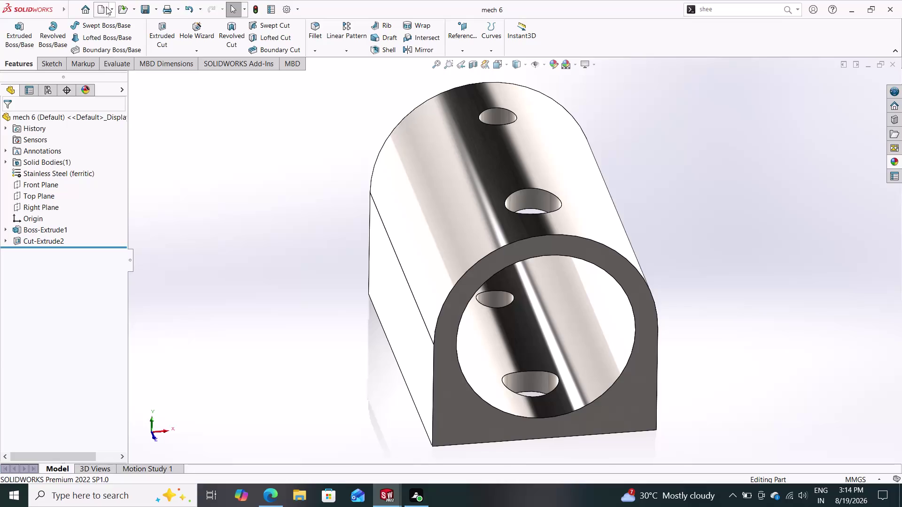
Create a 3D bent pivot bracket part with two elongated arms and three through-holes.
Dismiss the Print dialog and create a new blank part document, Part3.
key(ctrl+p)
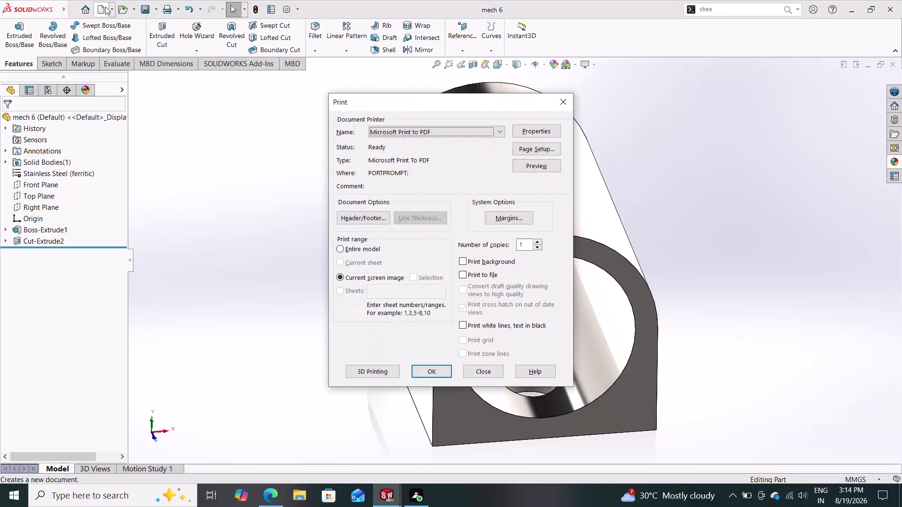
click(558, 106)
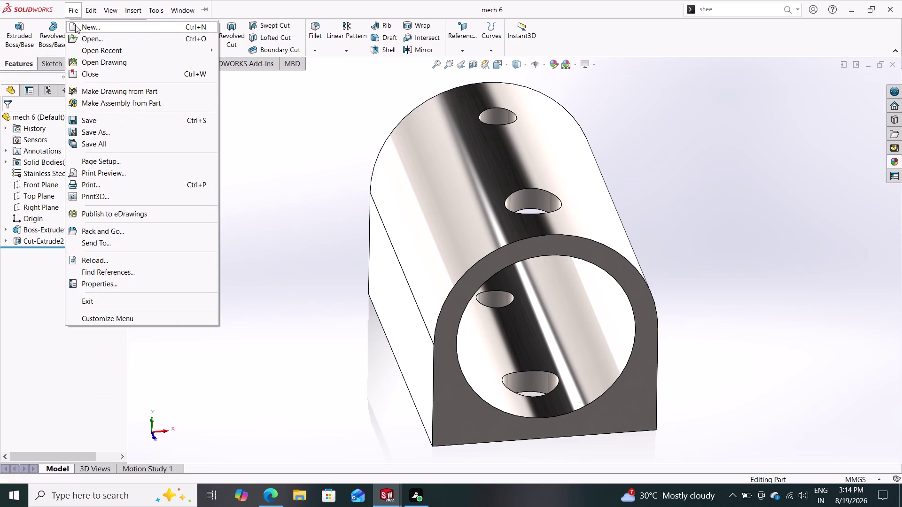
key(ctrl+n)
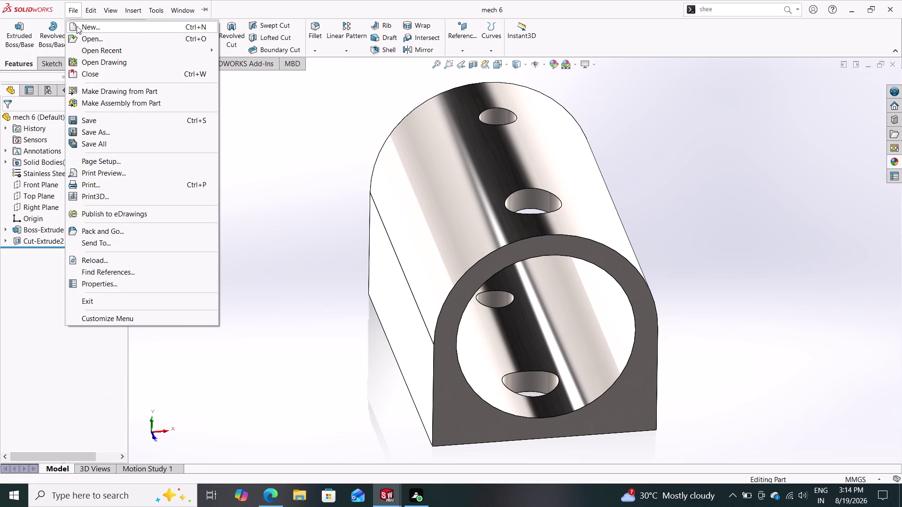
click(77, 26)
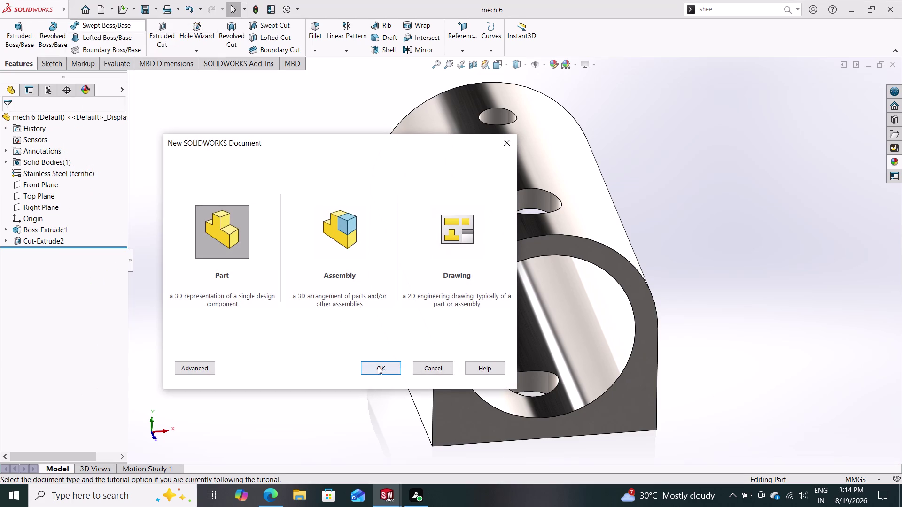
click(377, 368)
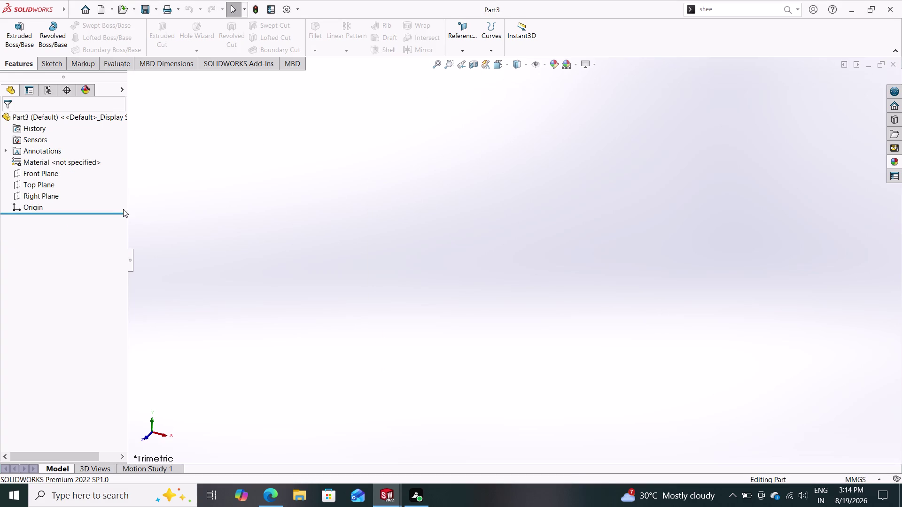
Start Sketch1 on the Front Plane of Part3 with the Circle tool ready.
click(45, 172)
click(51, 159)
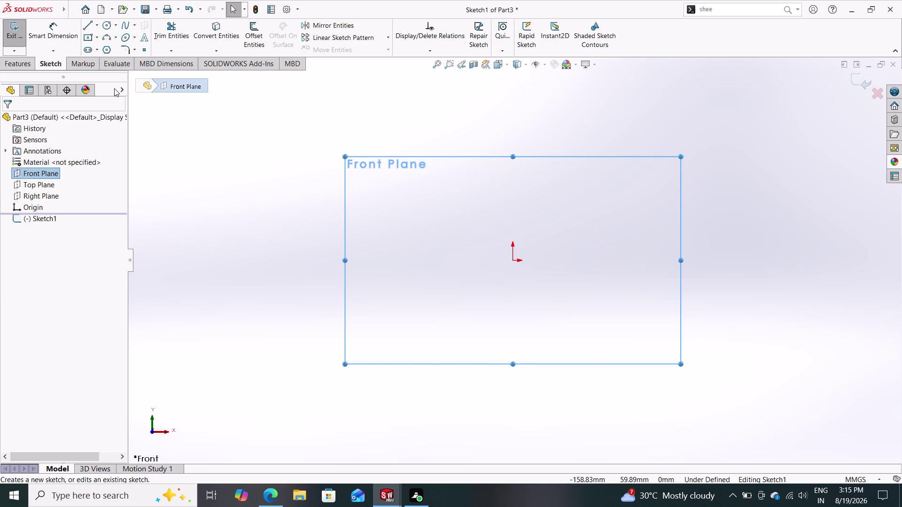
click(106, 22)
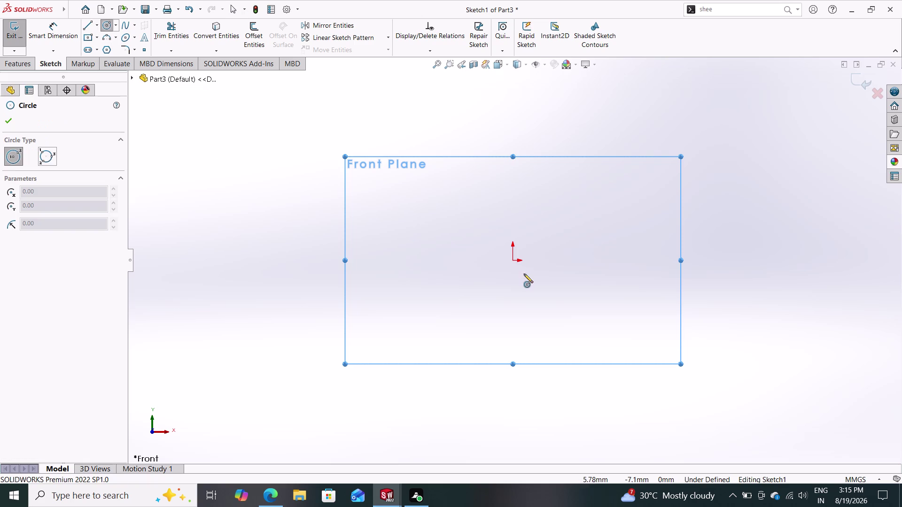
Draw an inner and an outer circle, both centred on the origin.
click(513, 260)
click(540, 294)
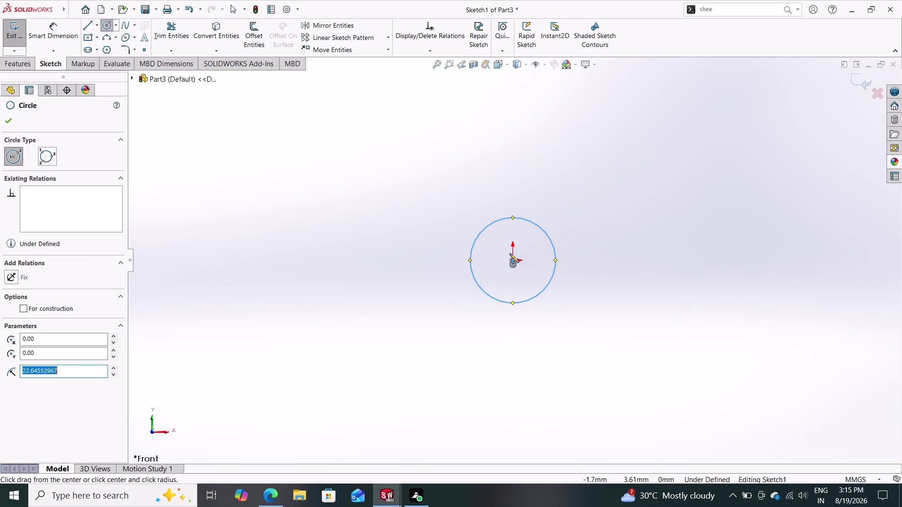
drag(511, 259, 515, 263)
click(559, 321)
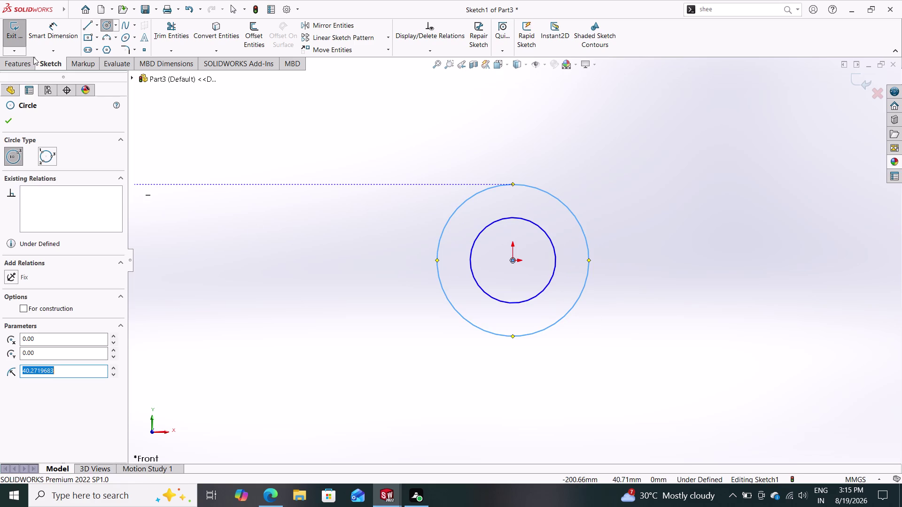
Dimension the inner circle at 10 mm and the outer circle at 30 mm diameter.
click(58, 31)
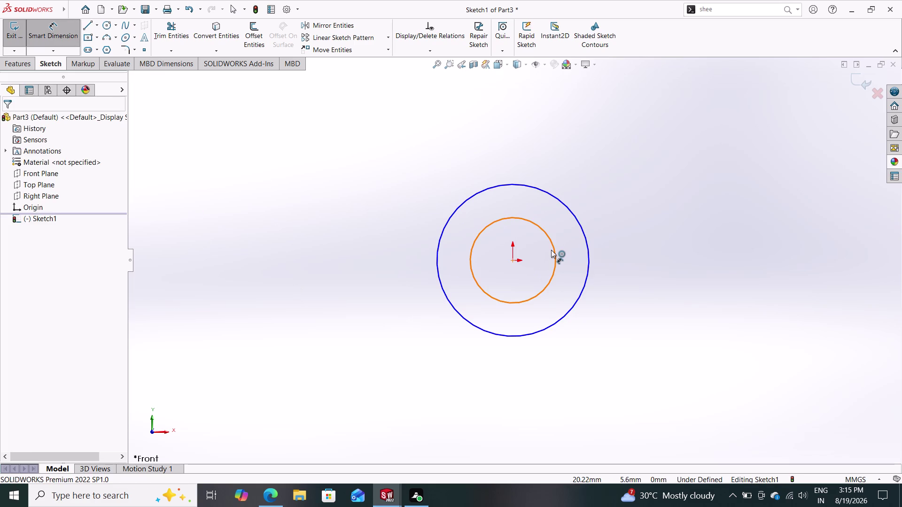
click(551, 250)
click(625, 254)
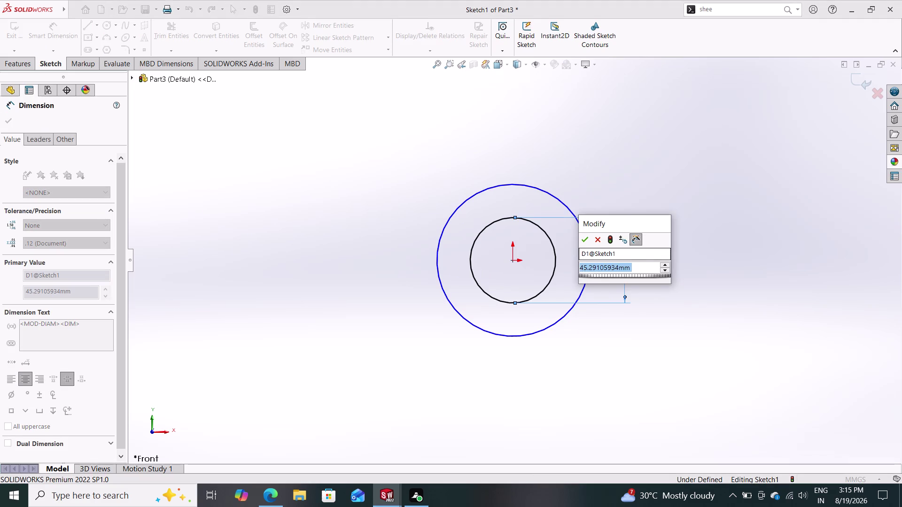
text(10)
key(Return)
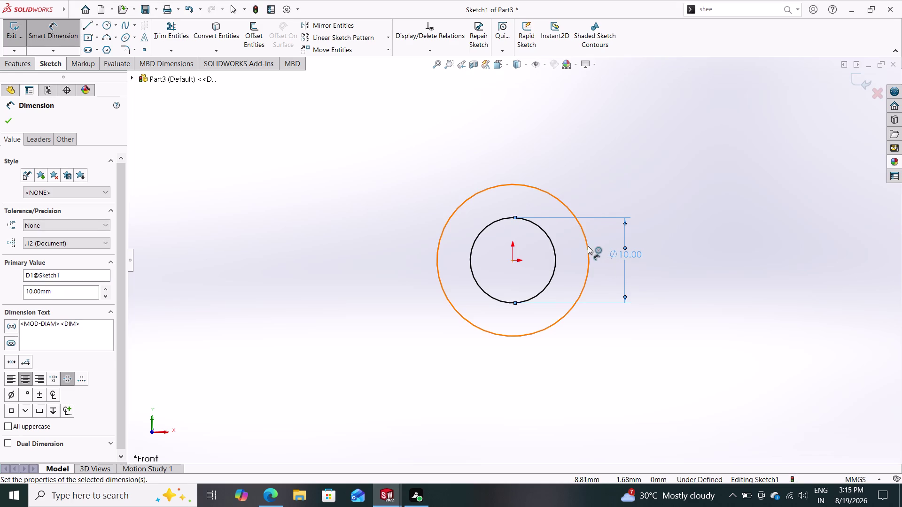
click(585, 246)
click(682, 254)
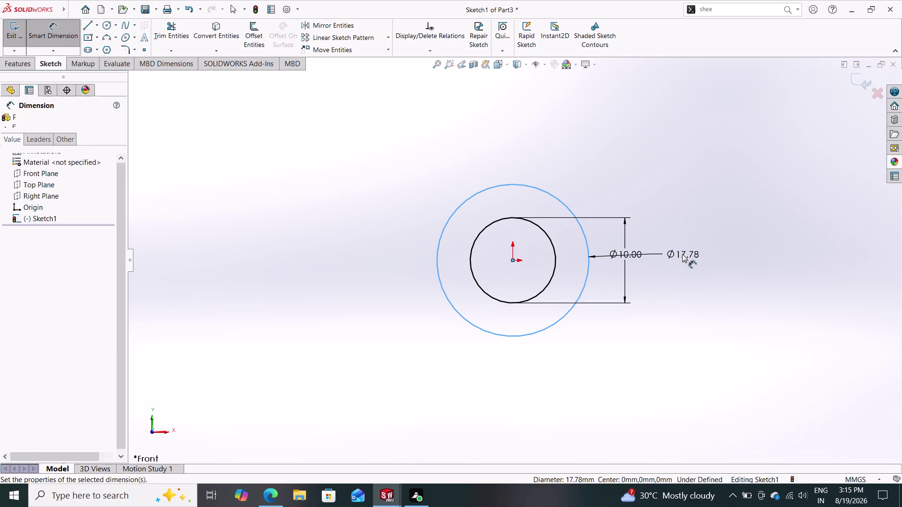
text(30)
key(Return)
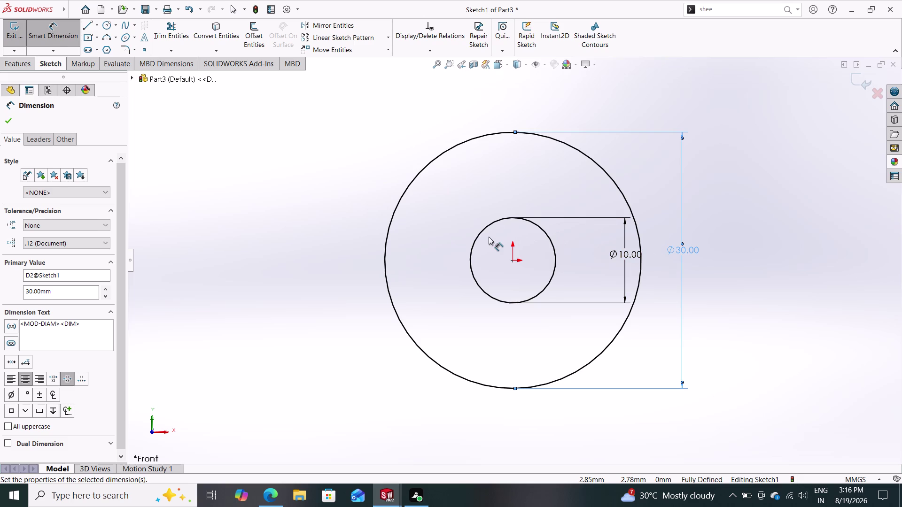
key(Escape)
scroll(down, 3)
scroll(up, 3)
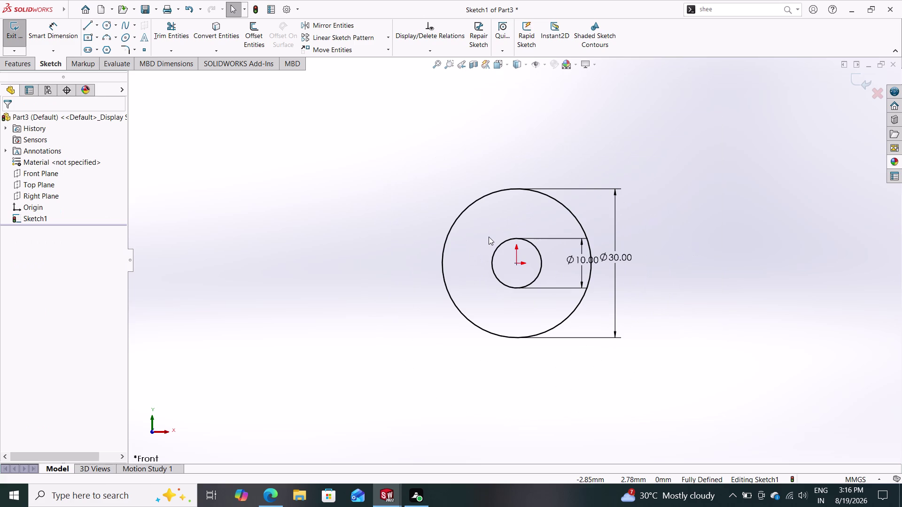
Draw lines tangent to the top and bottom of the 30 mm circle, spreading right.
click(88, 23)
click(473, 202)
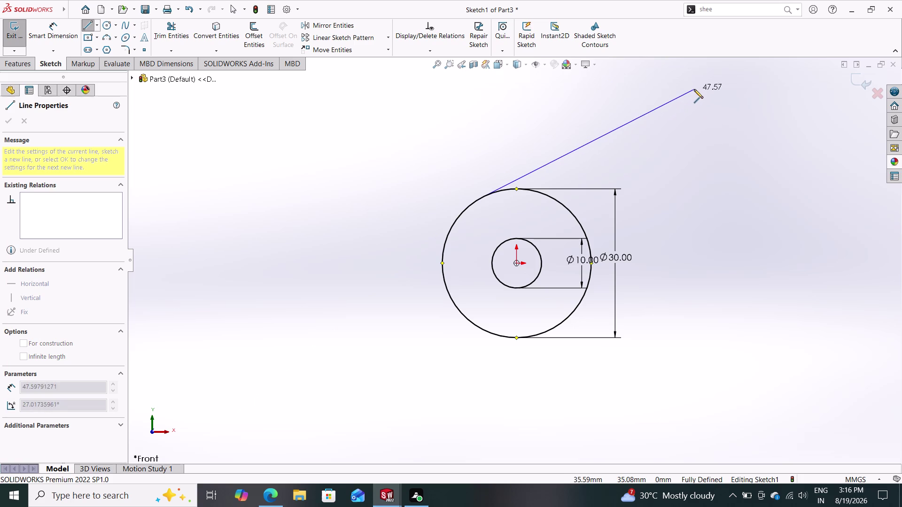
click(713, 76)
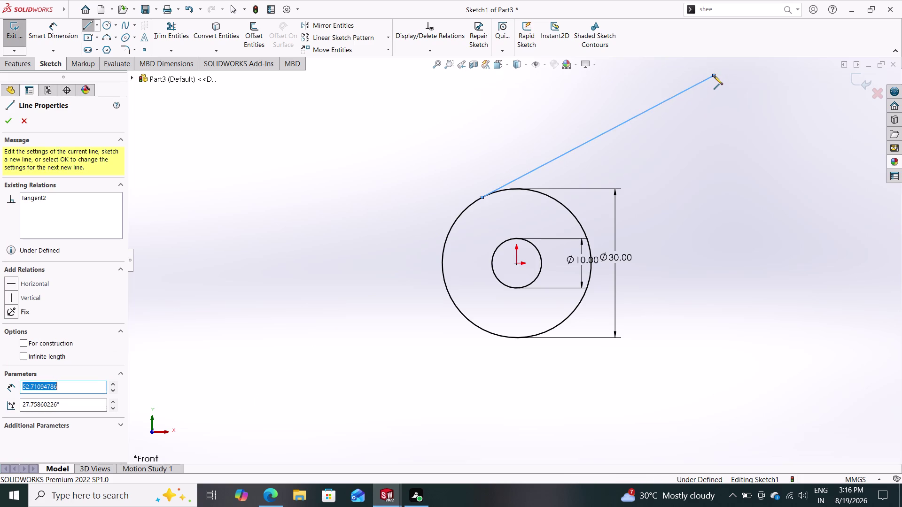
double_click(704, 152)
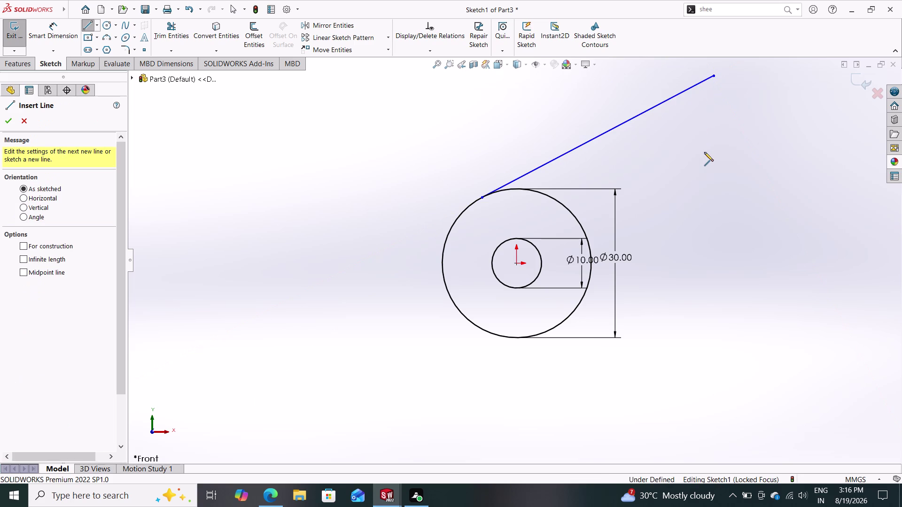
click(489, 333)
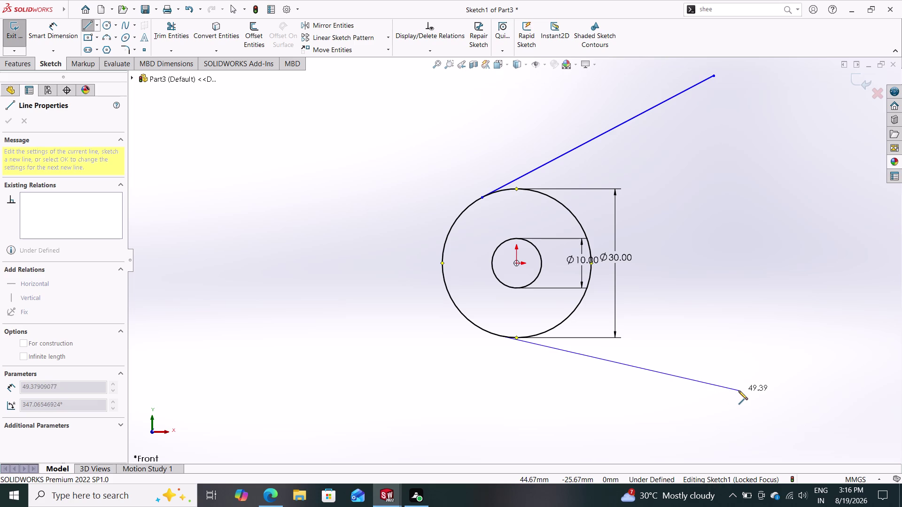
click(733, 400)
key(Escape)
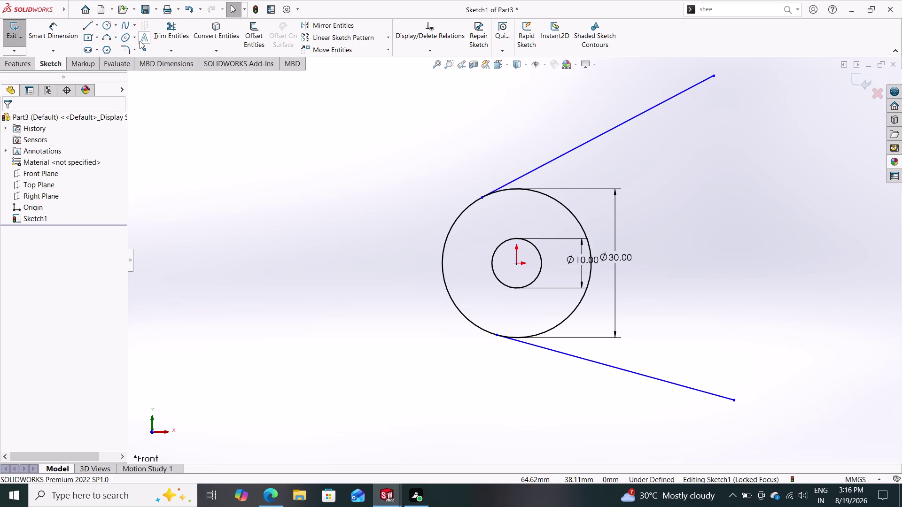
Power-trim away the right-hand arc of the 30 mm circle.
click(173, 27)
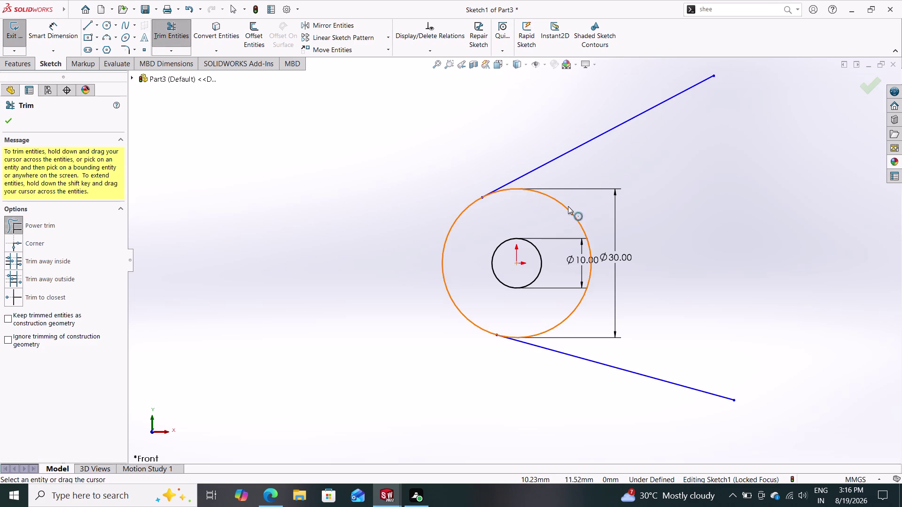
drag(578, 202, 557, 209)
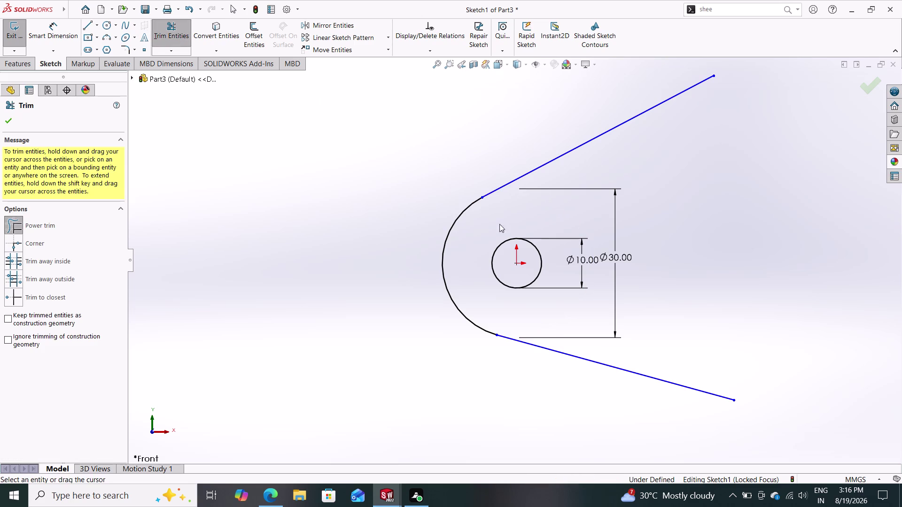
click(6, 117)
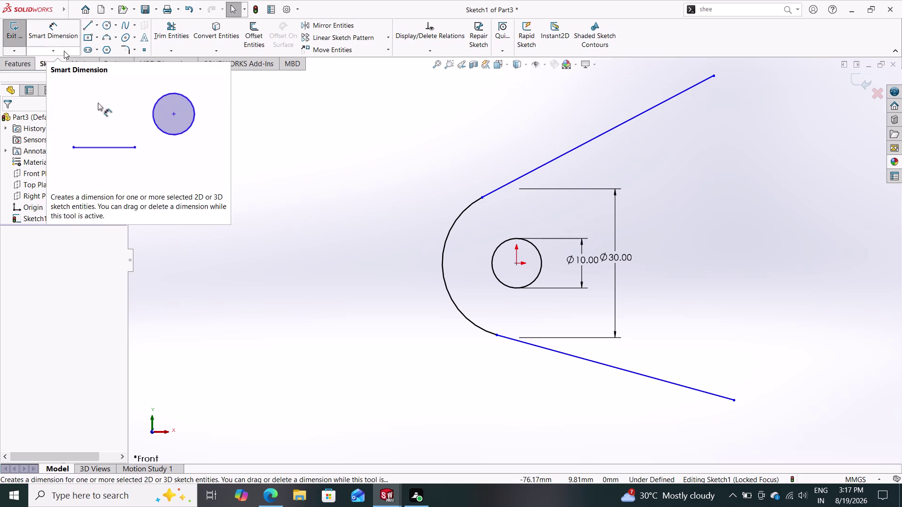
Dimension the upper line's far end from the arc at 180 mm.
click(49, 30)
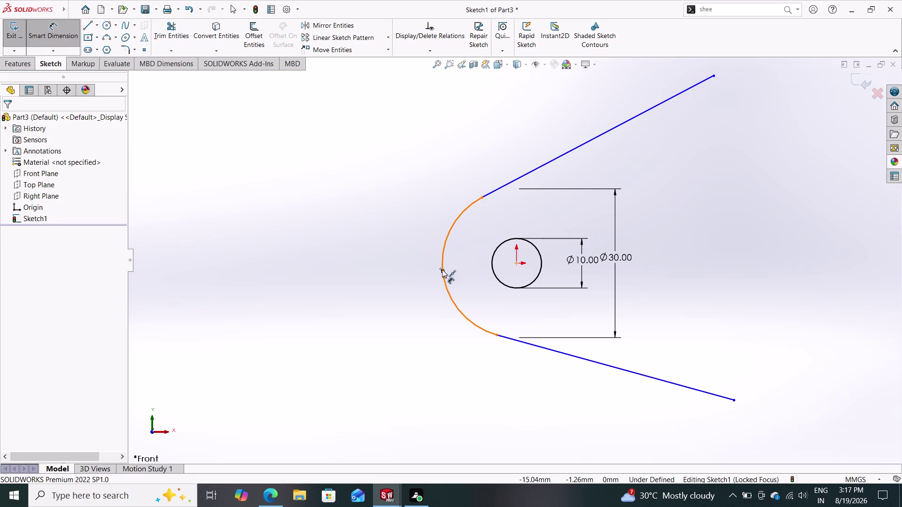
click(442, 269)
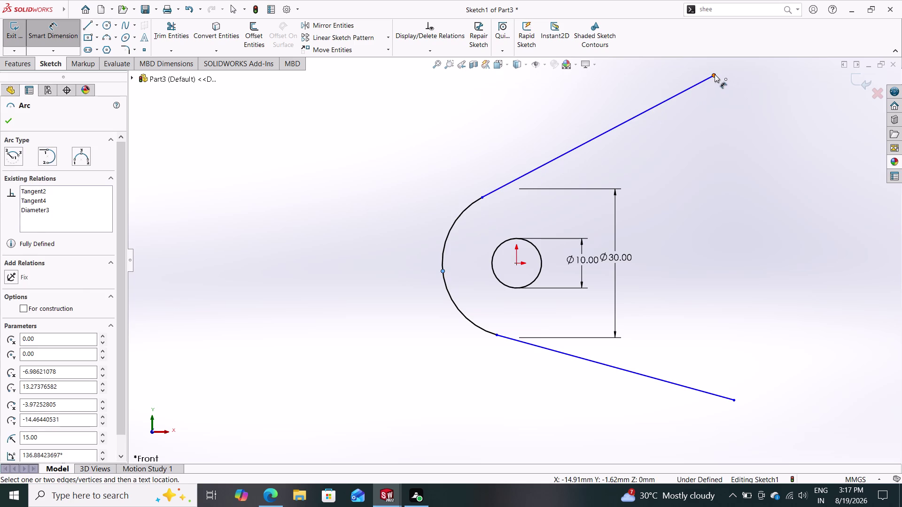
click(714, 74)
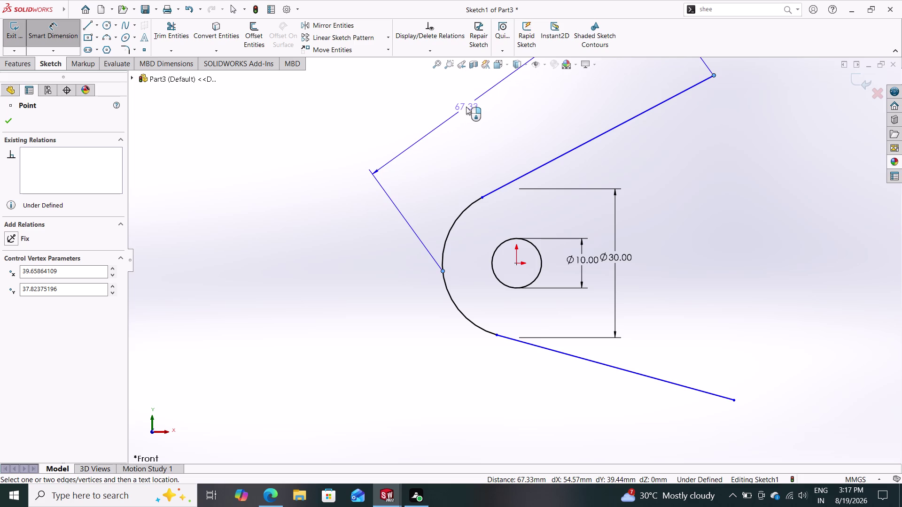
click(466, 106)
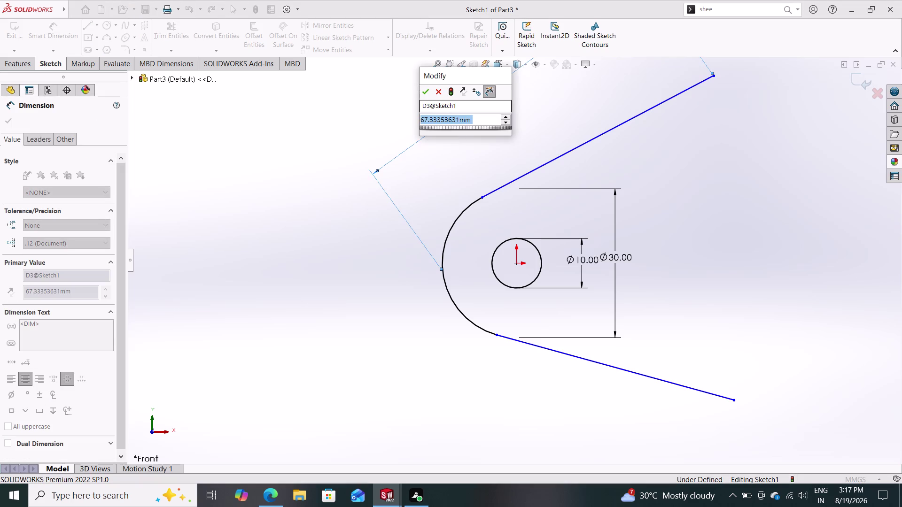
text(180)
key(Return)
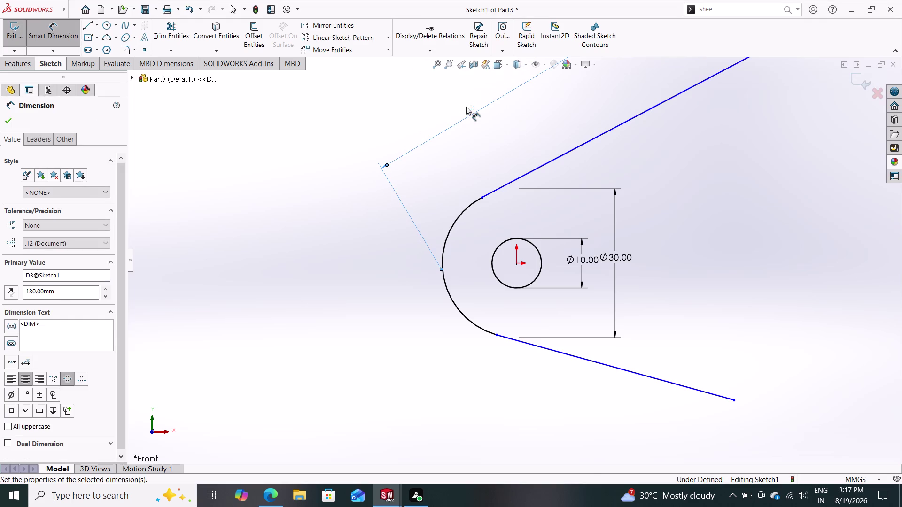
Zoom in on the V's rounded point and select its arc for the next dimension.
scroll(down, 3)
scroll(up, 3)
scroll(up, 3)
scroll(up, 3)
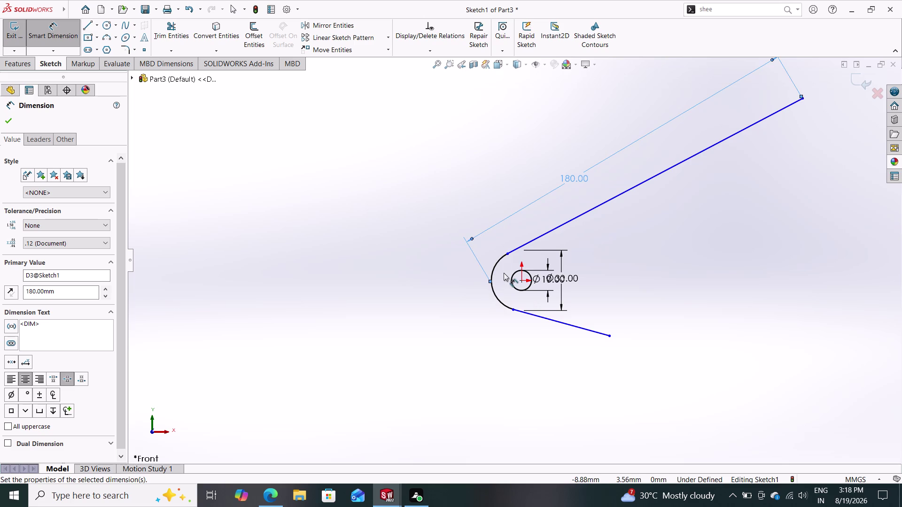
scroll(down, 3)
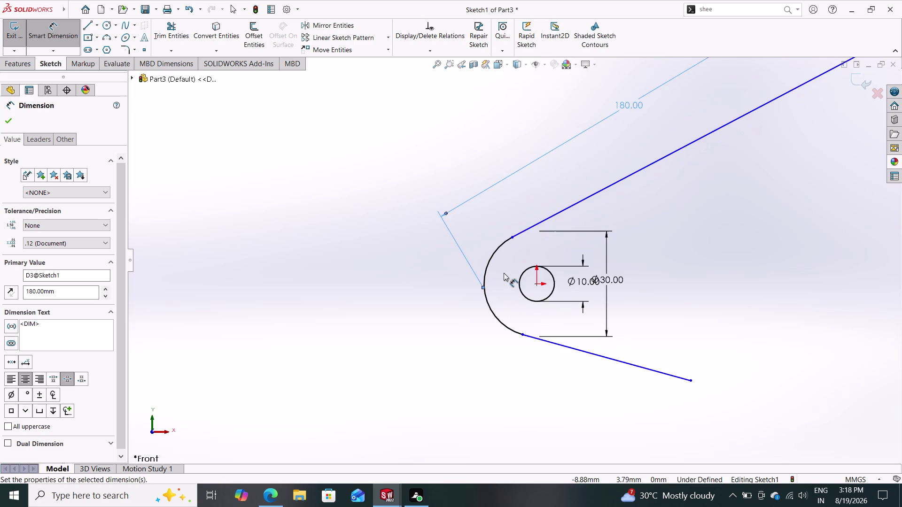
scroll(down, 3)
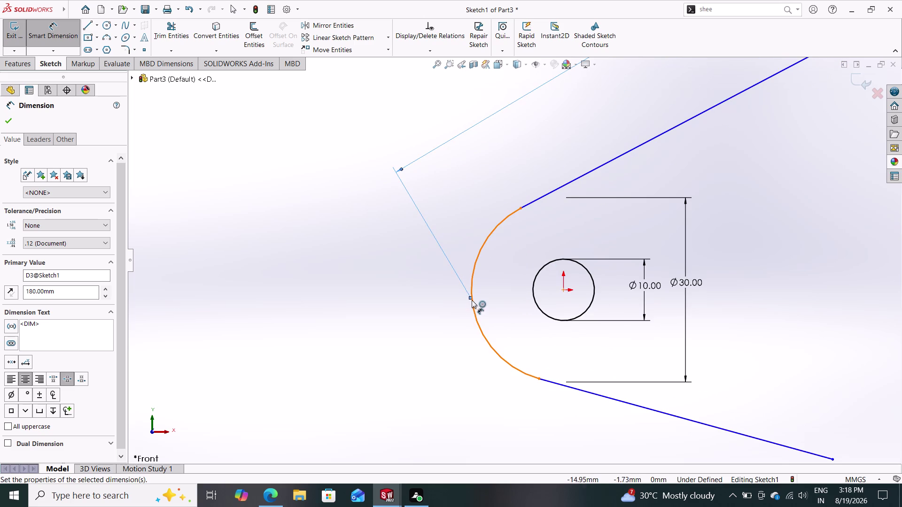
scroll(down, 3)
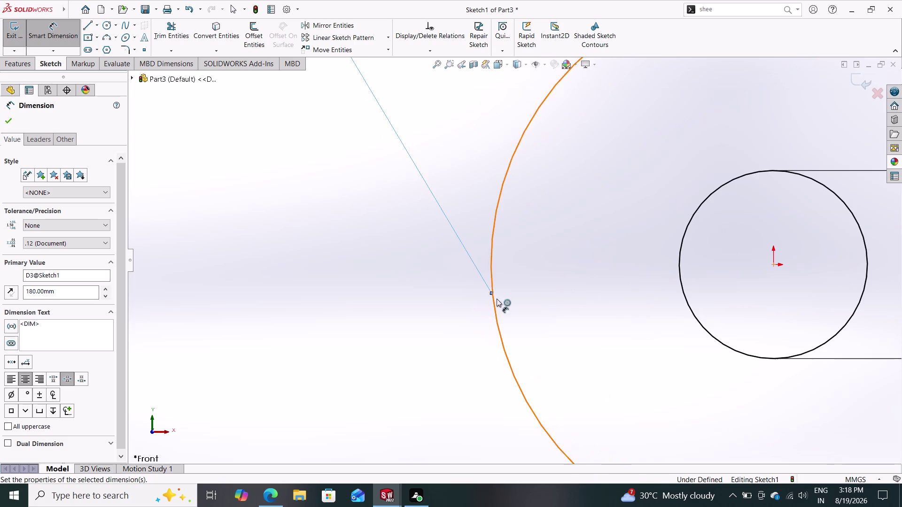
scroll(down, 3)
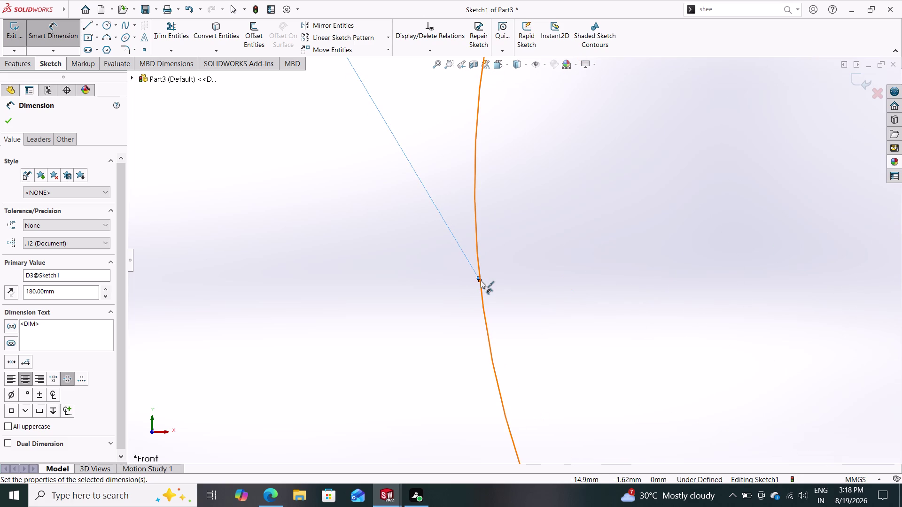
click(480, 281)
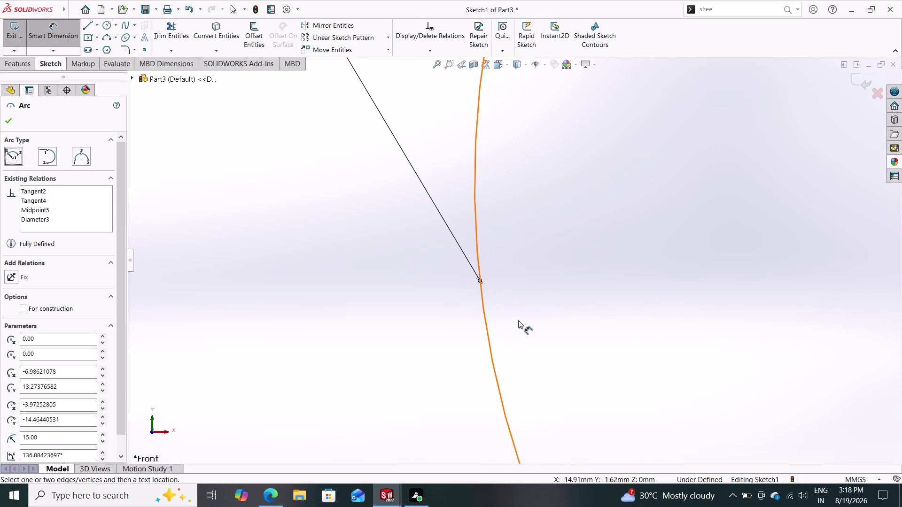
scroll(down, 3)
scroll(up, 3)
scroll(up, 3)
scroll(up, 3)
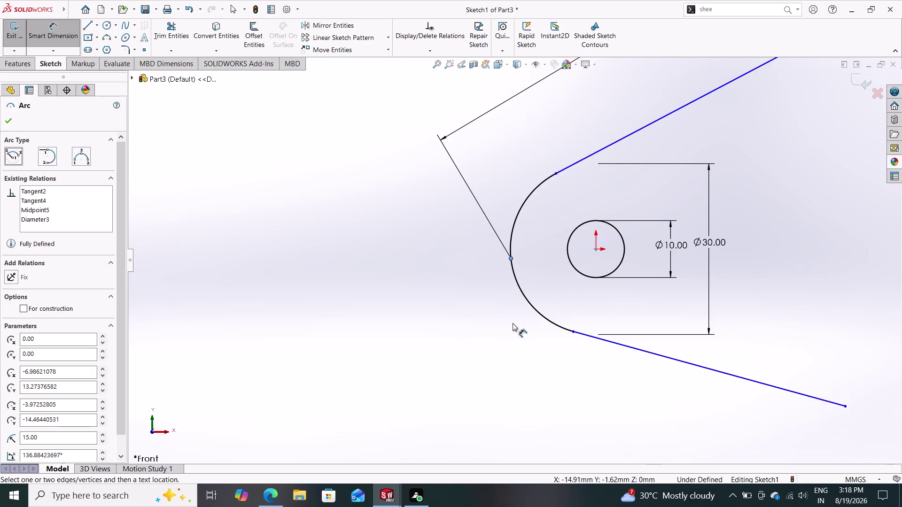
drag(790, 383, 784, 383)
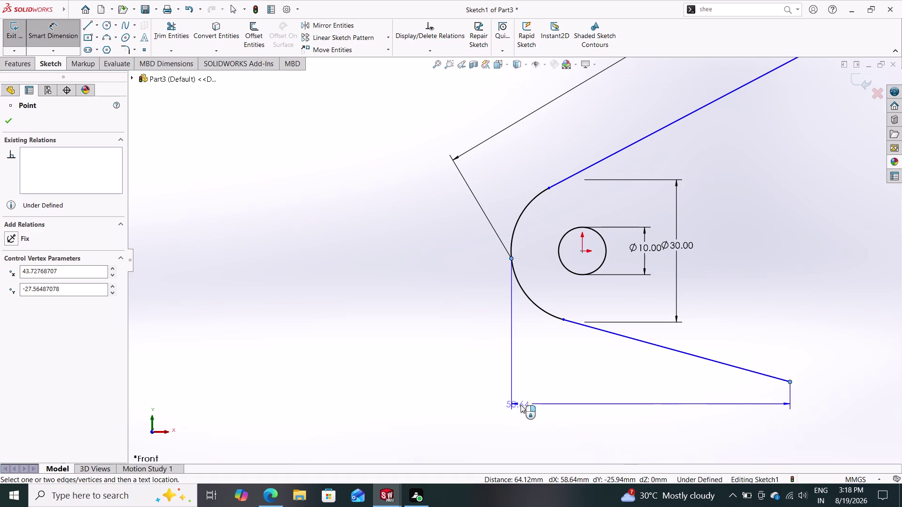
Set the lower arm length to 180 mm.
click(486, 407)
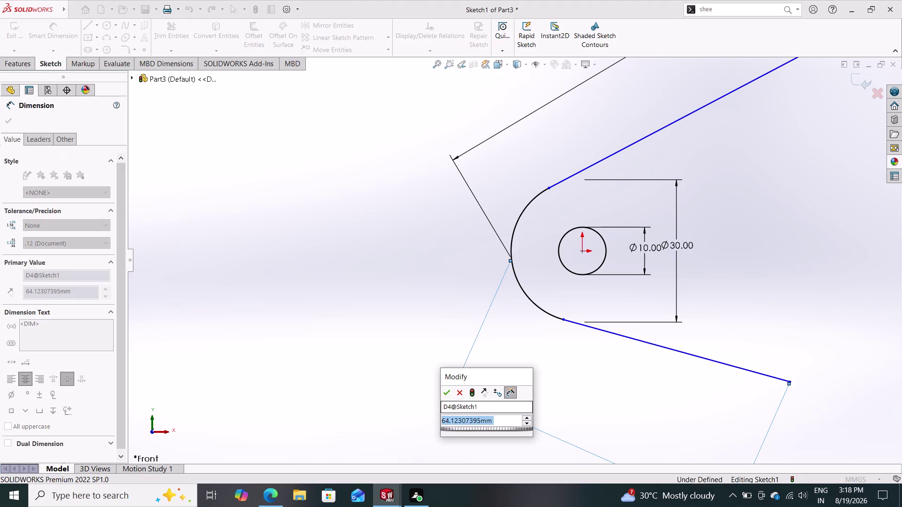
text(180)
key(Return)
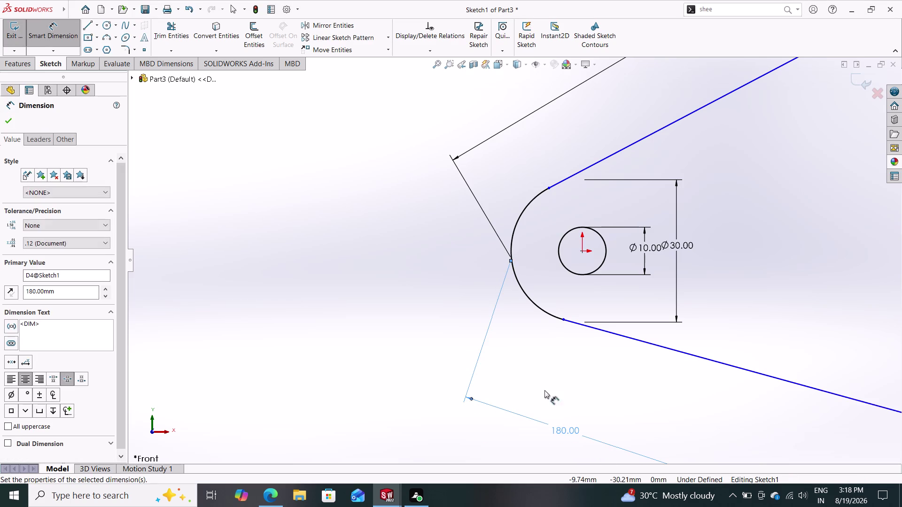
scroll(down, 3)
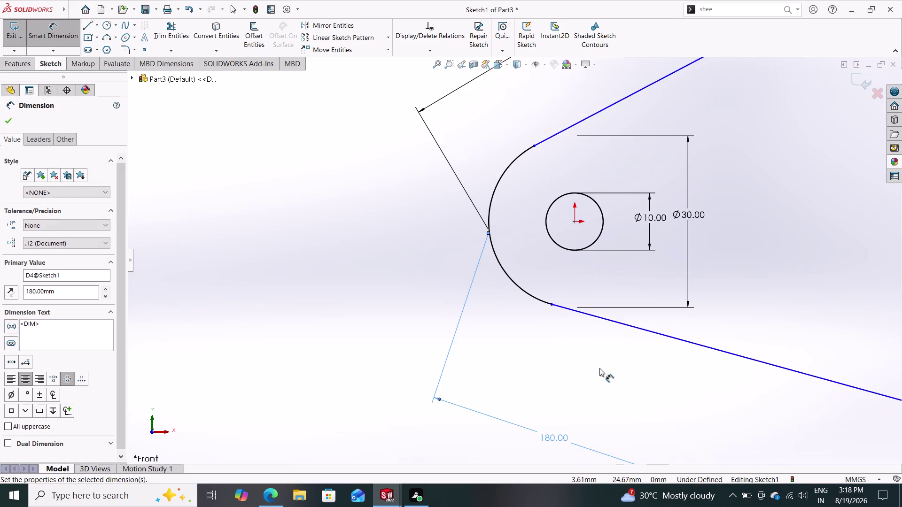
scroll(up, 3)
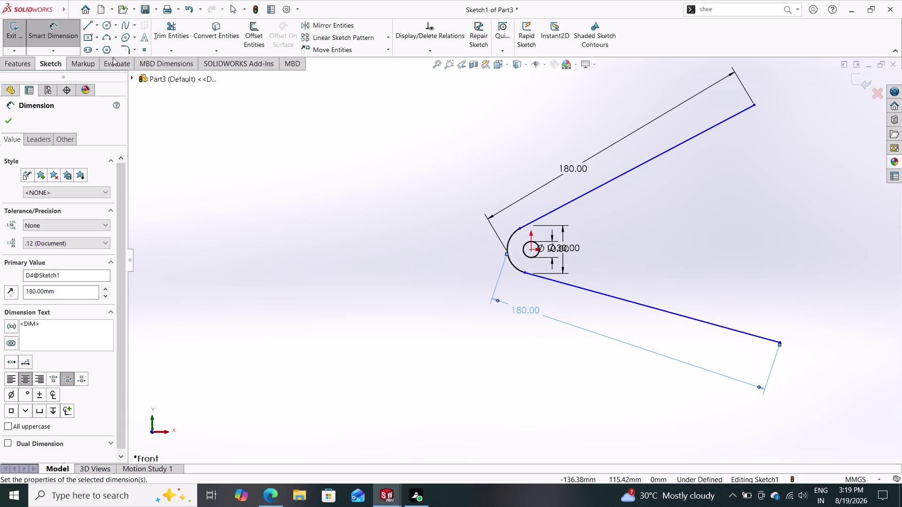
Switch to the Features commands, return to Sketch, and start Offset Entities.
click(27, 66)
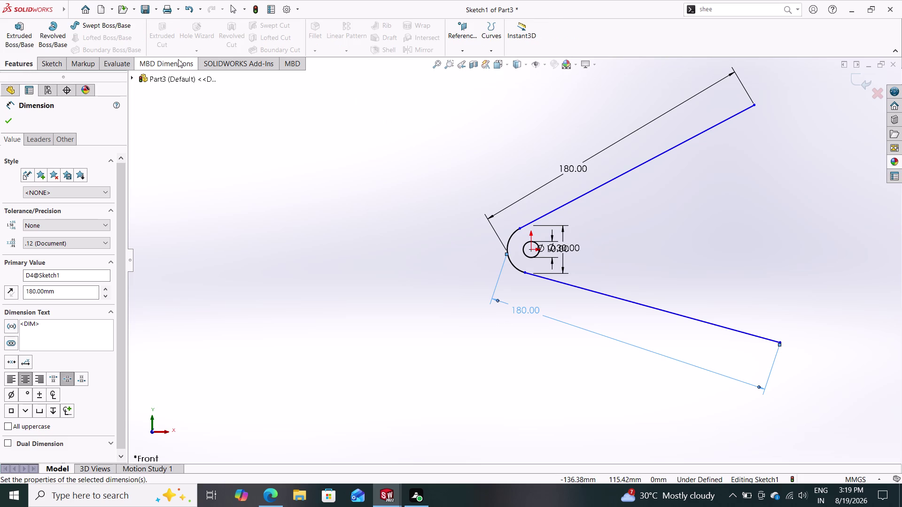
click(59, 66)
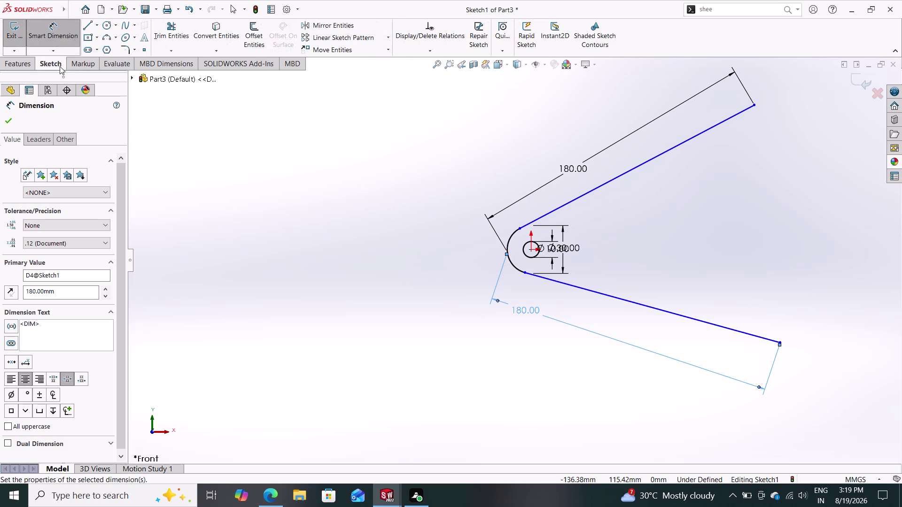
click(254, 32)
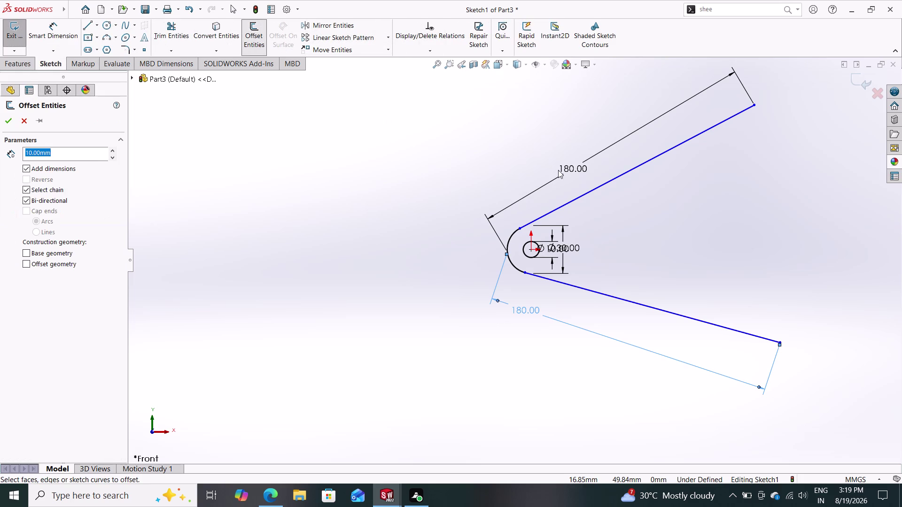
click(582, 195)
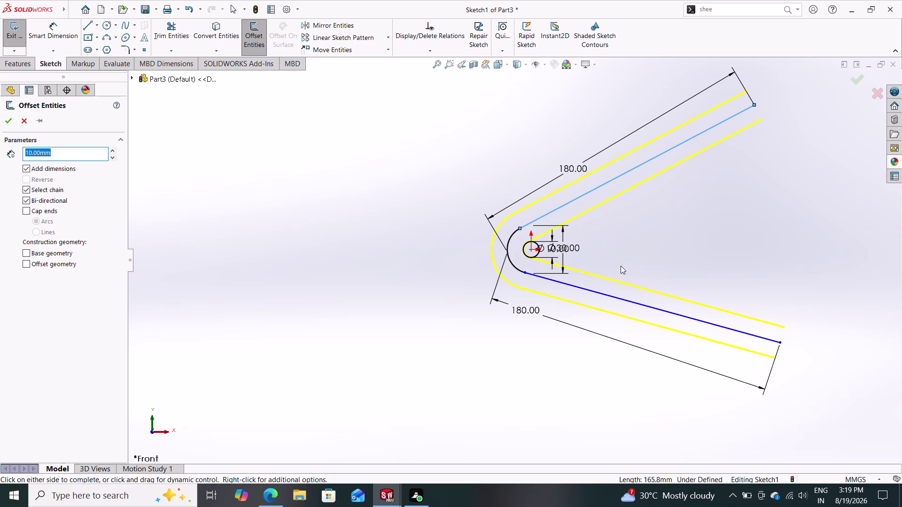
click(54, 198)
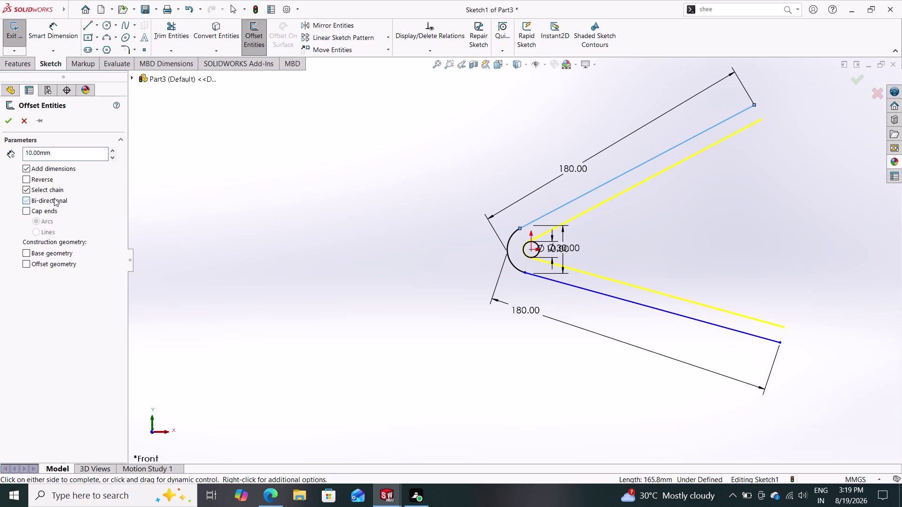
drag(69, 153, 0, 144)
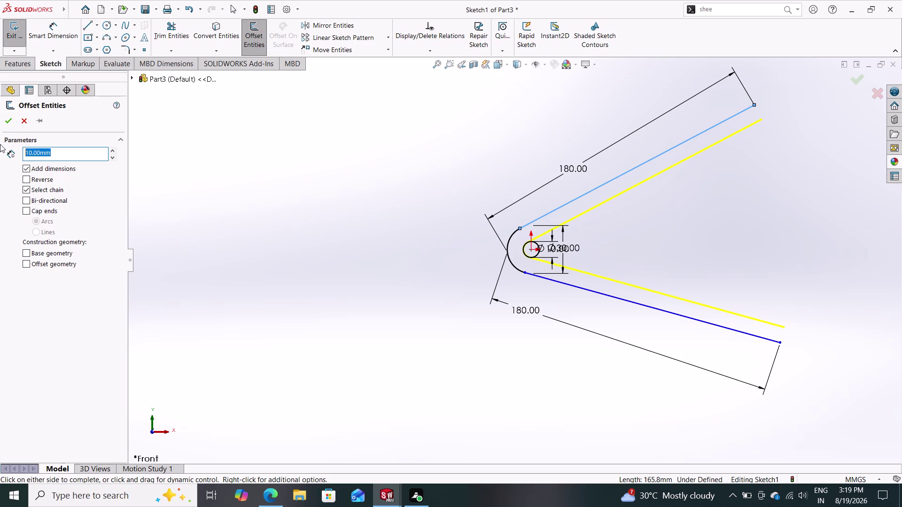
text(40)
key(Return)
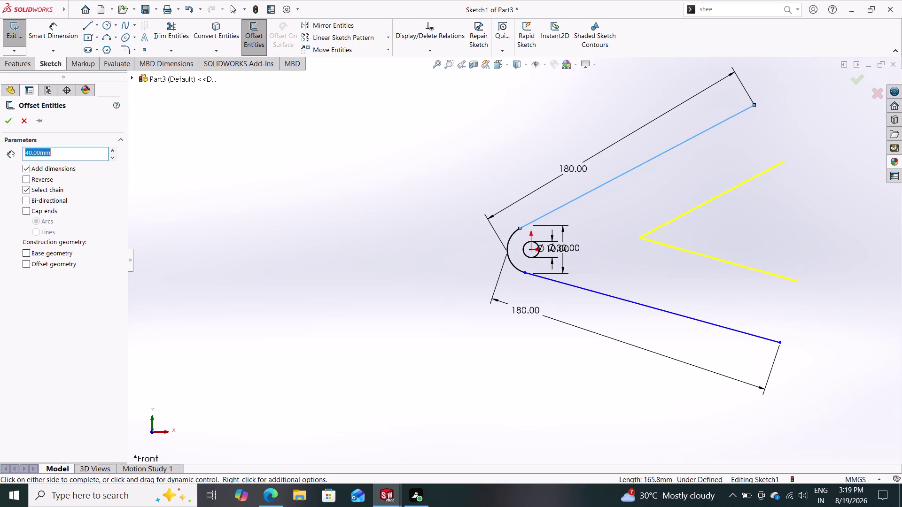
click(23, 123)
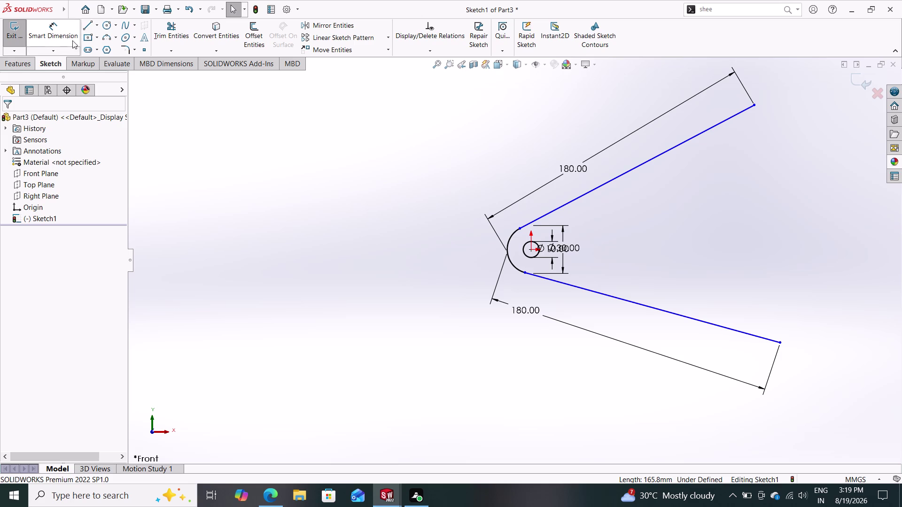
Draw short caps at both arm tips and inner edges meeting beside the small hole.
click(85, 26)
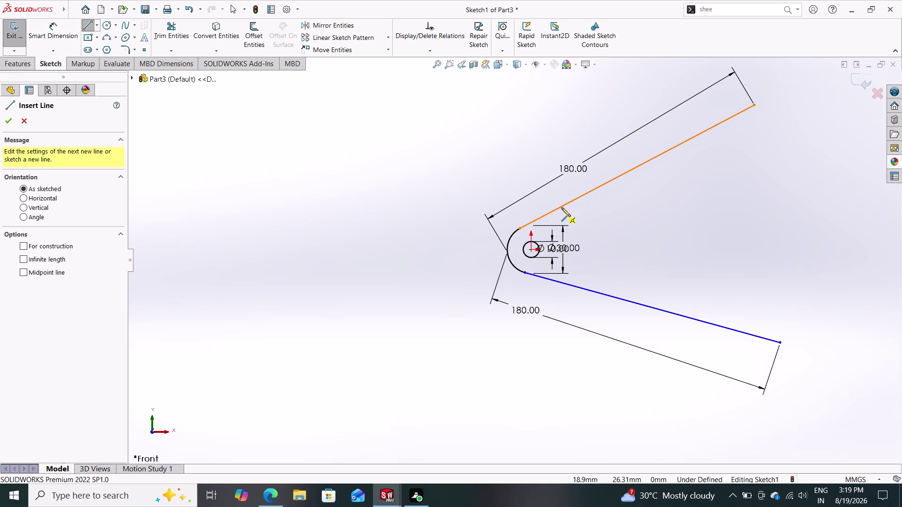
click(756, 106)
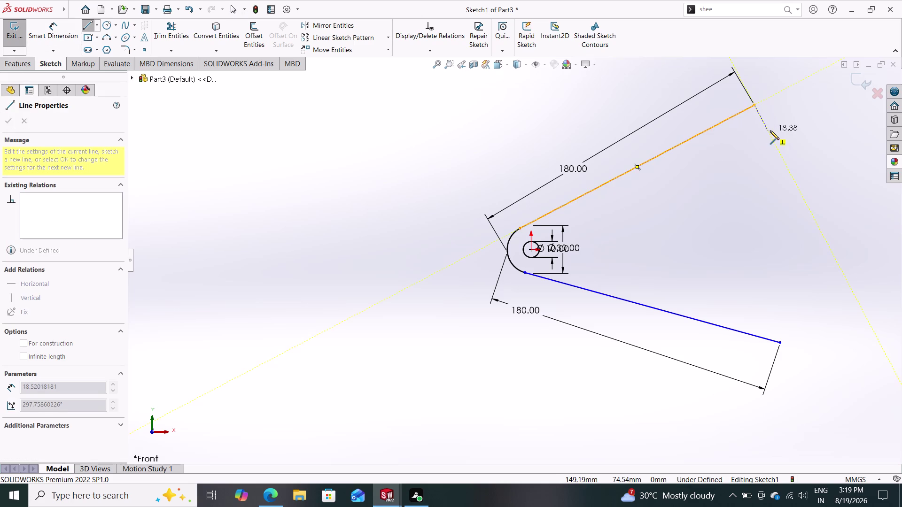
click(766, 130)
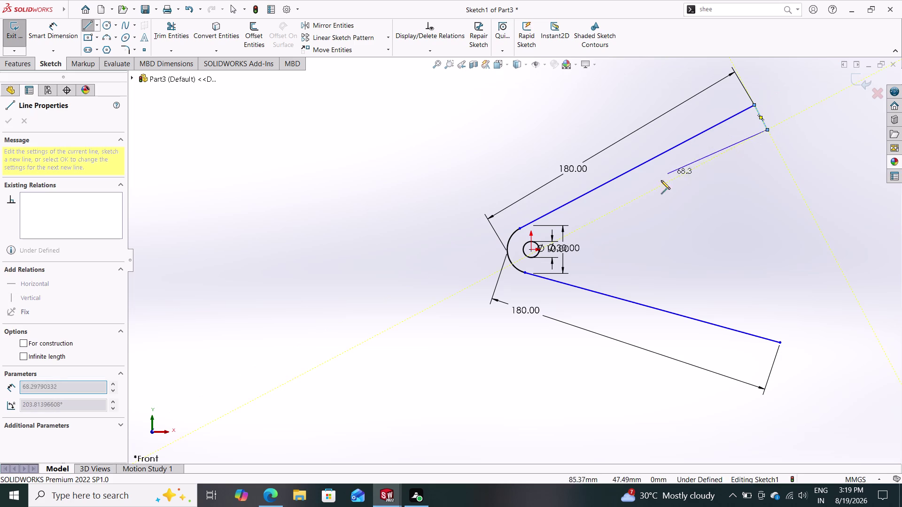
click(562, 239)
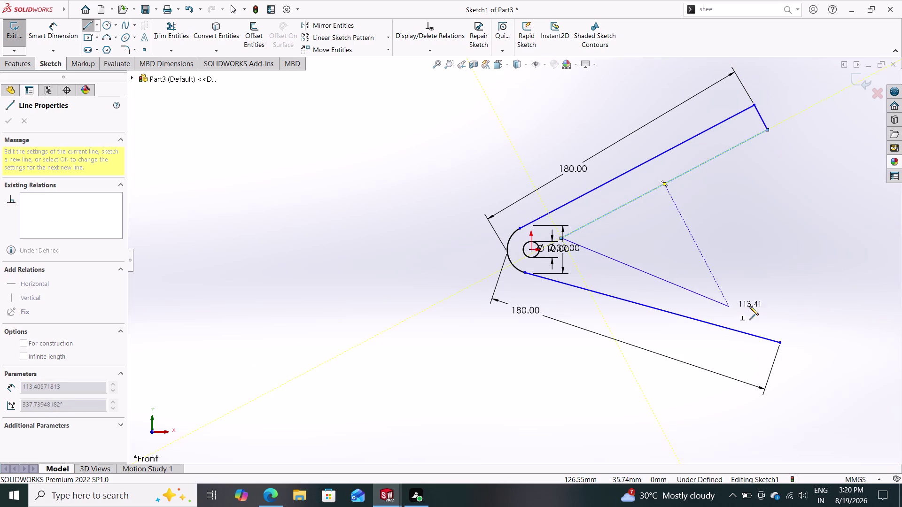
click(780, 314)
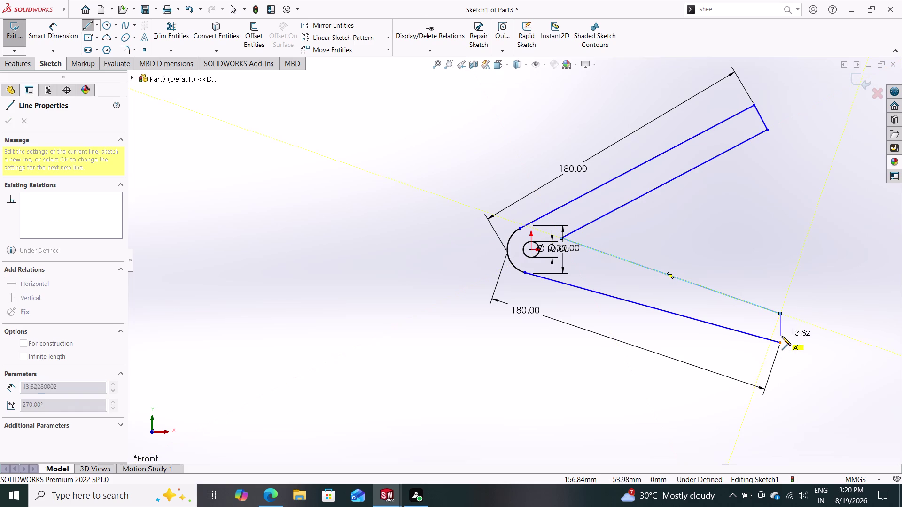
click(780, 341)
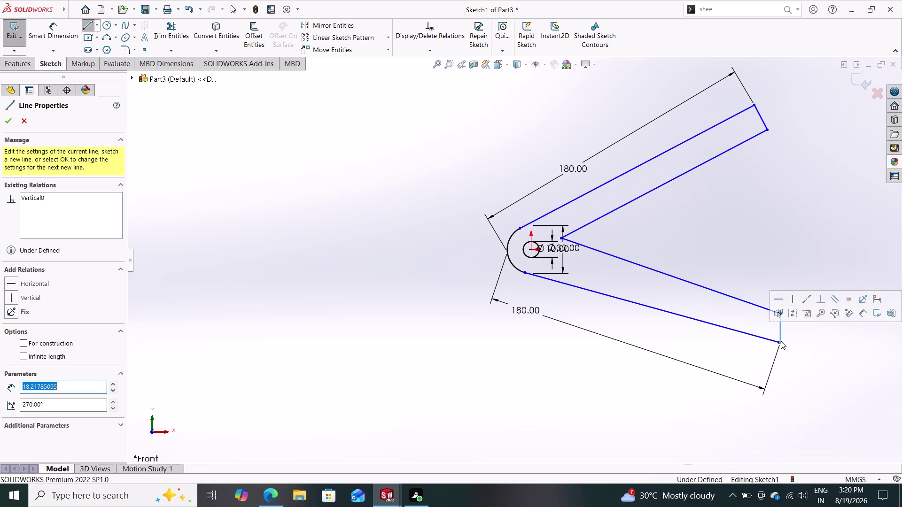
key(Escape)
key(Escape)
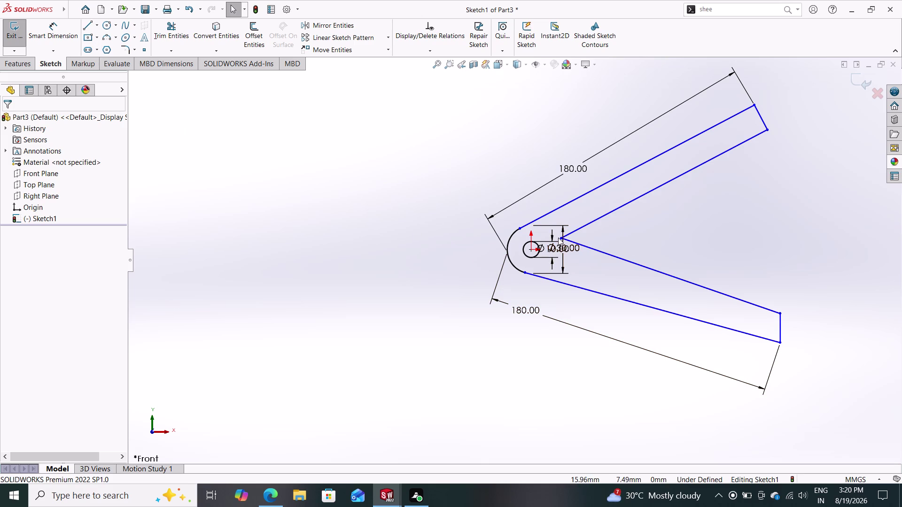
Move the V's inner vertex closer to the hole.
drag(560, 238, 550, 246)
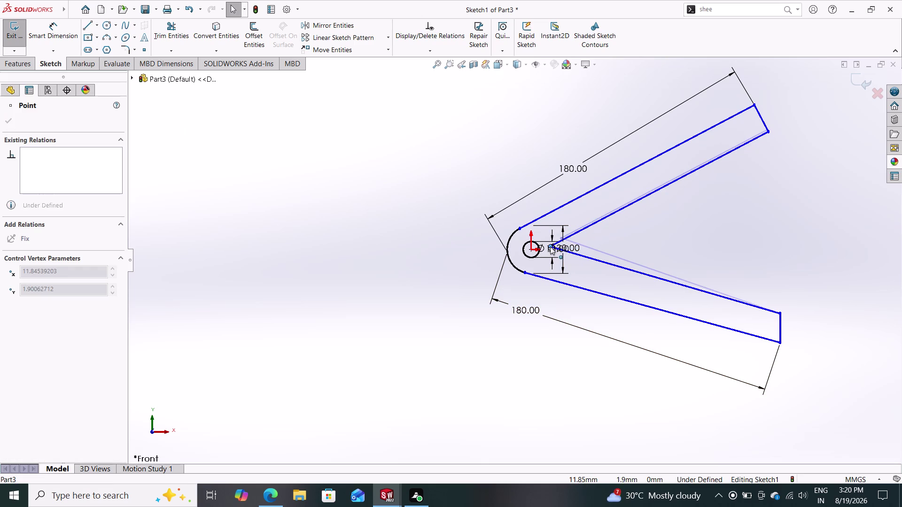
drag(550, 247, 550, 246)
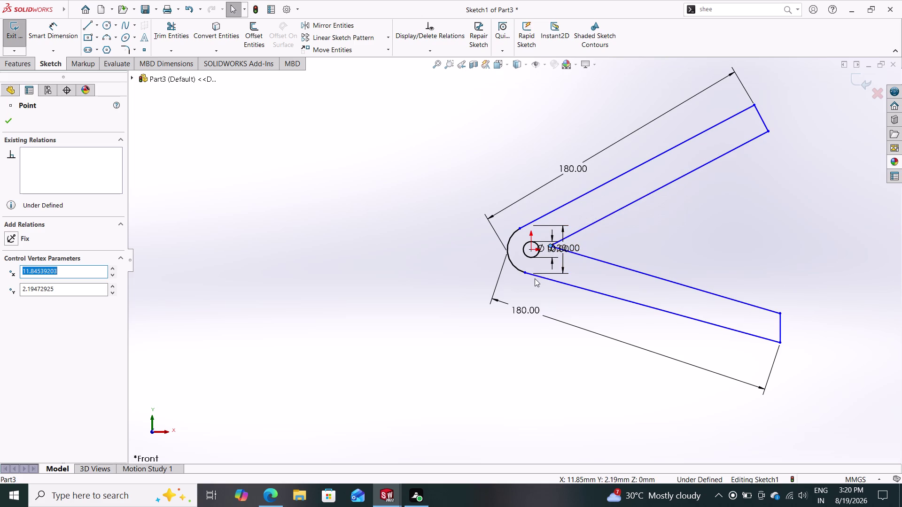
key(Escape)
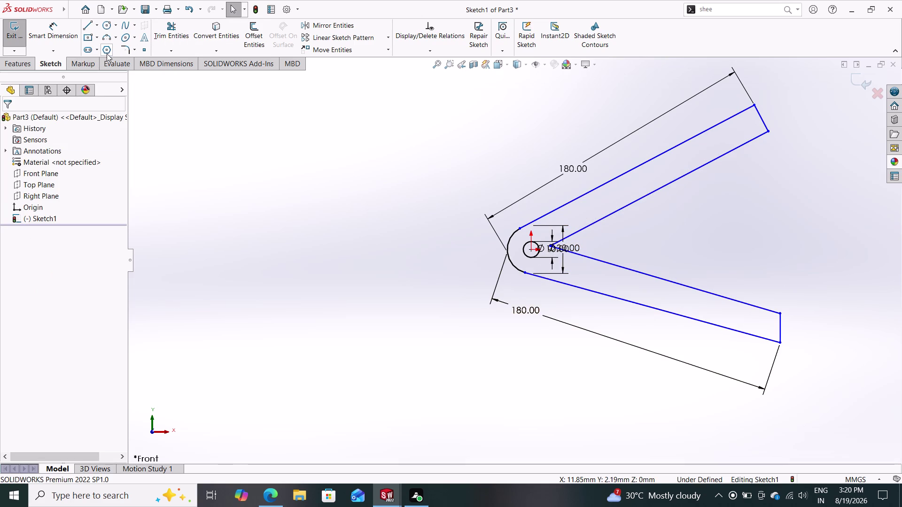
Round the V's inner corner with a 15 mm sketch fillet.
click(125, 47)
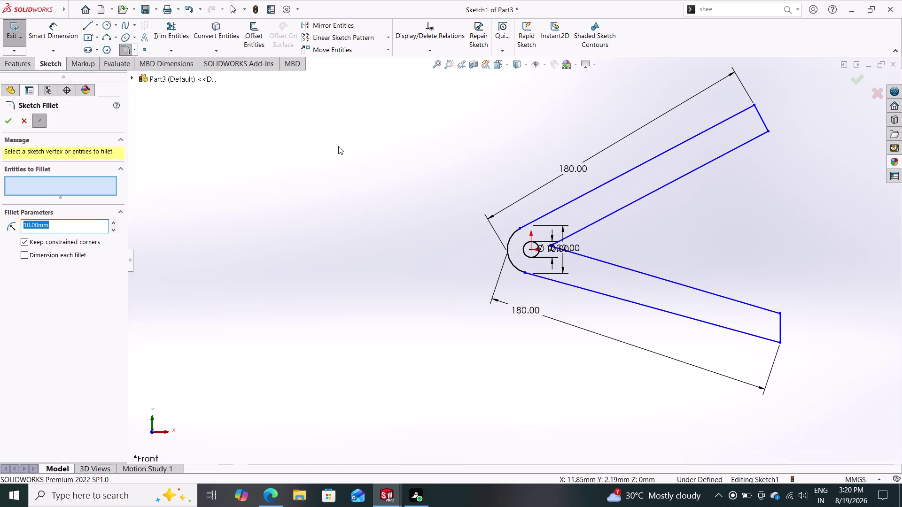
drag(572, 217, 554, 260)
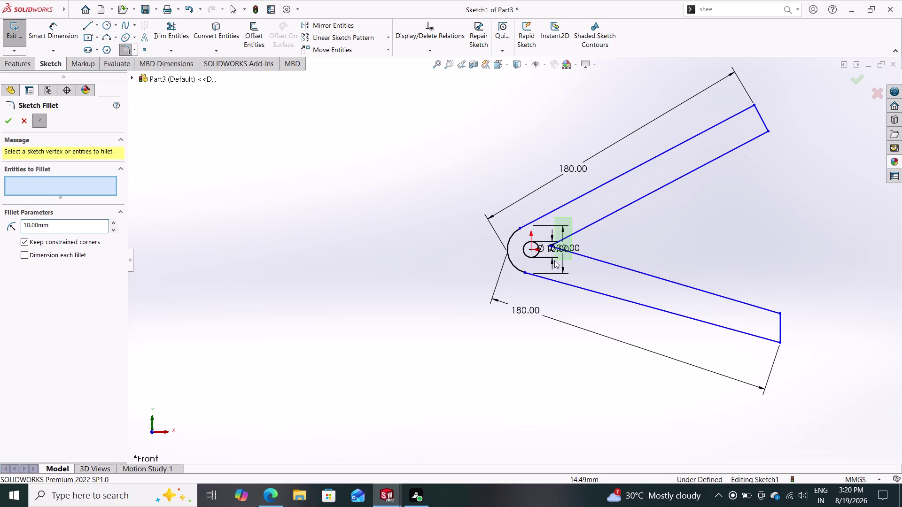
drag(554, 260, 550, 260)
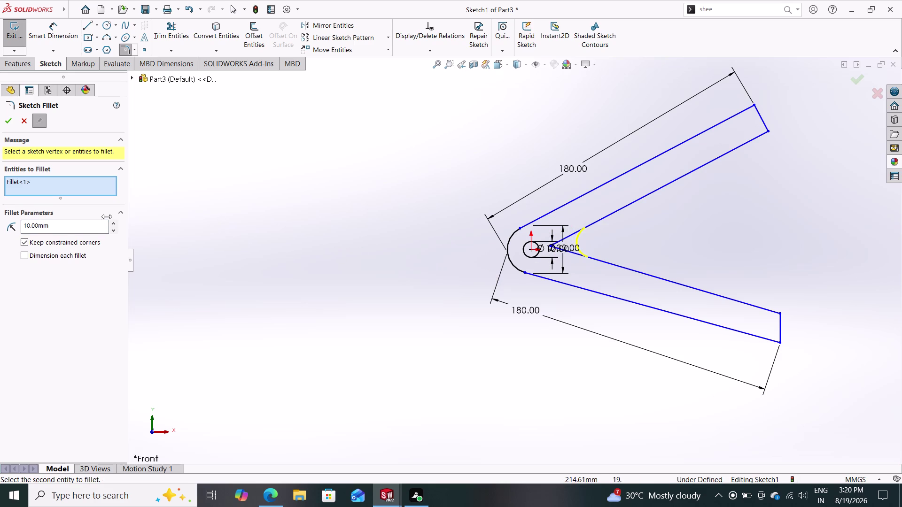
drag(51, 223, 0, 225)
text(15)
key(Return)
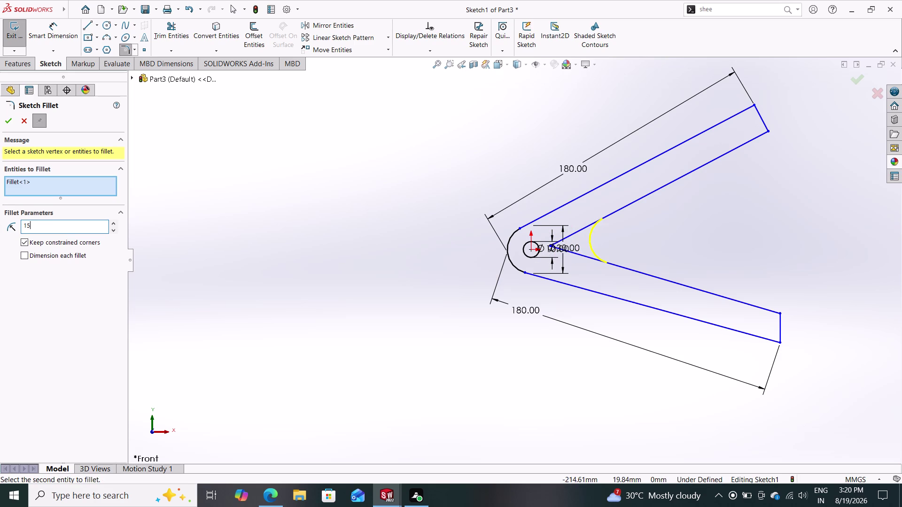
click(10, 117)
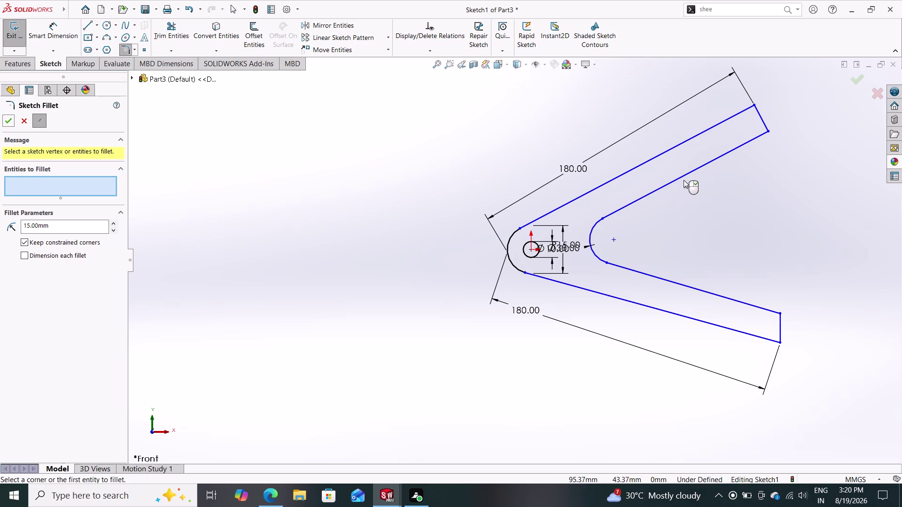
Add a 60° angle dimension between the two inner edges.
click(9, 118)
click(57, 31)
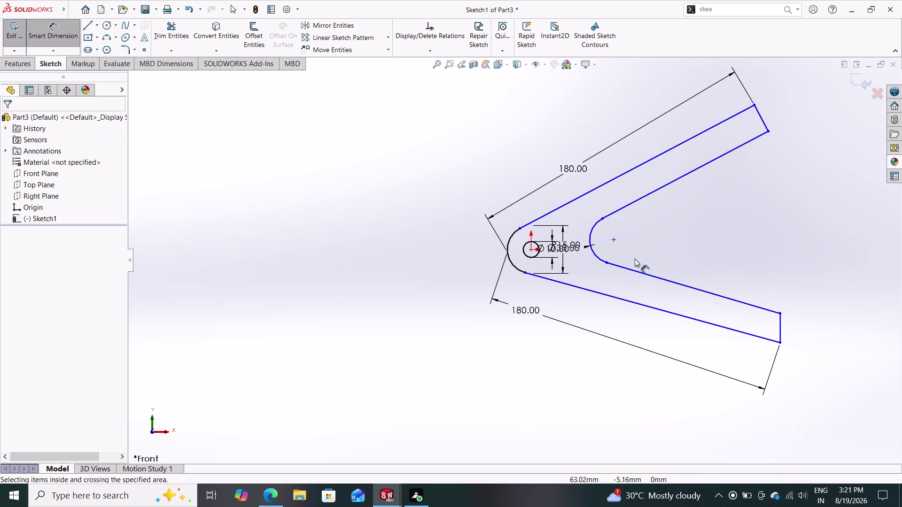
click(685, 176)
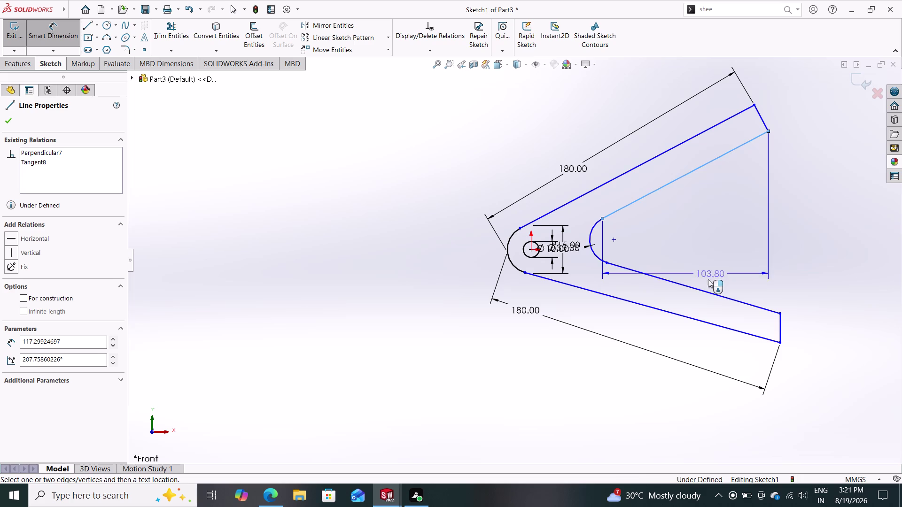
click(701, 290)
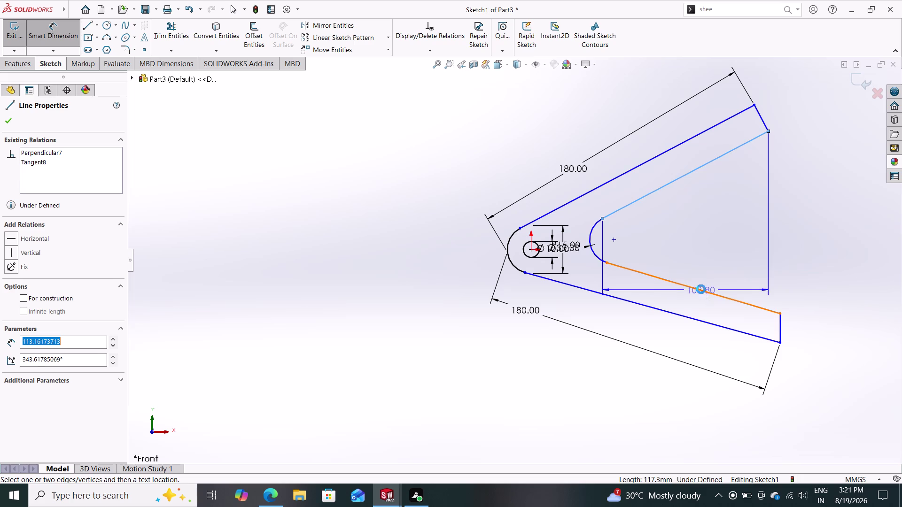
click(697, 224)
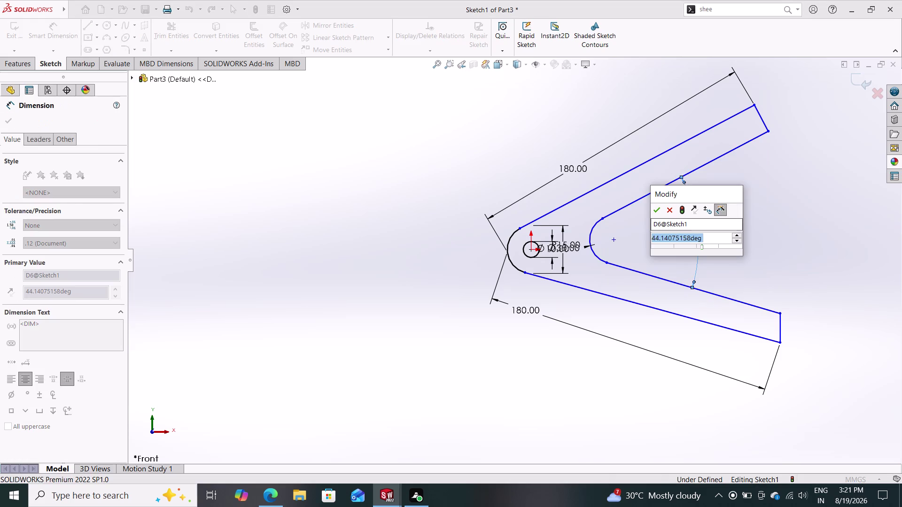
text(60)
key(Return)
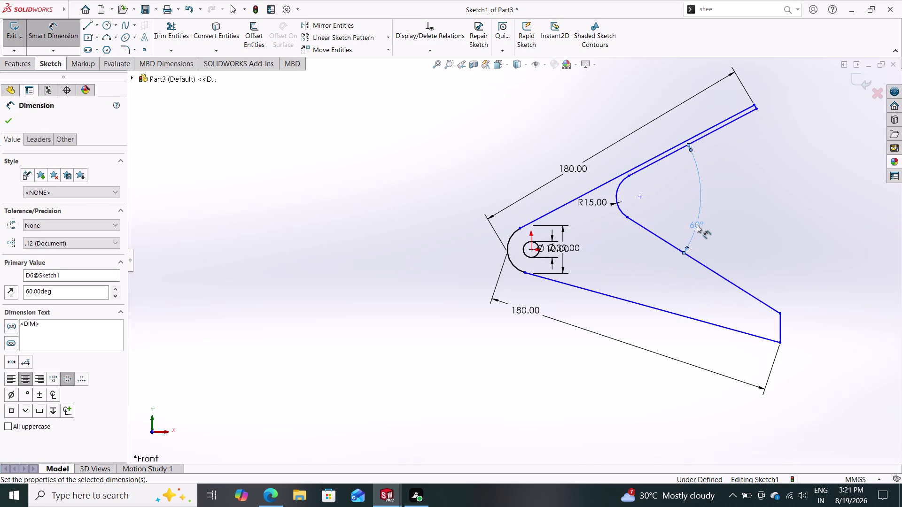
Undo the 60° change and delete the angle dimension.
key(ctrl+z)
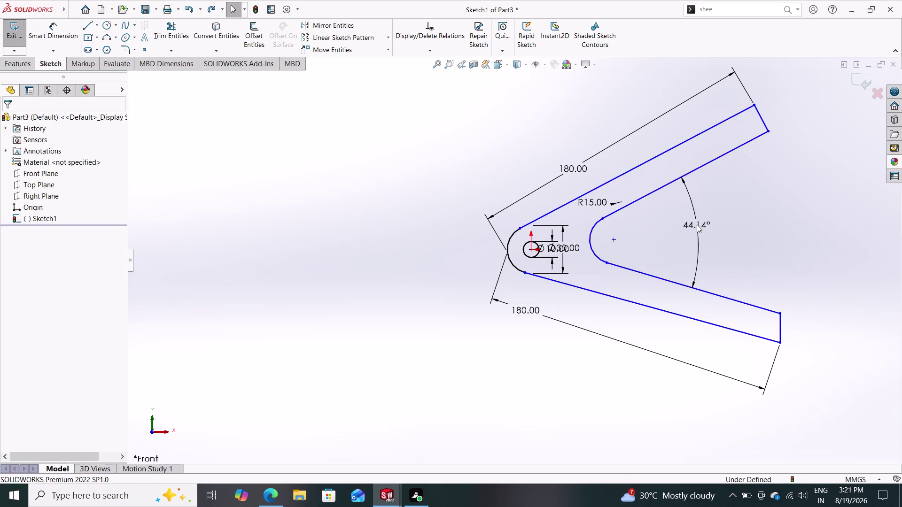
click(689, 221)
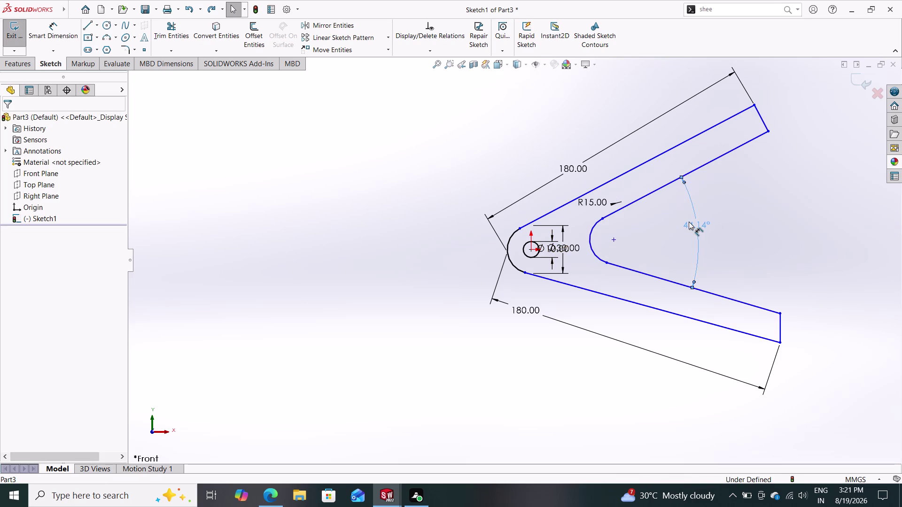
key(Delete)
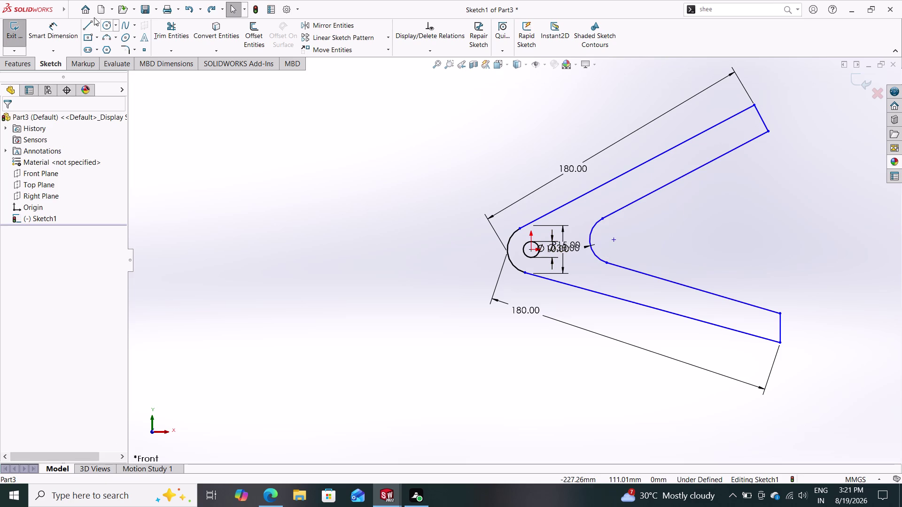
Draw a horizontal centerline from the pivot arc, then delete it.
click(98, 23)
click(105, 45)
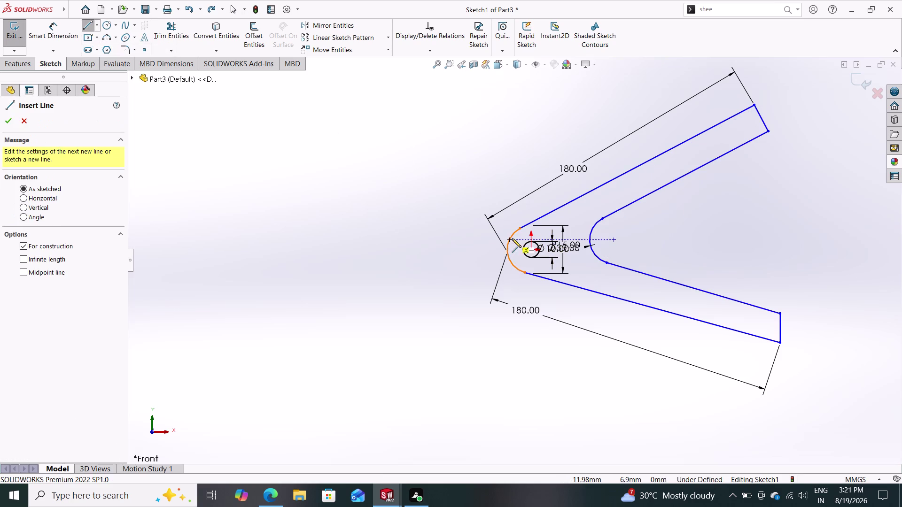
click(531, 251)
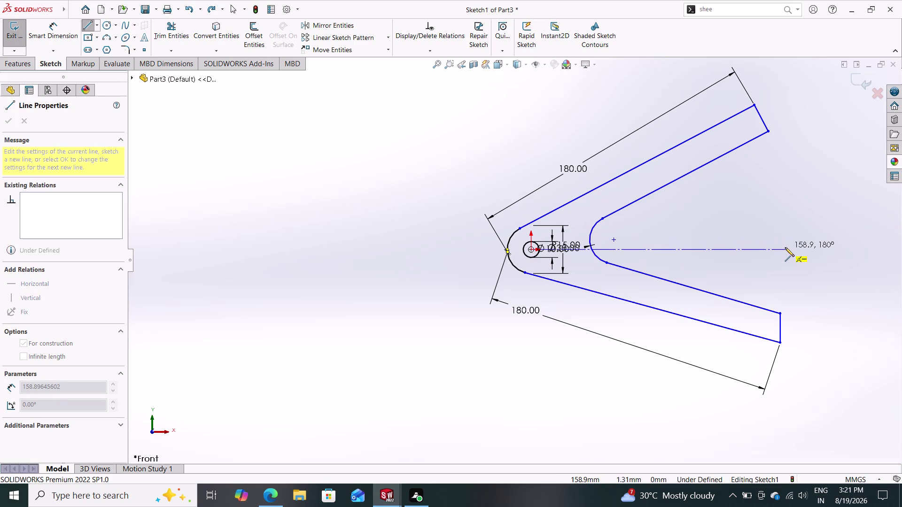
click(785, 247)
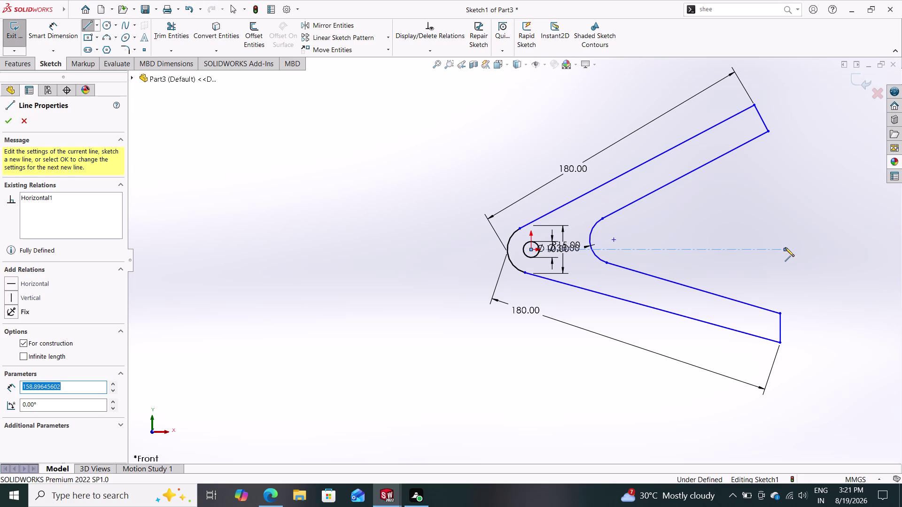
key(Escape)
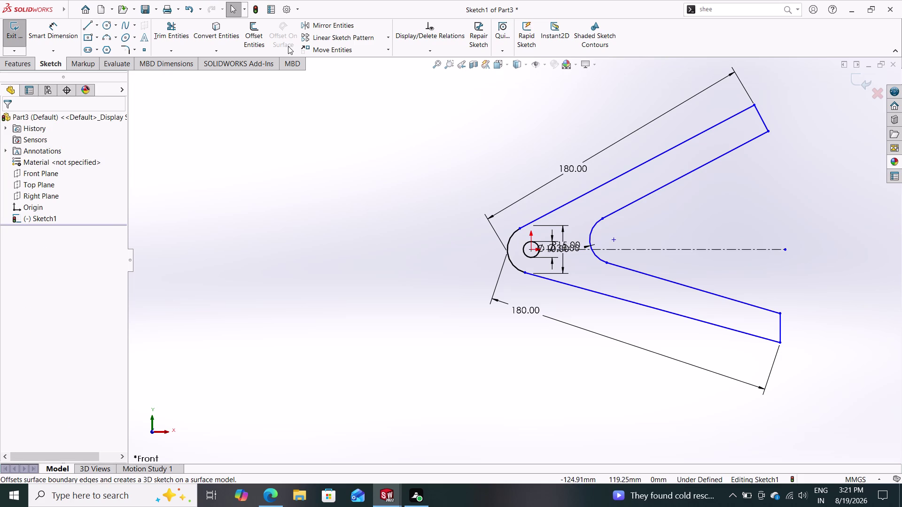
click(663, 247)
key(Delete)
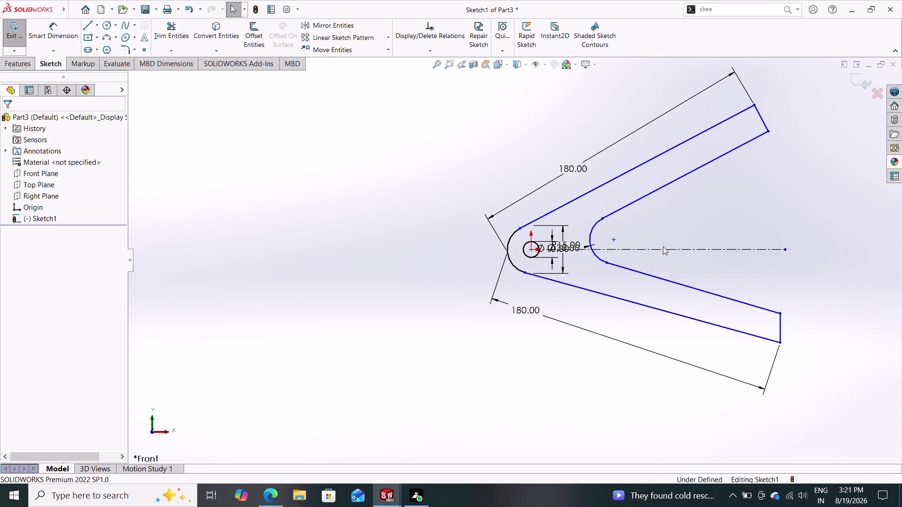
click(663, 249)
key(Delete)
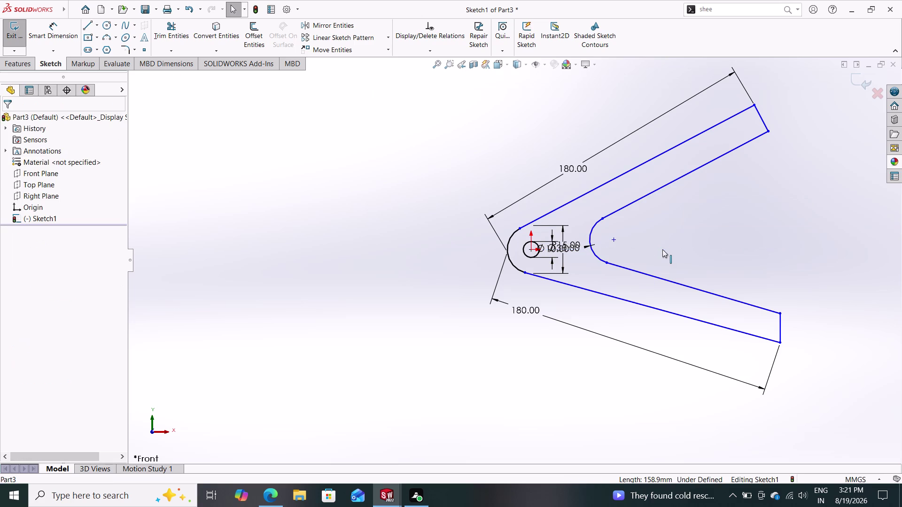
Draw a horizontal centerline from the inner fillet's centre rightward past the V opening.
click(98, 25)
click(104, 48)
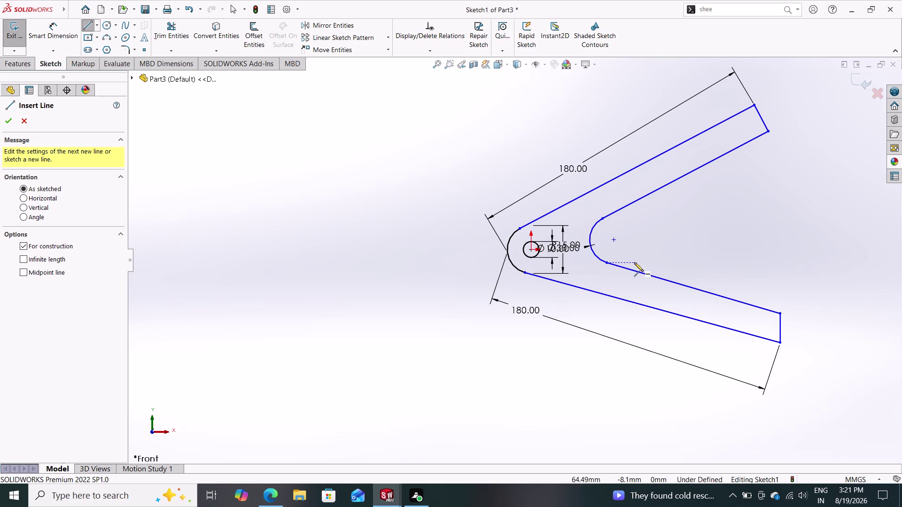
click(614, 241)
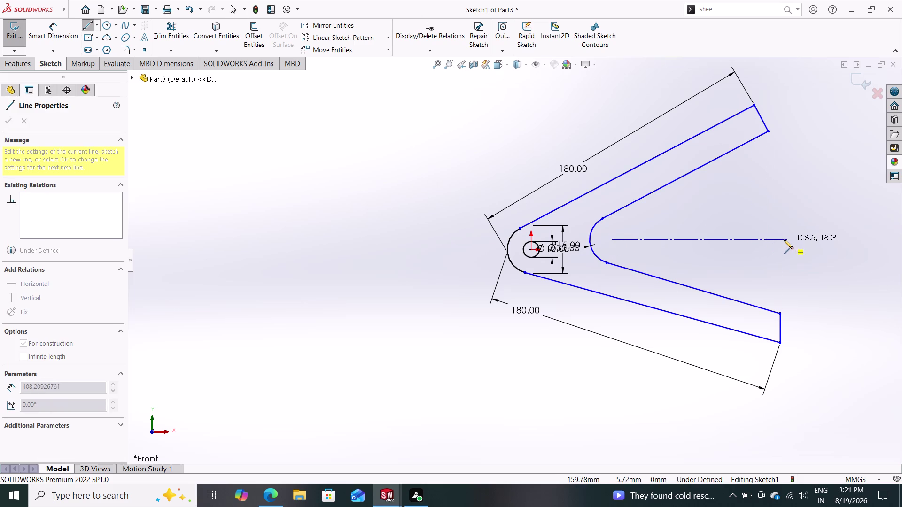
click(783, 240)
key(Escape)
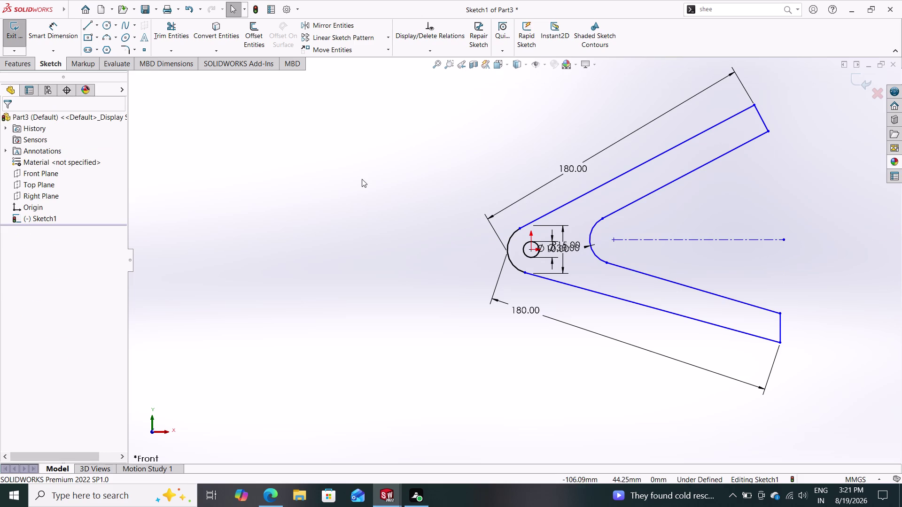
click(45, 25)
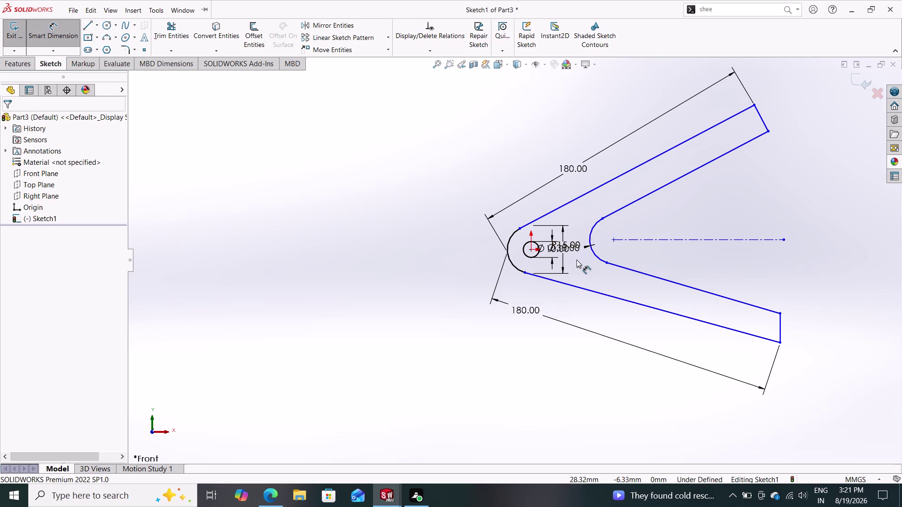
Angle the upper inner edge 30° to the centerline, then pick the lower edge for its angle.
click(660, 188)
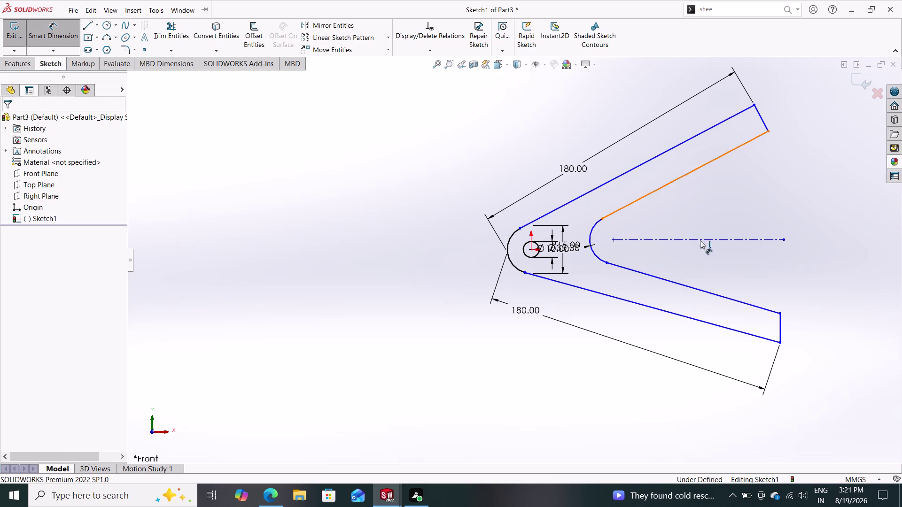
click(702, 238)
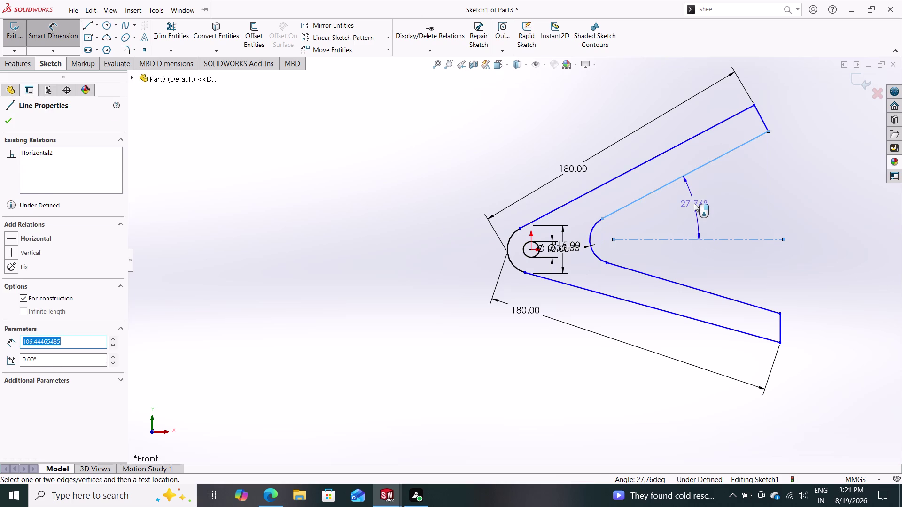
click(694, 204)
text(30)
key(Return)
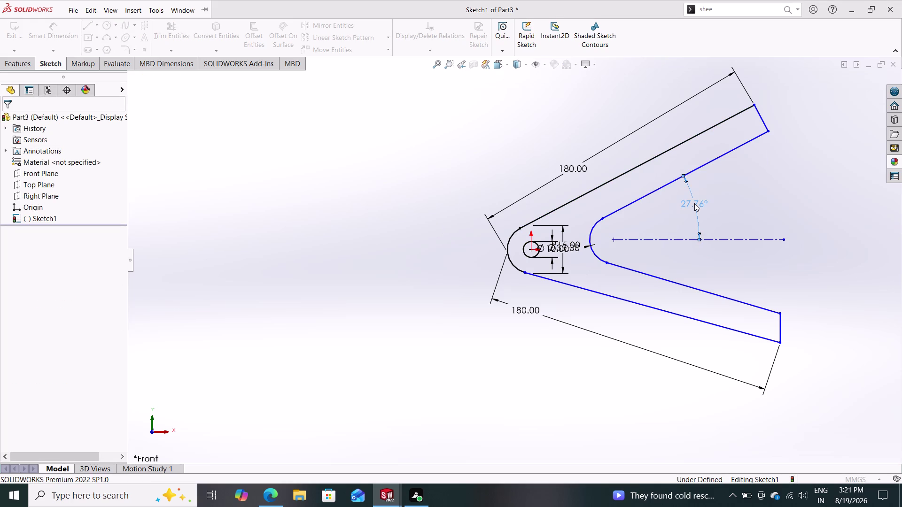
click(676, 250)
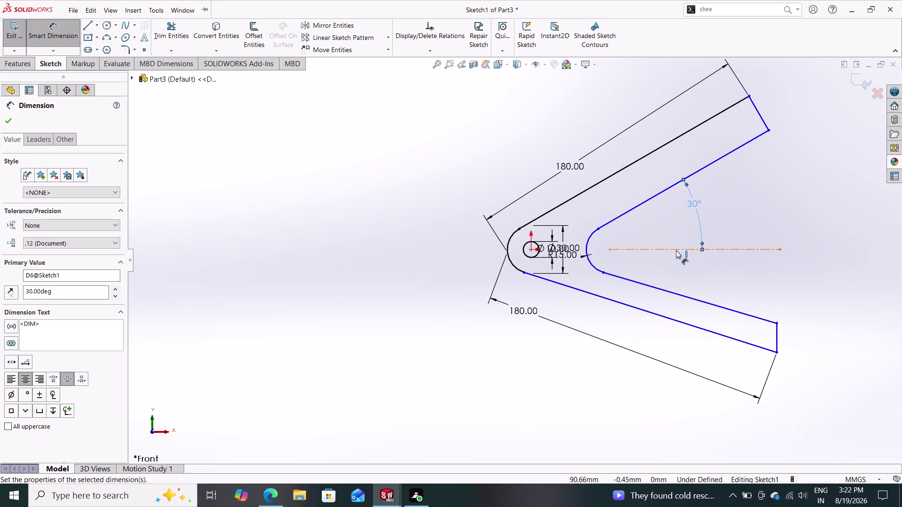
click(708, 302)
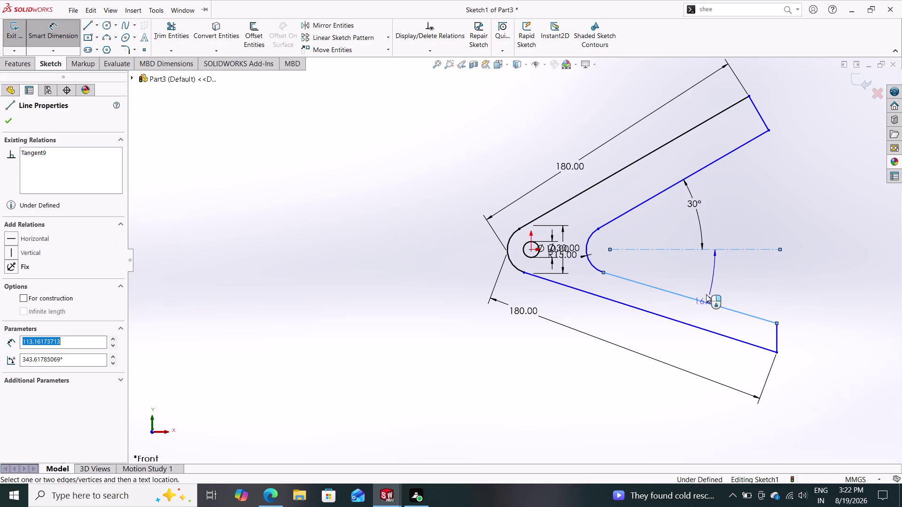
Set the lower inner edge at 30° to the centerline.
click(701, 277)
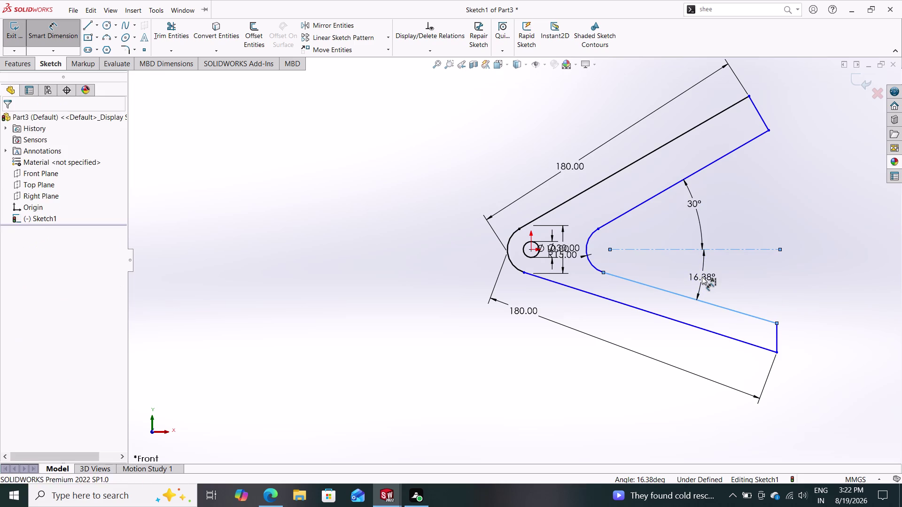
text(30)
key(Return)
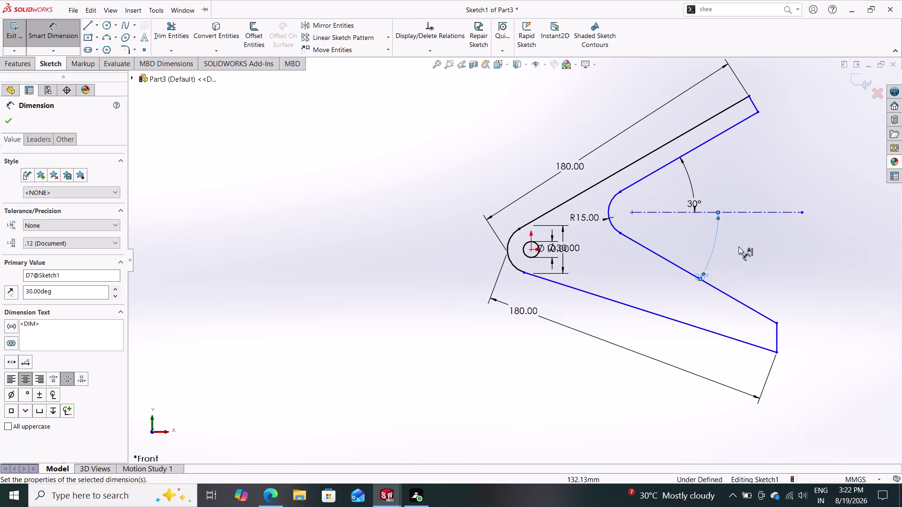
key(Escape)
key(Escape)
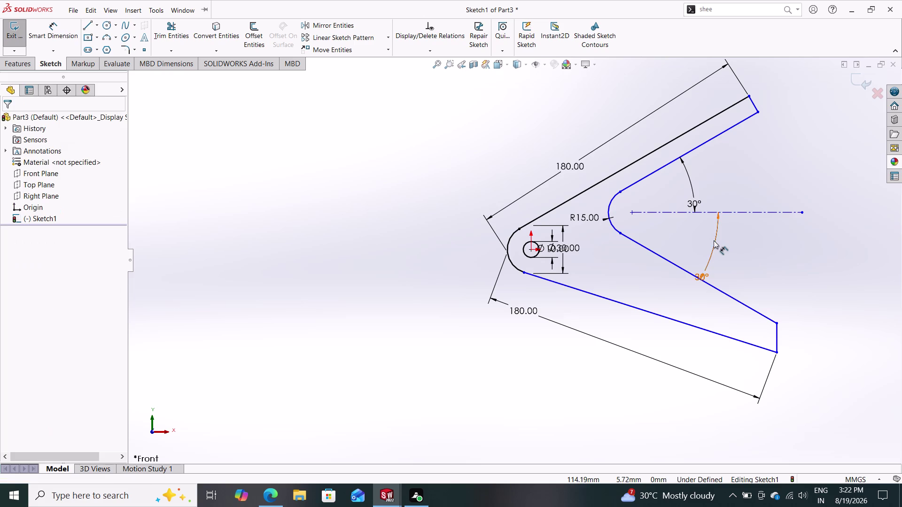
Delete the lower and upper angle dimensions.
click(714, 241)
key(Delete)
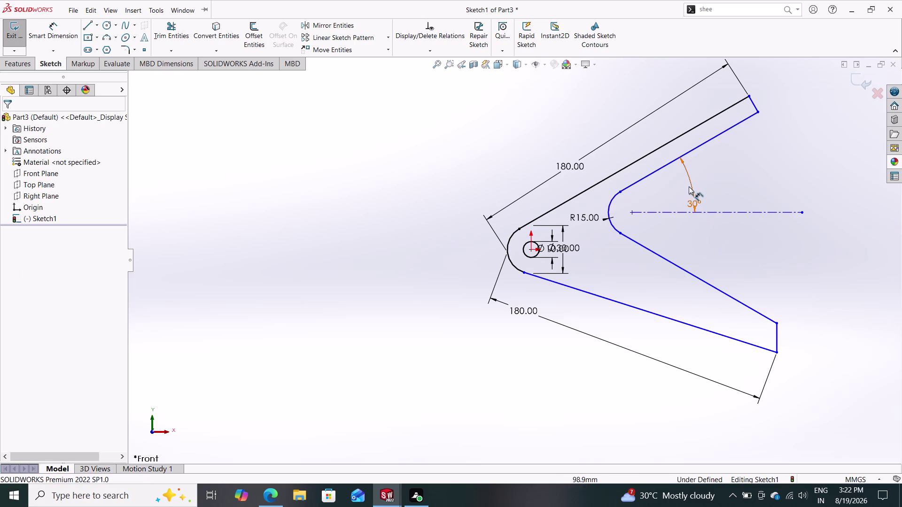
click(688, 184)
key(Delete)
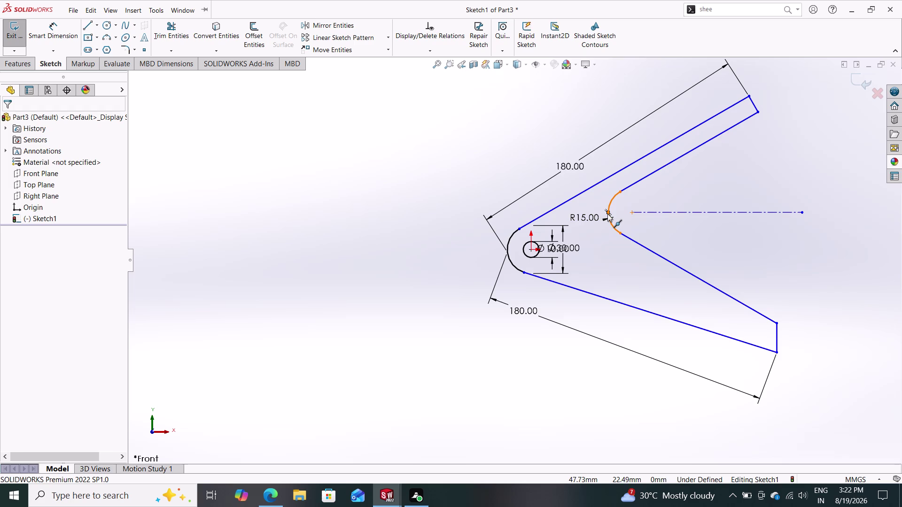
Drag the inner fillet arc along toward the centerline.
drag(608, 213, 665, 228)
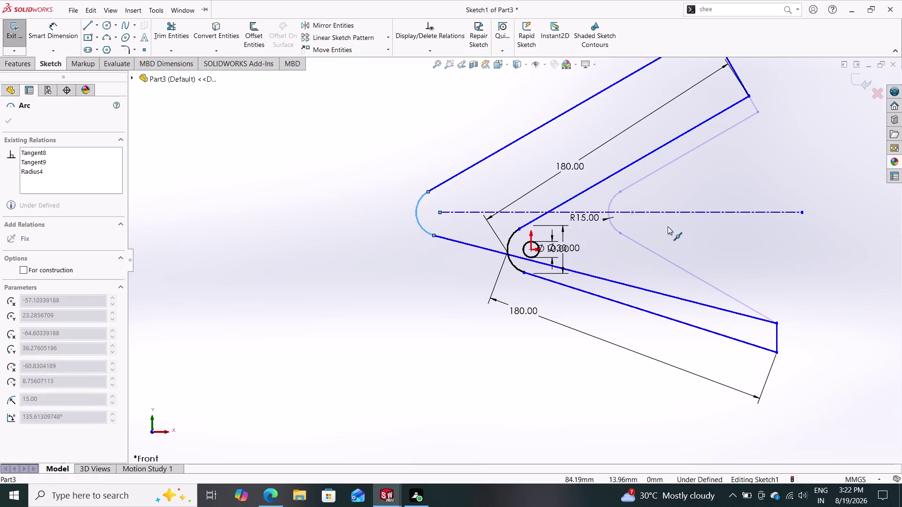
drag(665, 227, 639, 223)
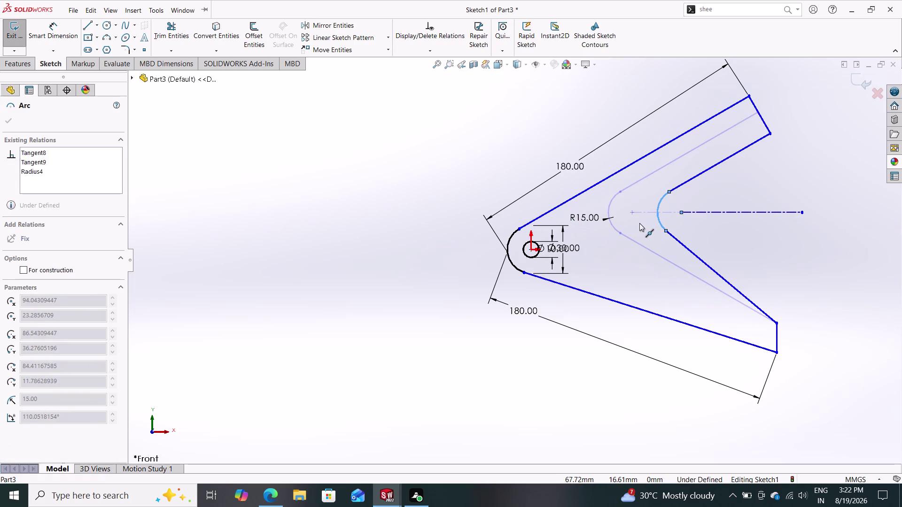
drag(639, 223, 631, 223)
key(Escape)
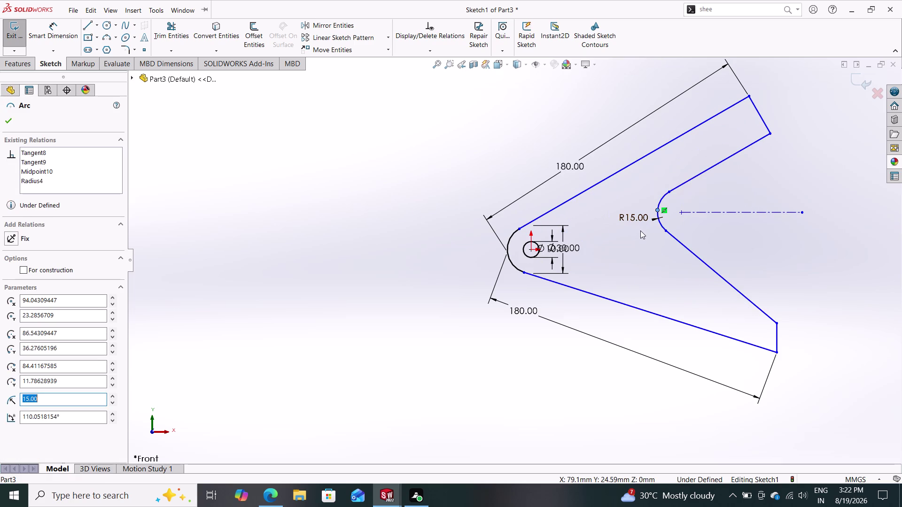
key(Escape)
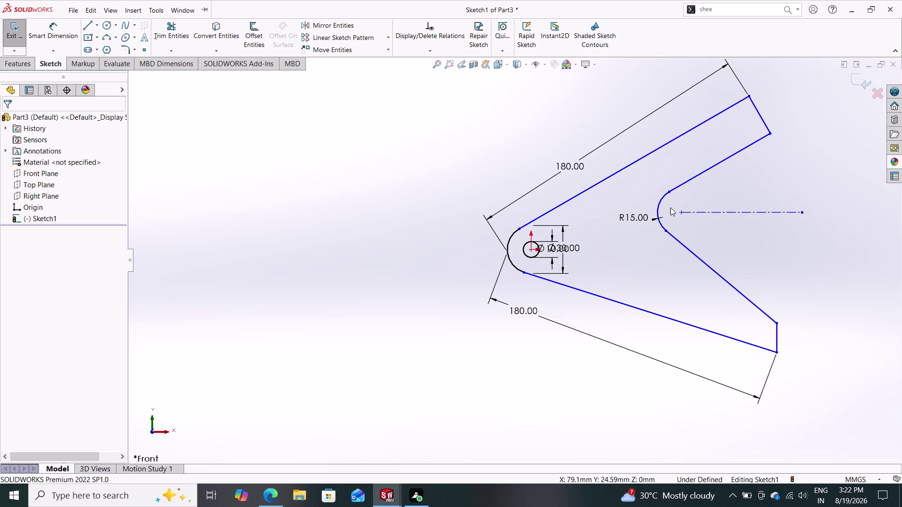
Delete the dashed centerline and the dimensioned inner fillet arc, confirming the deletion.
click(697, 211)
key(Delete)
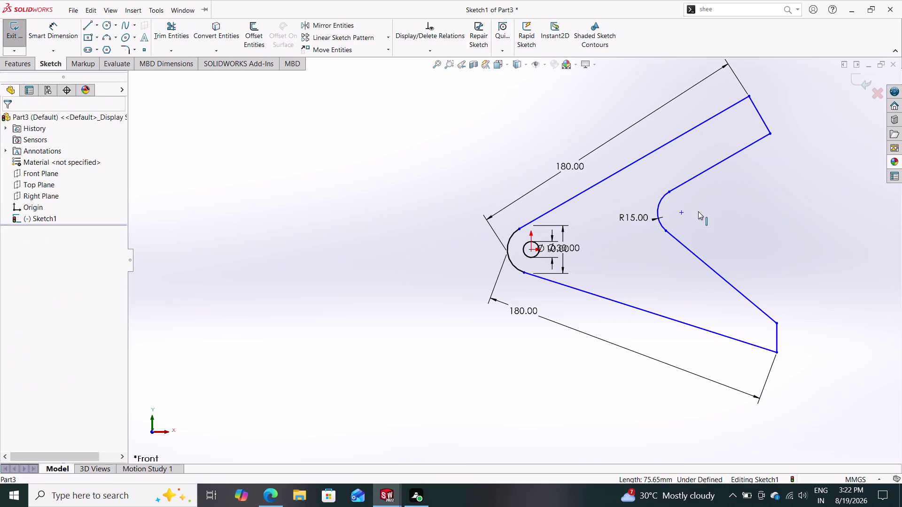
click(662, 207)
click(656, 204)
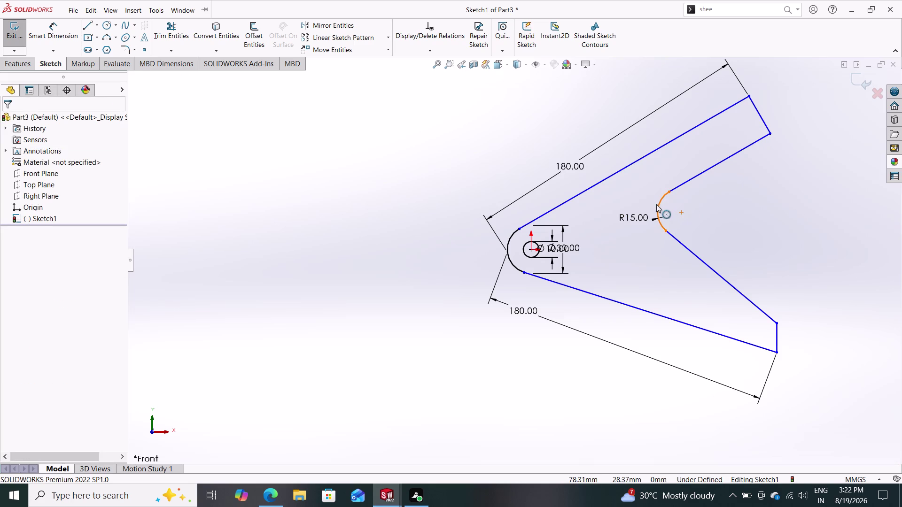
key(Delete)
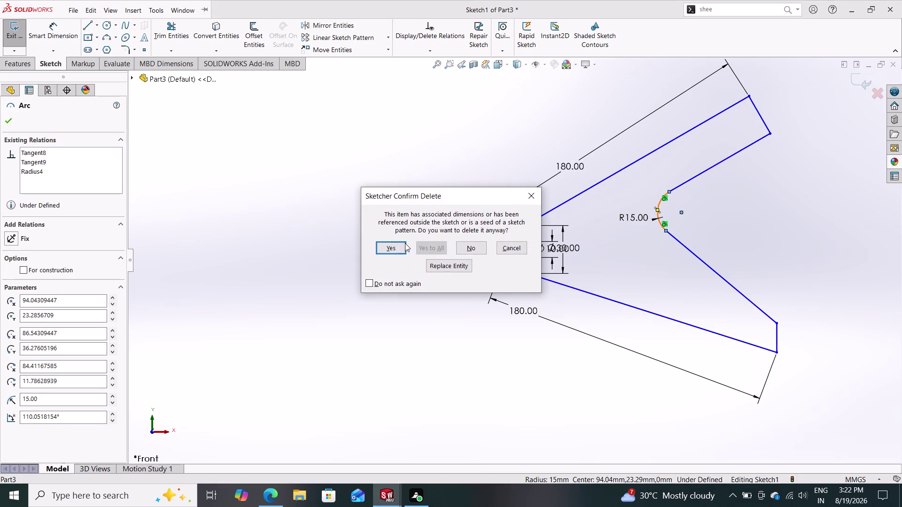
click(394, 247)
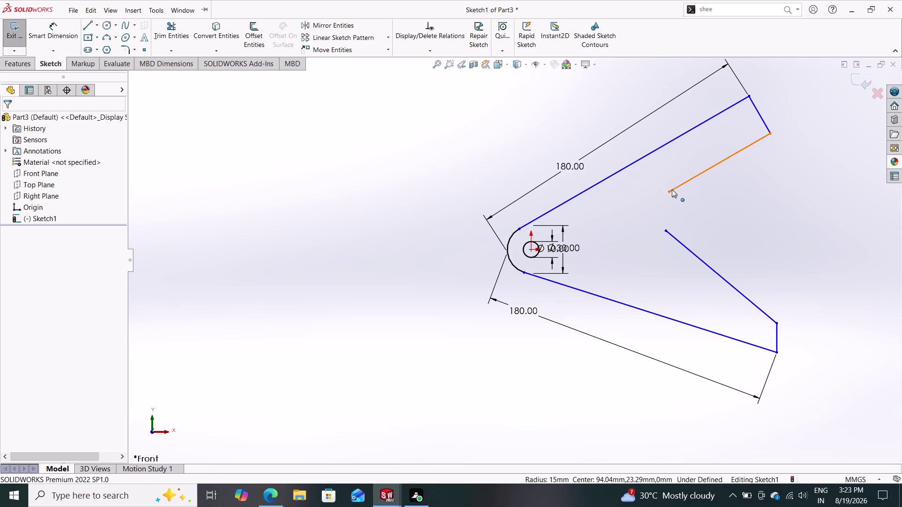
drag(667, 192, 598, 218)
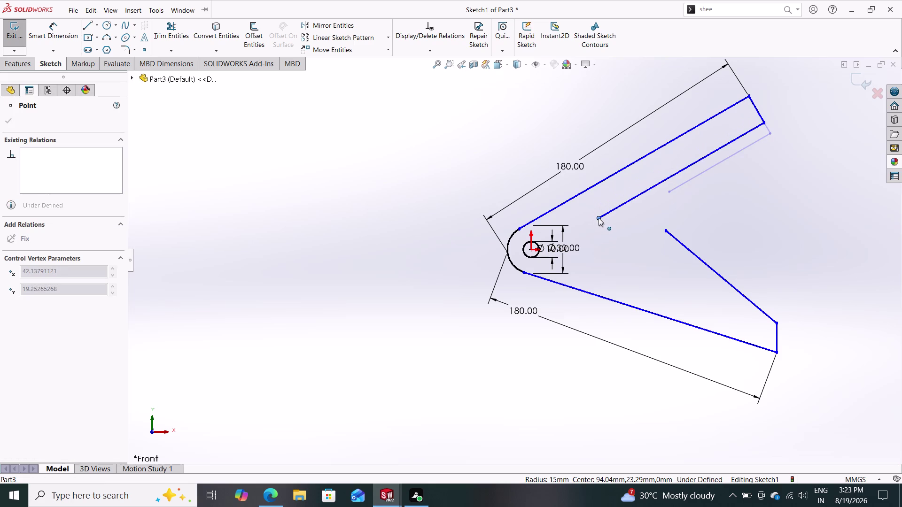
Stretch the upper and lower inner edges toward the pivot point.
drag(599, 218, 547, 242)
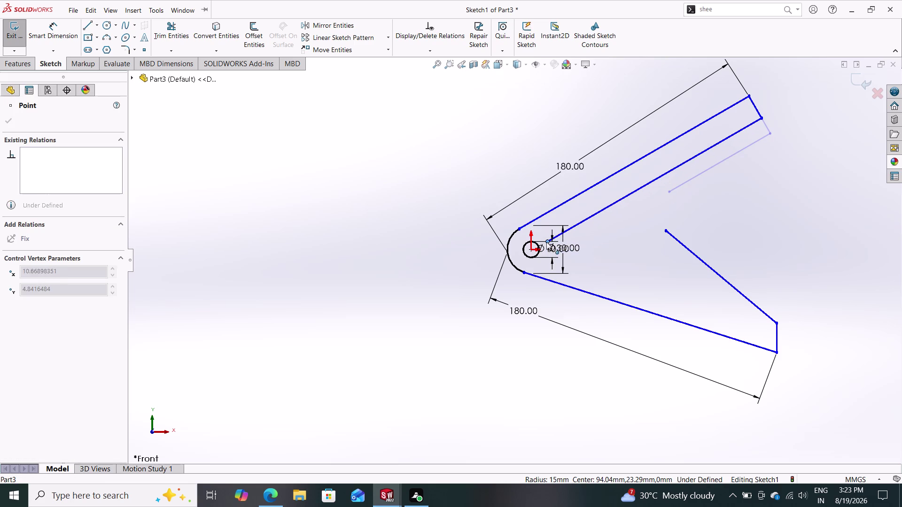
drag(547, 241, 547, 240)
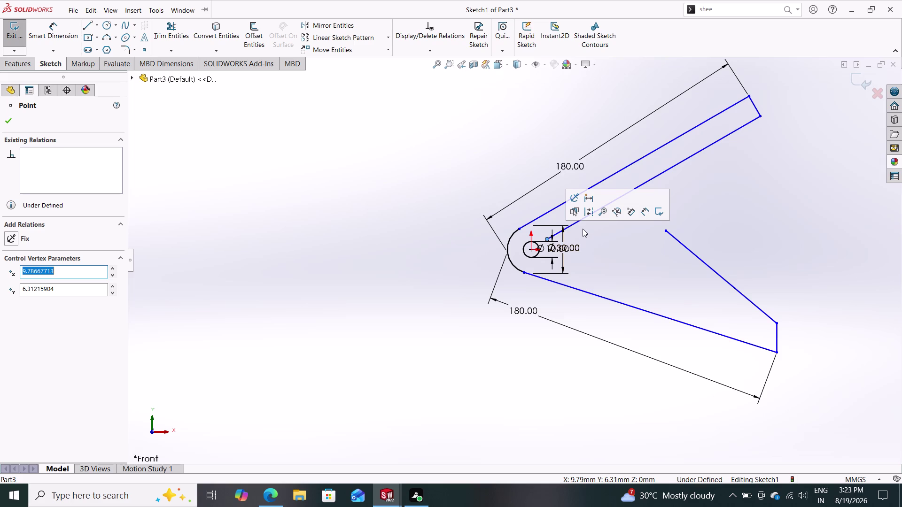
click(655, 229)
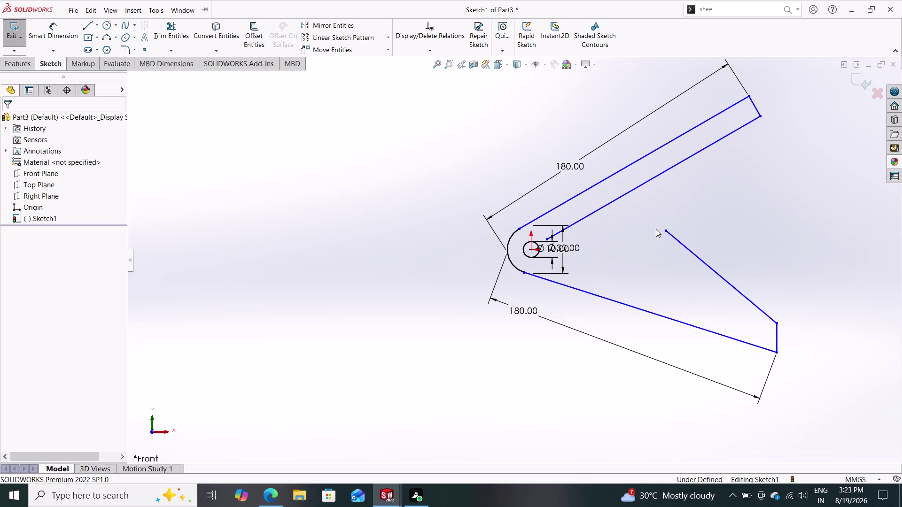
drag(667, 229, 653, 253)
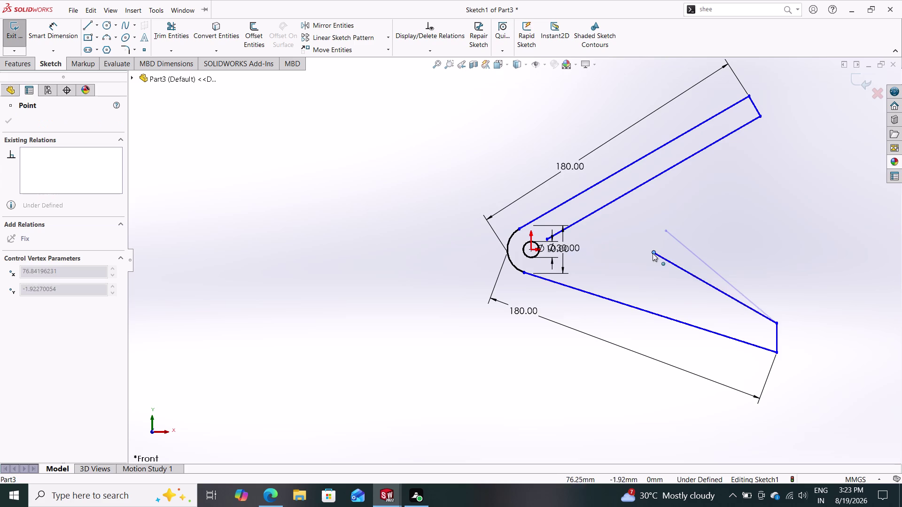
drag(653, 253, 564, 262)
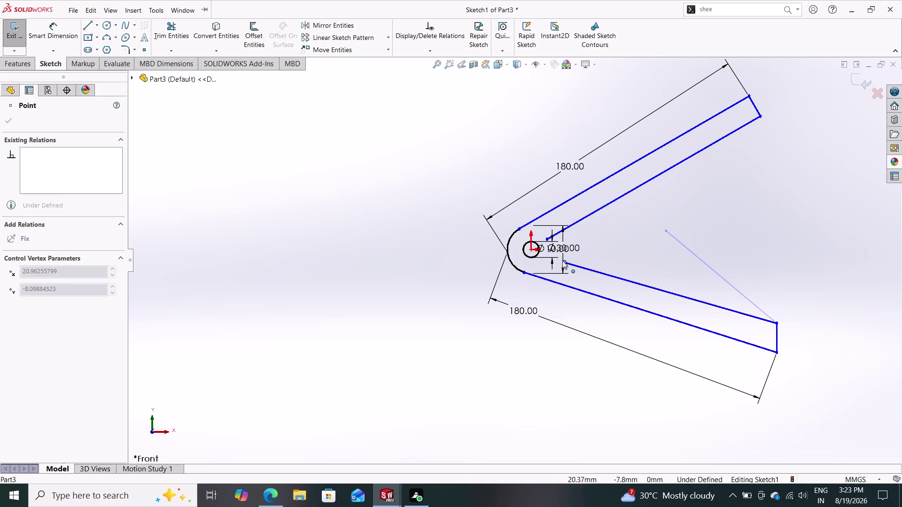
drag(564, 263, 546, 252)
key(Escape)
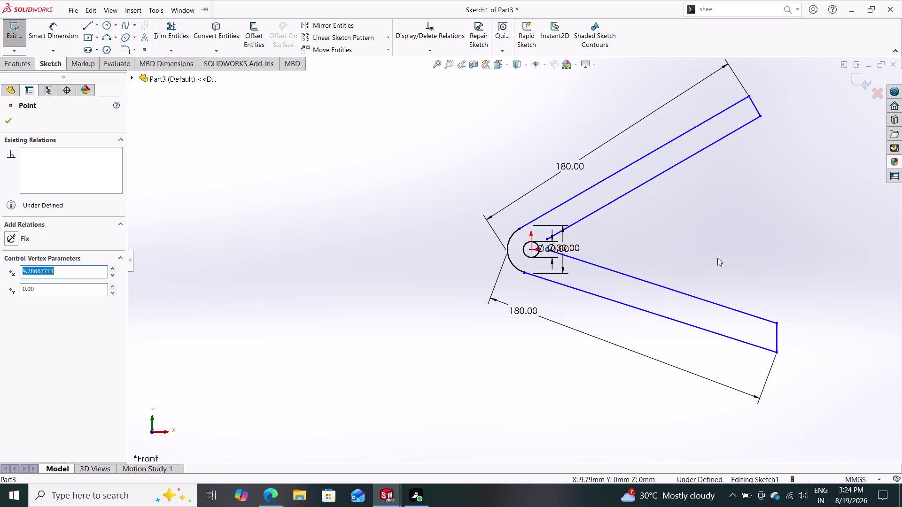
Delete the lower arm's inner edge and its short end line.
click(774, 332)
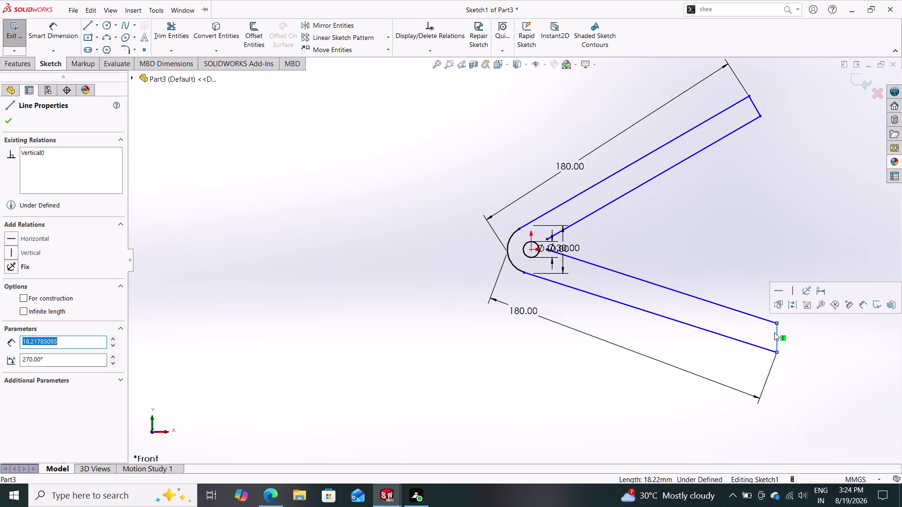
key(Delete)
click(760, 320)
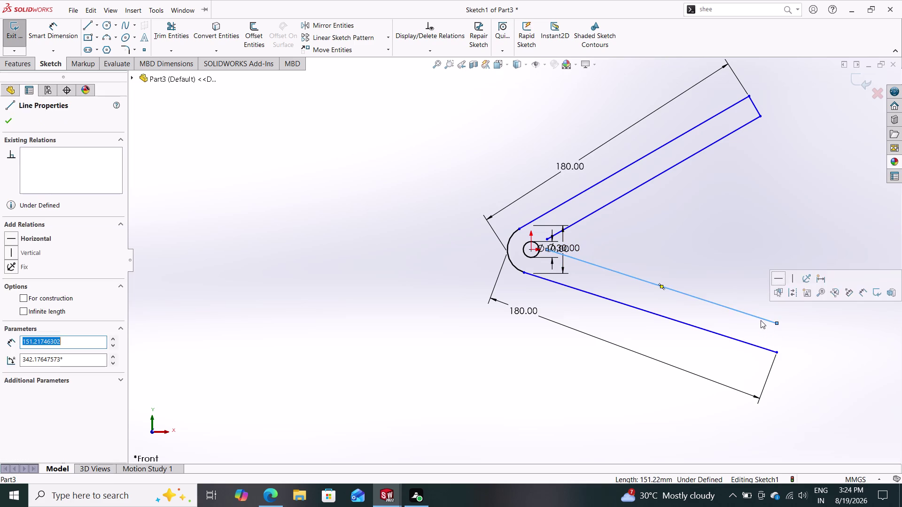
key(Delete)
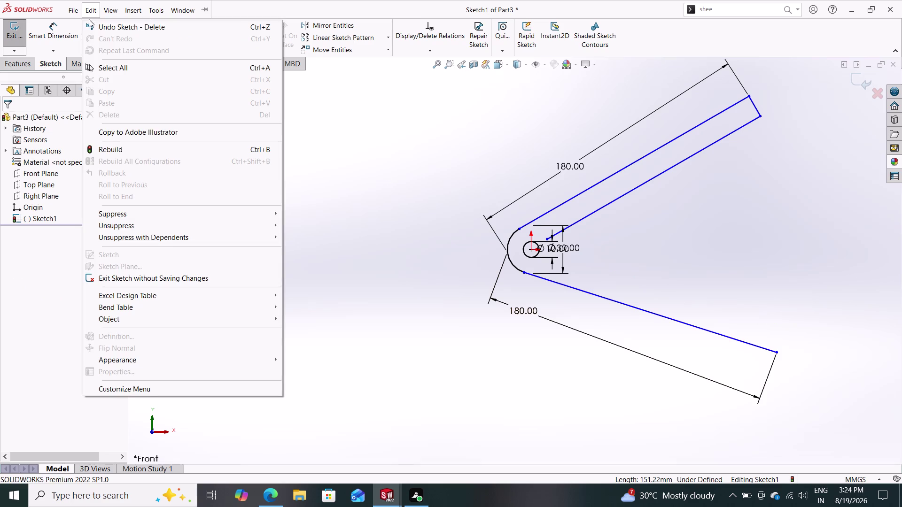
Redraw the lower arm's end and inner edge back to the pivot point.
click(360, 134)
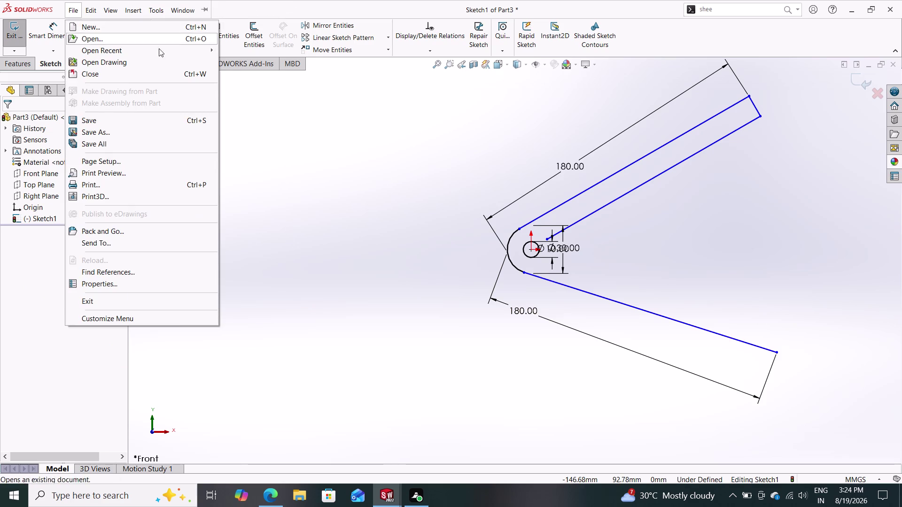
drag(336, 124, 333, 128)
click(89, 26)
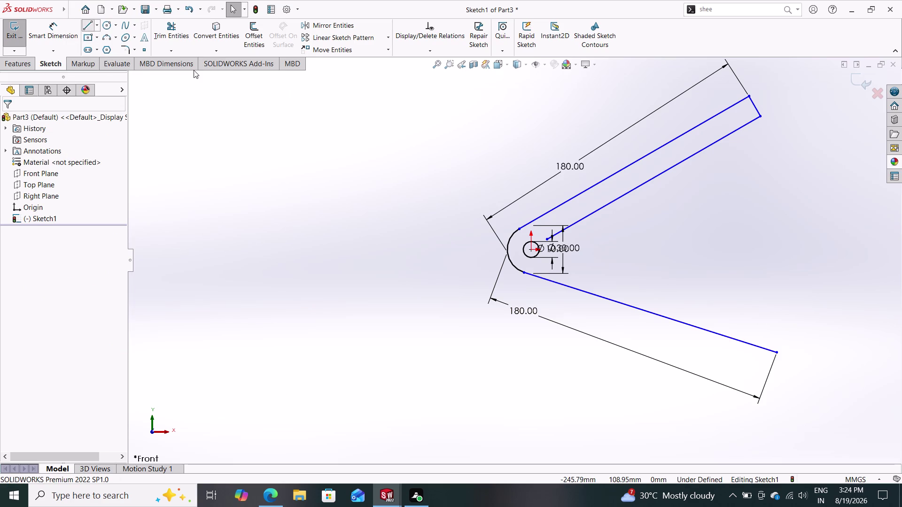
click(777, 352)
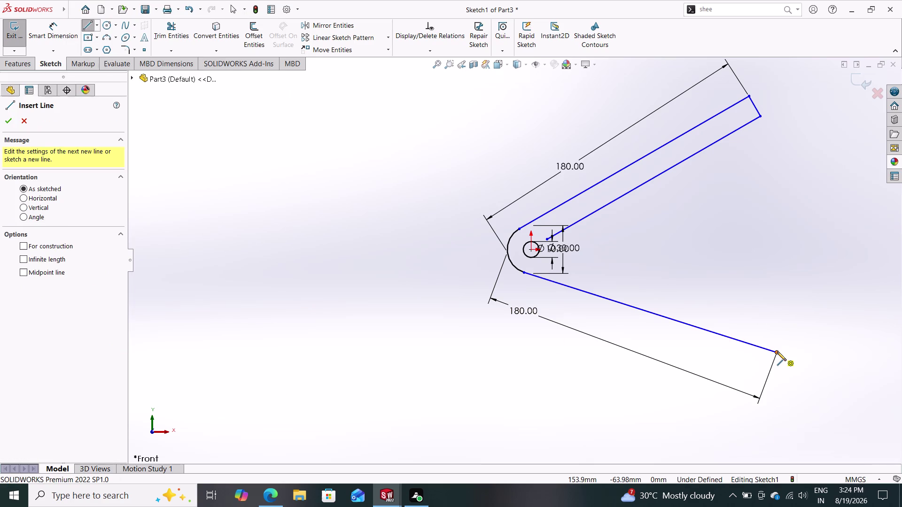
click(791, 315)
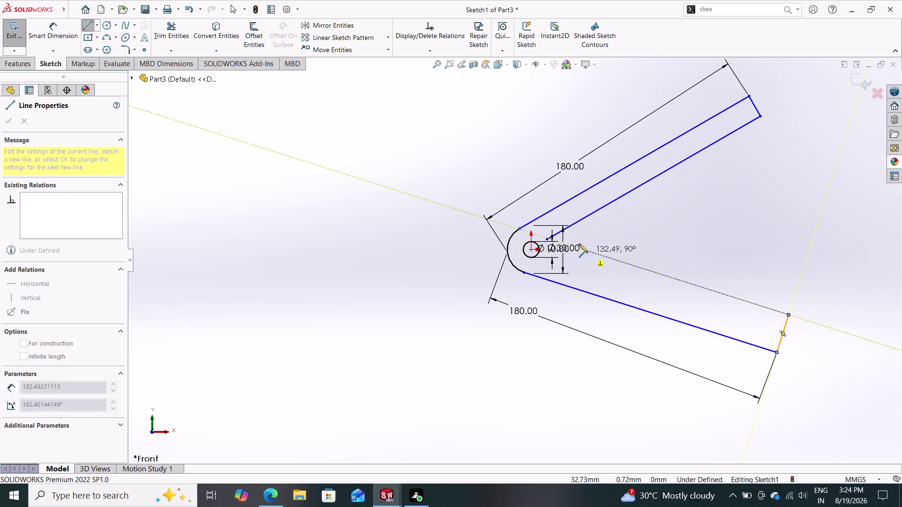
click(547, 240)
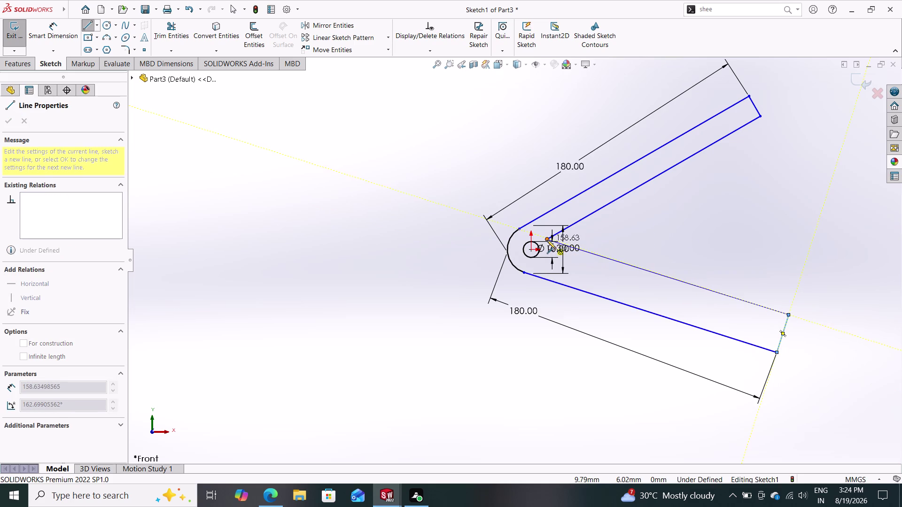
key(Escape)
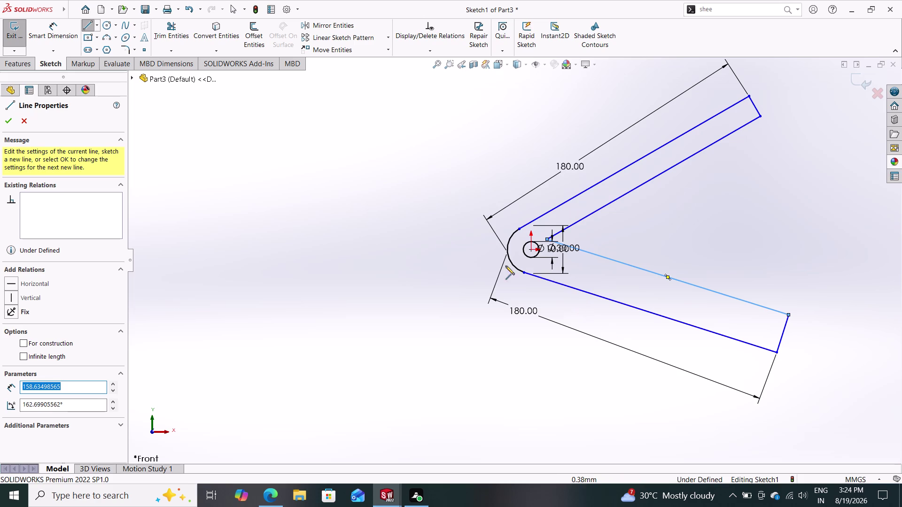
click(129, 51)
click(125, 50)
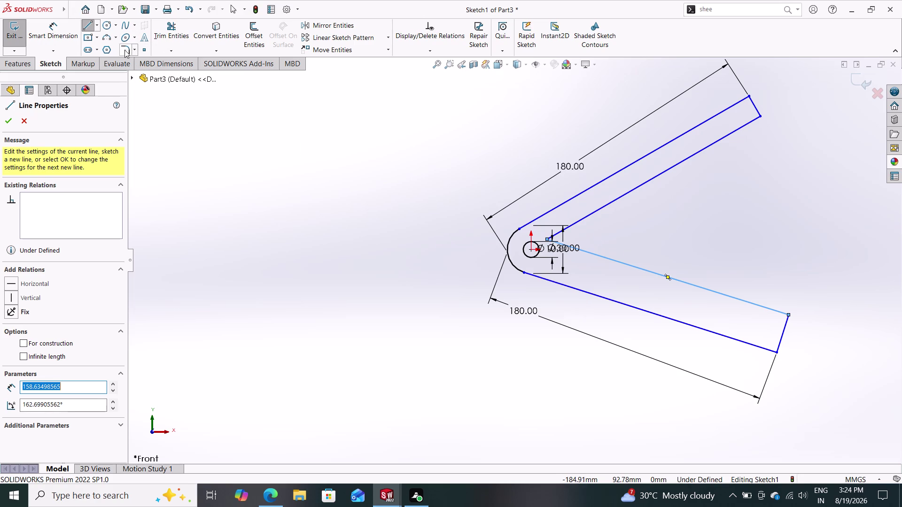
Round the two inner edges with a 15 mm sketch fillet.
drag(540, 226, 566, 249)
drag(574, 205, 583, 217)
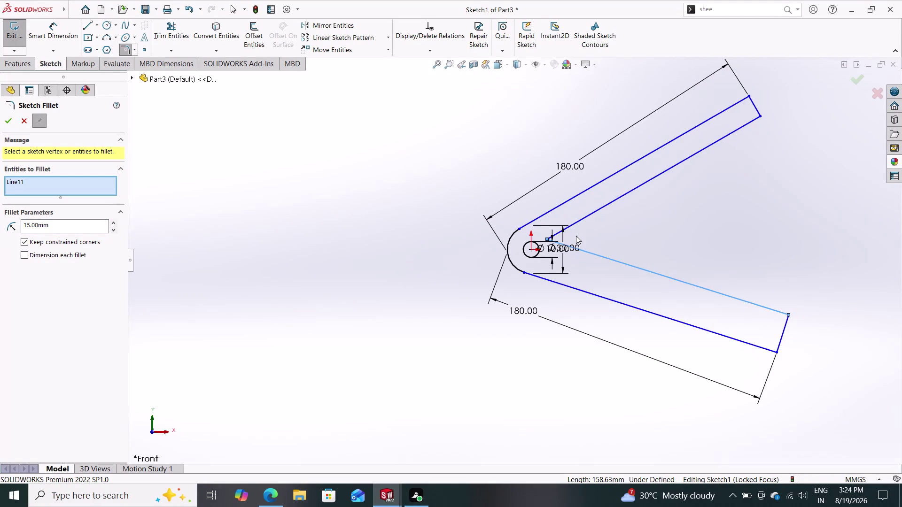
click(571, 224)
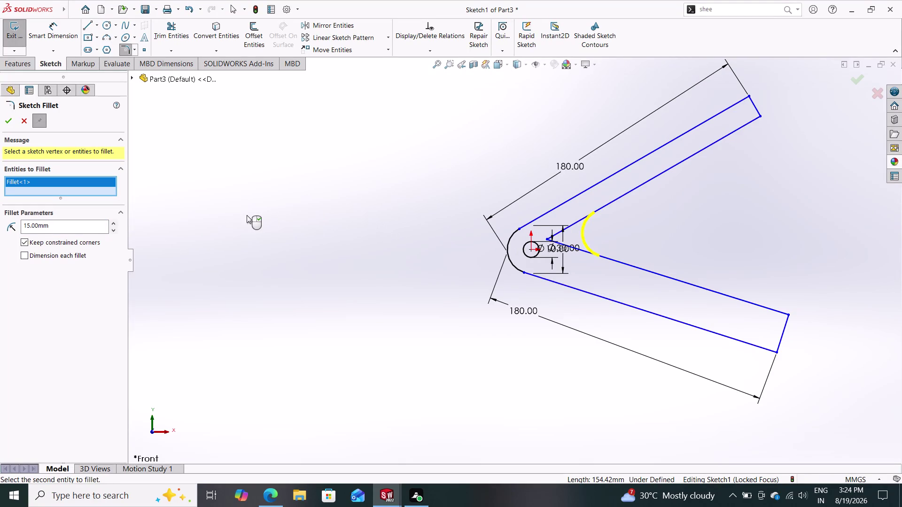
click(9, 122)
click(9, 120)
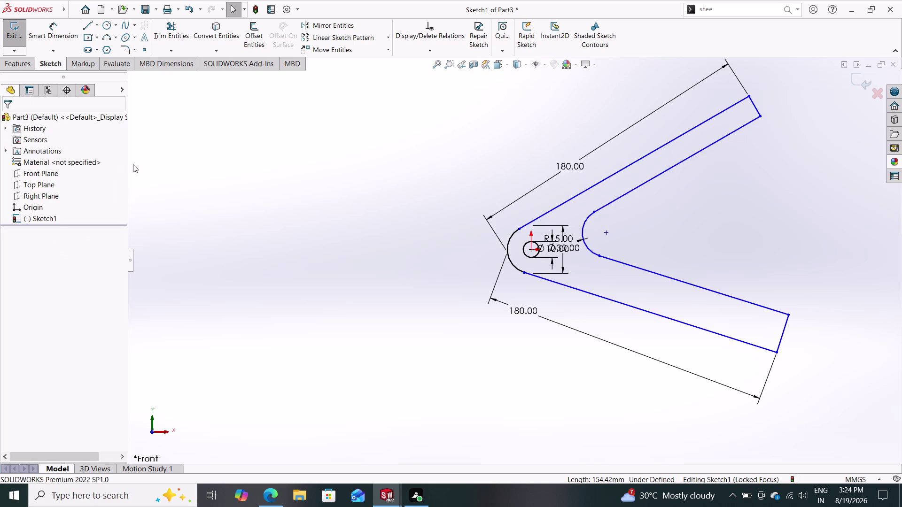
click(63, 26)
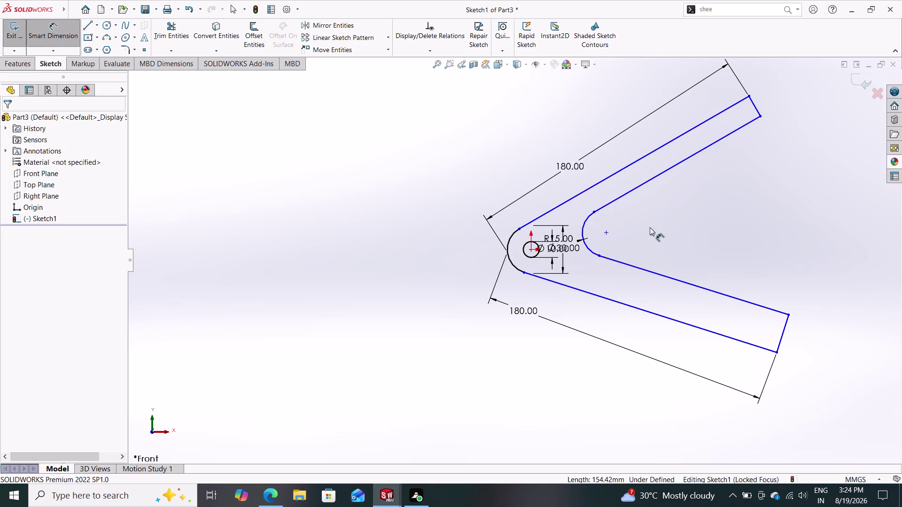
Try a 60° angle between the V's inner edges, then undo it.
click(640, 184)
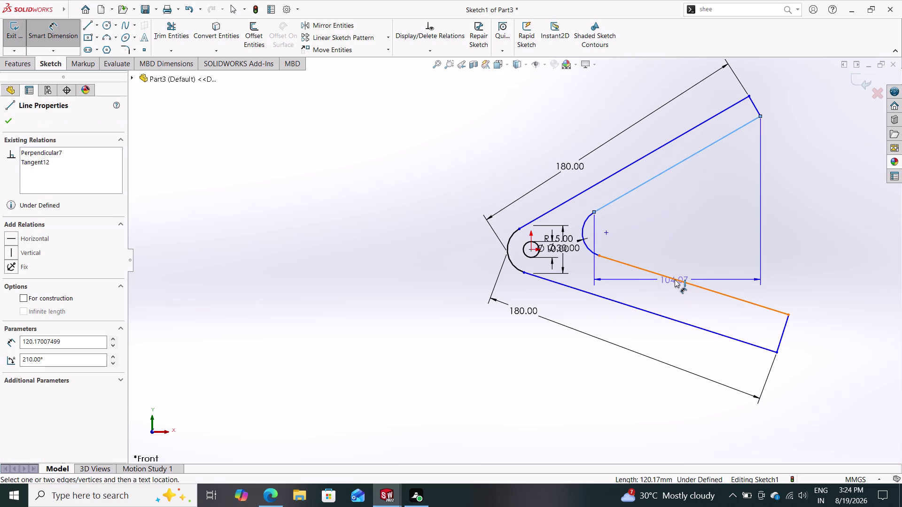
click(674, 279)
click(691, 213)
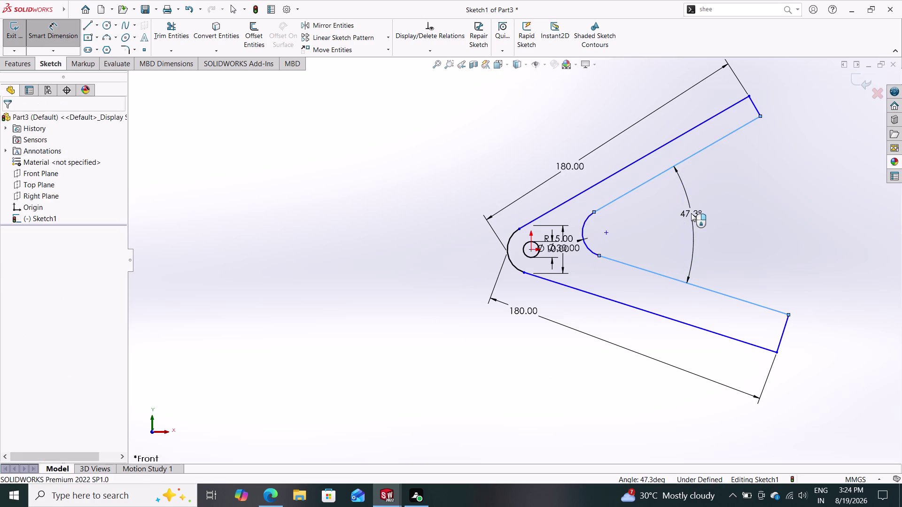
text(60)
key(Return)
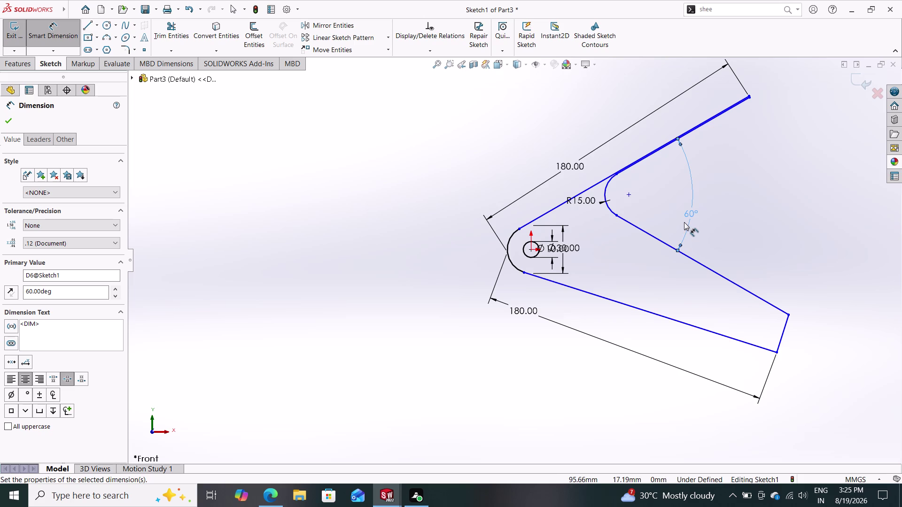
key(ctrl+z)
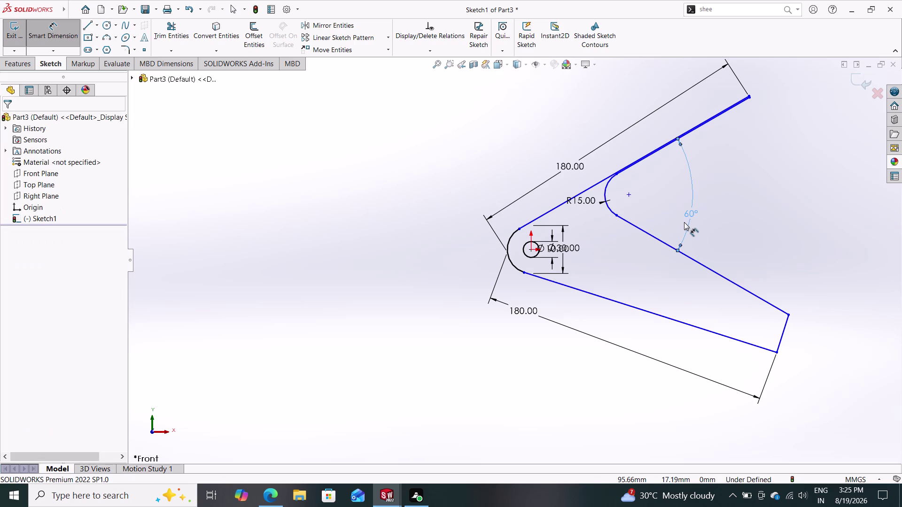
key(ctrl+z)
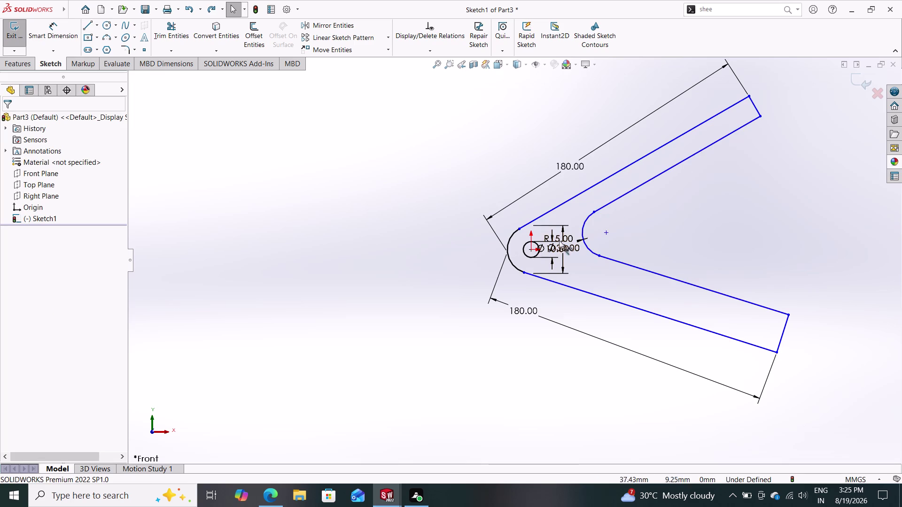
click(100, 25)
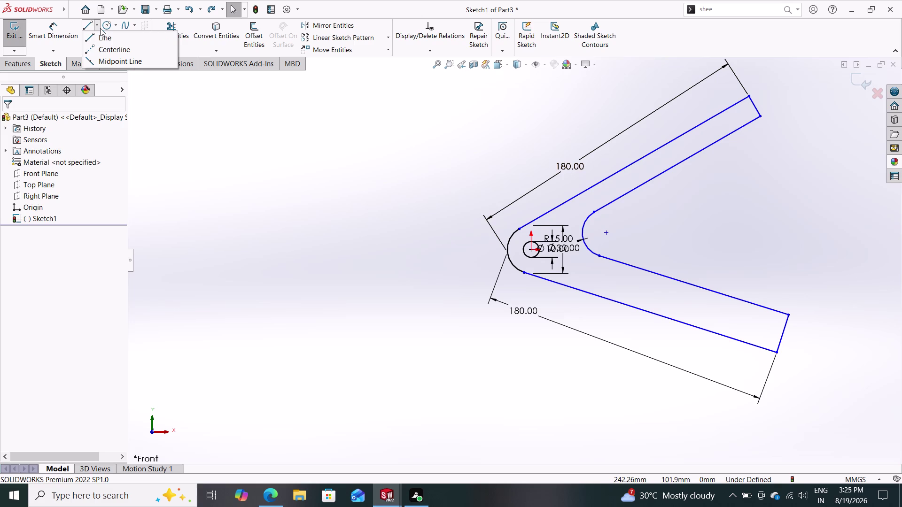
Draw a centerline from the pivot hole centre to the inner fillet arc's centre.
click(102, 45)
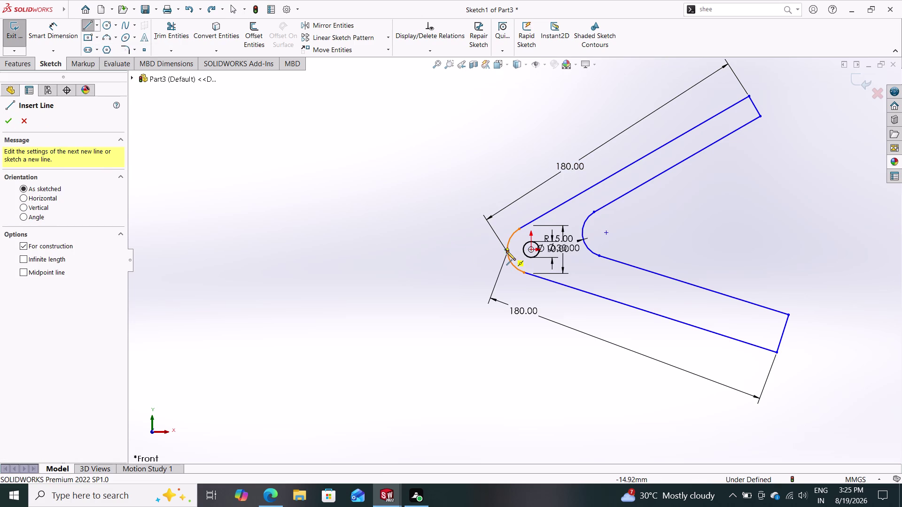
click(506, 250)
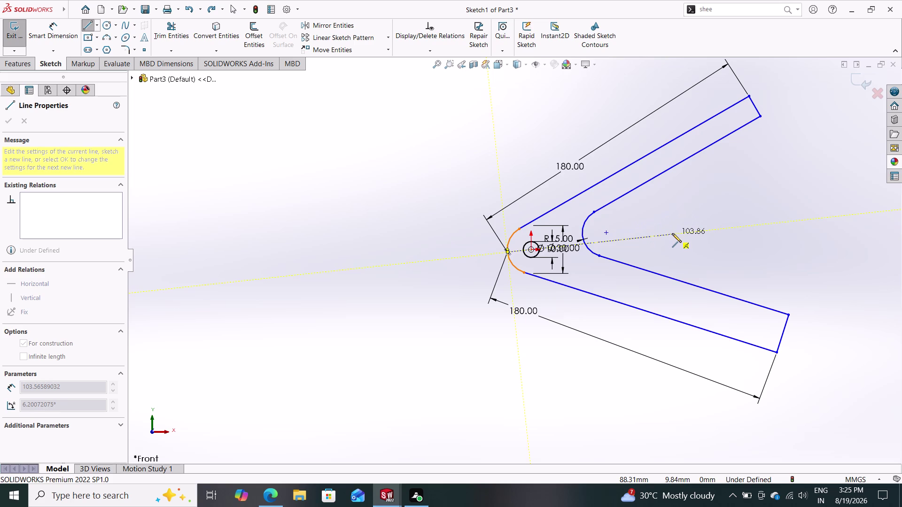
key(Escape)
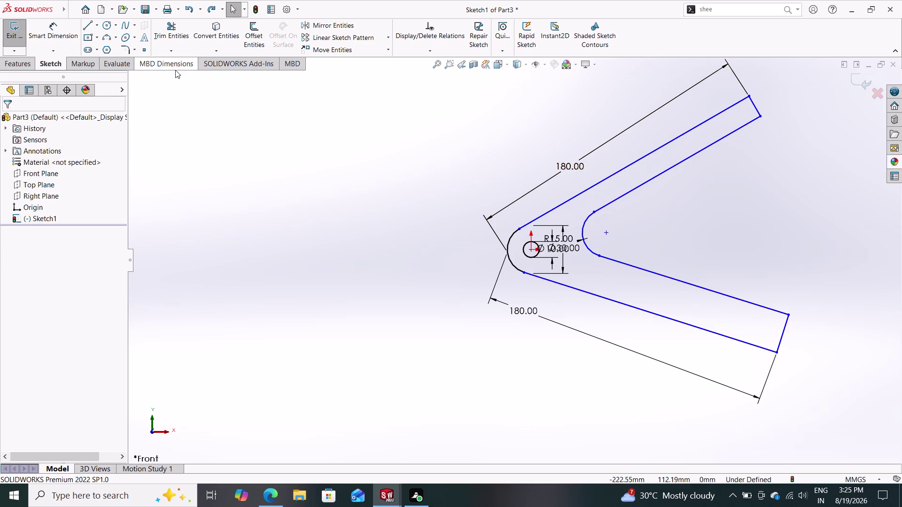
click(98, 24)
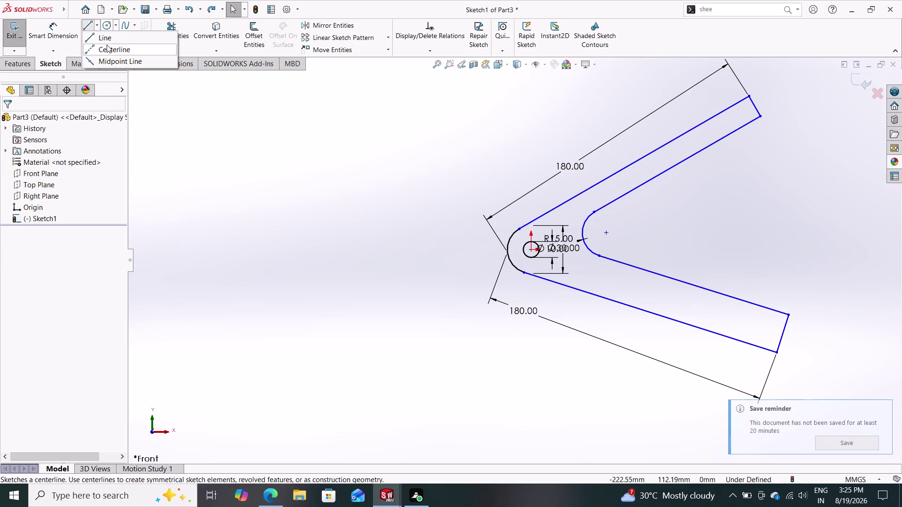
click(107, 48)
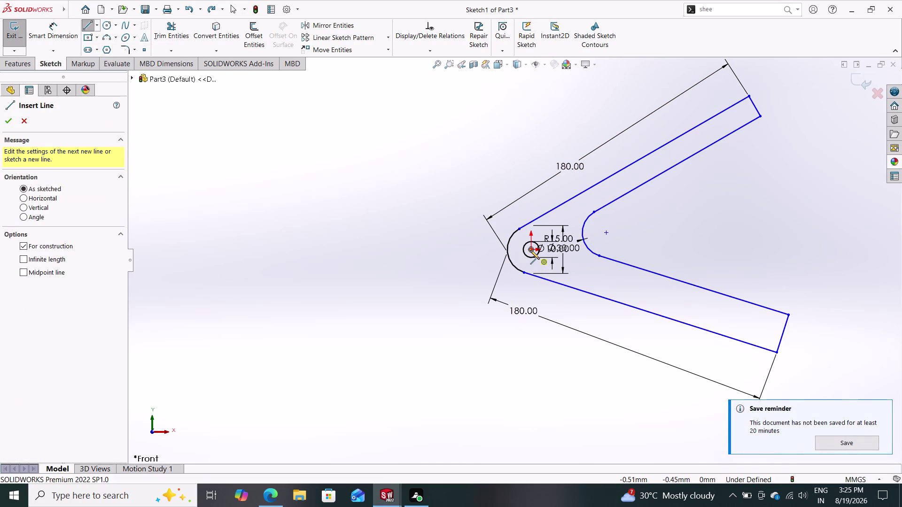
click(530, 250)
click(606, 232)
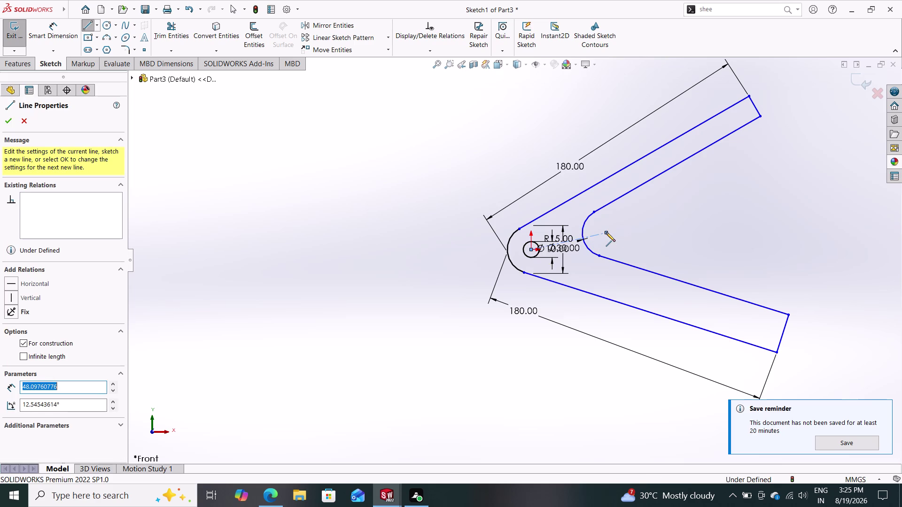
key(Escape)
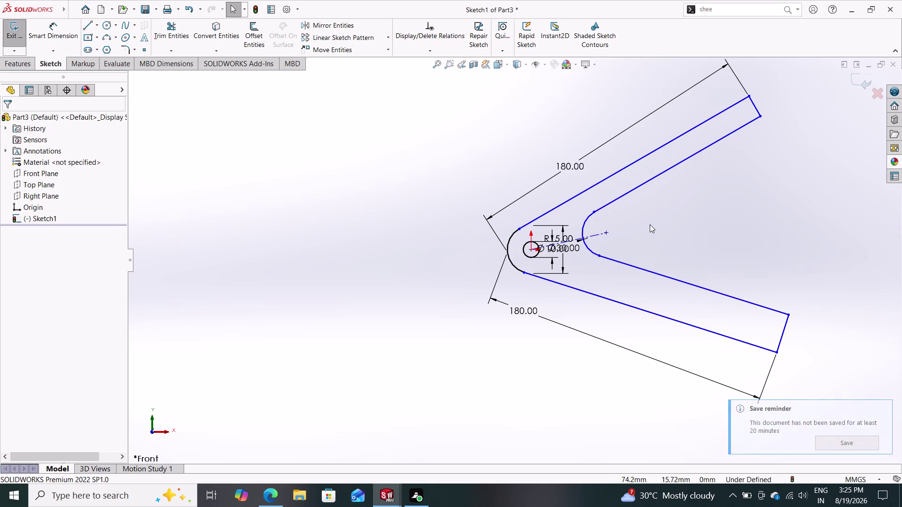
click(55, 22)
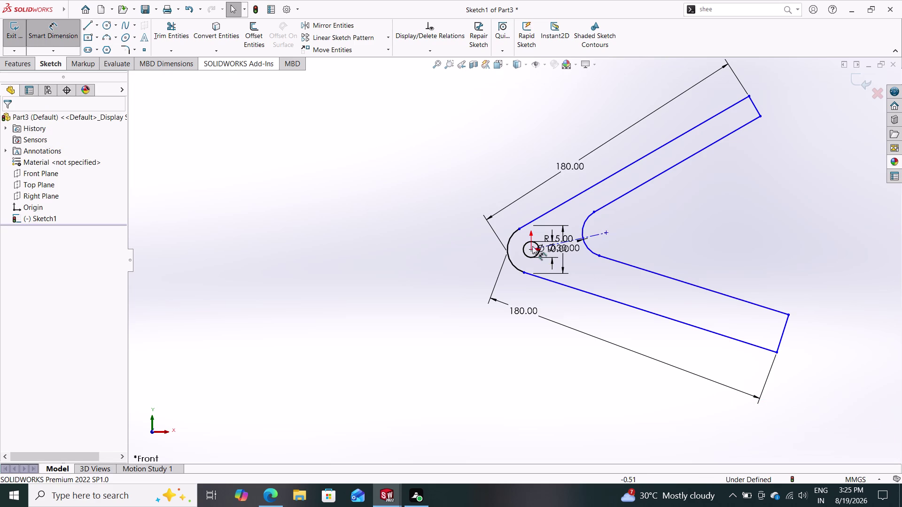
Set the upper inner edge at 30° to the centerline.
click(597, 233)
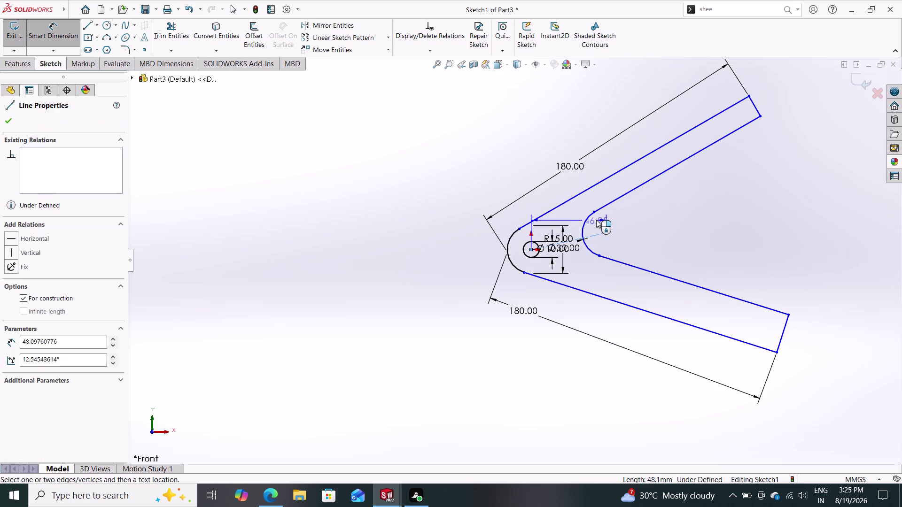
click(599, 209)
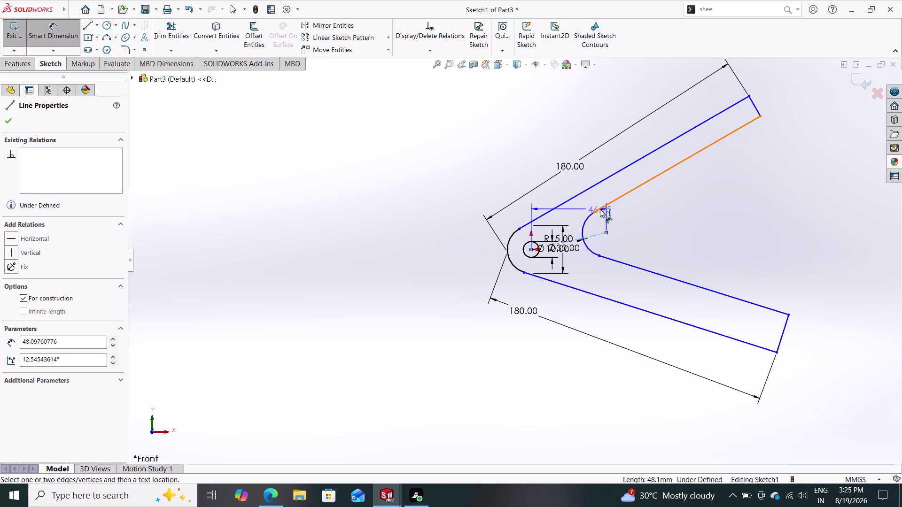
click(596, 218)
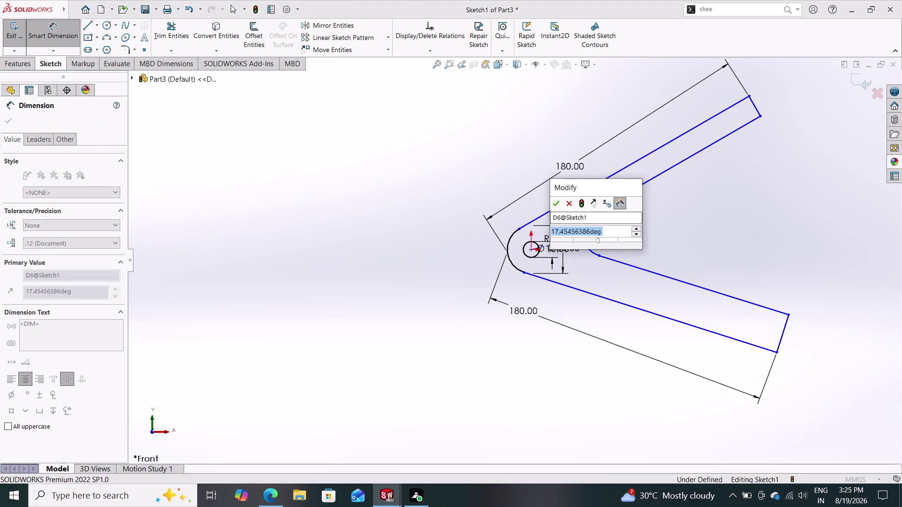
text(30)
key(Return)
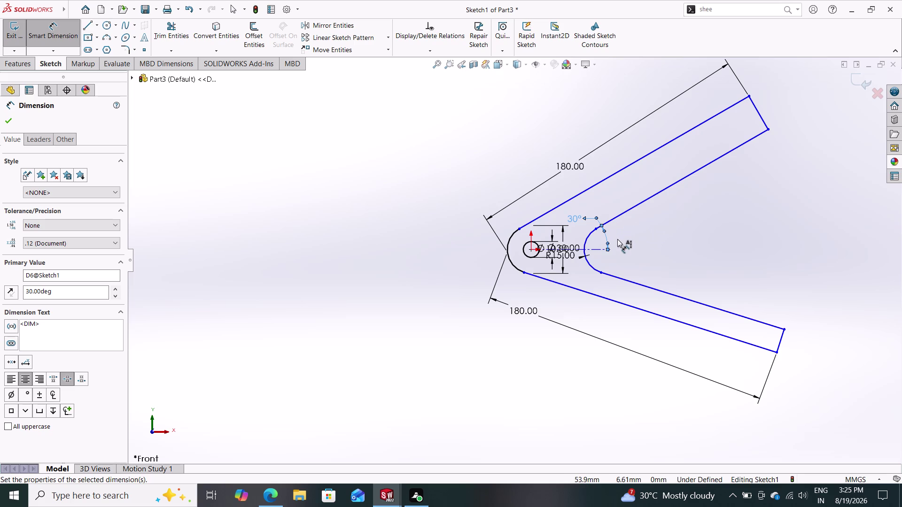
scroll(down, 3)
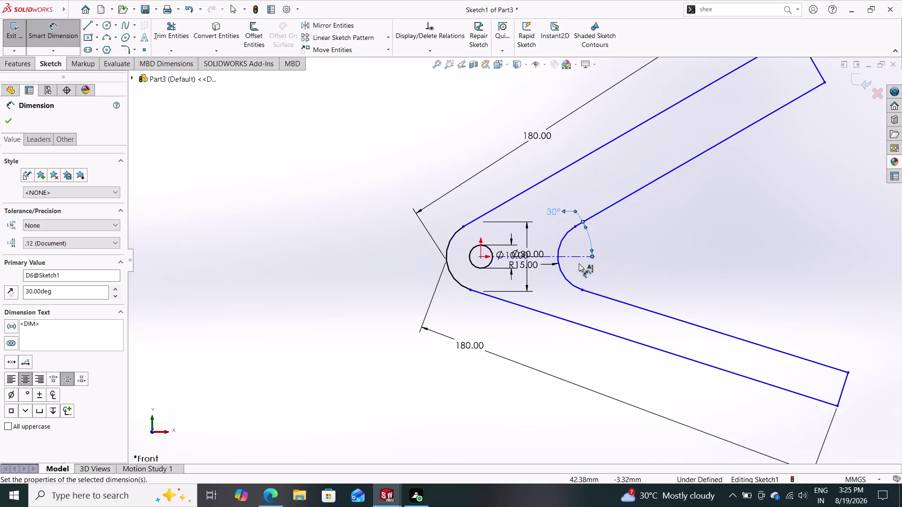
Set the lower inner edge at 30° to the centerline as well.
click(580, 256)
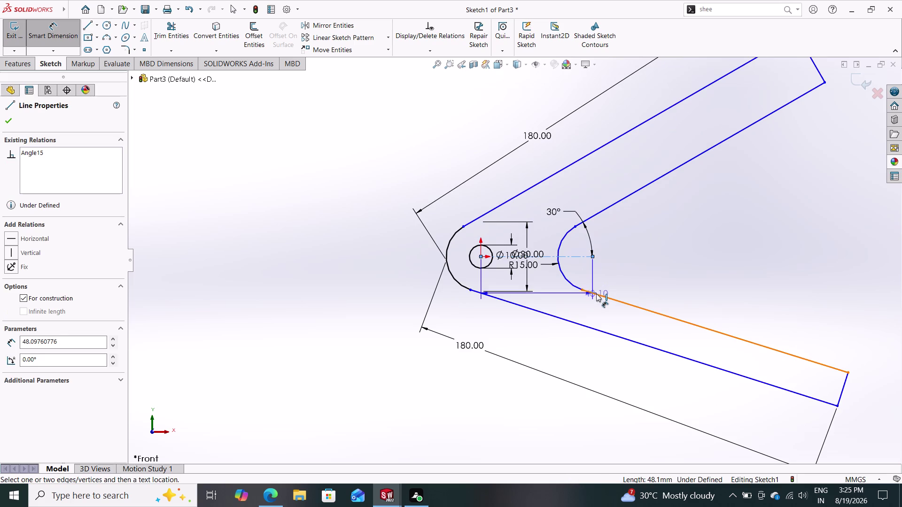
click(596, 294)
click(593, 270)
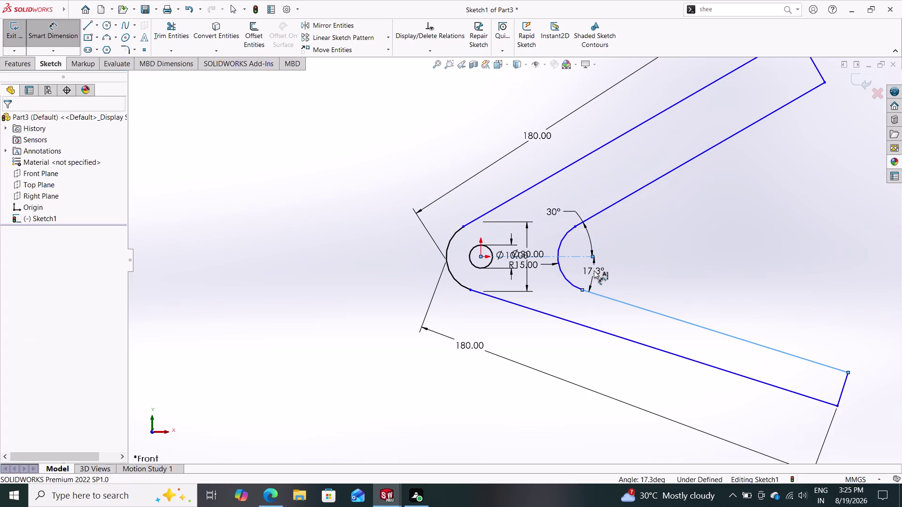
text(30)
key(Return)
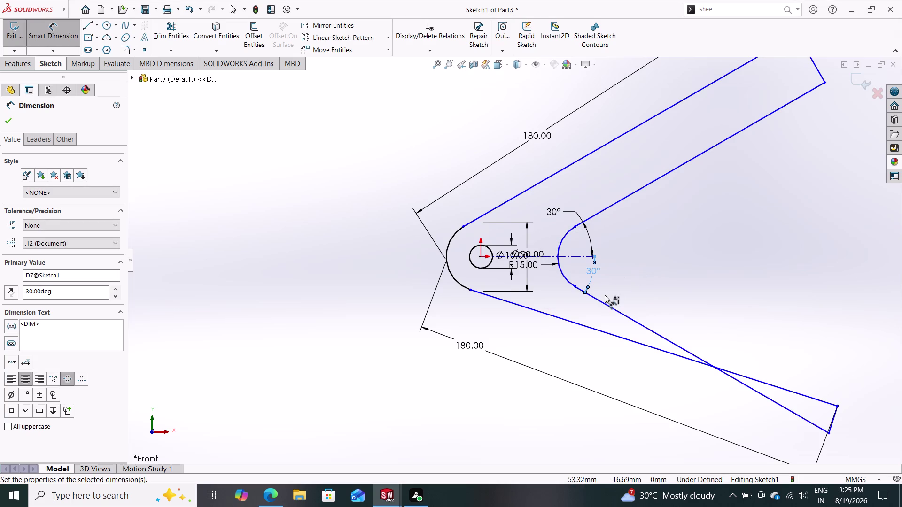
scroll(down, 3)
scroll(up, 3)
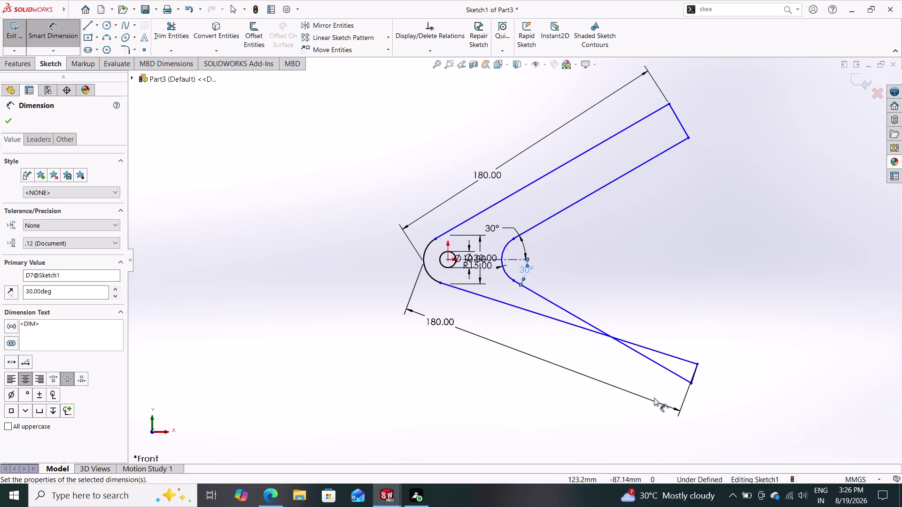
drag(693, 385, 699, 351)
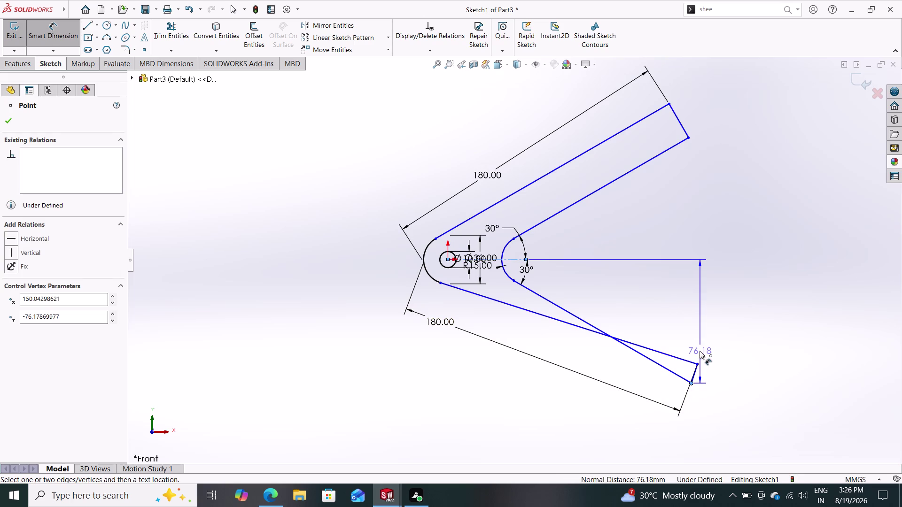
Cancel the pending distance dimension and drag the lower arm's end corner to reshape it.
drag(699, 351, 699, 351)
key(Escape)
key(Escape)
key(Escape)
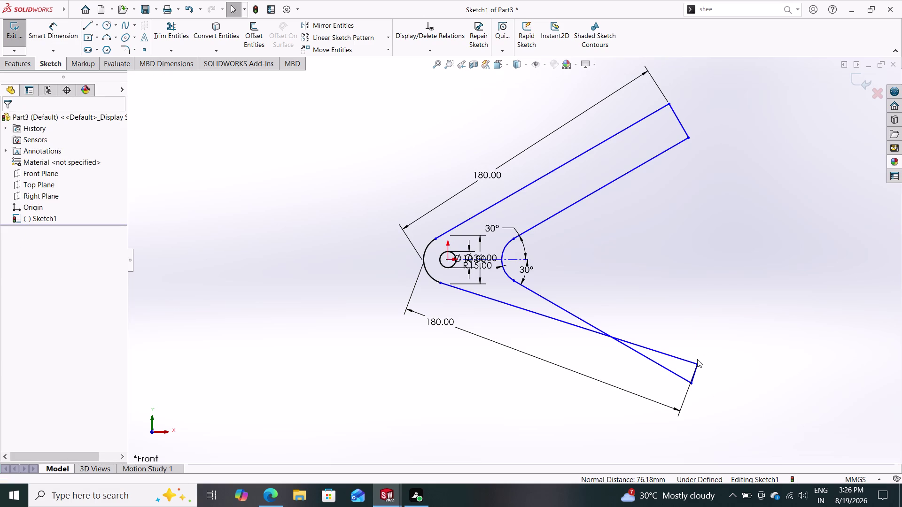
drag(697, 365, 688, 397)
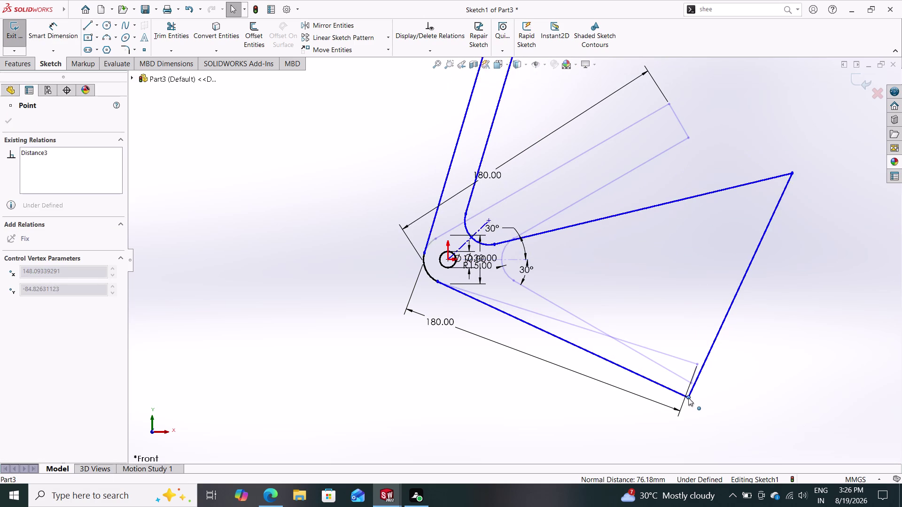
drag(688, 398, 692, 379)
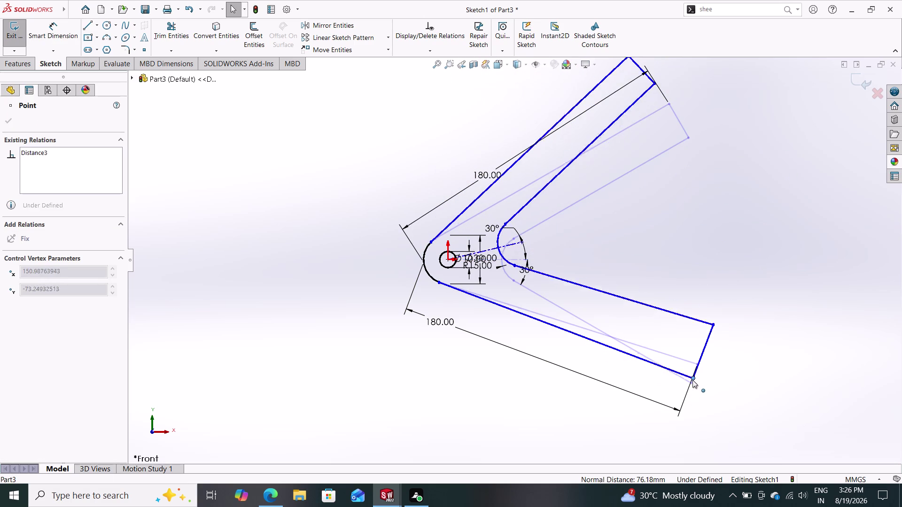
drag(693, 379, 691, 382)
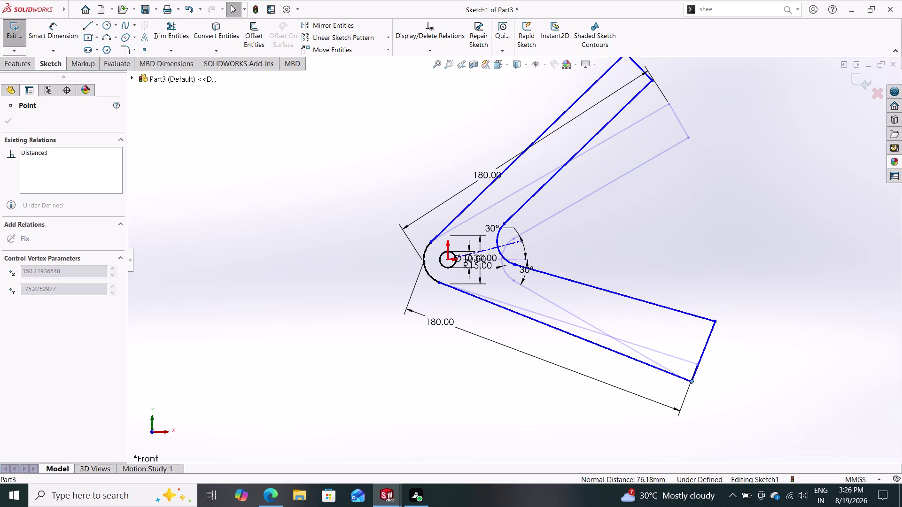
key(Escape)
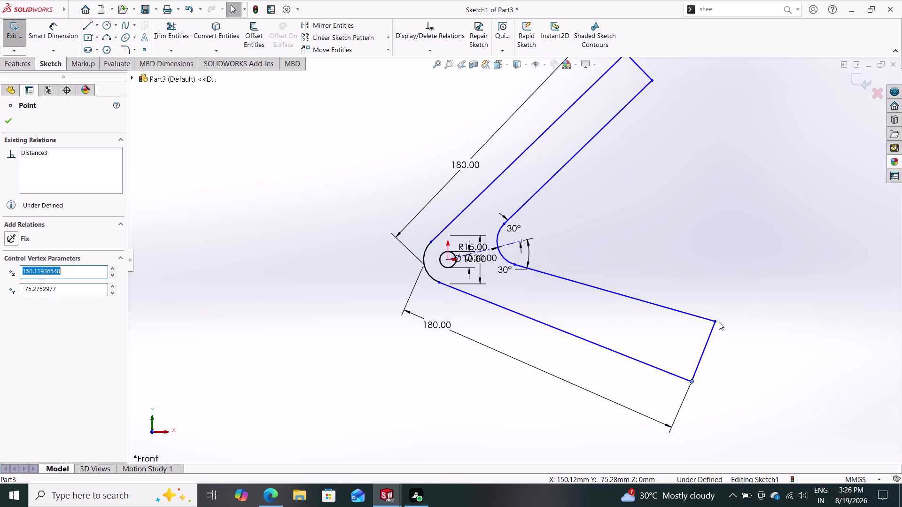
Readjust the lower arm's end corner, undo one change, and zoom to show the sketch.
drag(716, 321, 712, 327)
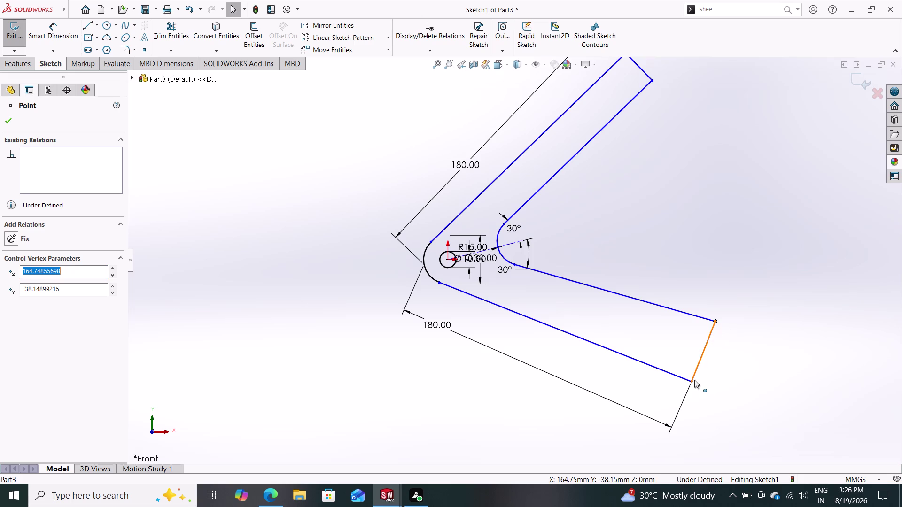
drag(691, 381, 696, 369)
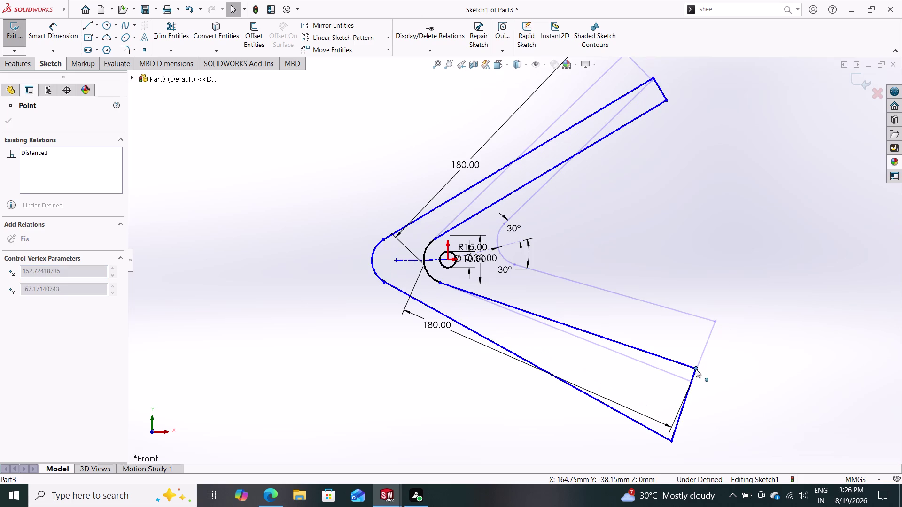
drag(696, 369, 693, 334)
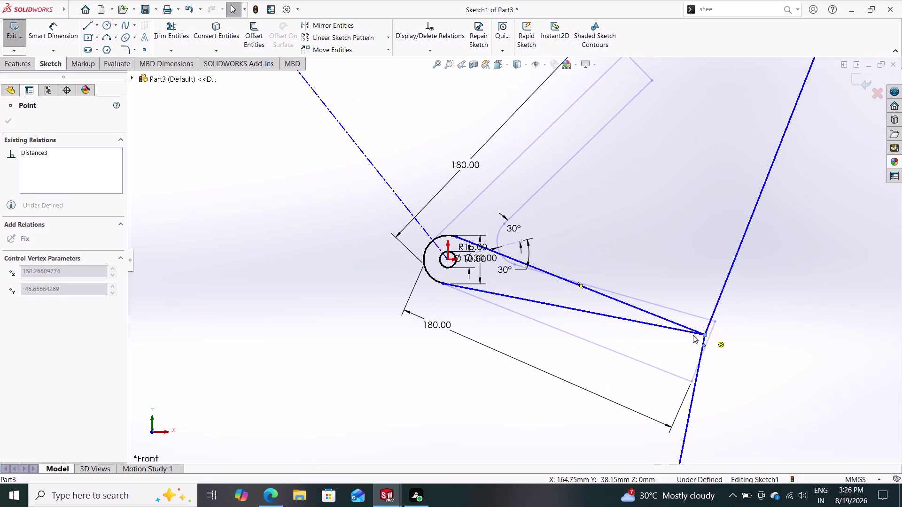
drag(693, 334, 692, 336)
key(ctrl+Escape)
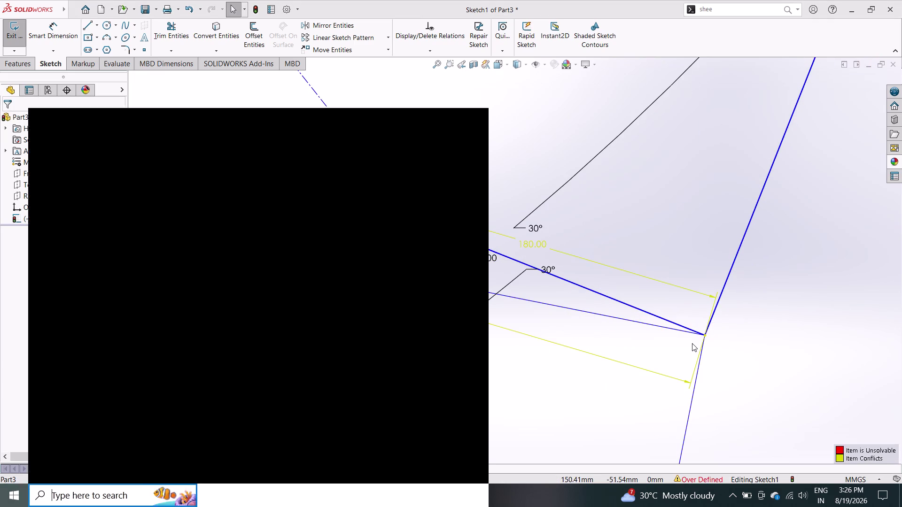
click(644, 236)
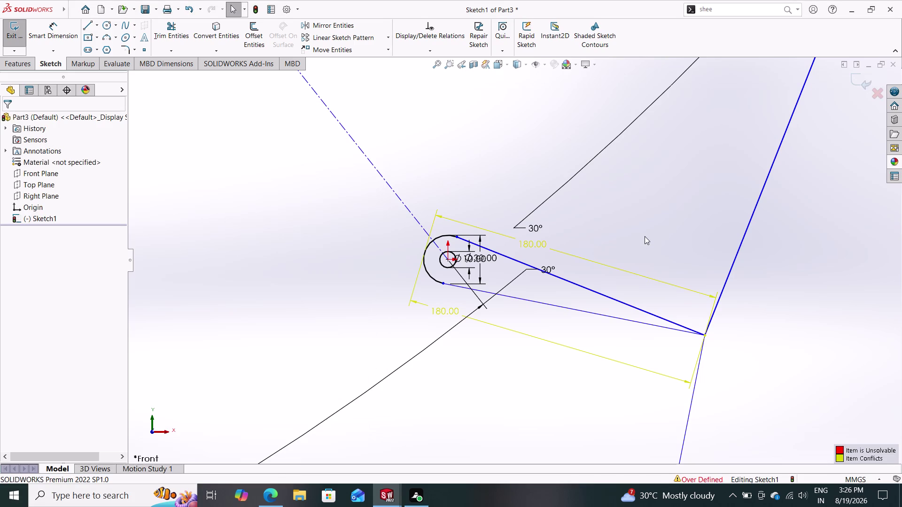
key(ctrl+z)
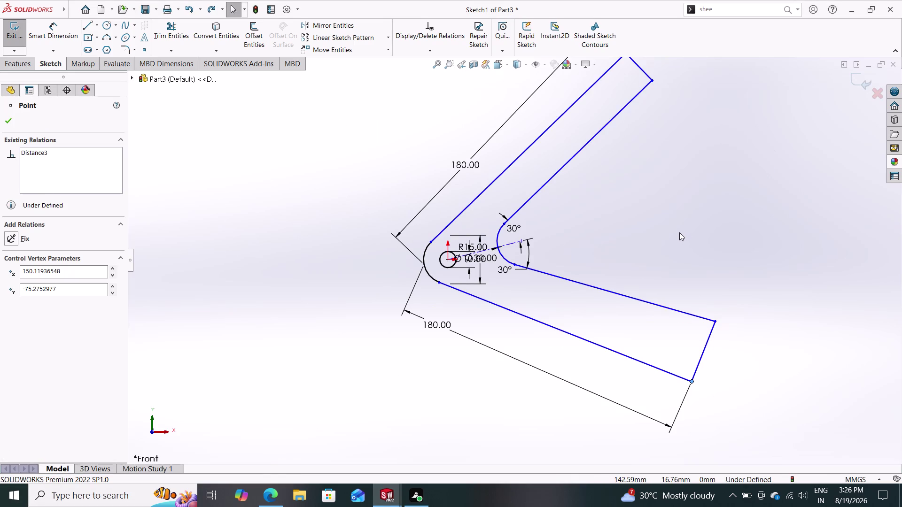
scroll(down, 3)
scroll(up, 3)
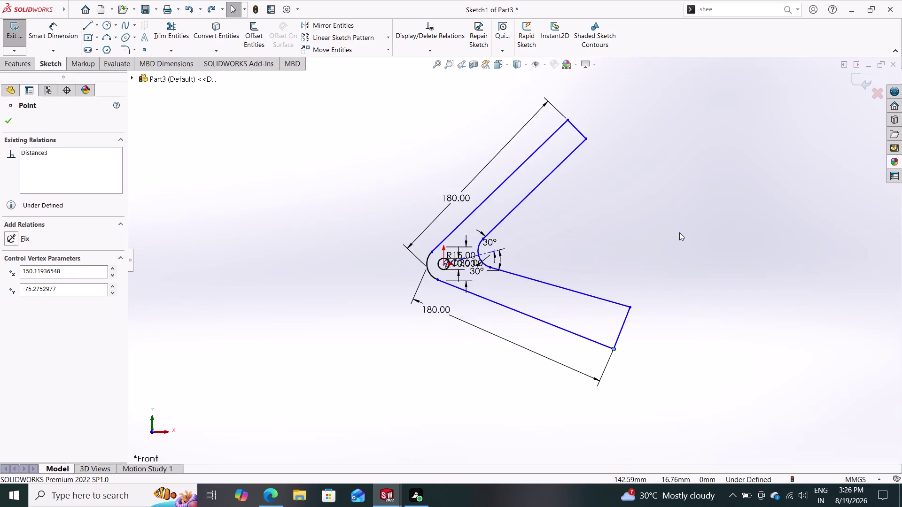
scroll(up, 3)
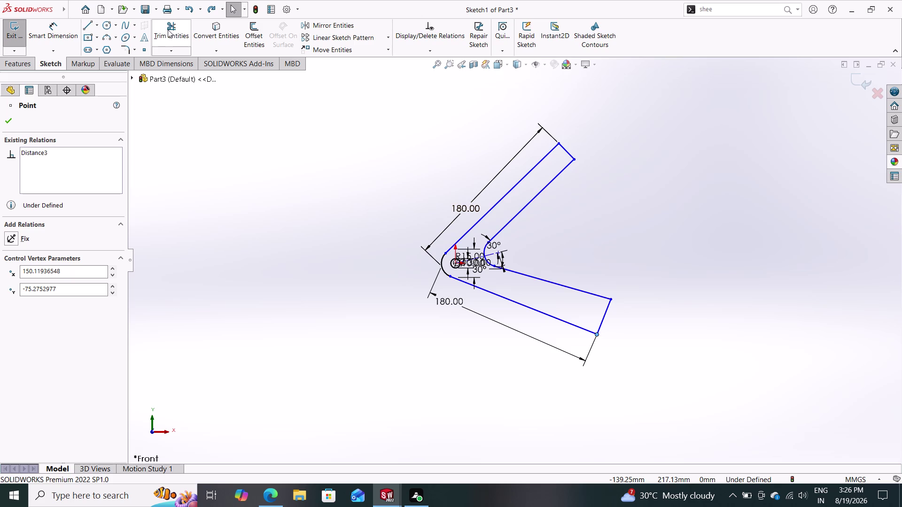
drag(61, 28, 66, 28)
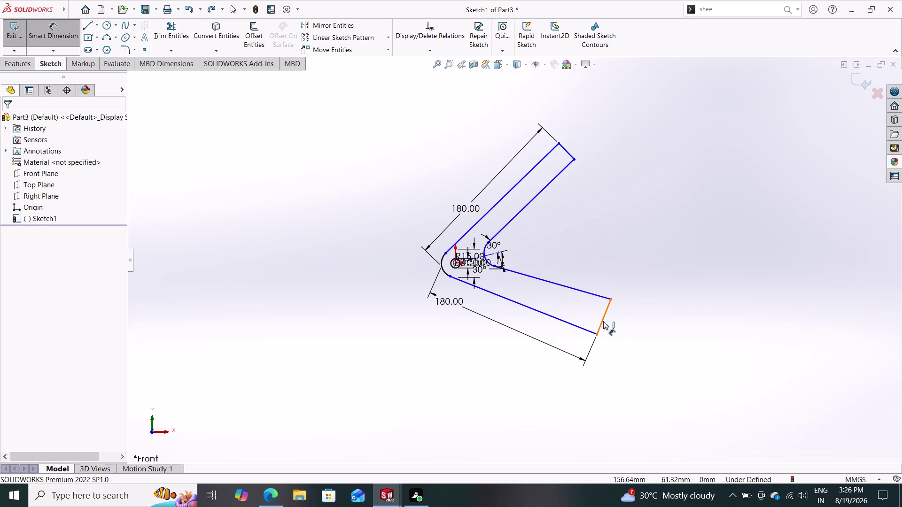
click(603, 322)
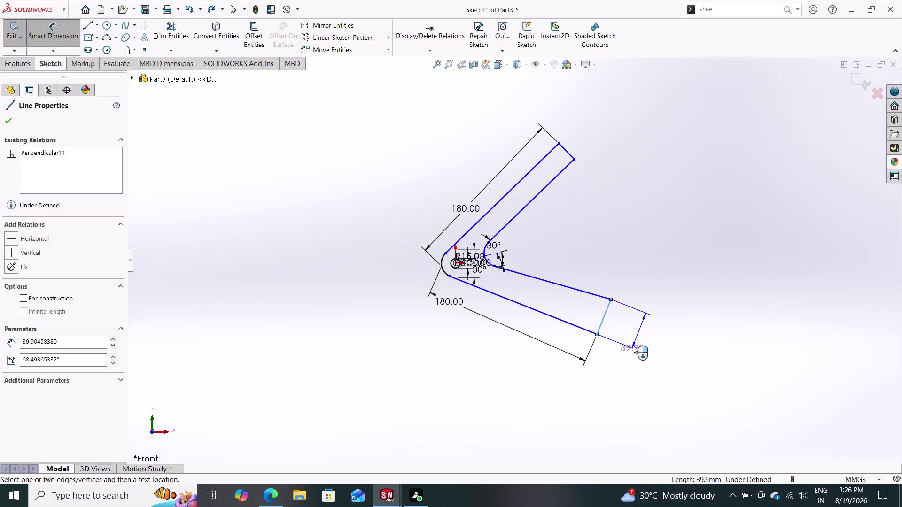
click(638, 333)
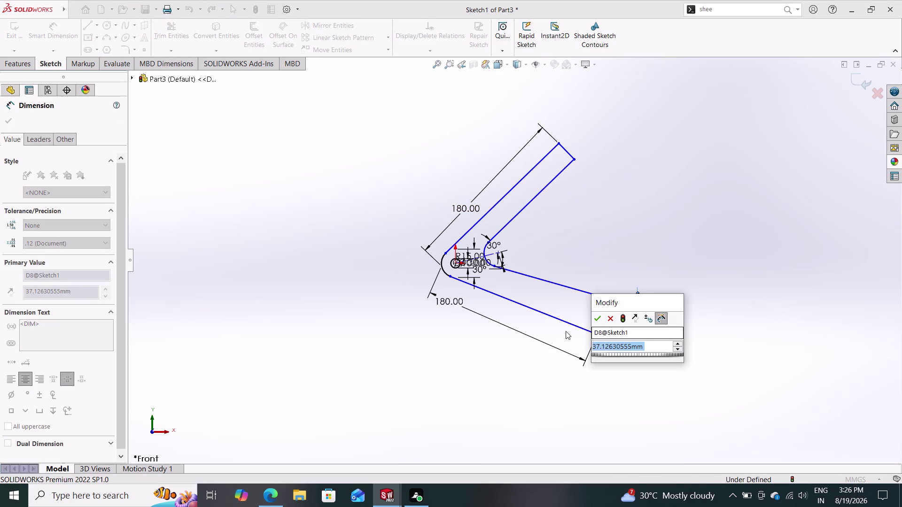
click(611, 317)
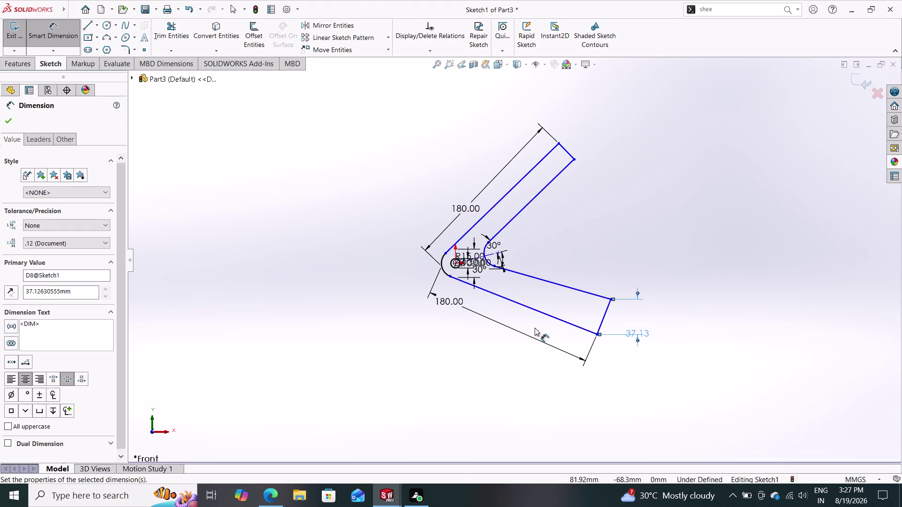
key(Escape)
key(Escape)
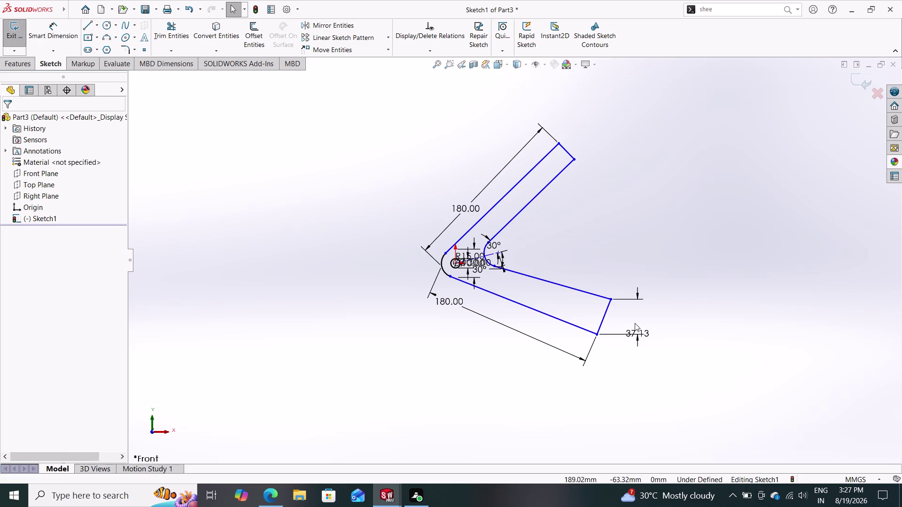
click(633, 335)
key(Delete)
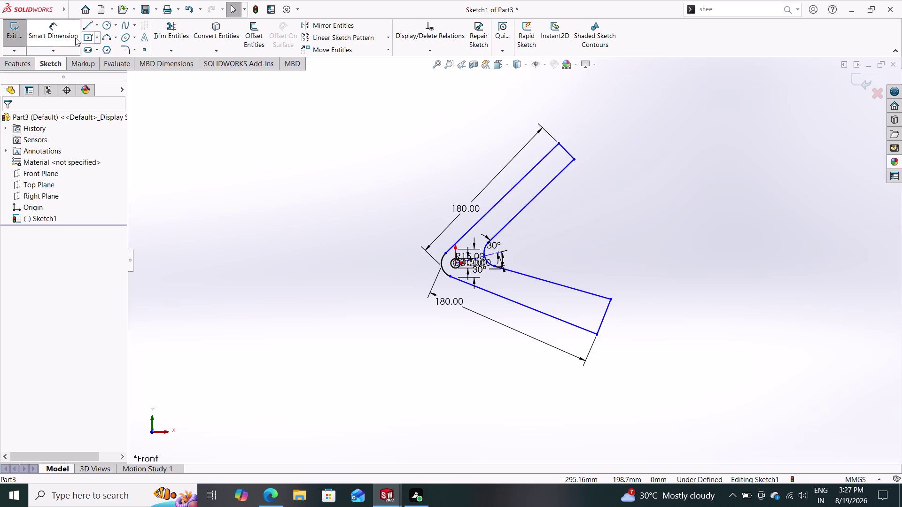
Dimension the lower and upper arm end edges to 30 mm each.
click(58, 32)
click(603, 315)
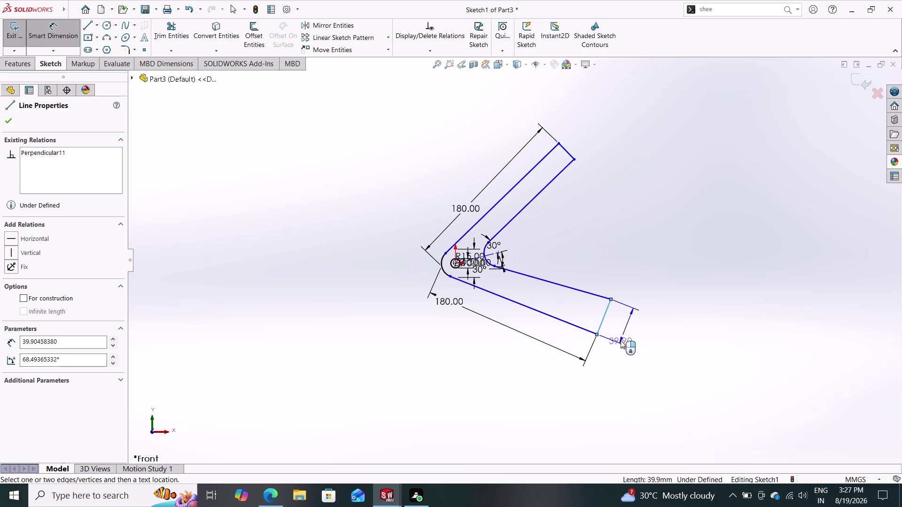
click(620, 340)
text(30)
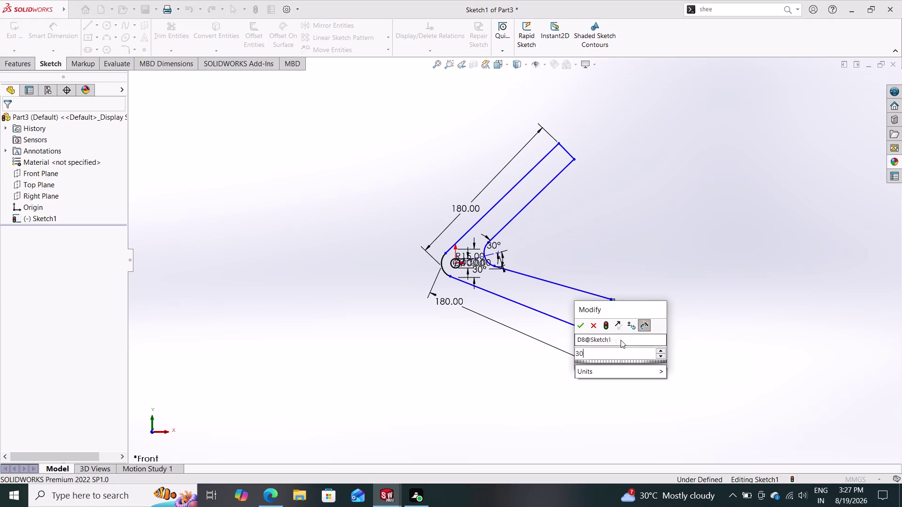
key(Return)
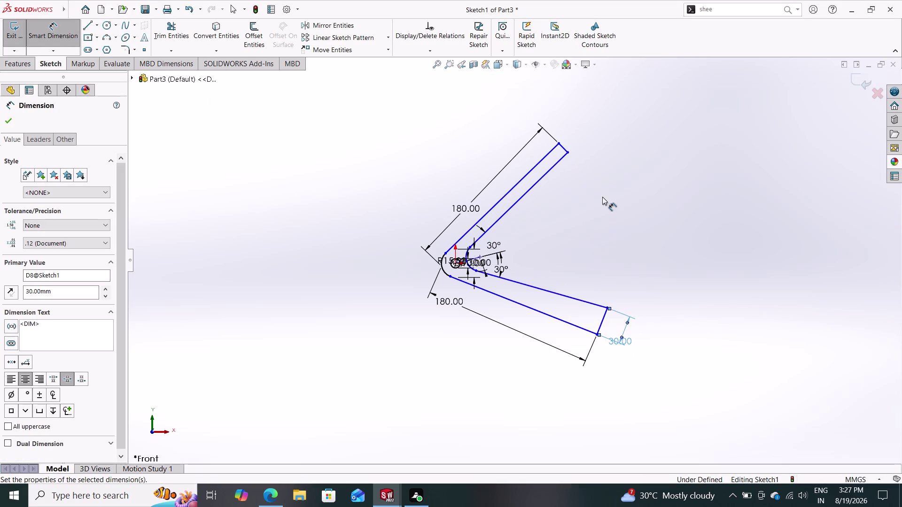
click(564, 147)
click(575, 133)
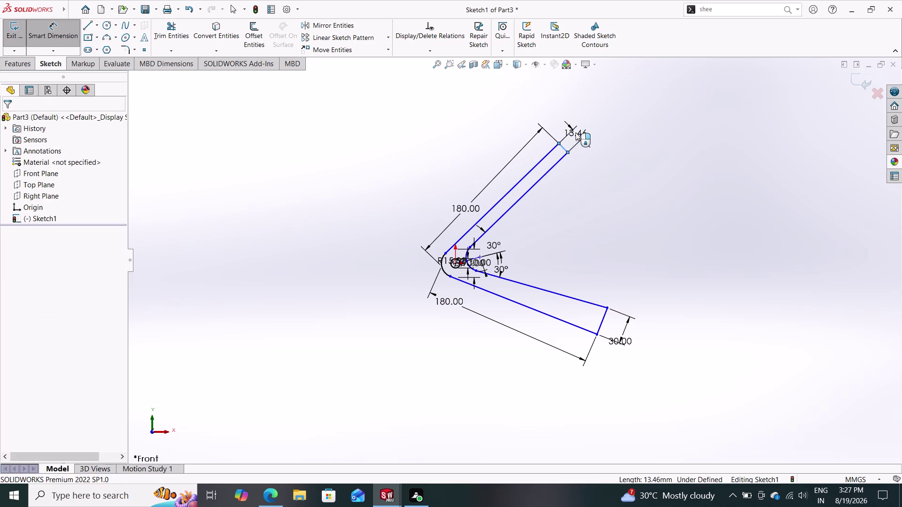
text(30)
key(Return)
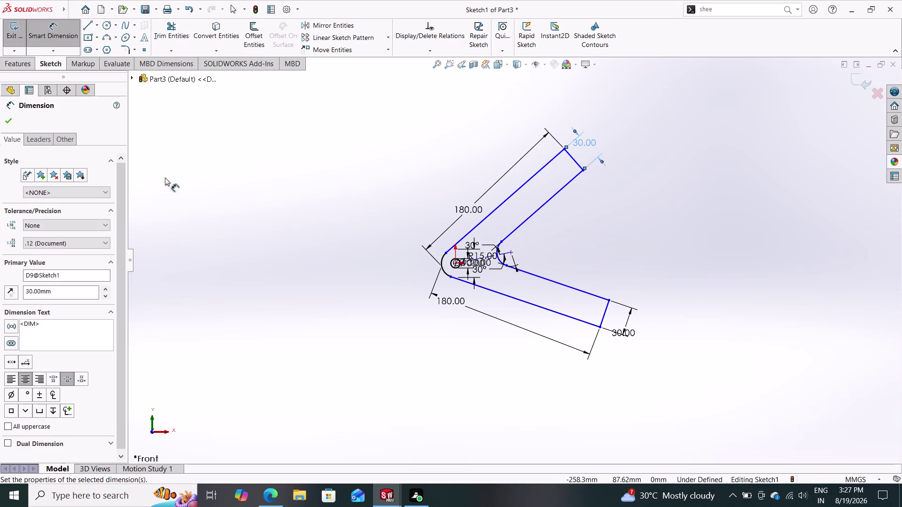
click(6, 123)
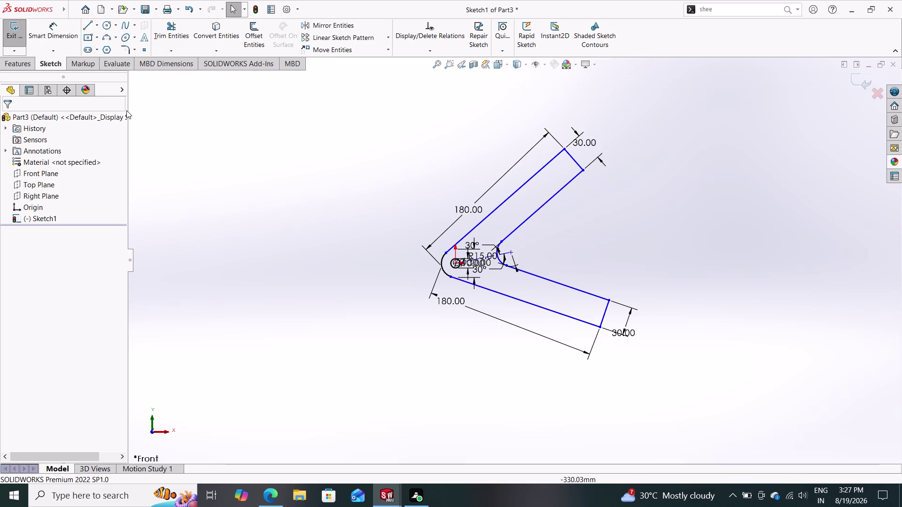
click(23, 62)
Extrude the V-arm sketch 40 mm deep with a Mid Plane end condition.
click(21, 32)
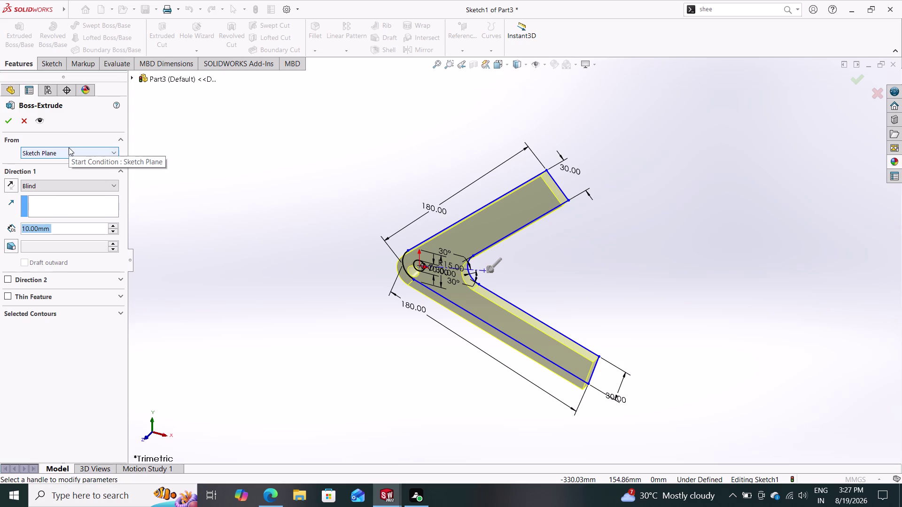
text(40)
key(Return)
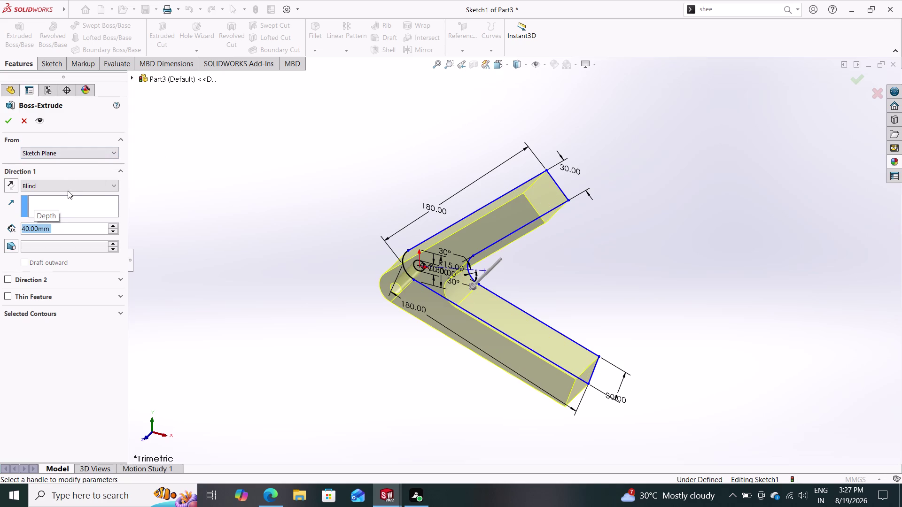
click(70, 188)
click(55, 232)
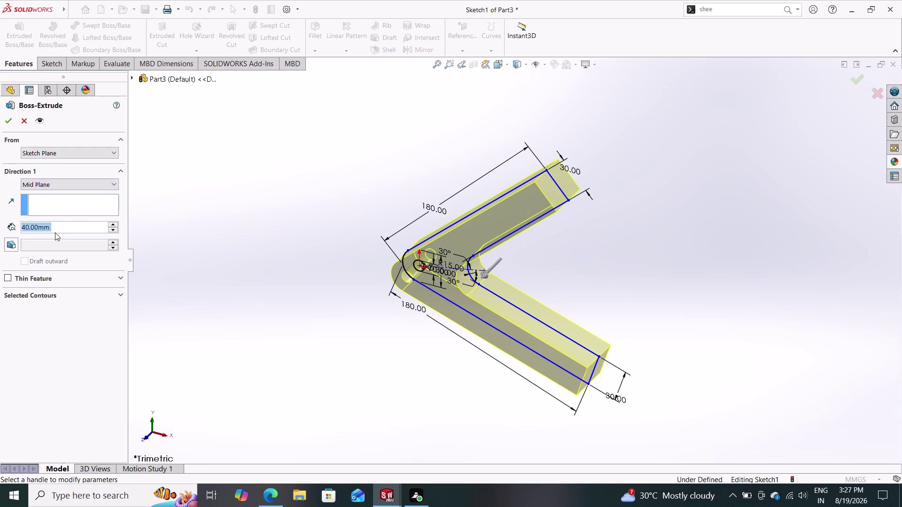
click(7, 125)
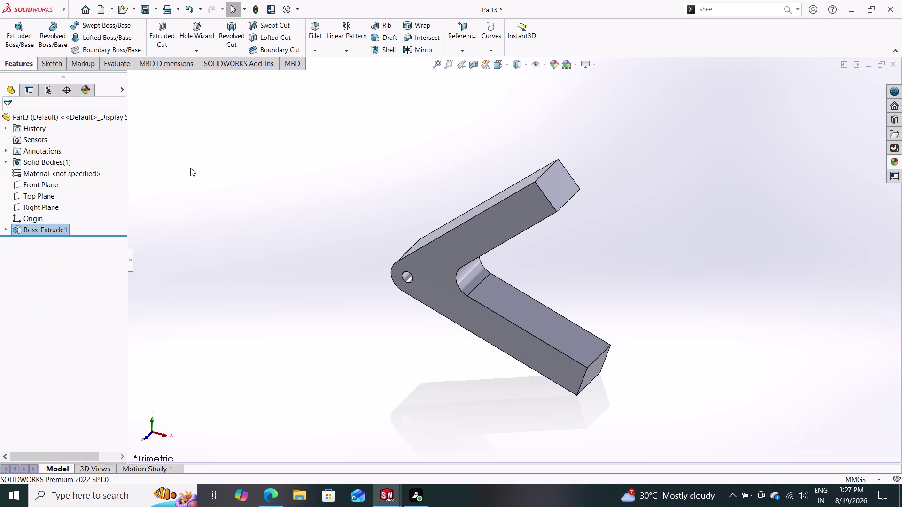
Orbit the solid arm to a face-on view, then undo the extrusion back to Sketch1.
middle_drag(258, 243, 271, 185)
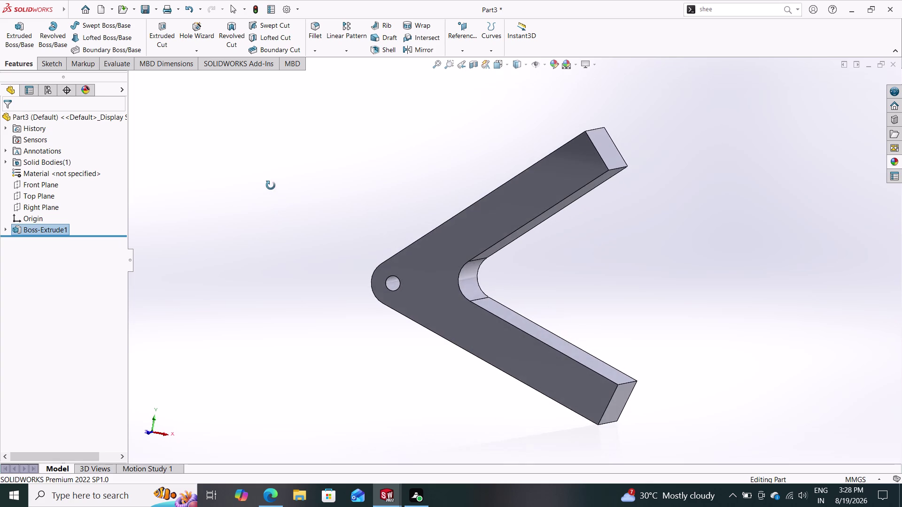
middle_drag(270, 186, 294, 181)
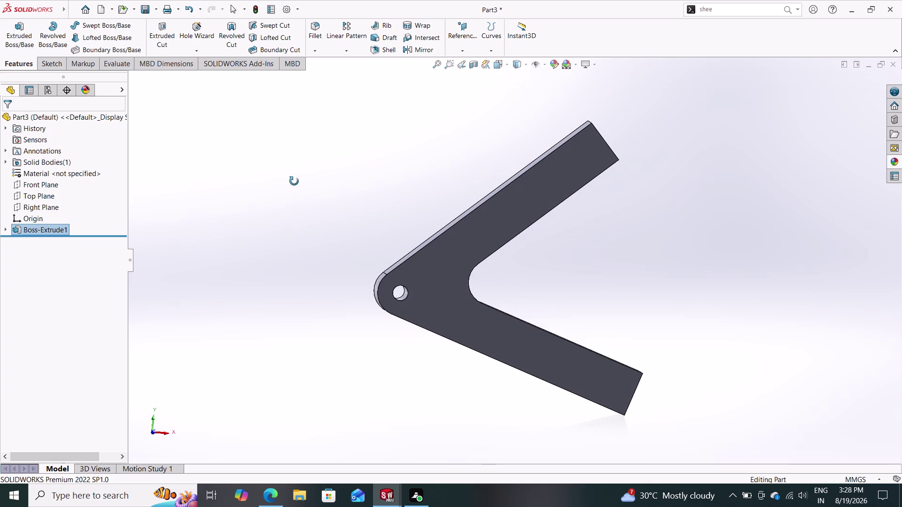
middle_drag(294, 181, 290, 177)
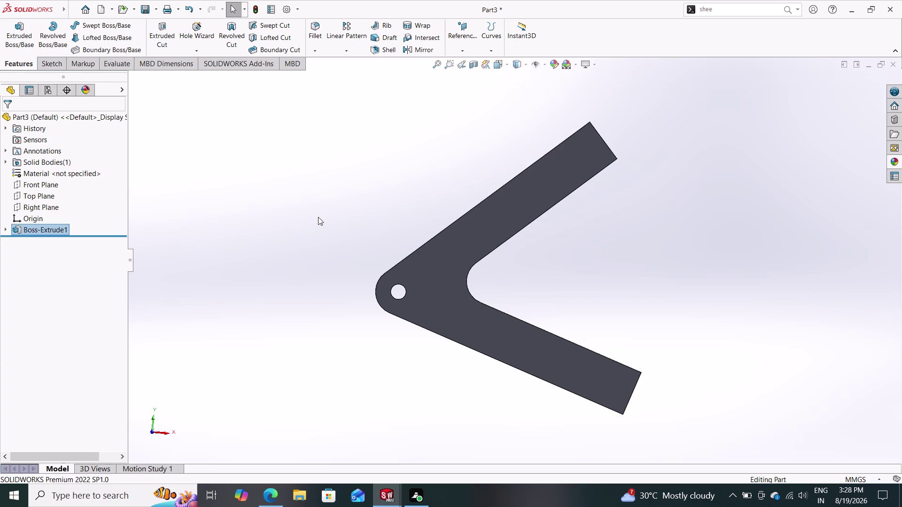
key(ctrl+z)
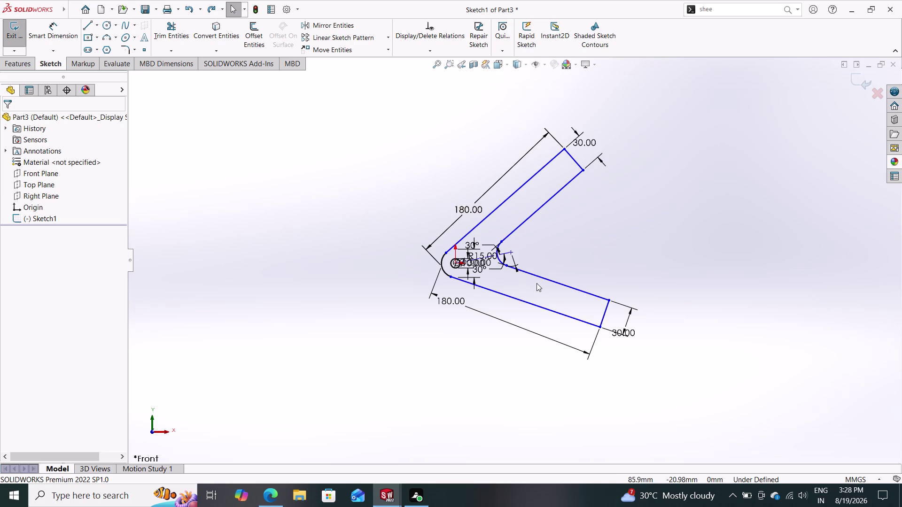
double_click(626, 327)
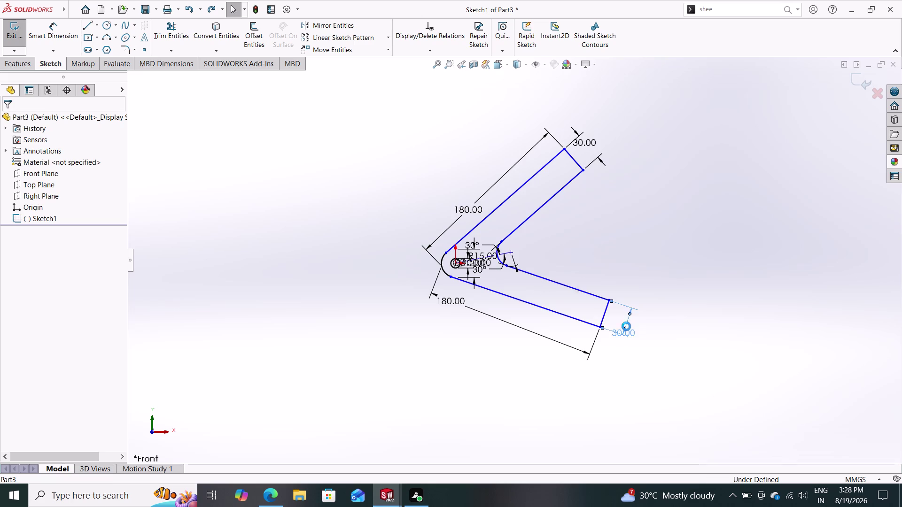
text(60)
key(Return)
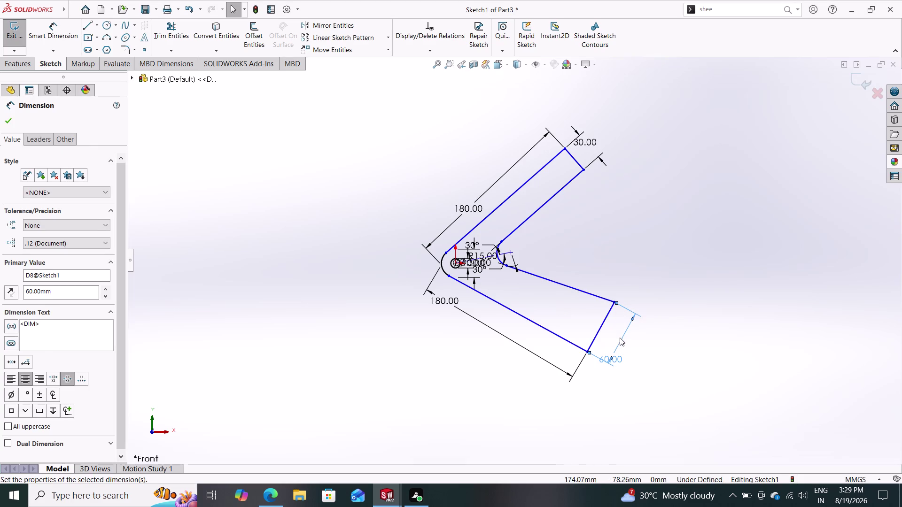
key(ctrl+z)
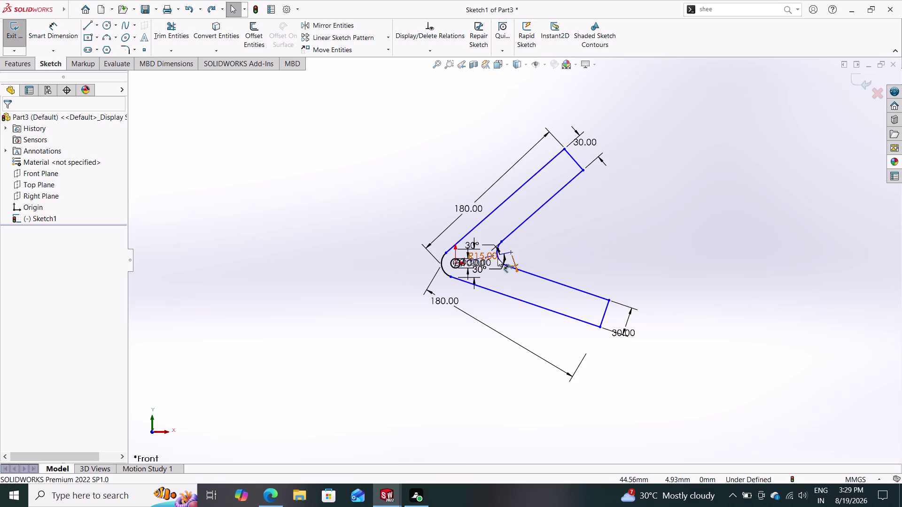
key(Escape)
key(Escape)
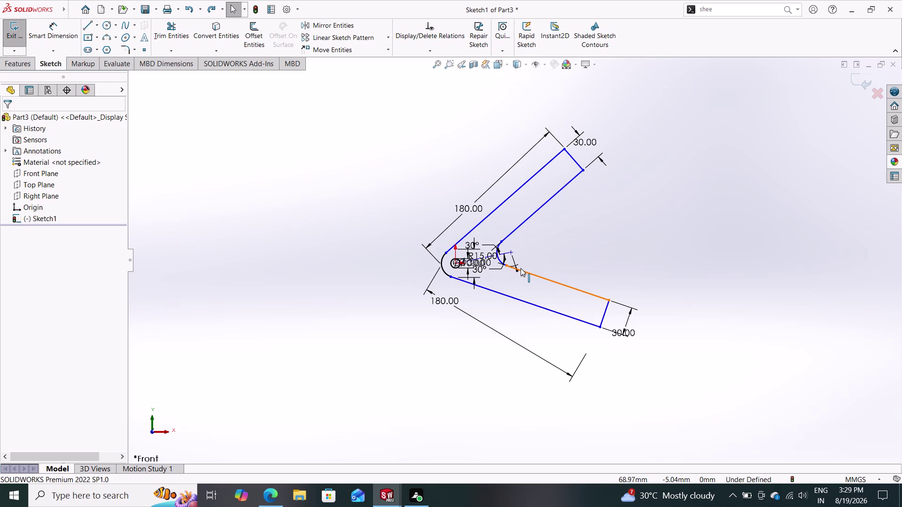
key(Escape)
scroll(down, 3)
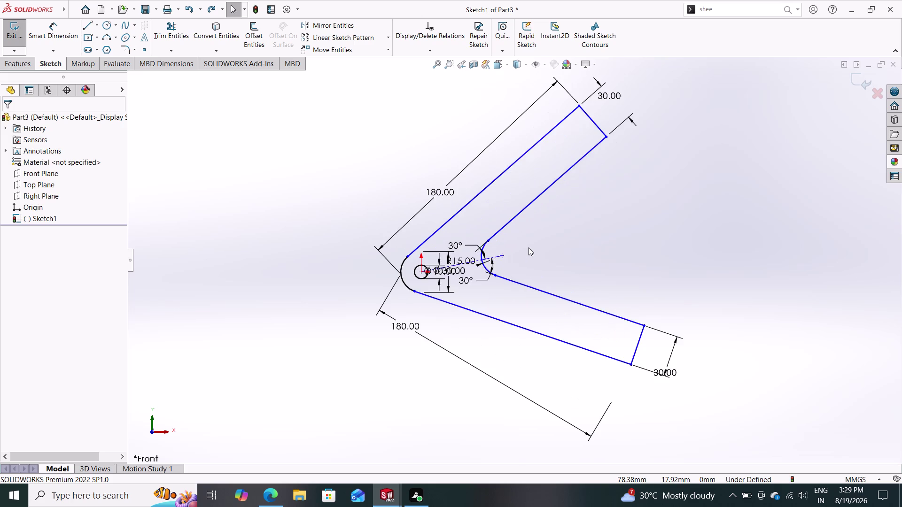
Pick the inner bend arc, nudge the angled construction line, and clear the selection.
scroll(down, 3)
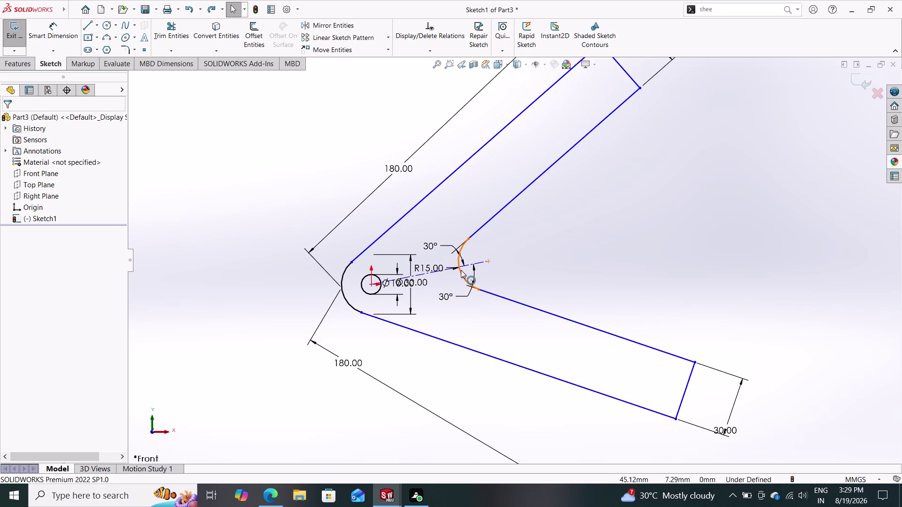
drag(461, 270, 518, 264)
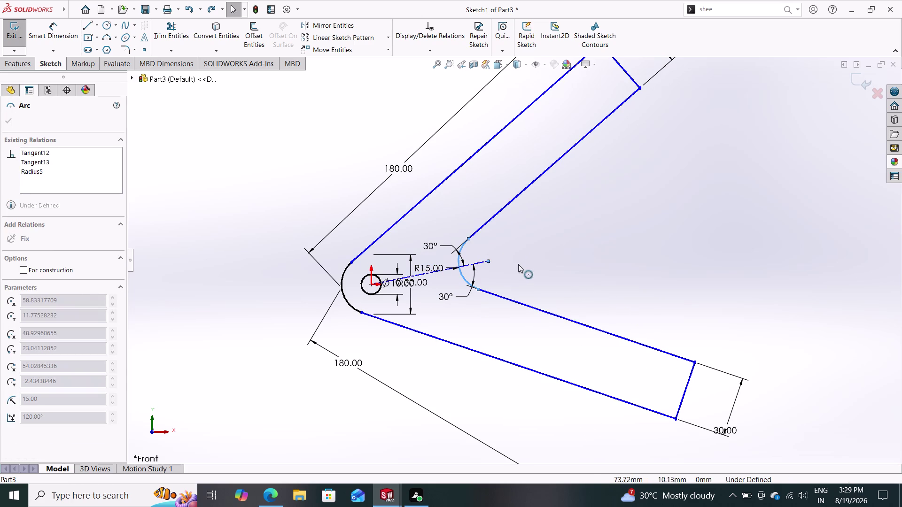
drag(517, 264, 520, 264)
key(Escape)
key(Escape)
key(Escape)
key(Escape)
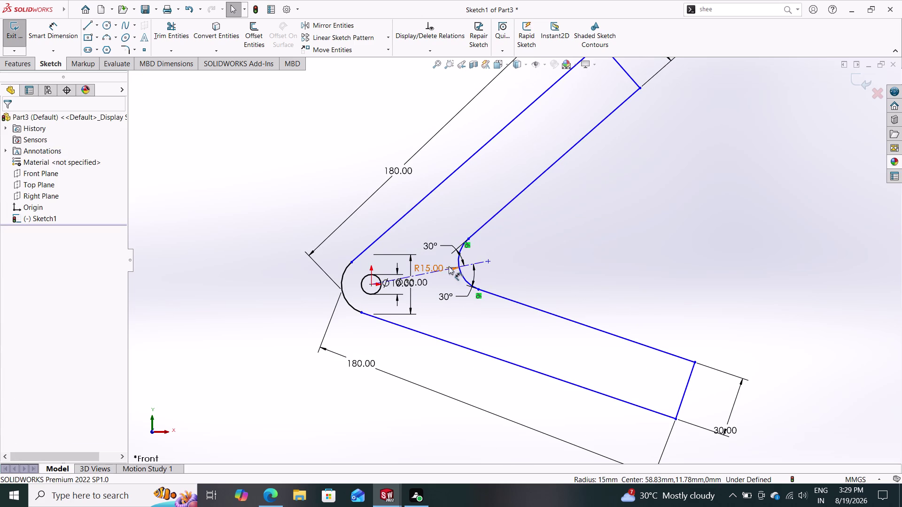
drag(487, 262, 468, 268)
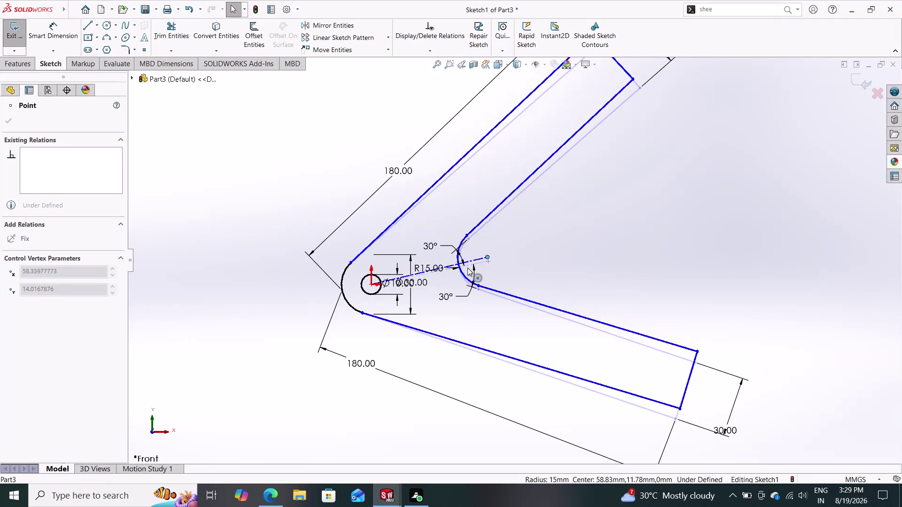
drag(468, 268, 471, 257)
key(Escape)
key(Escape)
click(442, 260)
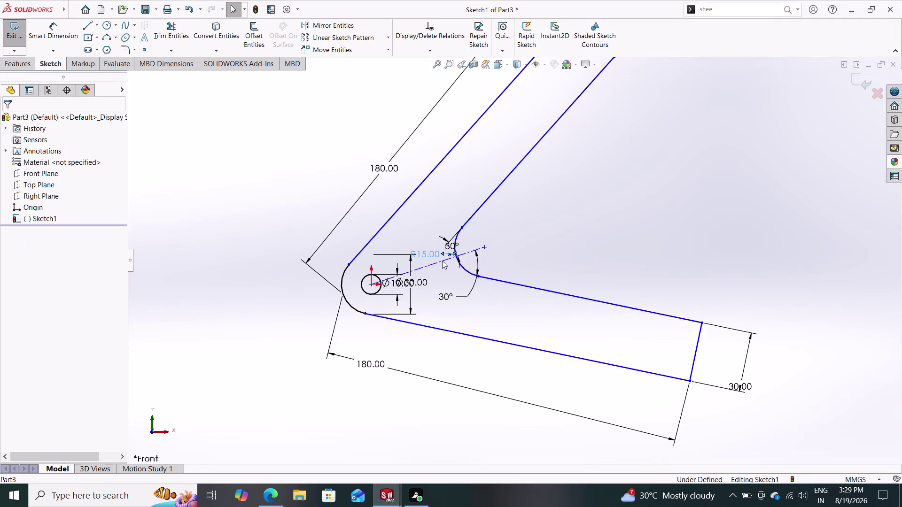
Delete the angled construction line and its 30° angle dimensions.
key(Delete)
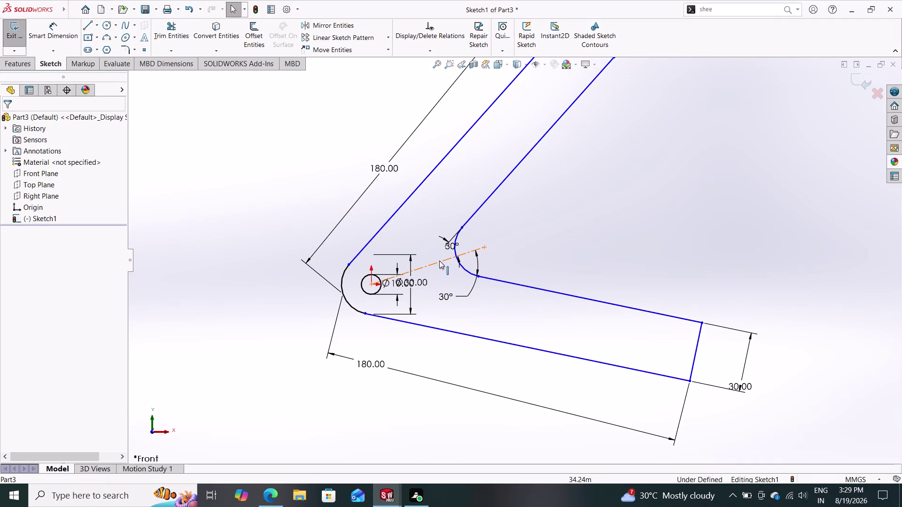
click(439, 260)
key(Delete)
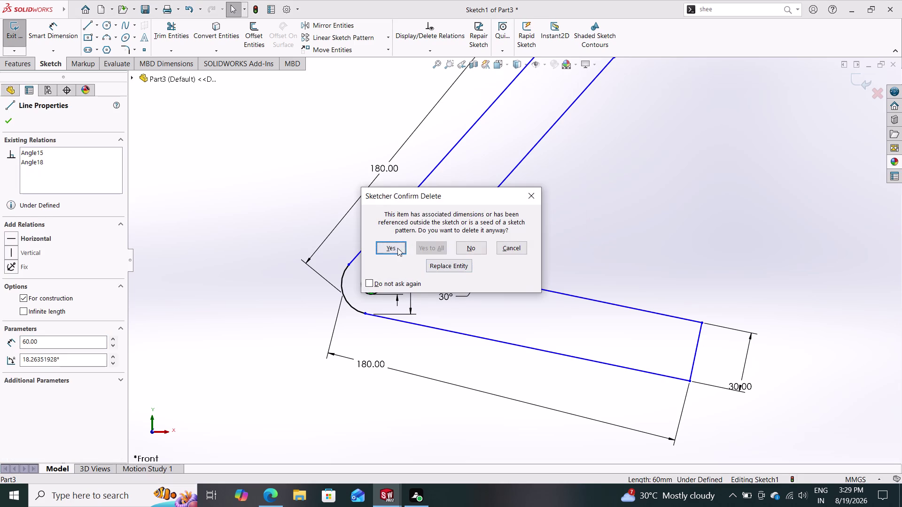
click(397, 248)
Undo the accidental distortion of the inner bend arc, keeping the rounded corner.
drag(457, 256, 428, 263)
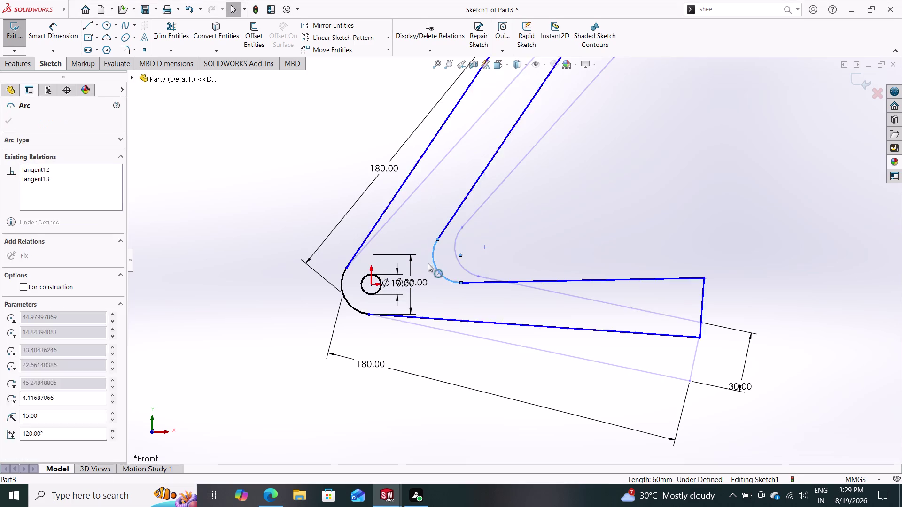
drag(428, 263, 407, 221)
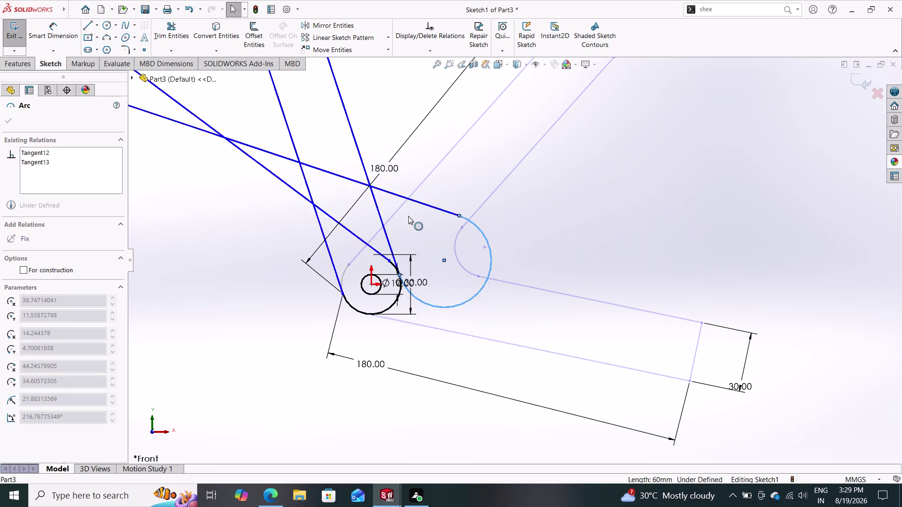
drag(407, 221, 410, 210)
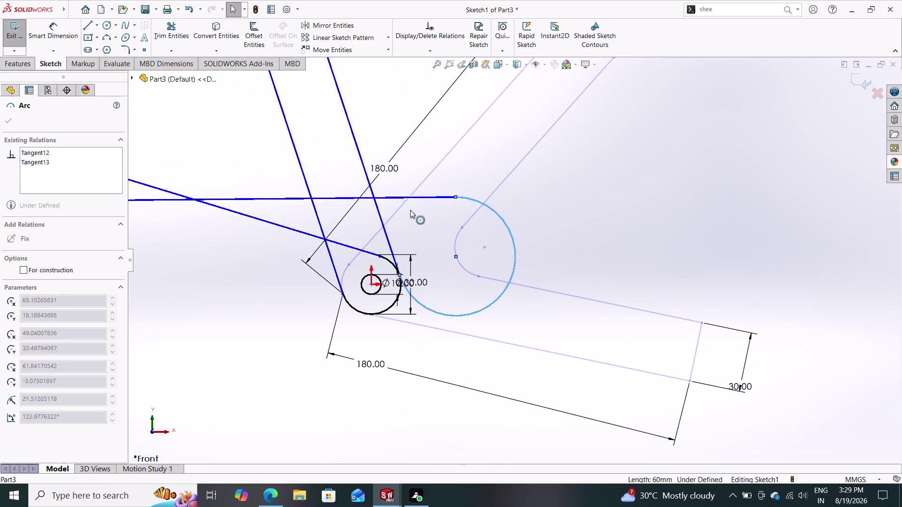
drag(410, 210, 513, 193)
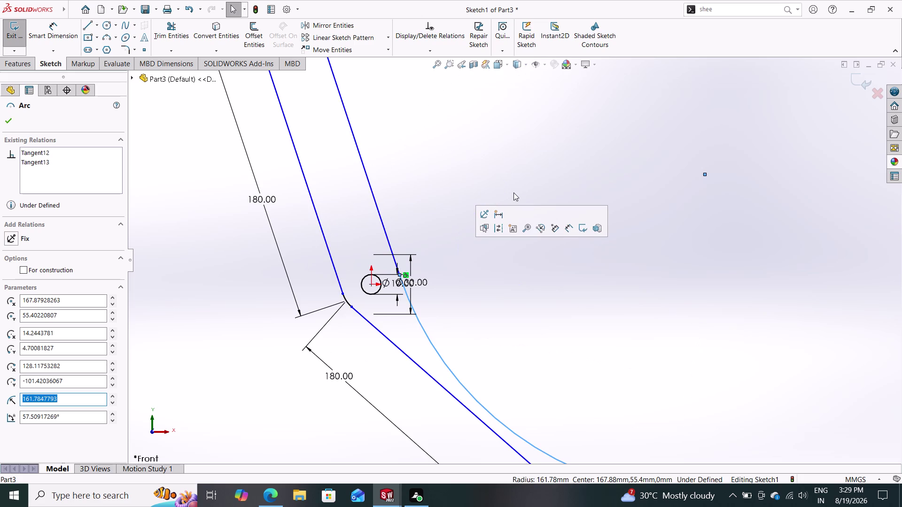
key(ctrl+z)
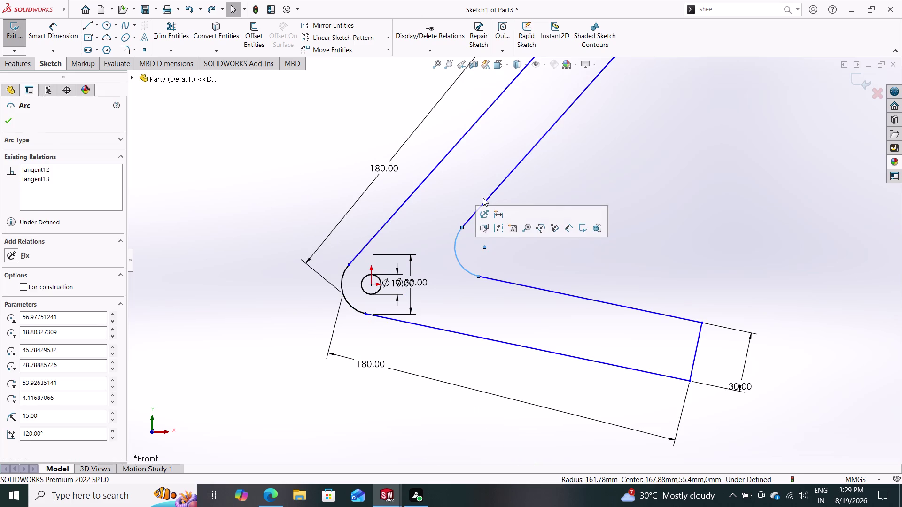
key(Escape)
key(Escape)
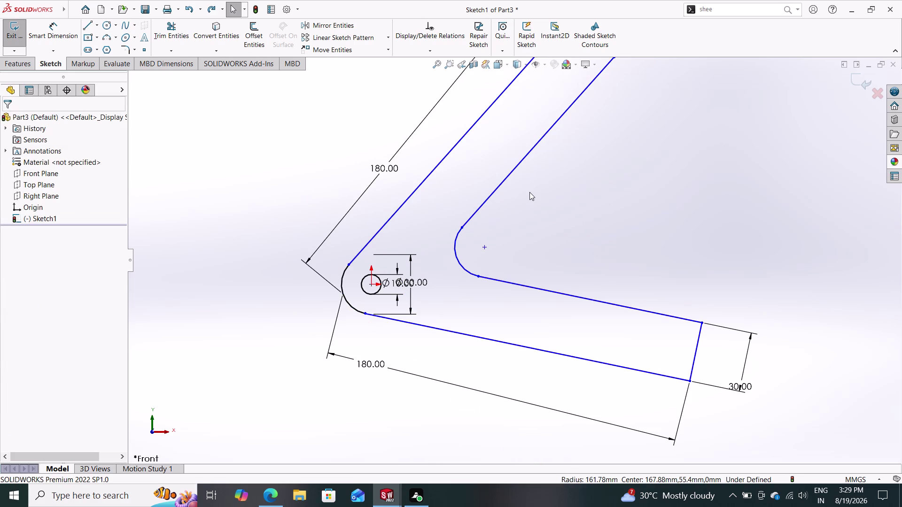
scroll(down, 3)
scroll(up, 3)
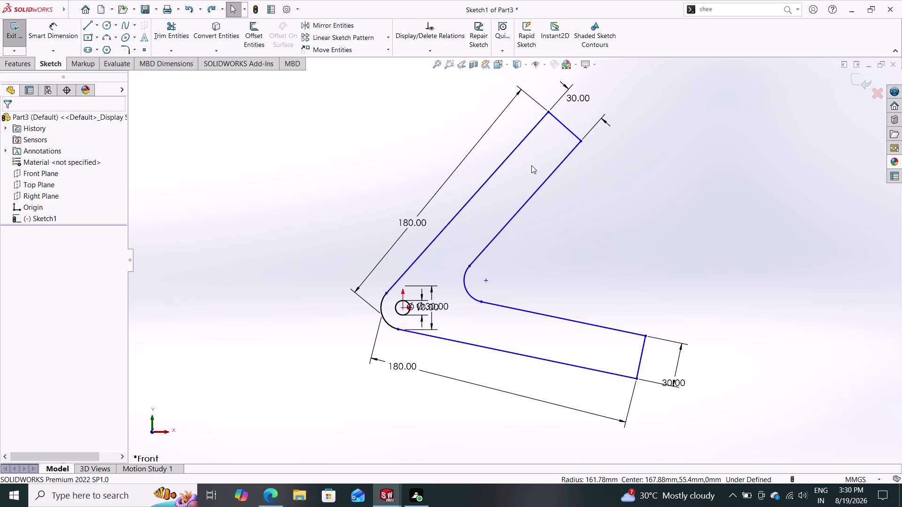
Change the upper and lower 30.00 width dimensions to 10 mm and reposition the lower label.
double_click(576, 99)
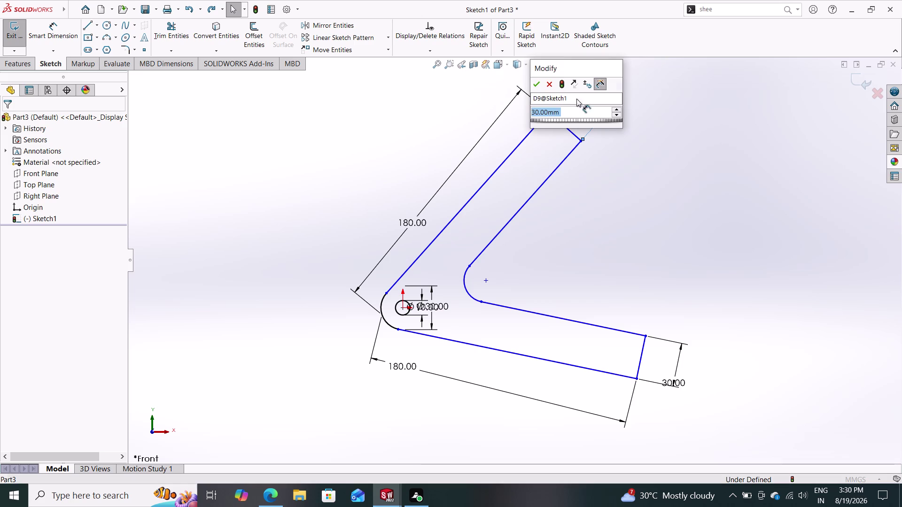
text(10)
key(Return)
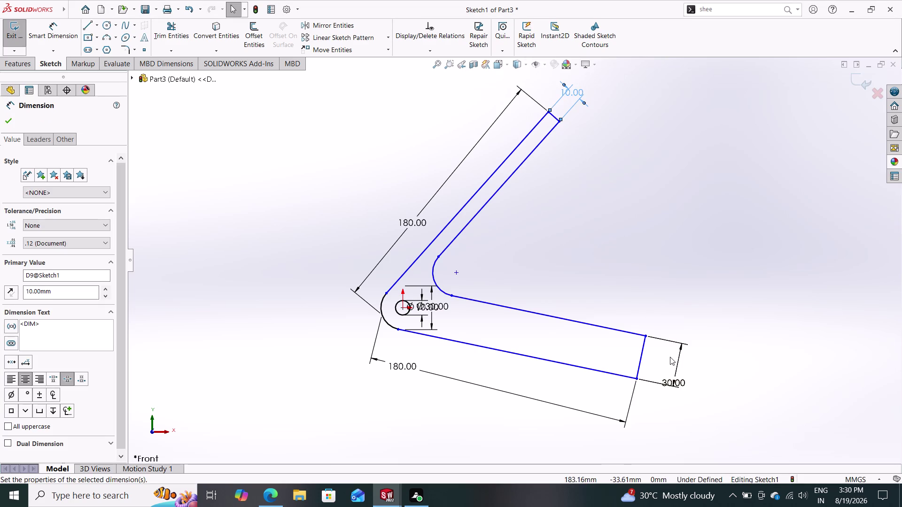
double_click(679, 382)
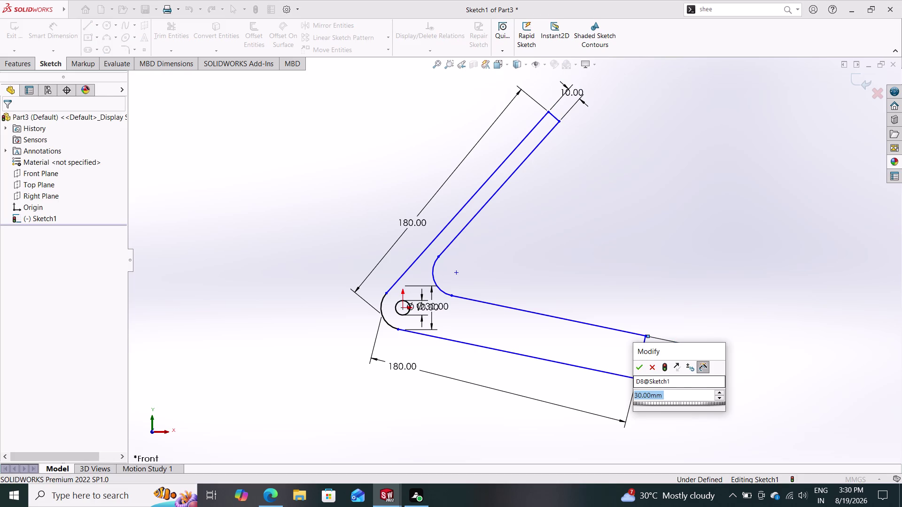
text(10)
key(Return)
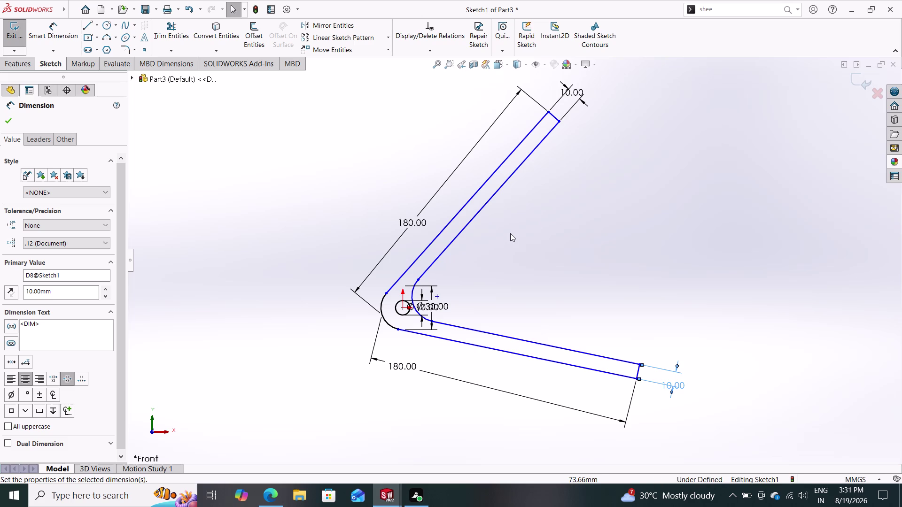
drag(64, 33, 146, 64)
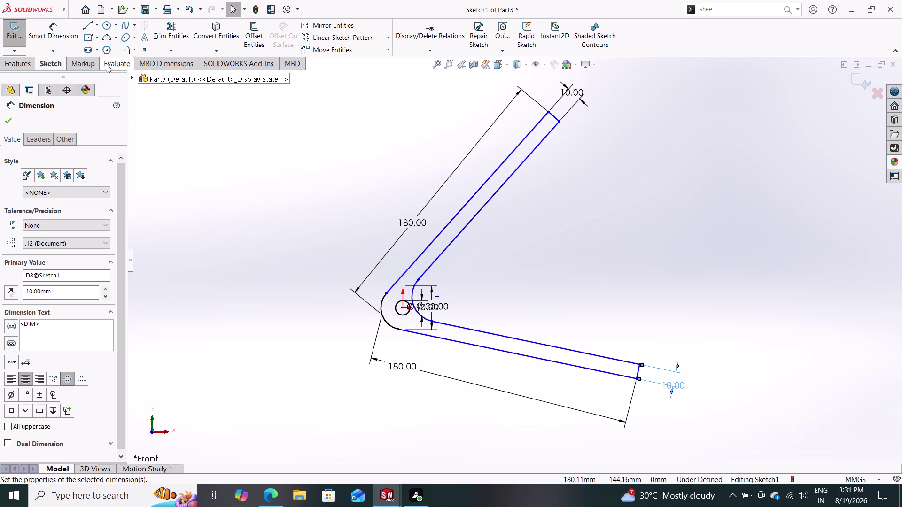
Add a 60° angular dimension between the upper and lower arms' inner edges.
click(52, 33)
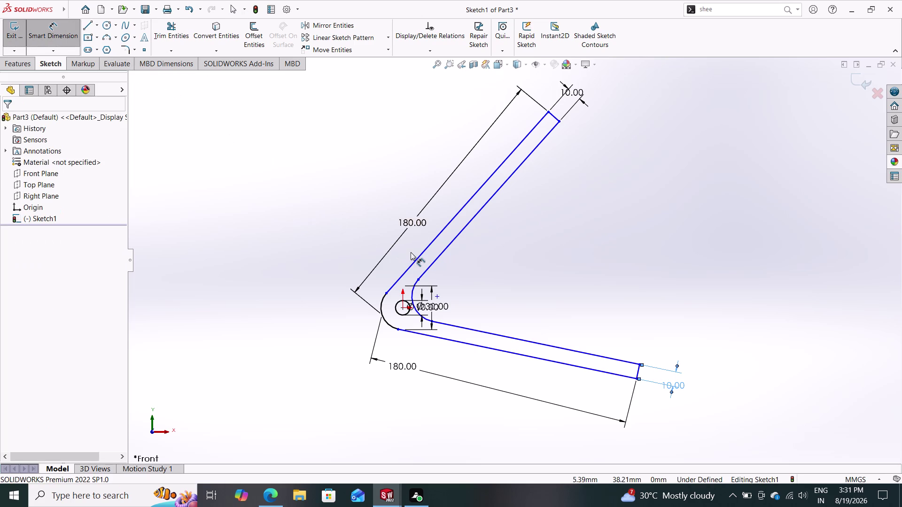
click(442, 248)
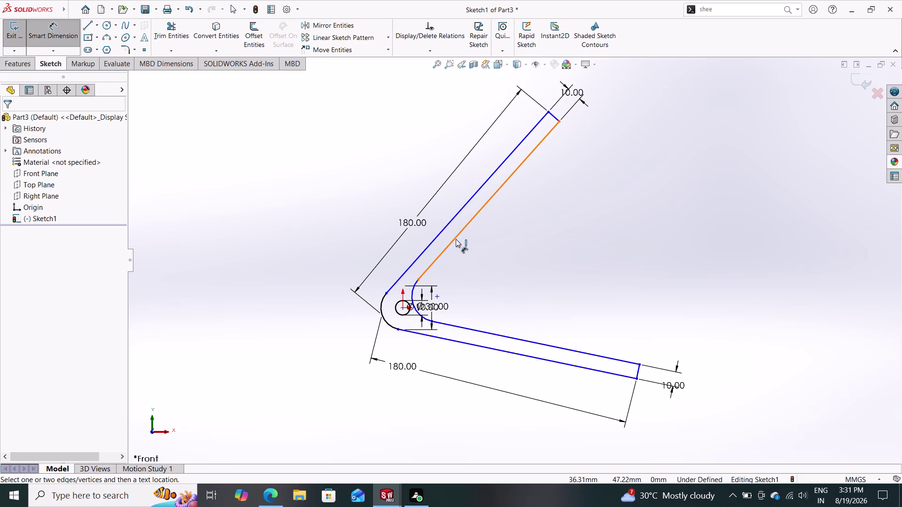
drag(455, 239, 465, 246)
click(491, 333)
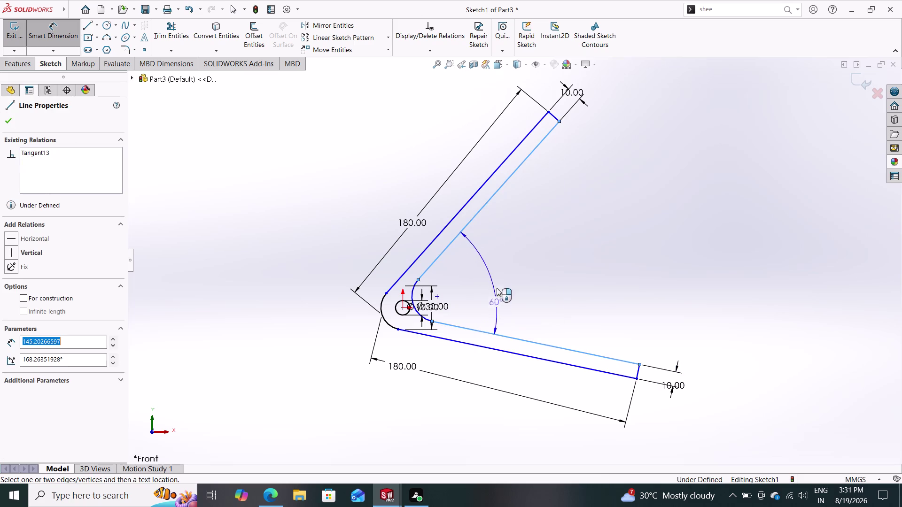
click(496, 267)
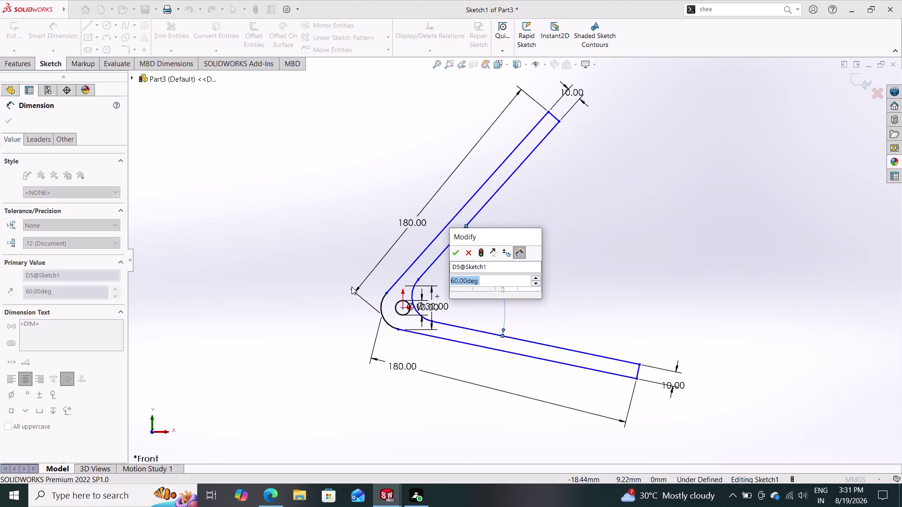
click(458, 252)
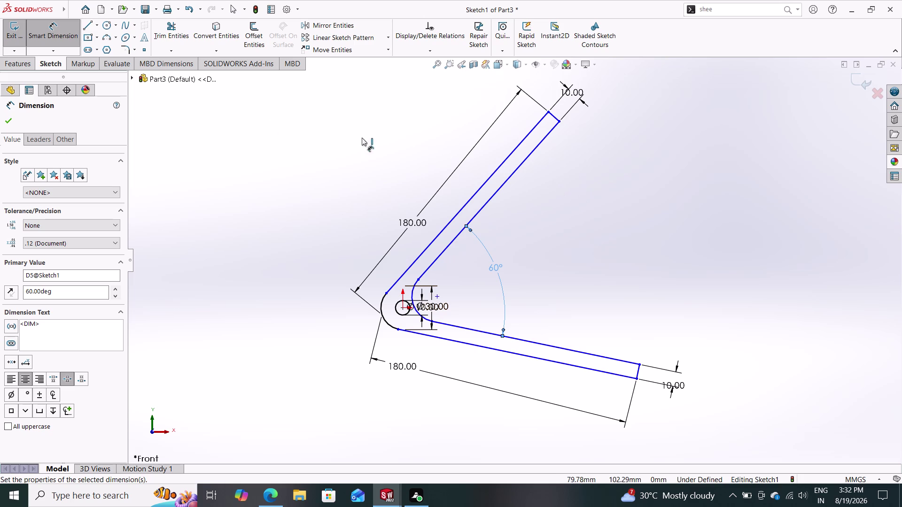
click(13, 64)
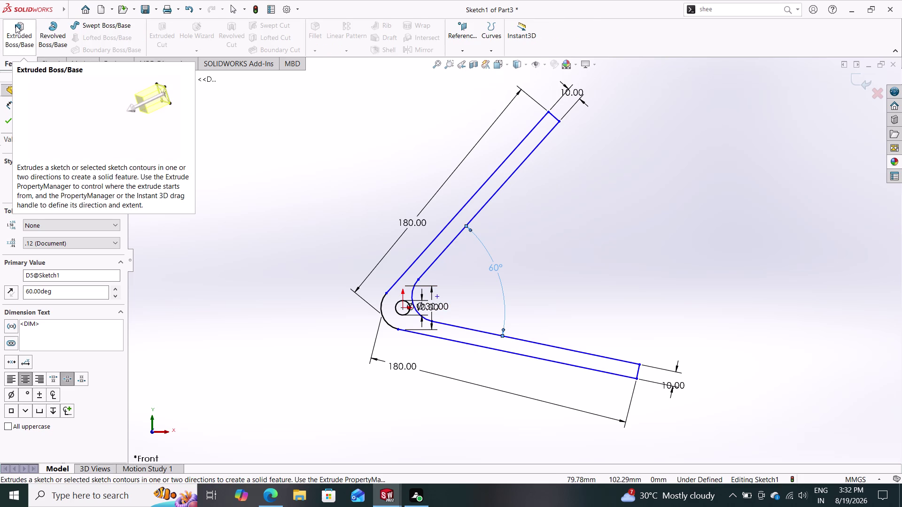
Create Boss-Extrude2 from the narrowed 60° V sketch, 40 mm mid-plane.
click(16, 25)
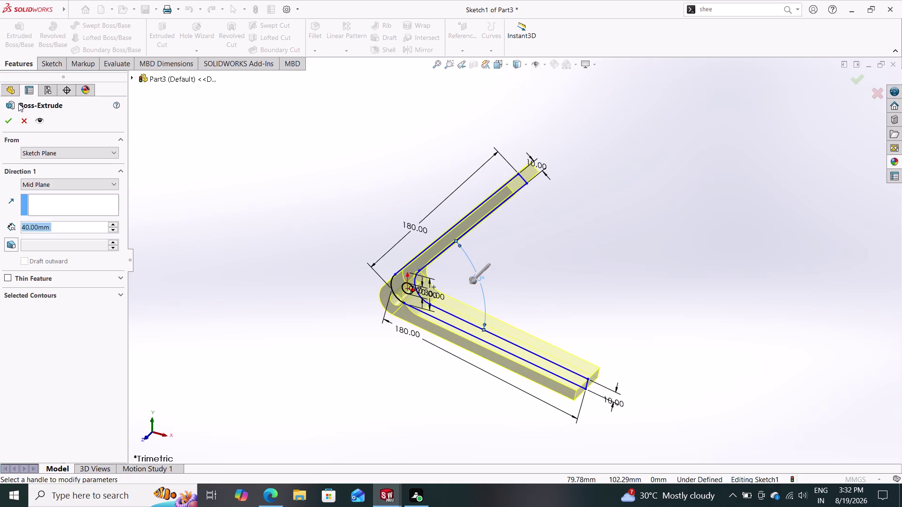
click(12, 118)
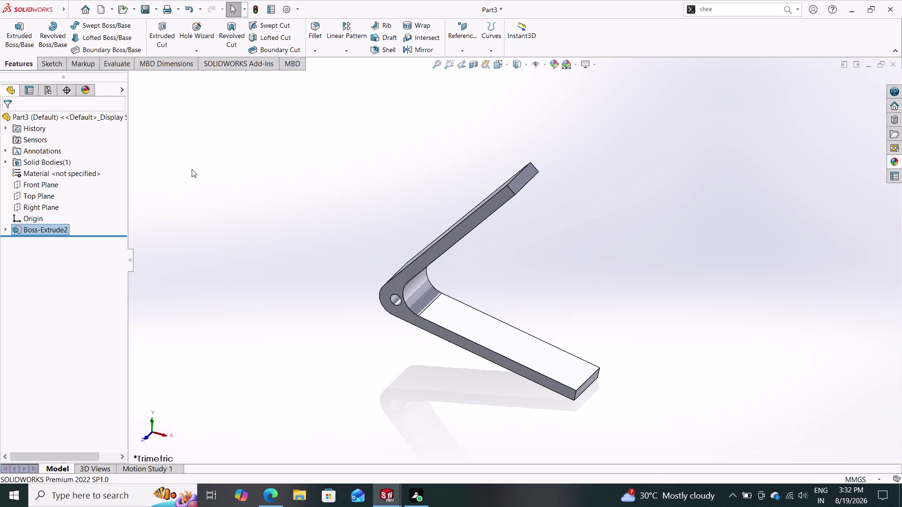
Orbit to the upper arm and open Sketch2 on its broad flat face.
middle_drag(272, 228, 302, 199)
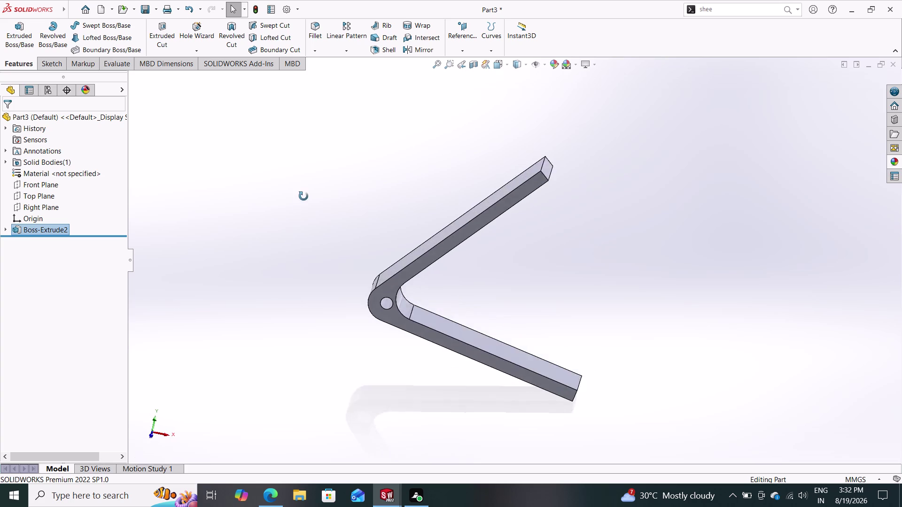
middle_drag(302, 199, 363, 177)
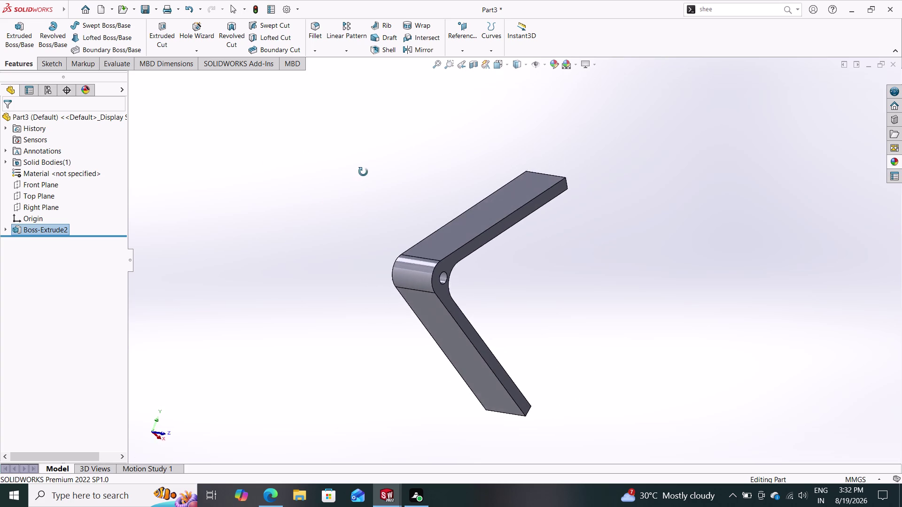
middle_drag(363, 177, 274, 137)
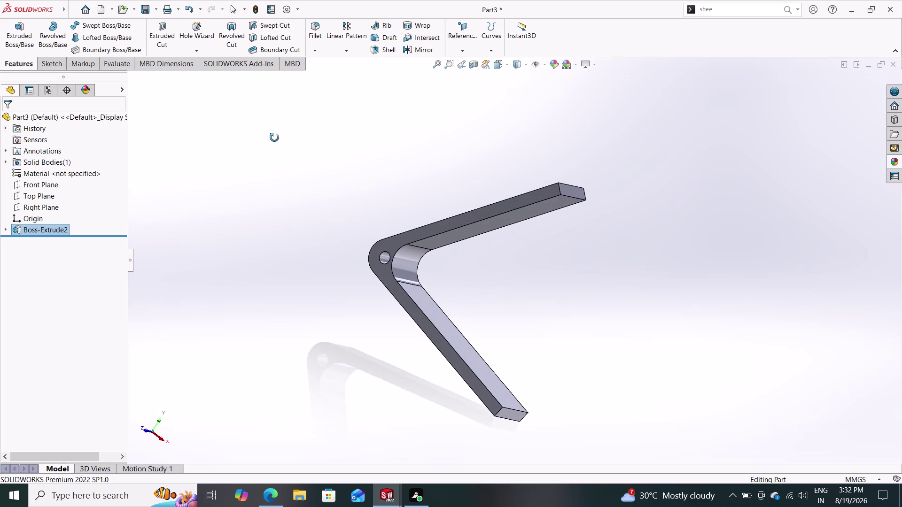
middle_drag(274, 138, 275, 138)
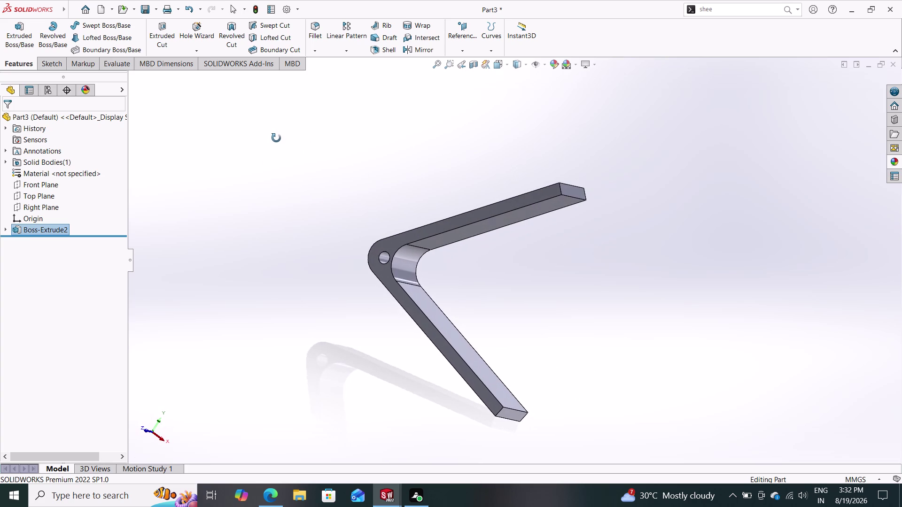
middle_drag(275, 137, 345, 253)
click(459, 239)
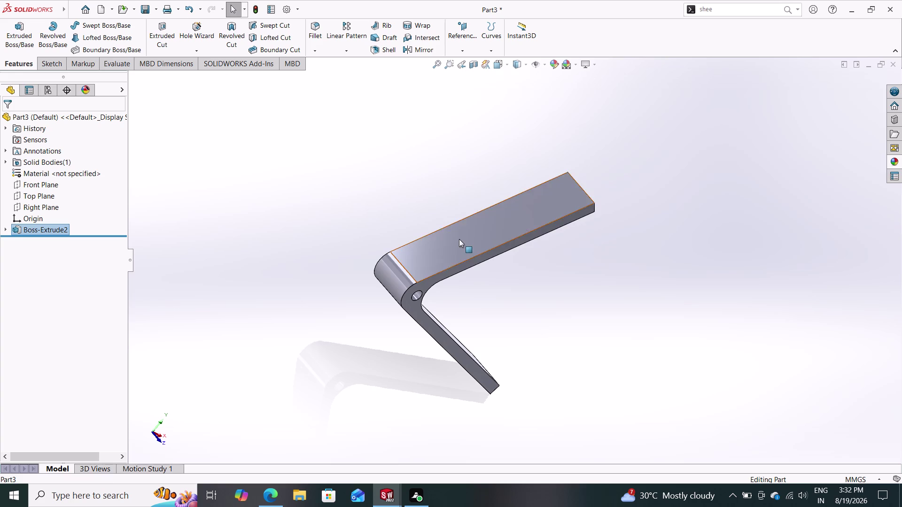
click(504, 212)
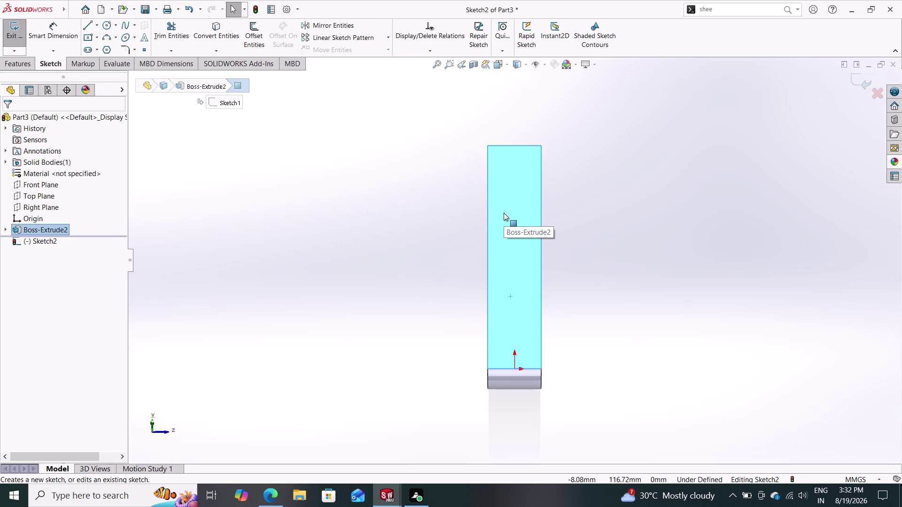
key(Escape)
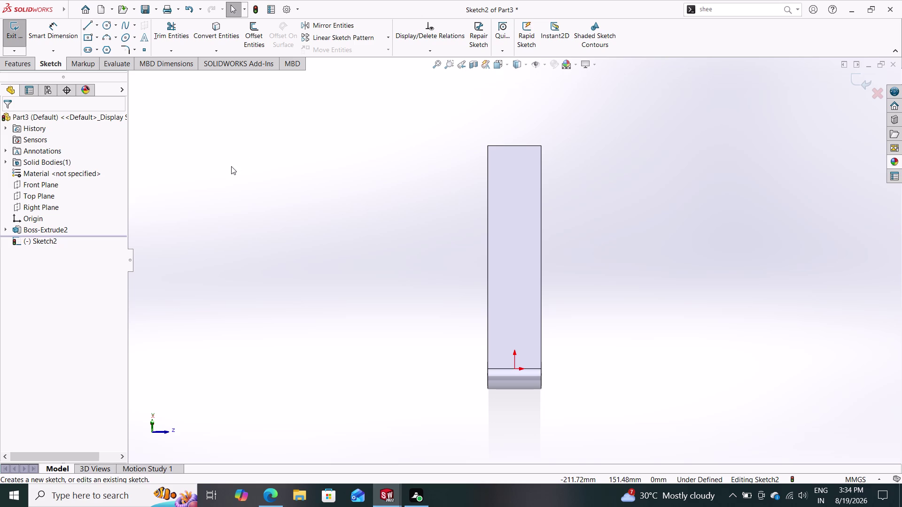
click(99, 23)
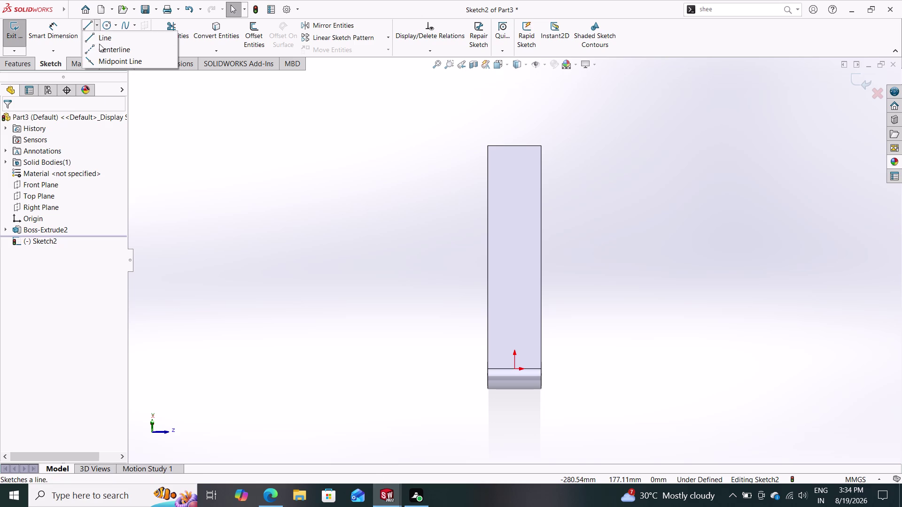
Draw a vertical construction centerline upward from the origin.
click(101, 48)
click(516, 367)
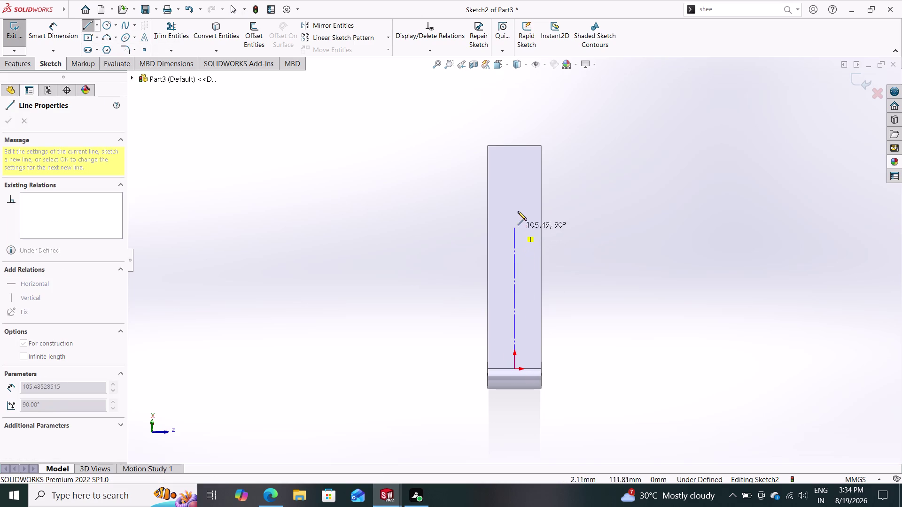
click(516, 192)
key(Escape)
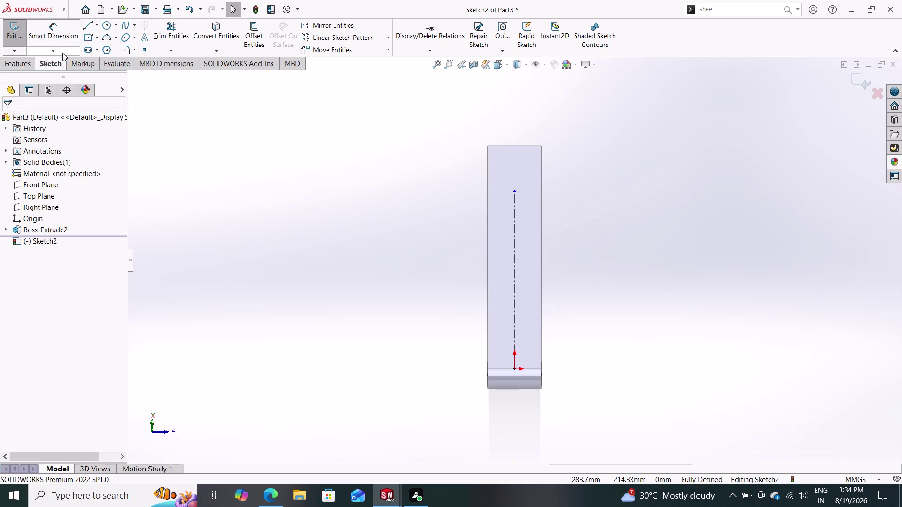
Dimension the centerline as 180/2 (90 mm), then change it to 100 mm.
drag(59, 39, 62, 40)
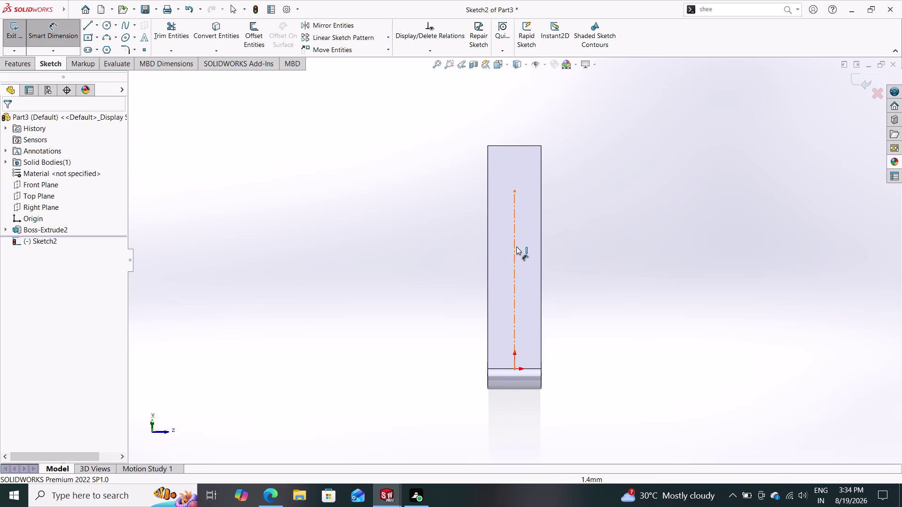
click(516, 246)
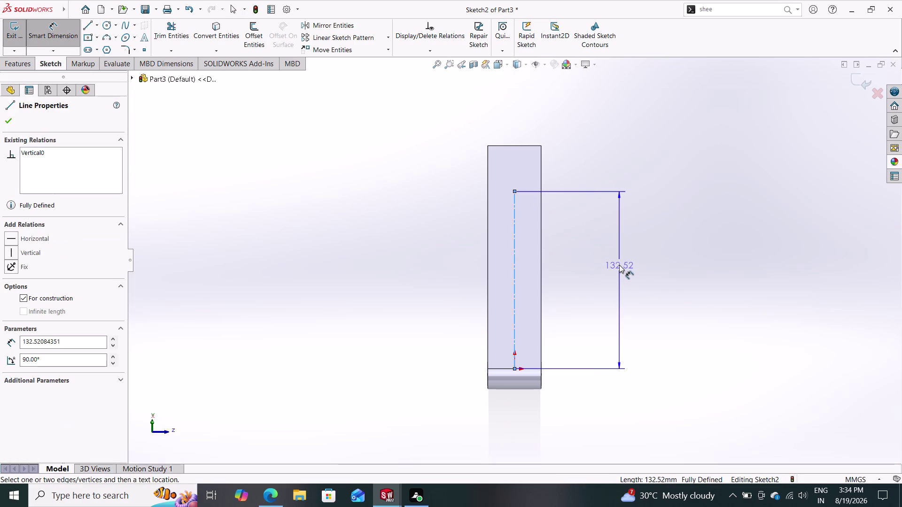
click(619, 263)
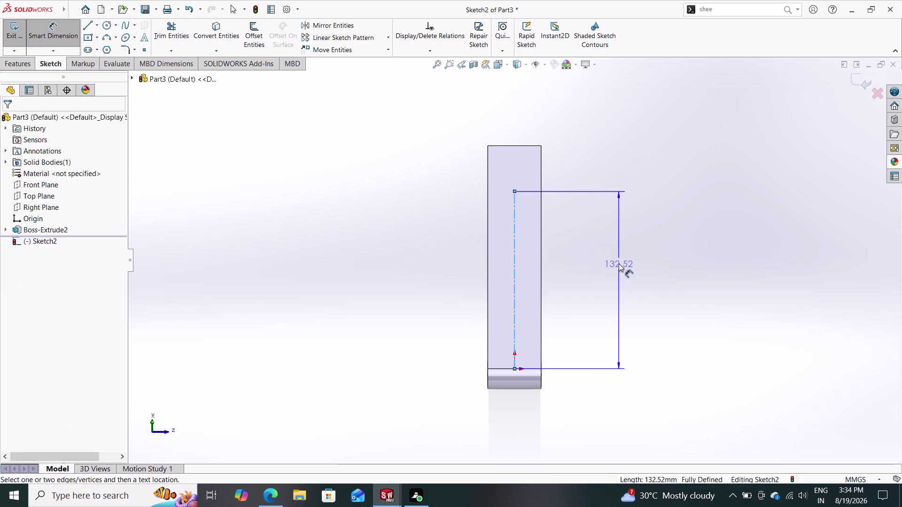
text(180)
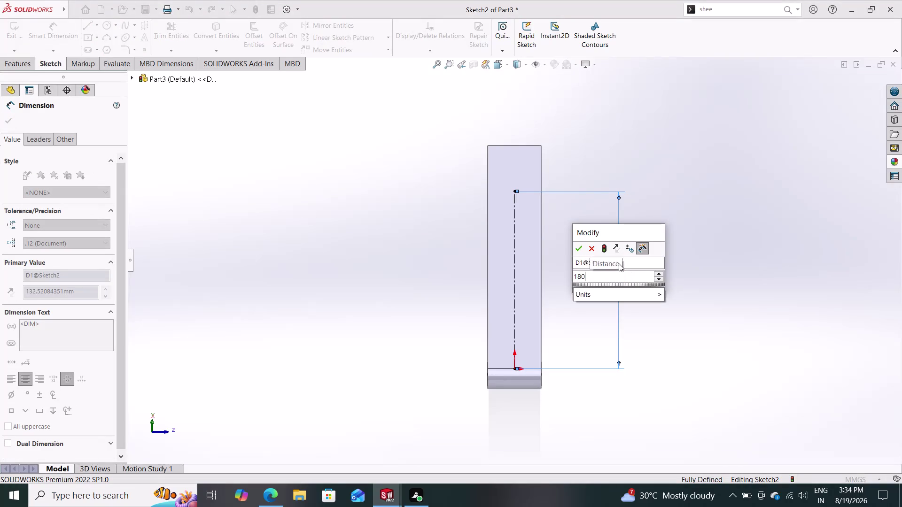
text(/2)
key(Return)
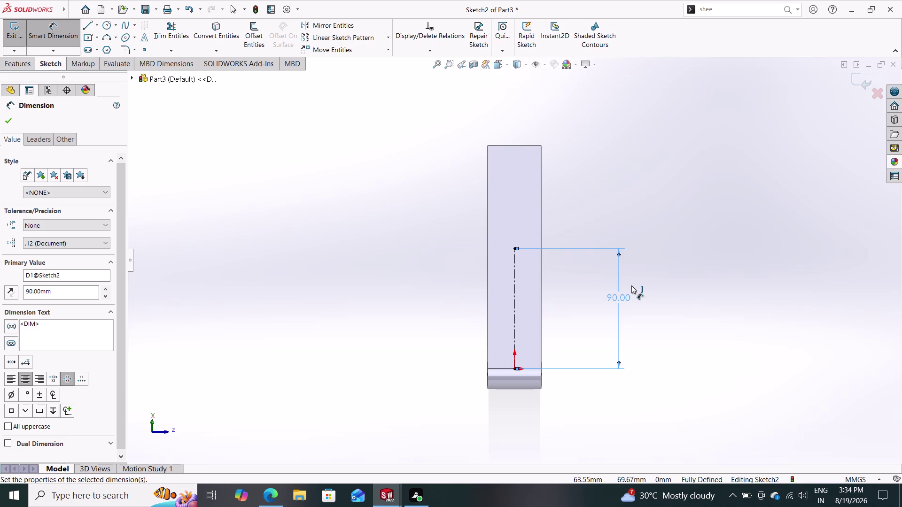
double_click(616, 294)
text(10)
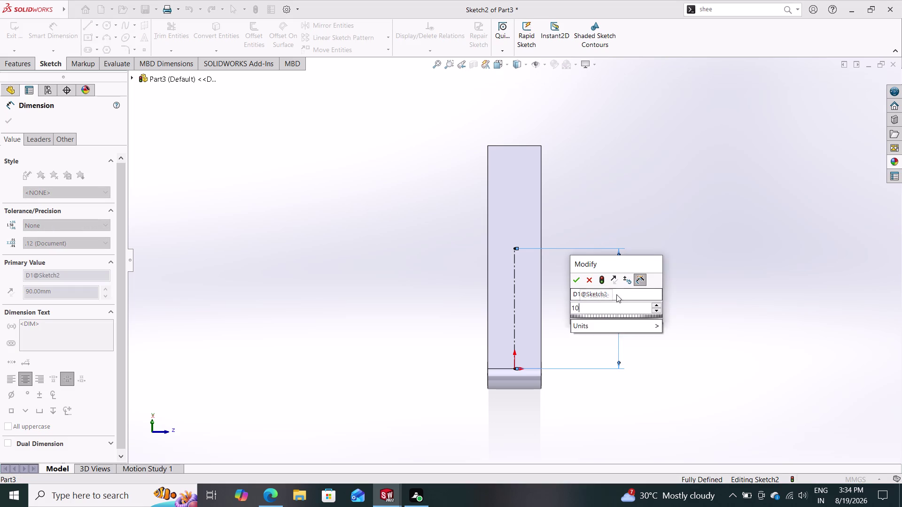
text(0)
key(Return)
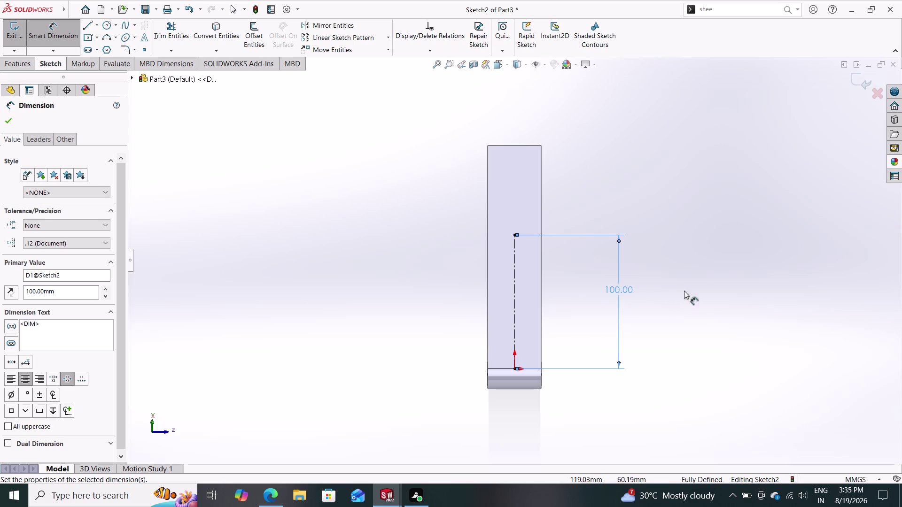
middle_drag(723, 294, 648, 283)
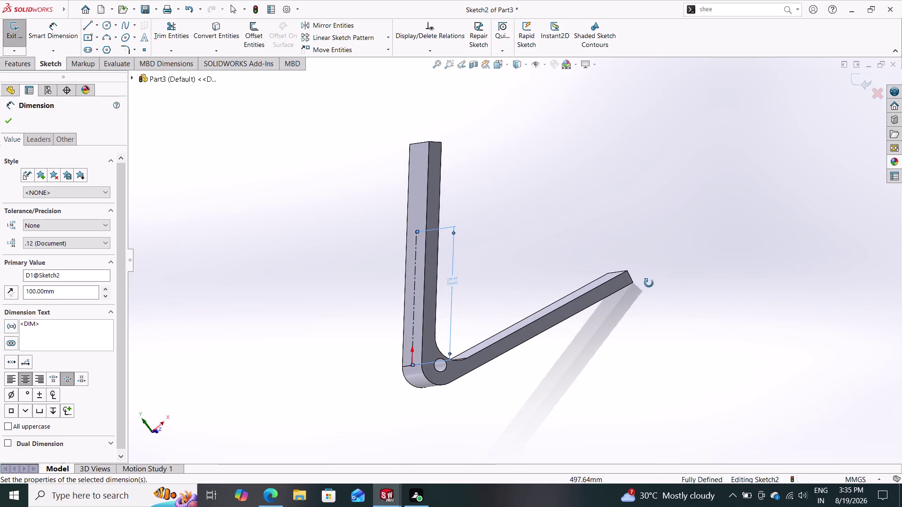
Change the centerline's 100 mm dimension to 130 mm, checking it from several angles.
middle_drag(649, 284, 650, 283)
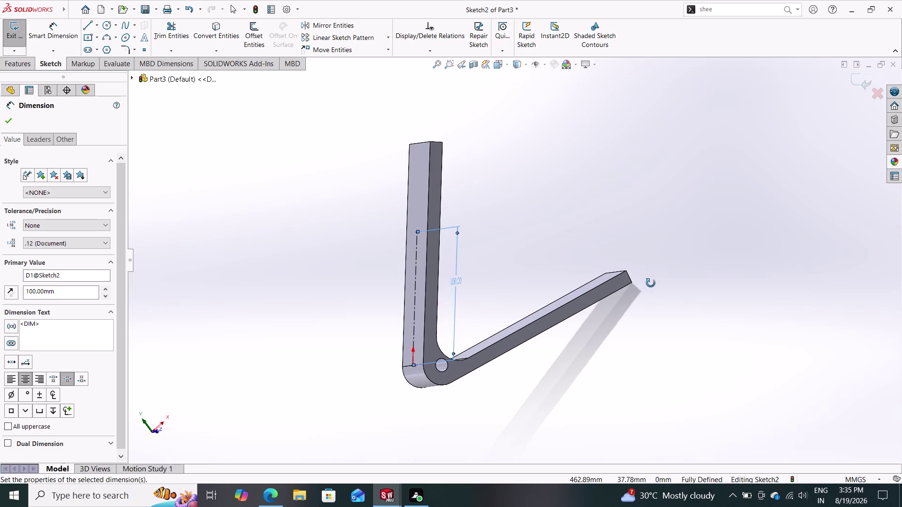
middle_drag(650, 284, 671, 284)
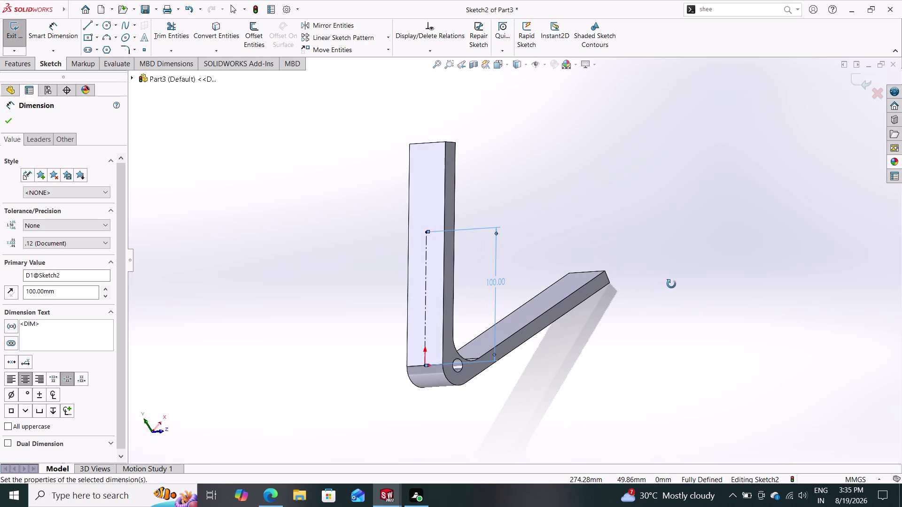
middle_drag(671, 284, 671, 283)
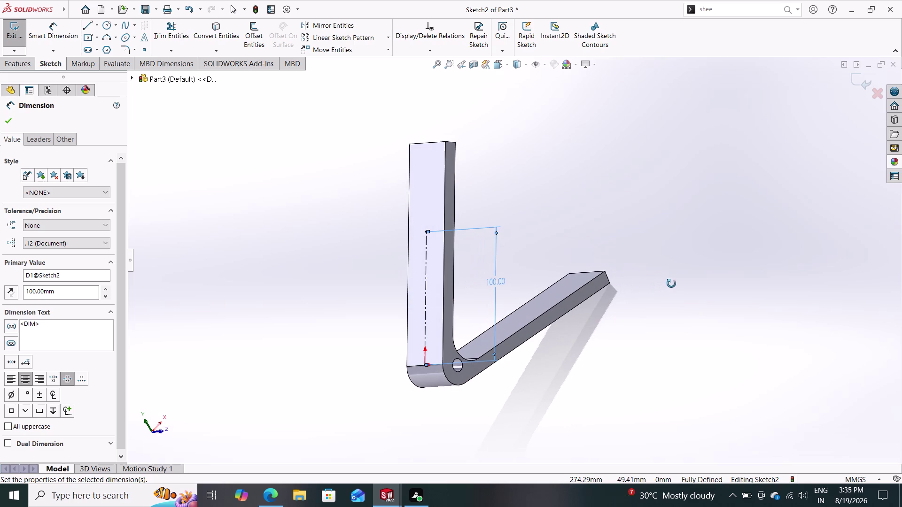
middle_drag(671, 284, 661, 302)
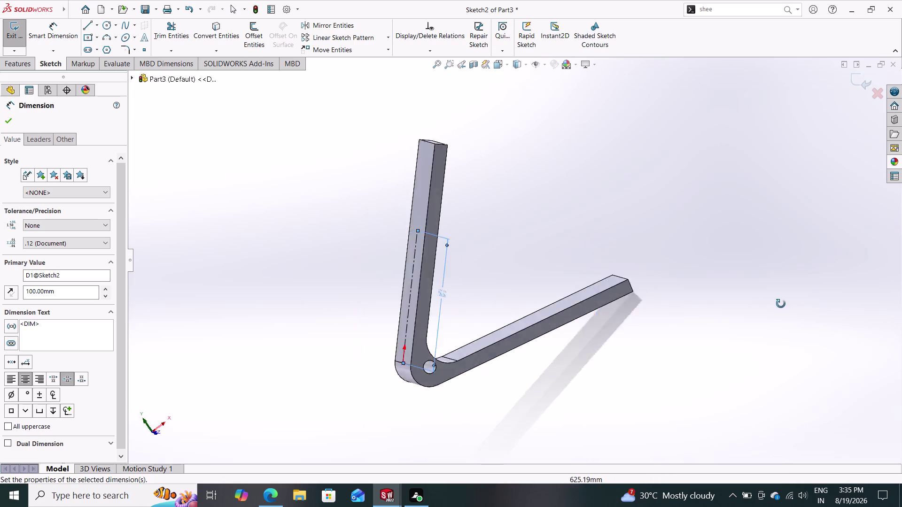
middle_drag(662, 302, 743, 314)
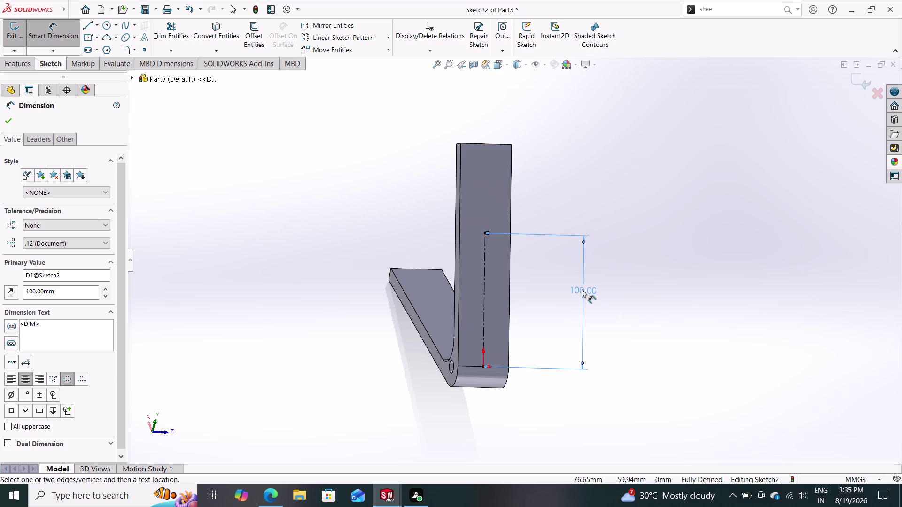
double_click(582, 289)
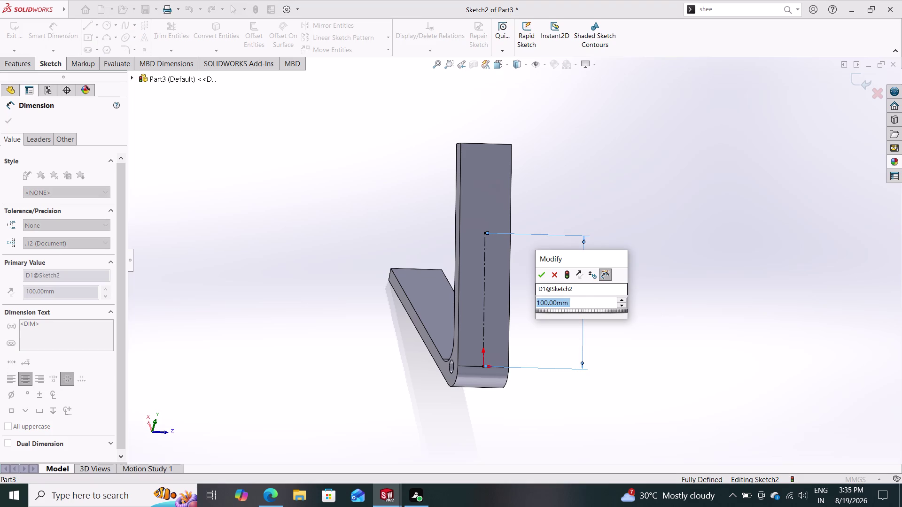
text(130)
key(Return)
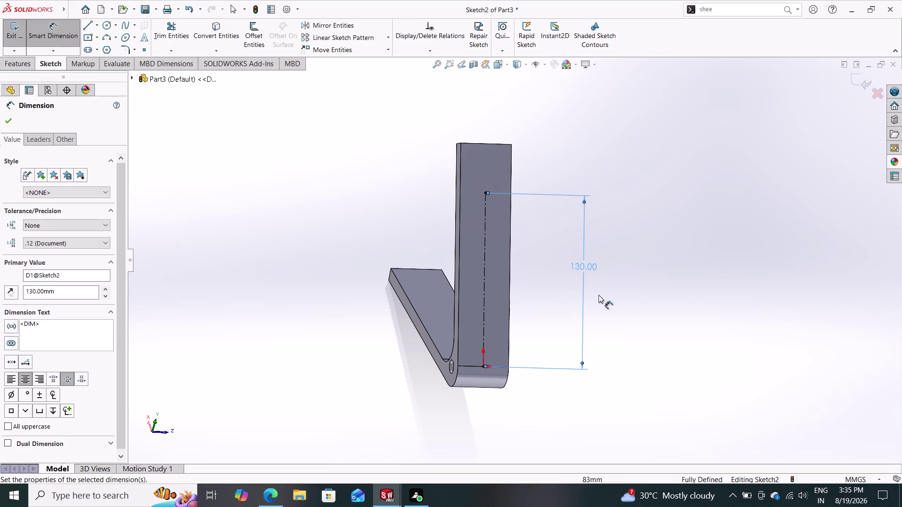
middle_drag(626, 289, 476, 294)
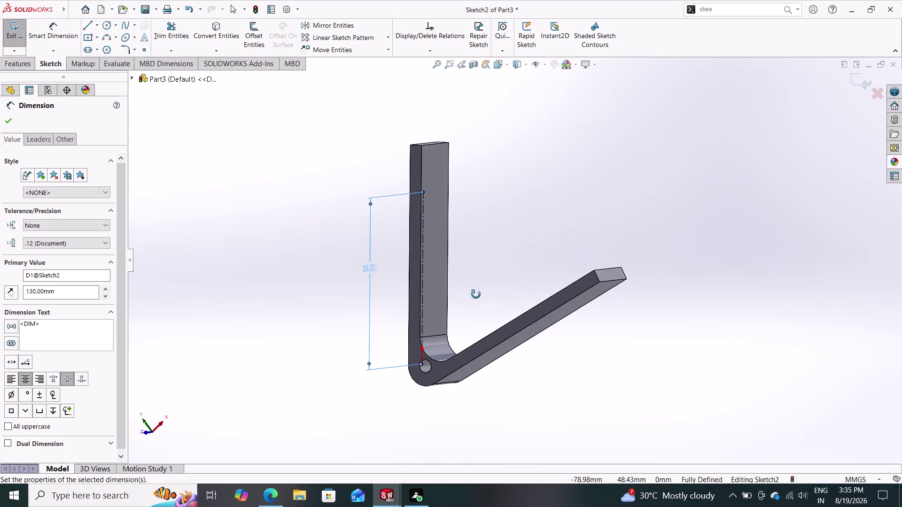
middle_drag(475, 294, 581, 307)
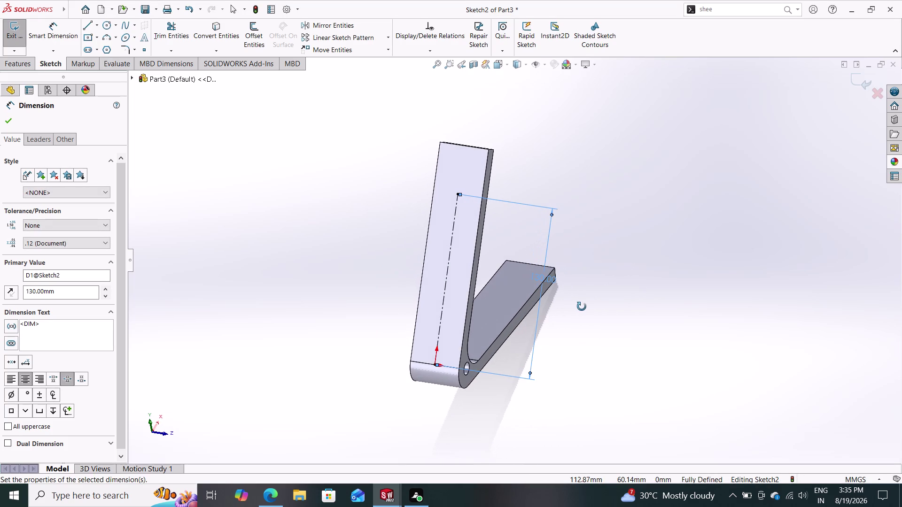
middle_drag(581, 307, 581, 307)
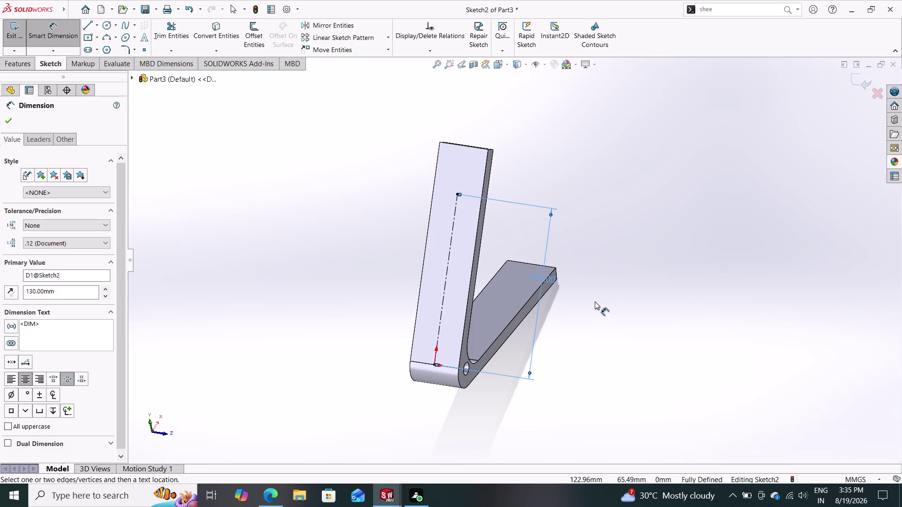
click(105, 25)
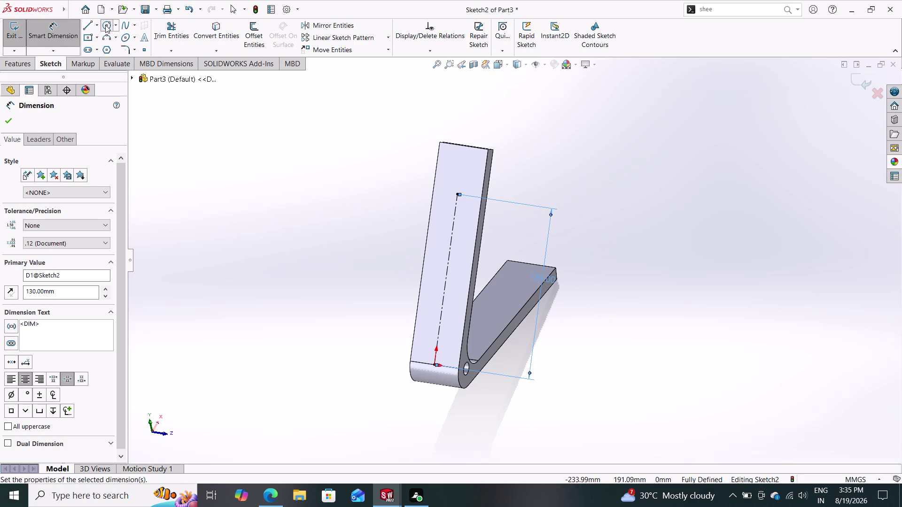
Draw a circle at the centerline's top endpoint and dimension it to 30 mm diameter.
click(456, 193)
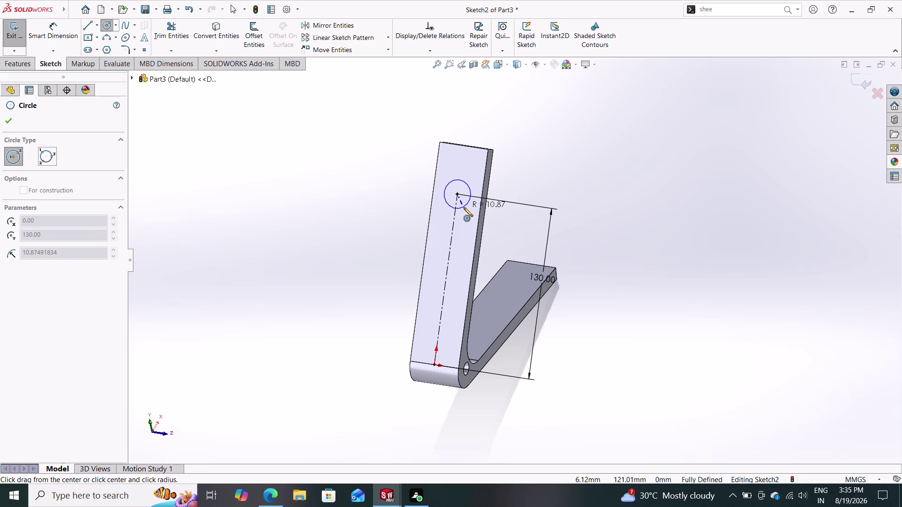
click(464, 207)
click(49, 27)
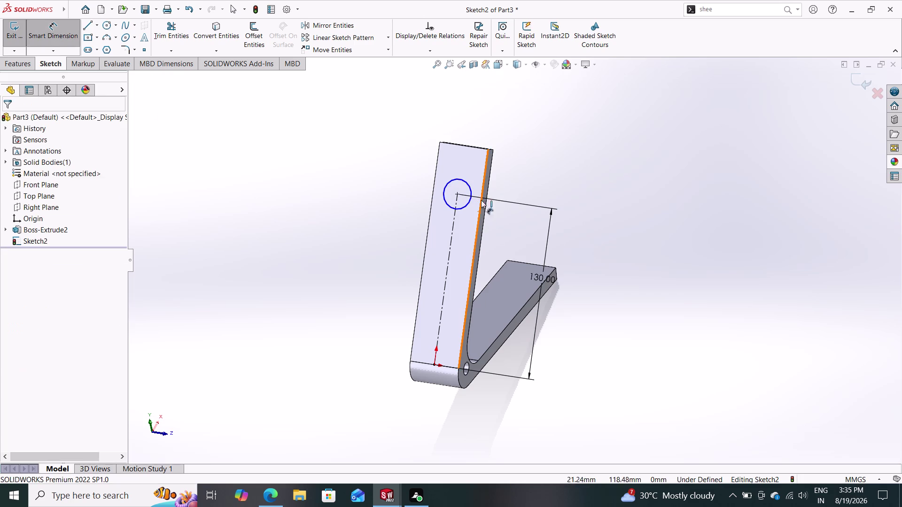
click(470, 187)
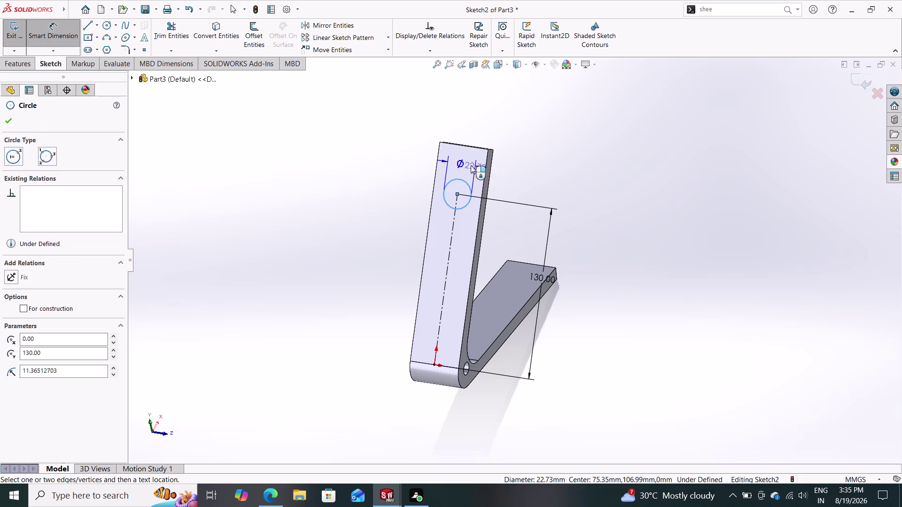
click(463, 164)
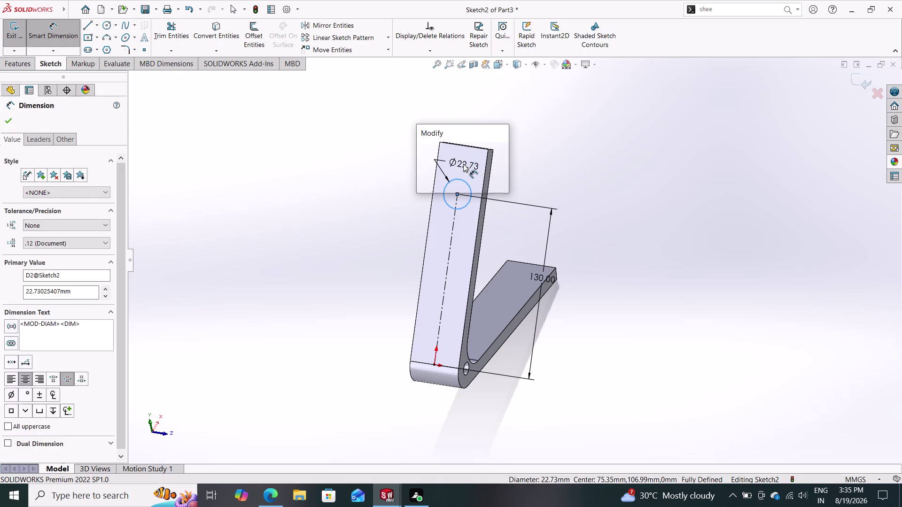
text(30)
key(Return)
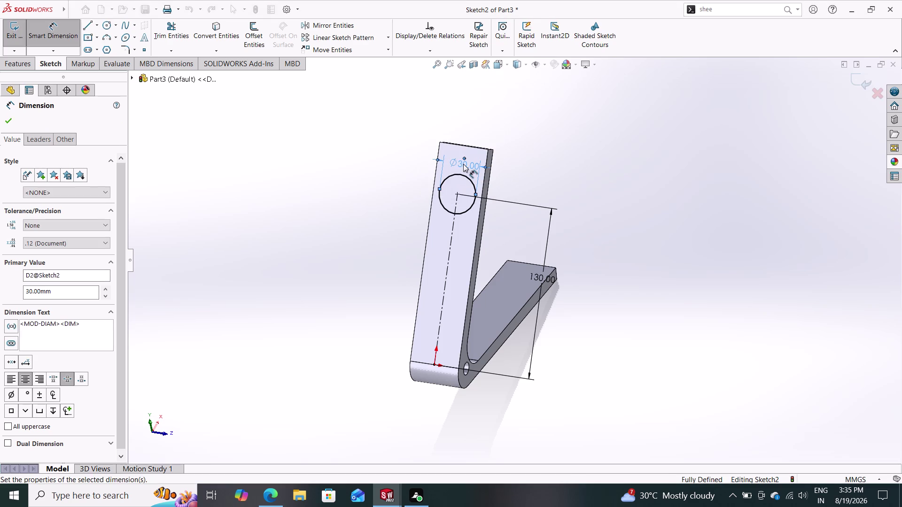
click(2, 118)
click(15, 63)
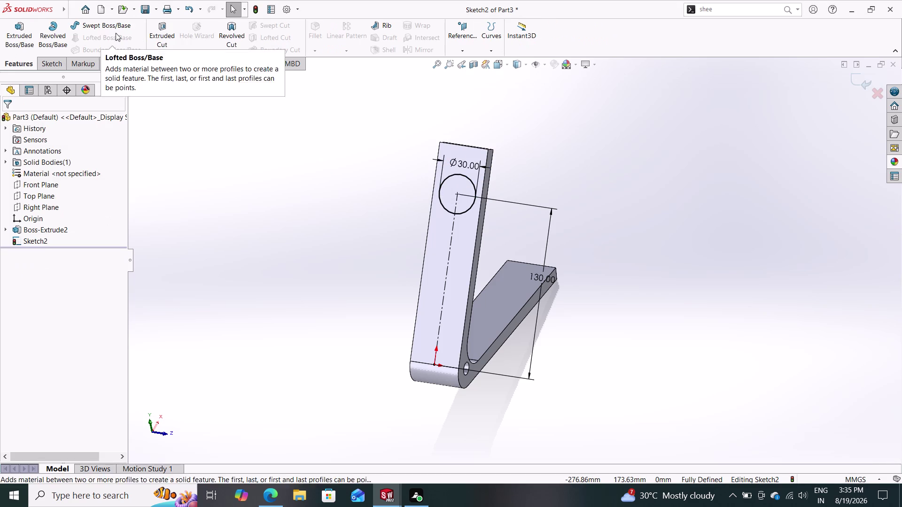
Start an extruded cut from the circle and set it to cut through the whole part.
click(161, 33)
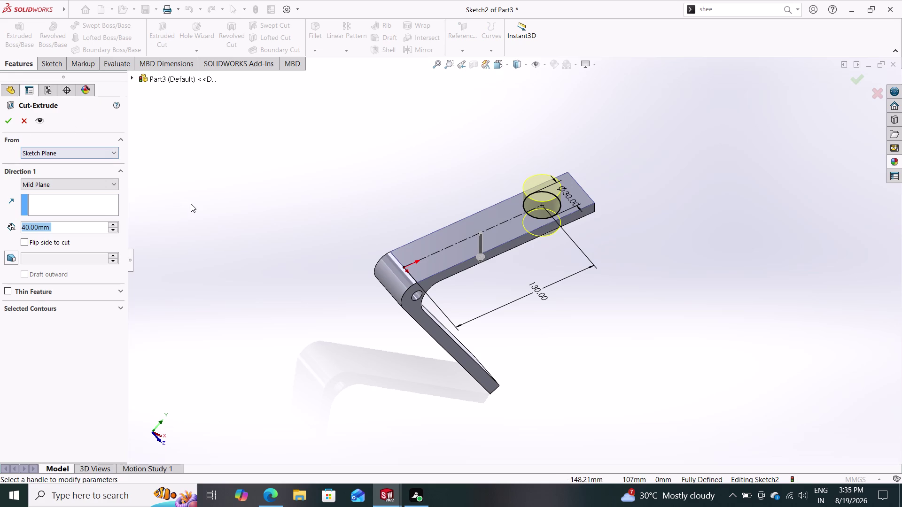
middle_drag(333, 270, 241, 204)
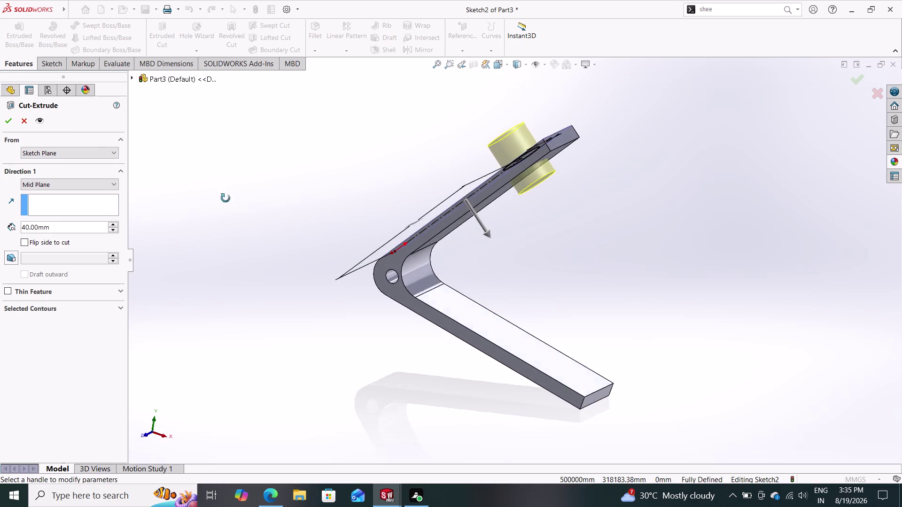
middle_drag(241, 205, 211, 191)
click(108, 181)
click(78, 202)
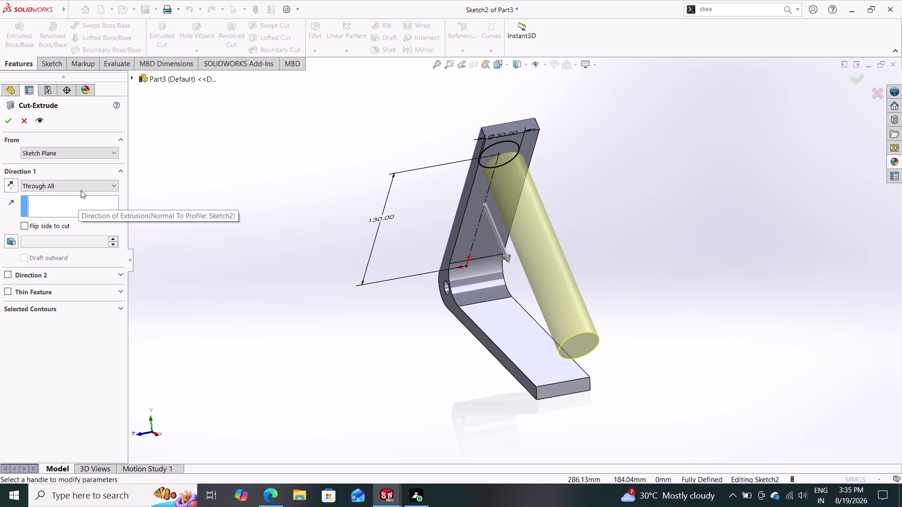
click(81, 189)
click(78, 196)
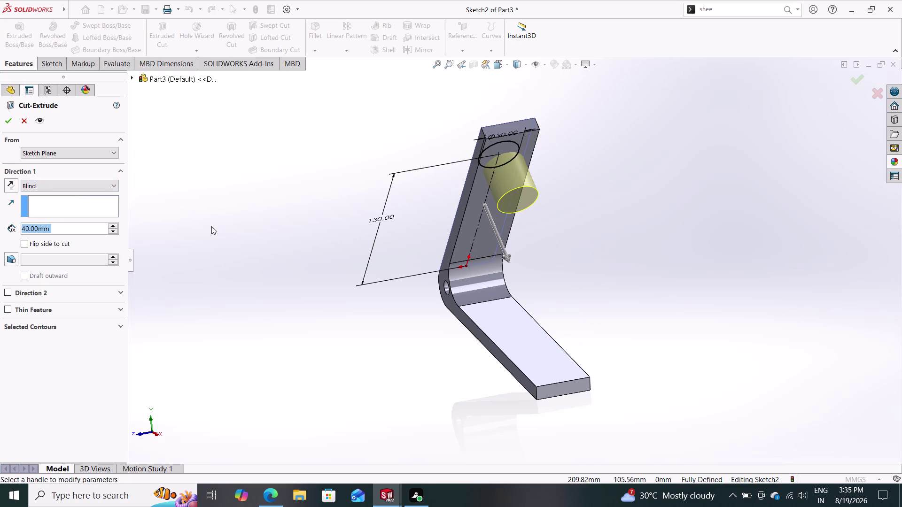
Check the cut preview from several angles and apply the 30 mm hole cut.
middle_drag(239, 227, 353, 270)
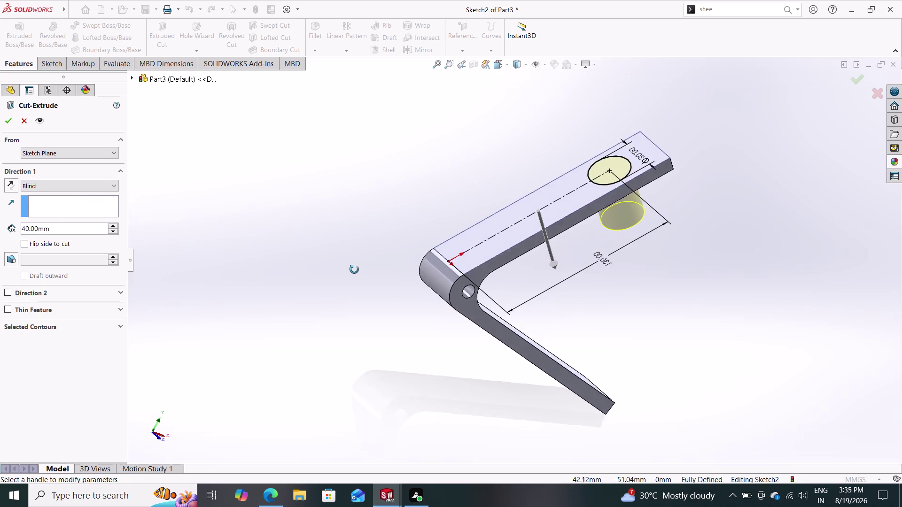
middle_drag(353, 270, 268, 266)
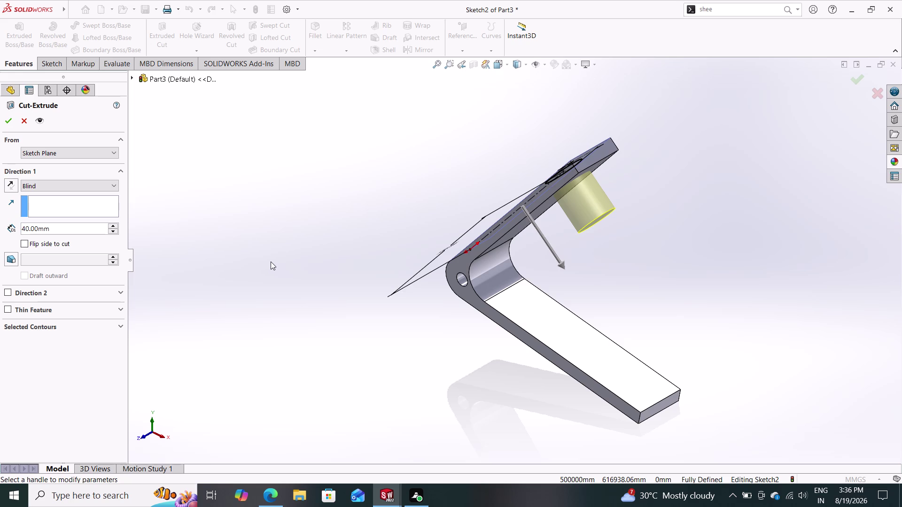
middle_drag(298, 268, 383, 290)
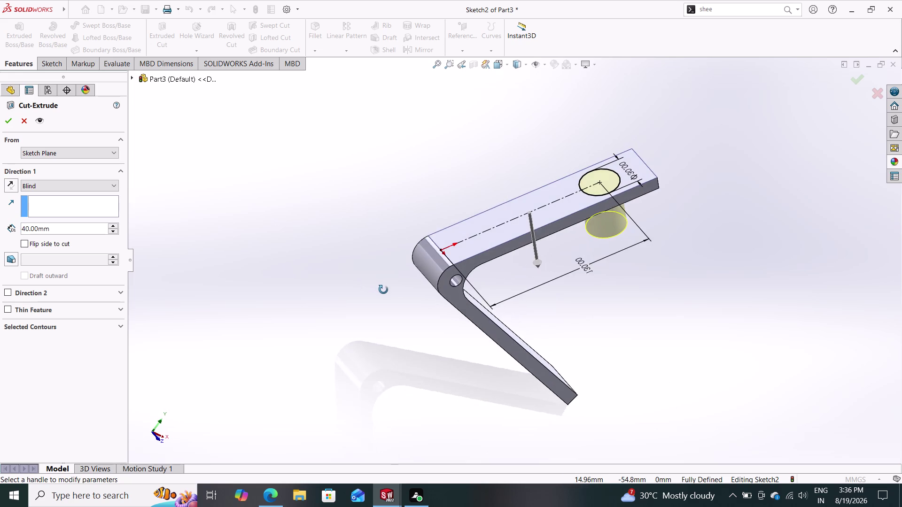
middle_drag(383, 290, 380, 293)
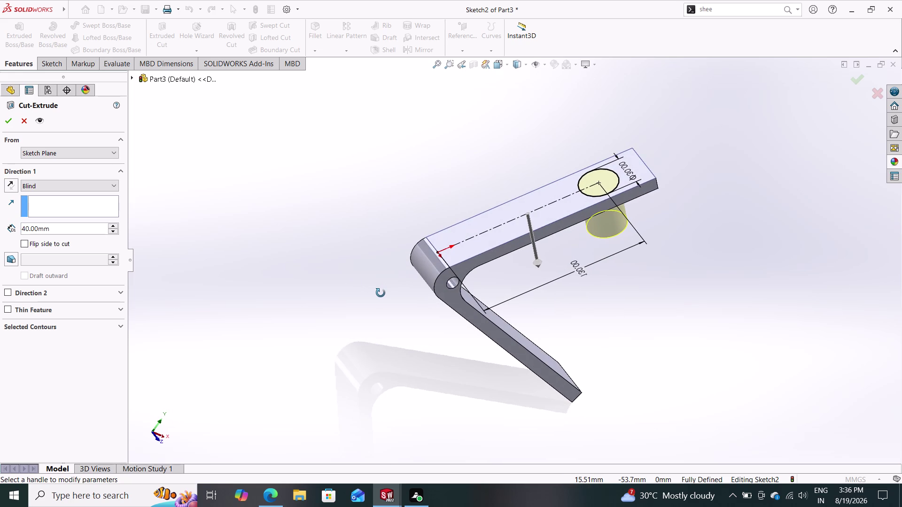
middle_drag(381, 293, 380, 292)
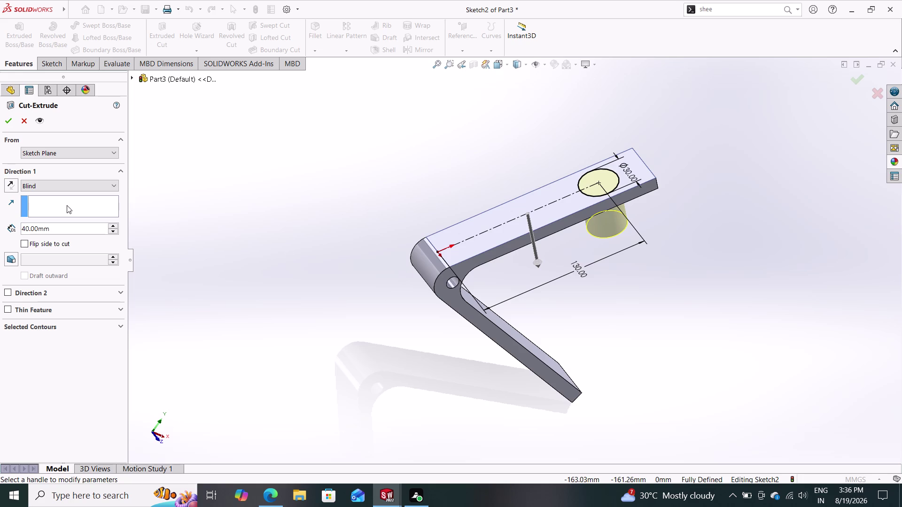
click(6, 121)
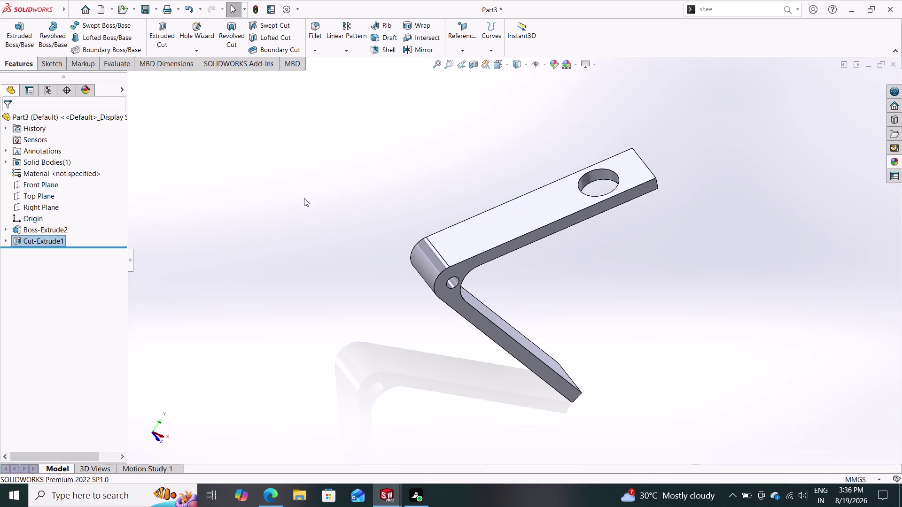
Undo the hole cut and change the 130 mm centerline dimension to 100 mm.
middle_drag(570, 260, 509, 261)
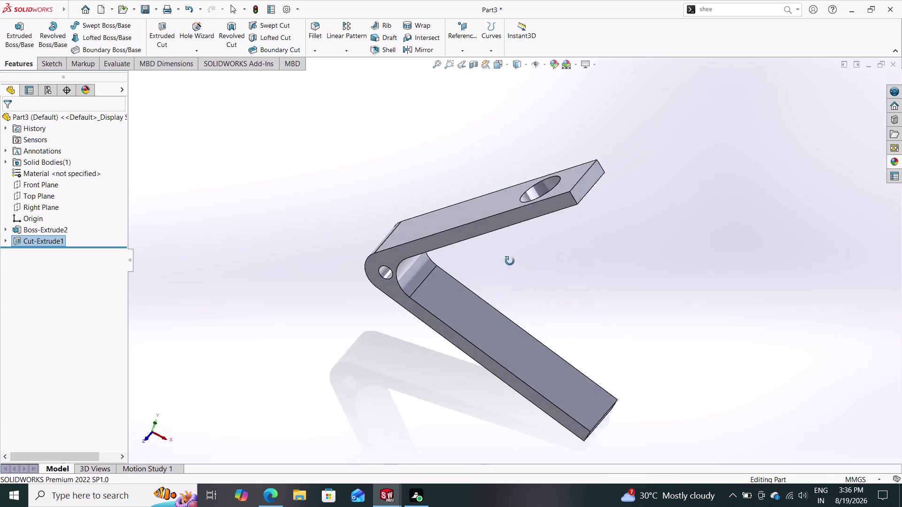
middle_drag(509, 261, 541, 299)
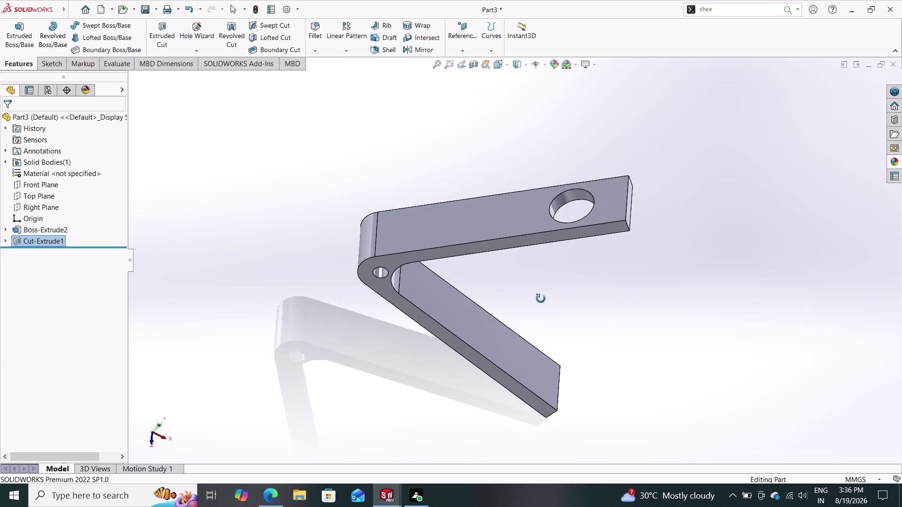
middle_drag(541, 298, 590, 300)
key(ctrl+z)
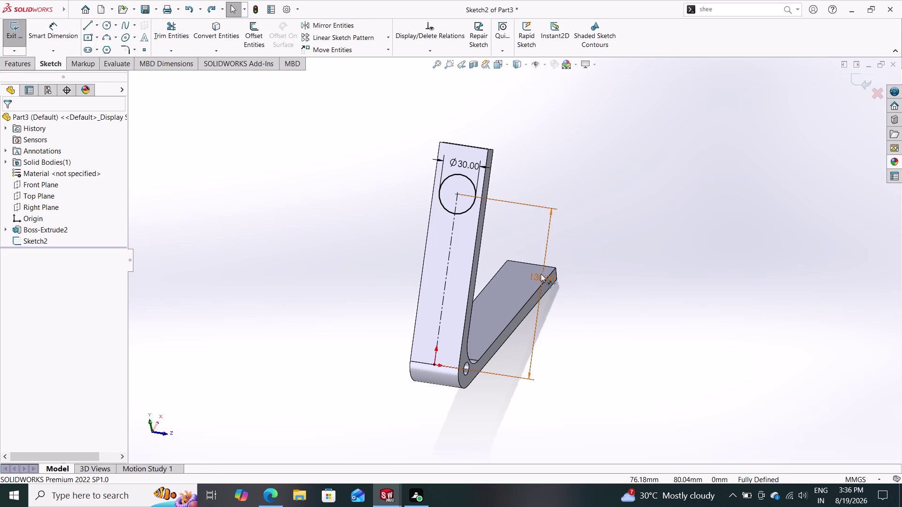
double_click(540, 274)
text(100)
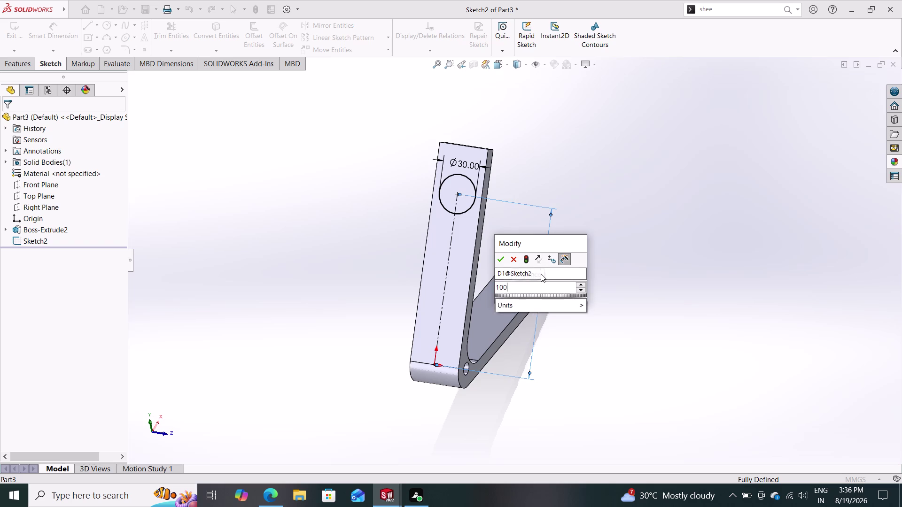
key(Return)
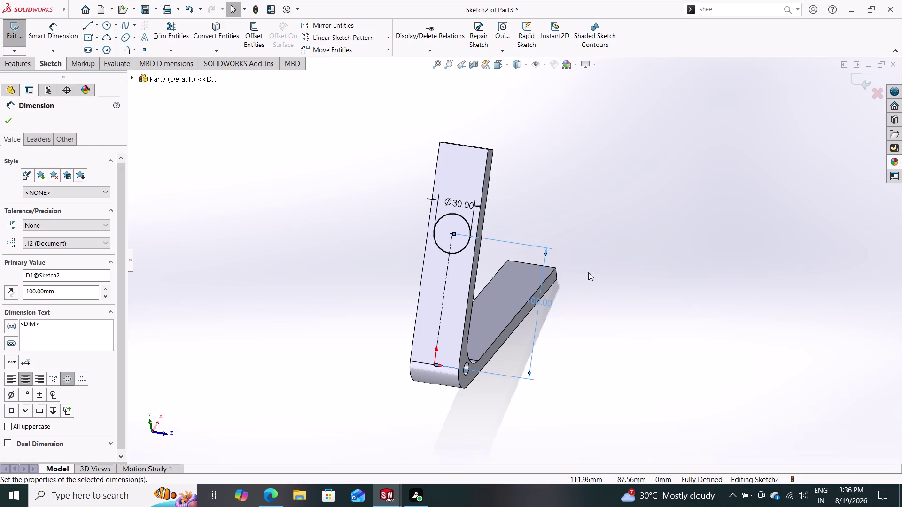
Change the hole's distance from the bend to 115 mm.
middle_drag(588, 273, 581, 312)
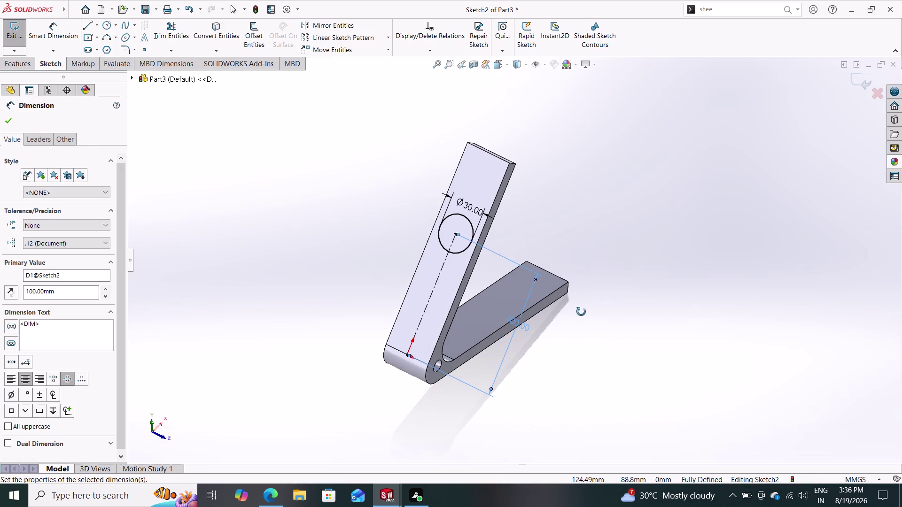
middle_drag(581, 311, 582, 312)
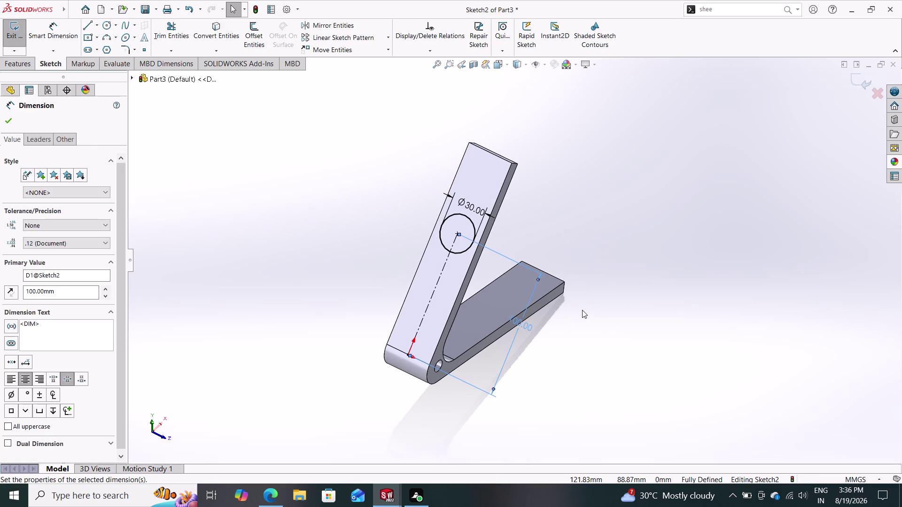
double_click(514, 320)
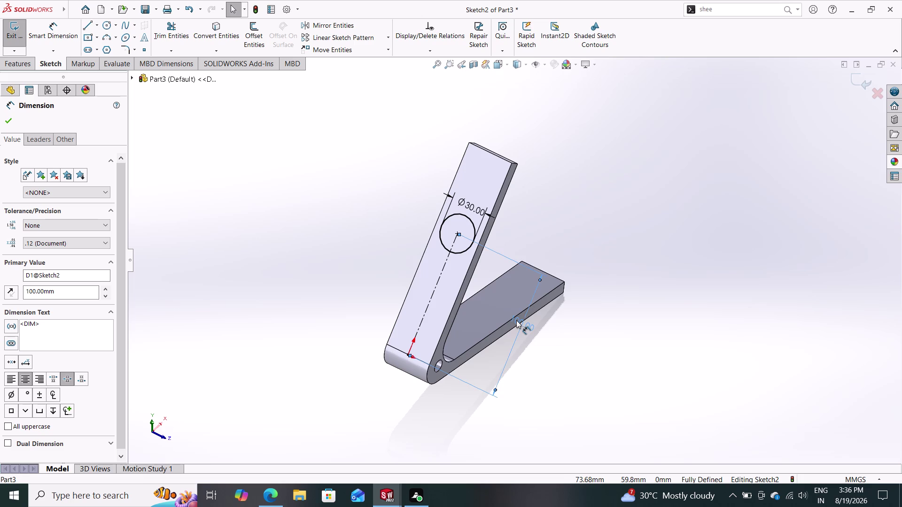
double_click(516, 320)
text(1)
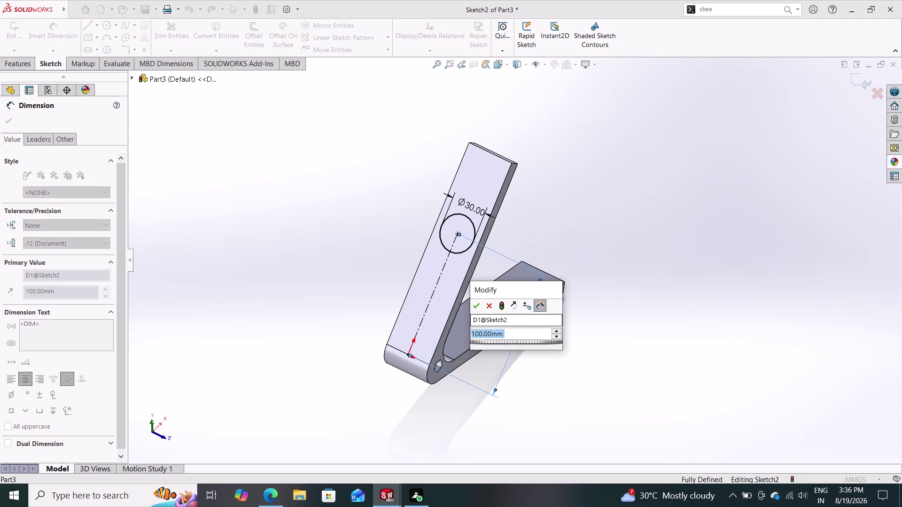
text(15)
key(Return)
Accept the 115 mm dimension and inspect the moved hole in Sketch2.
middle_drag(615, 274, 614, 274)
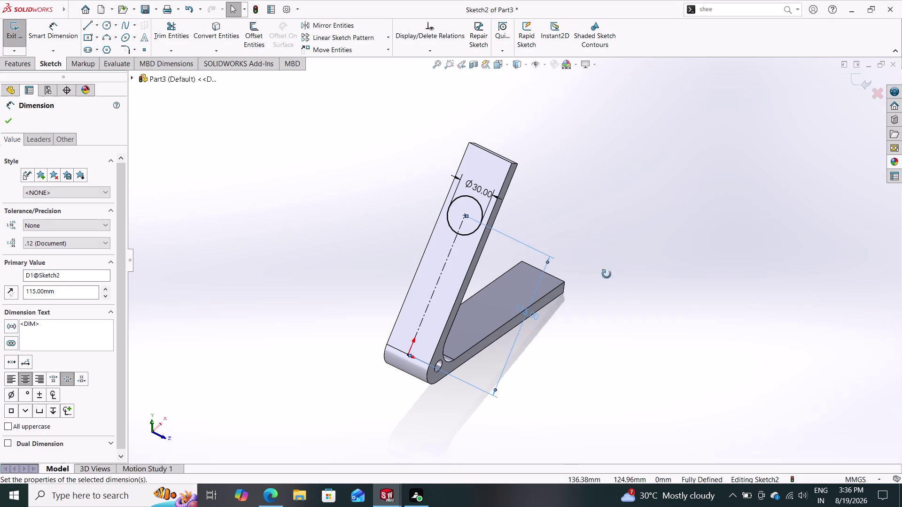
middle_drag(614, 274, 627, 281)
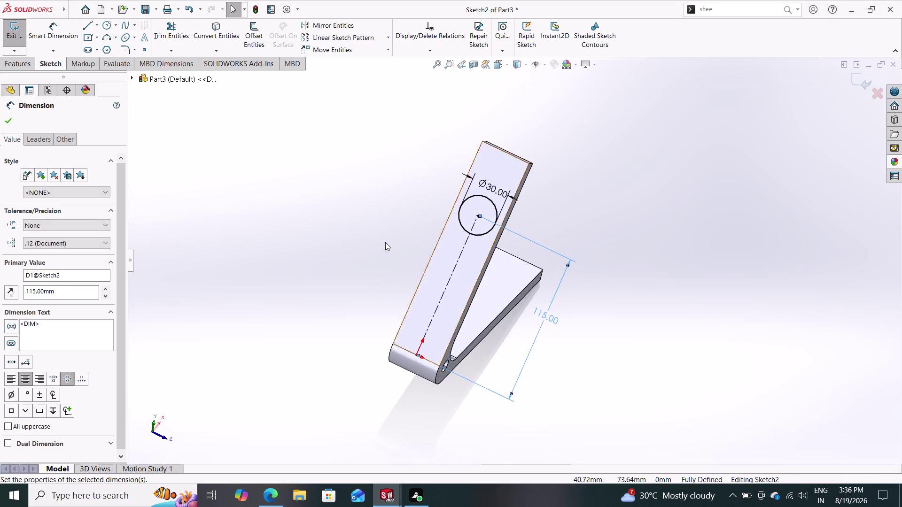
click(7, 121)
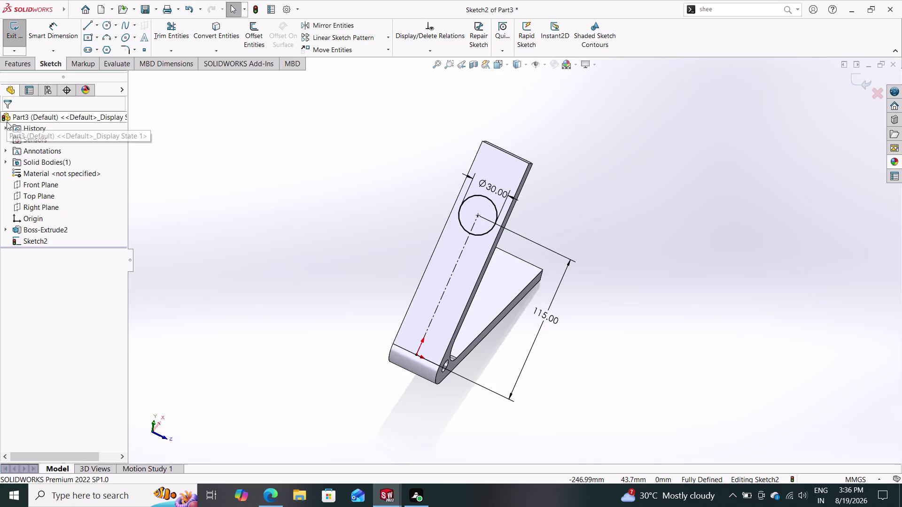
middle_drag(272, 204, 267, 205)
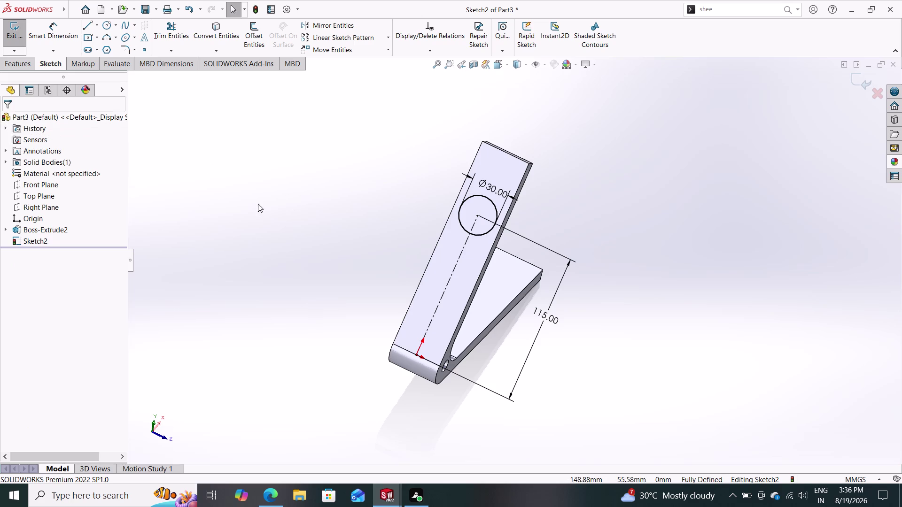
middle_drag(266, 204, 263, 181)
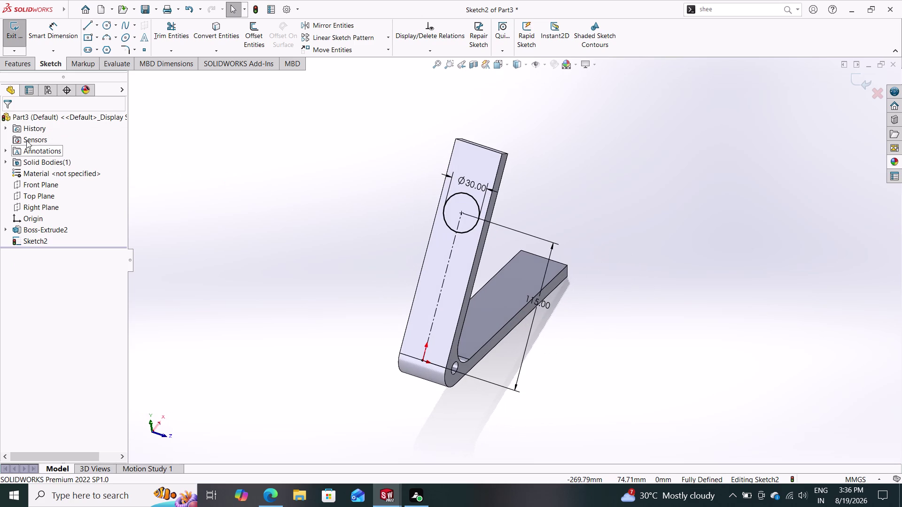
click(19, 60)
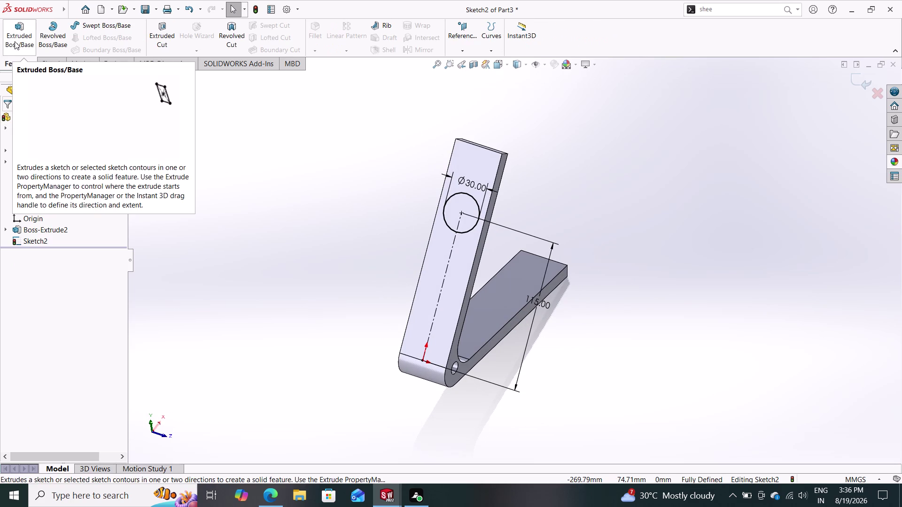
Extrude-cut the hole sketch as Cut-Extrude2 and inspect the hole at 115 mm.
click(162, 38)
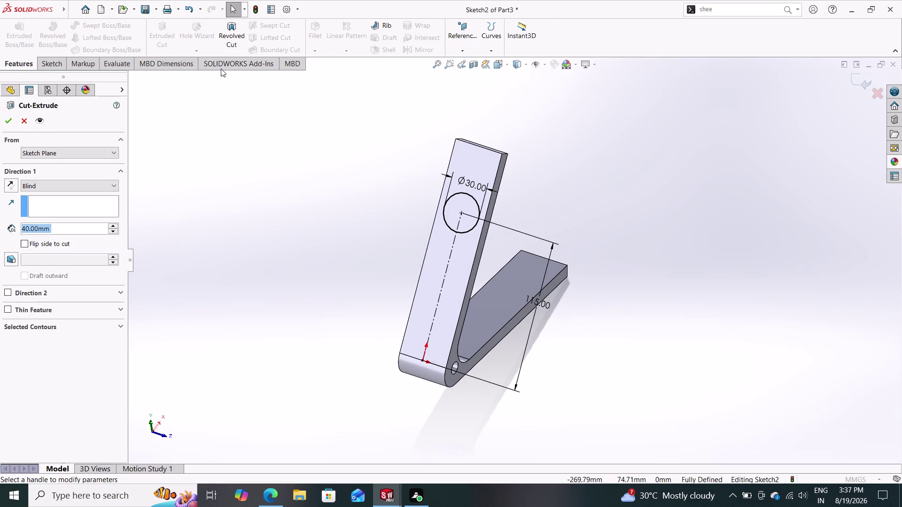
click(9, 122)
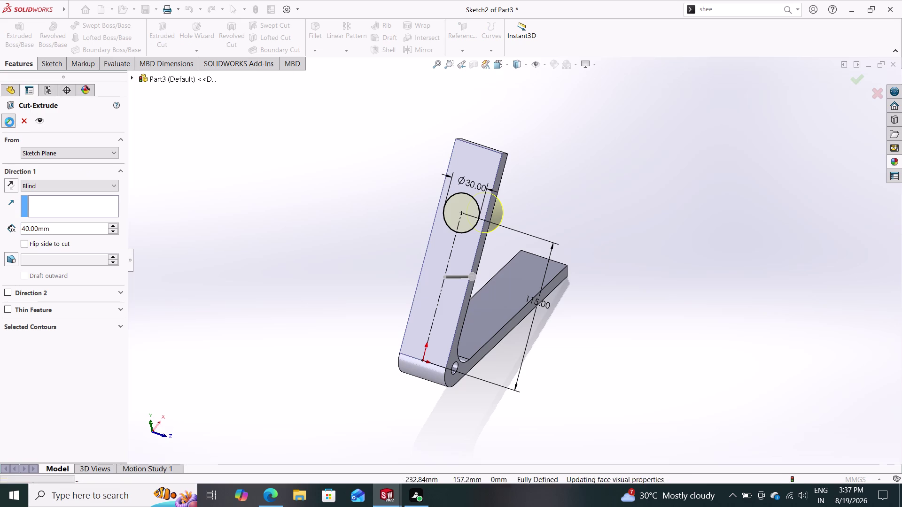
middle_drag(388, 228, 350, 222)
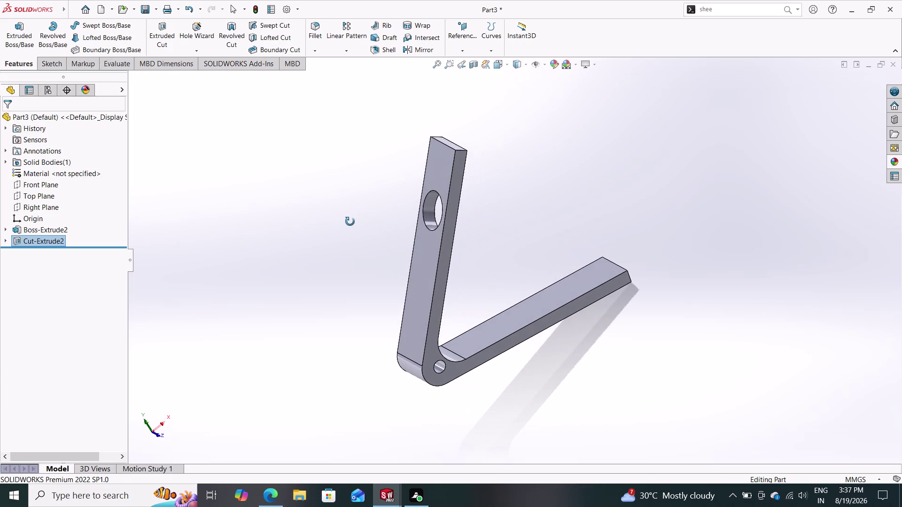
middle_drag(350, 222, 312, 247)
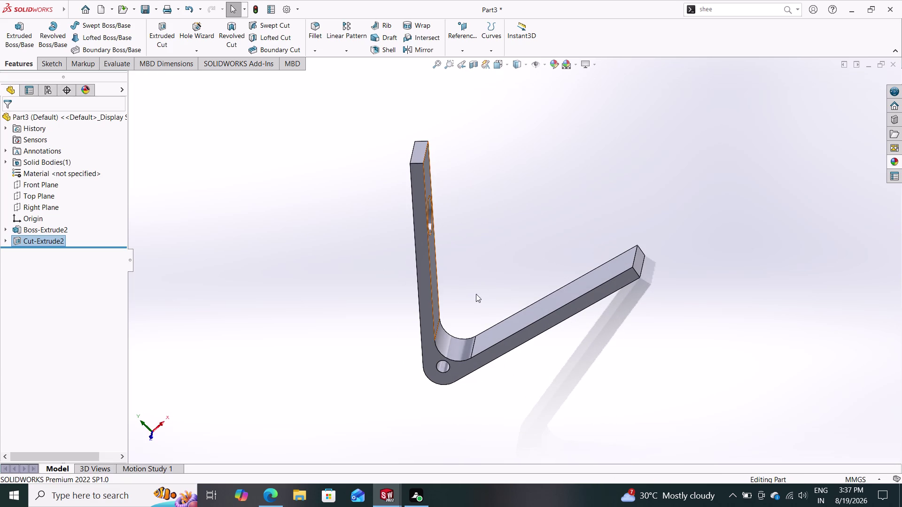
click(524, 320)
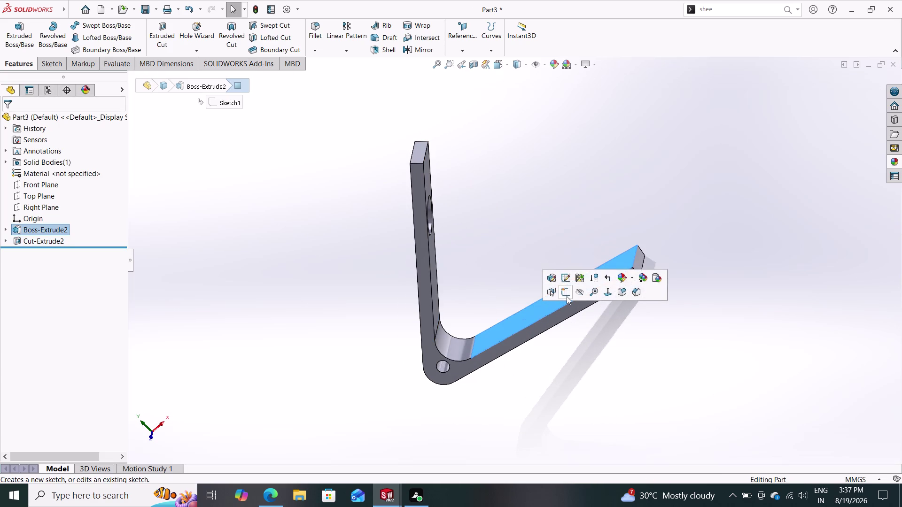
Open Sketch3 on the lower arm's flat face and pick the Line tool.
click(567, 295)
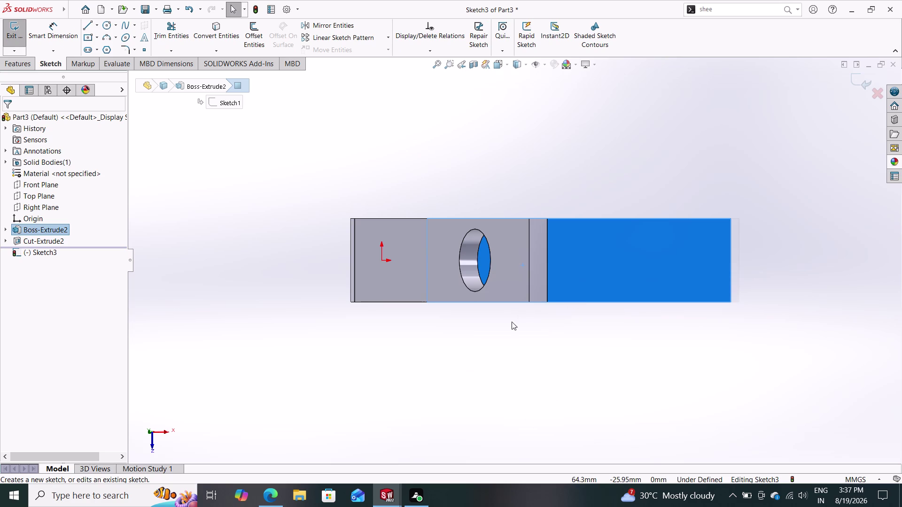
key(Escape)
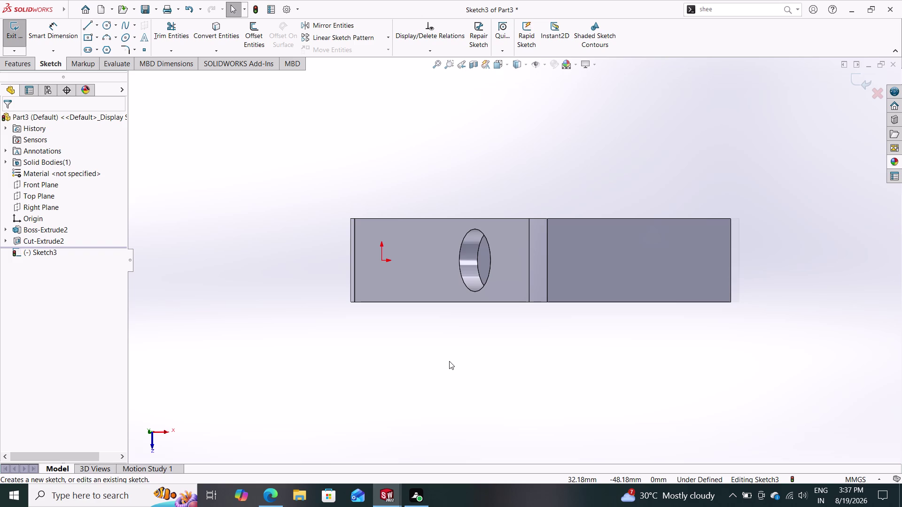
middle_drag(517, 389, 513, 339)
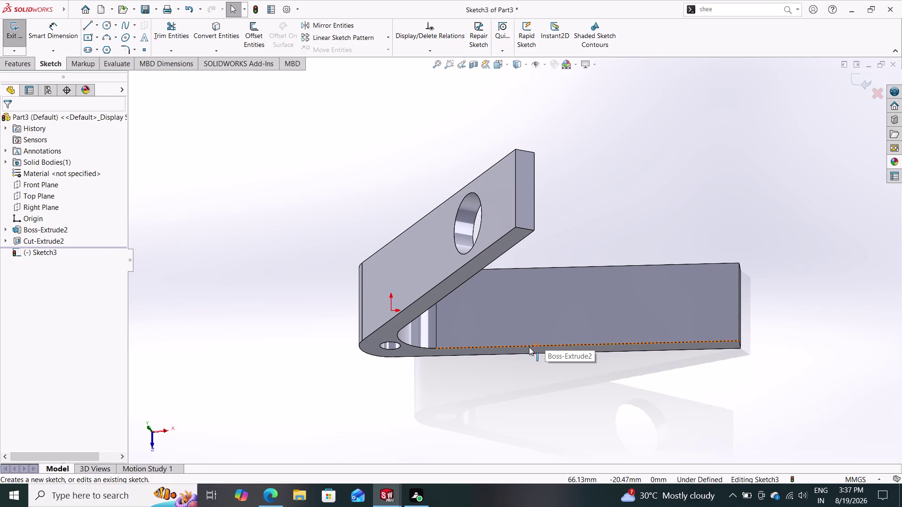
middle_click(561, 317)
click(560, 317)
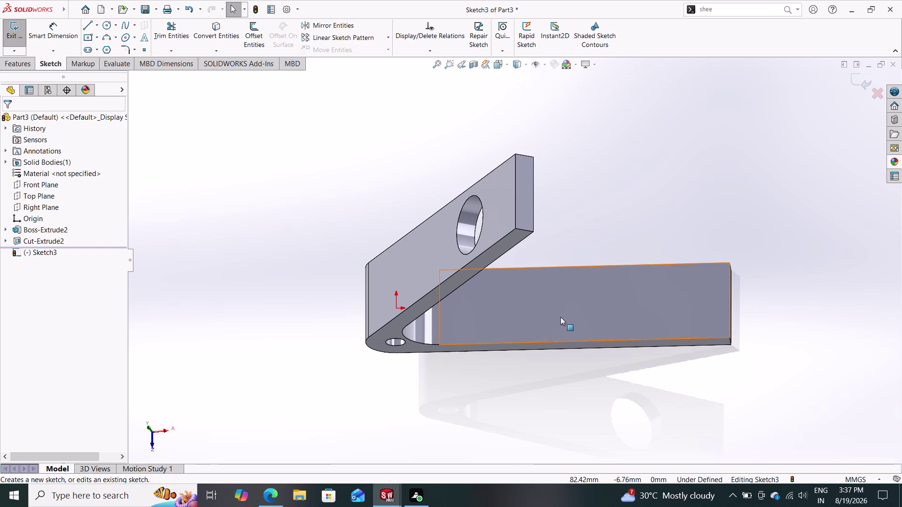
key(Escape)
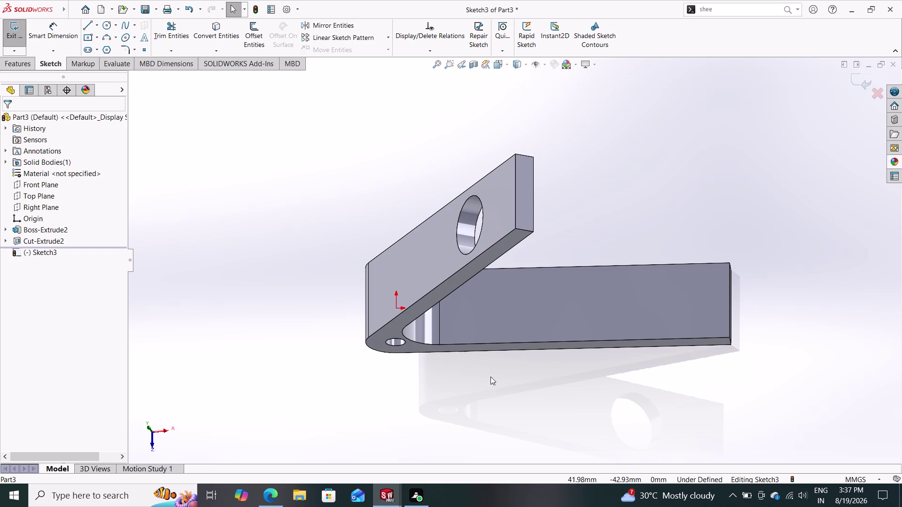
click(534, 320)
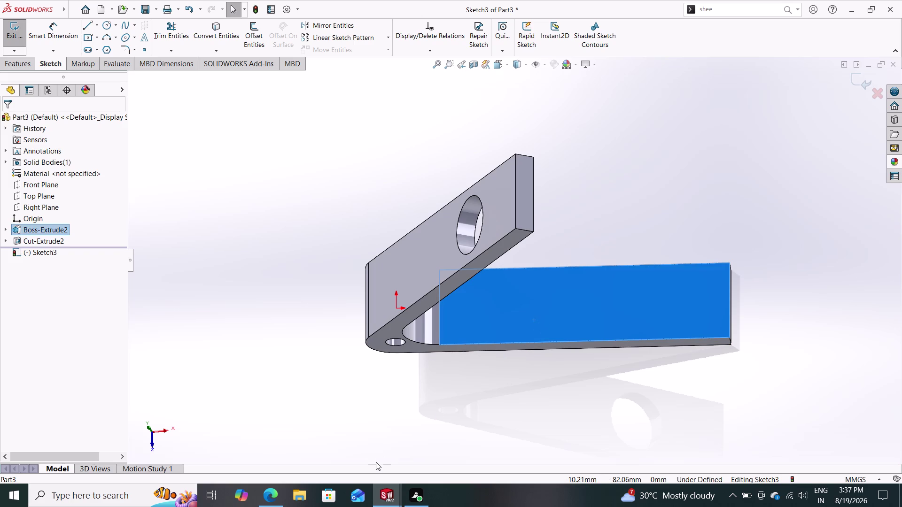
key(Escape)
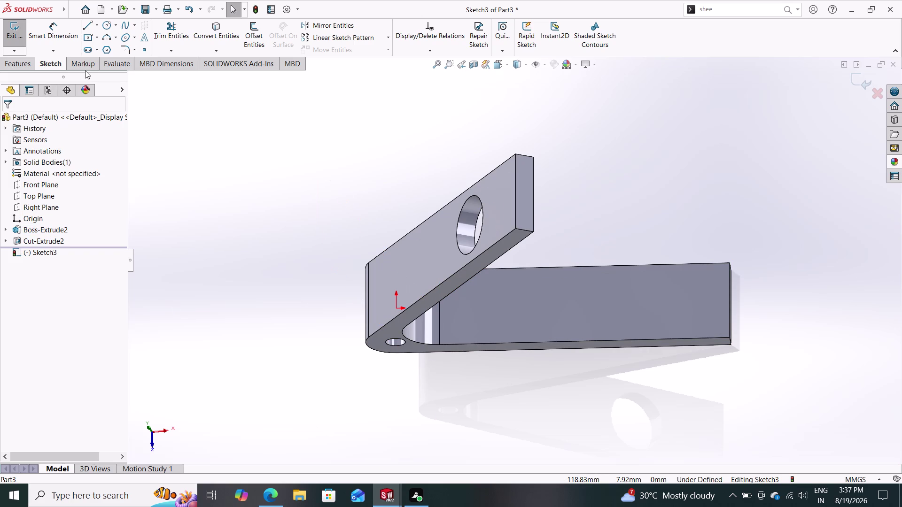
click(86, 26)
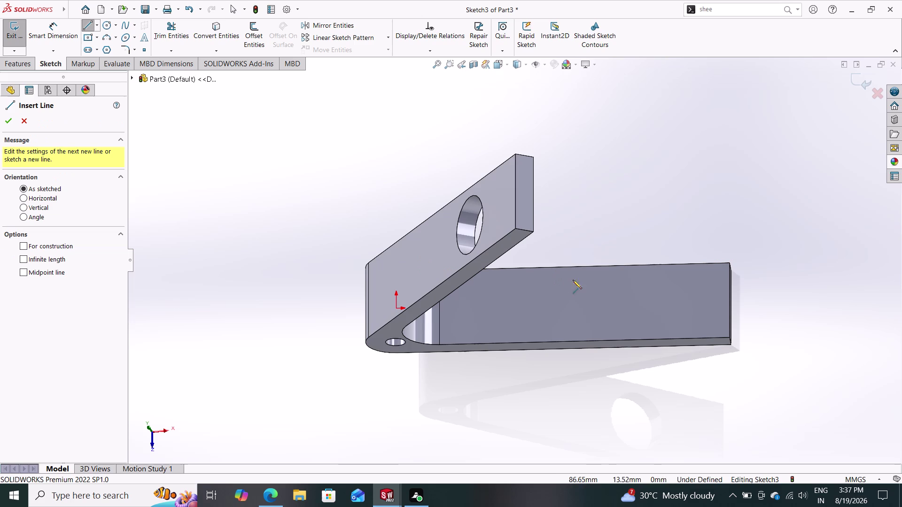
Sketch a short line from the origin, then delete it.
drag(396, 307, 423, 305)
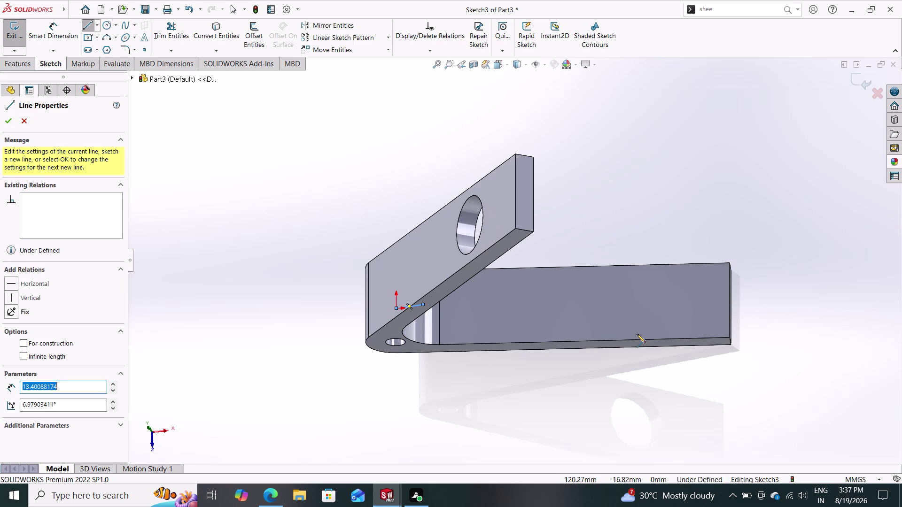
key(Escape)
click(411, 307)
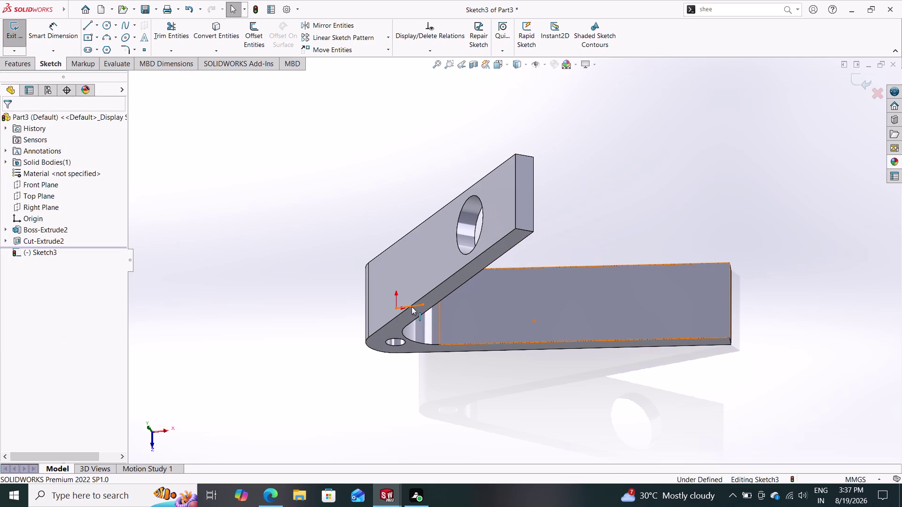
key(Delete)
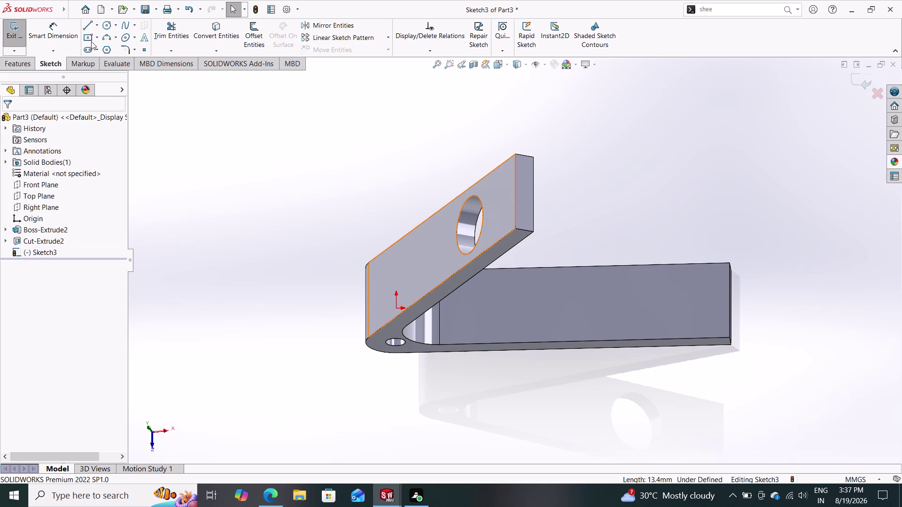
Draw a horizontal line from the origin past the leg's far end and select it for dimensioning.
click(84, 26)
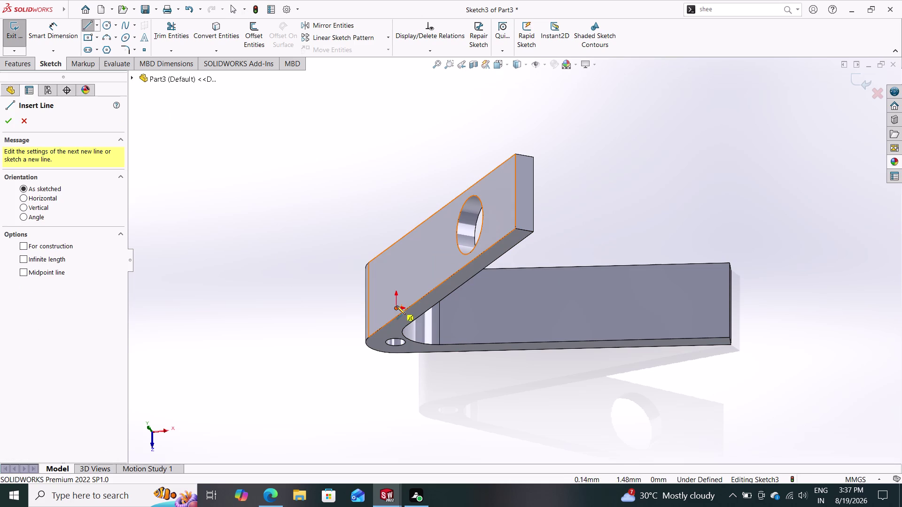
click(397, 307)
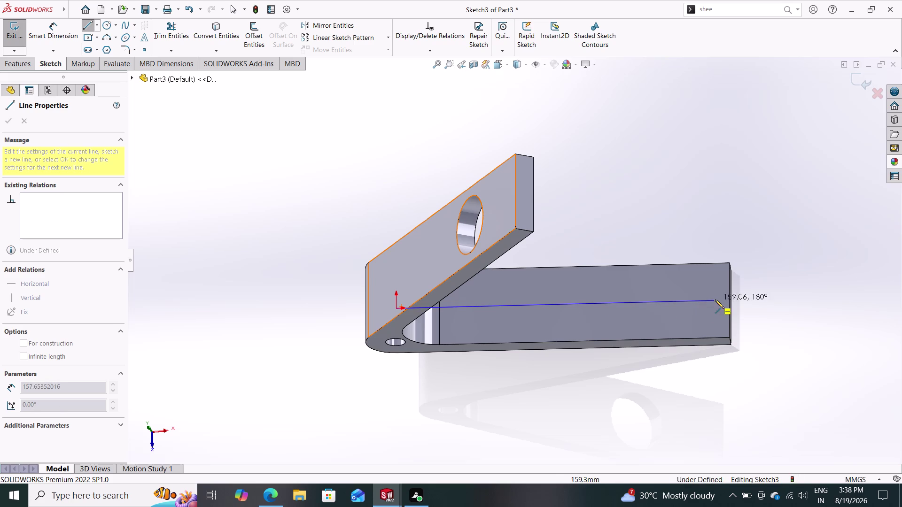
click(739, 299)
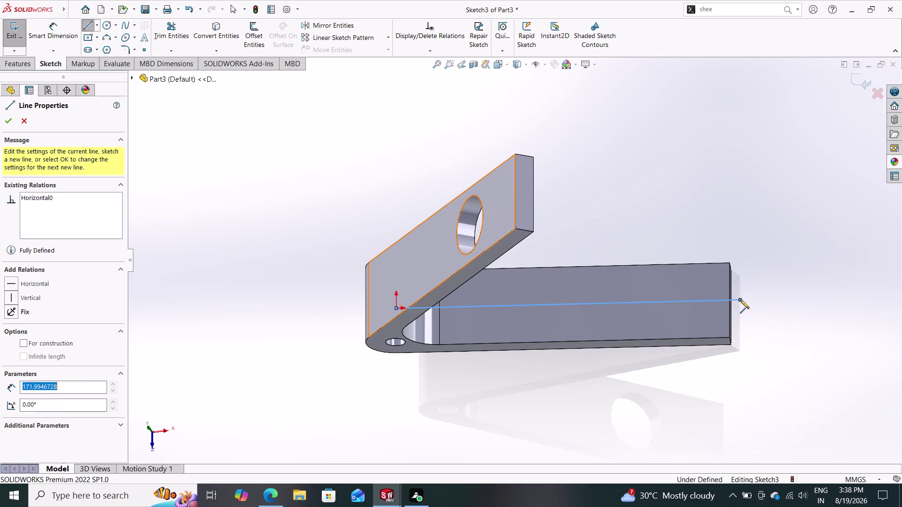
key(Escape)
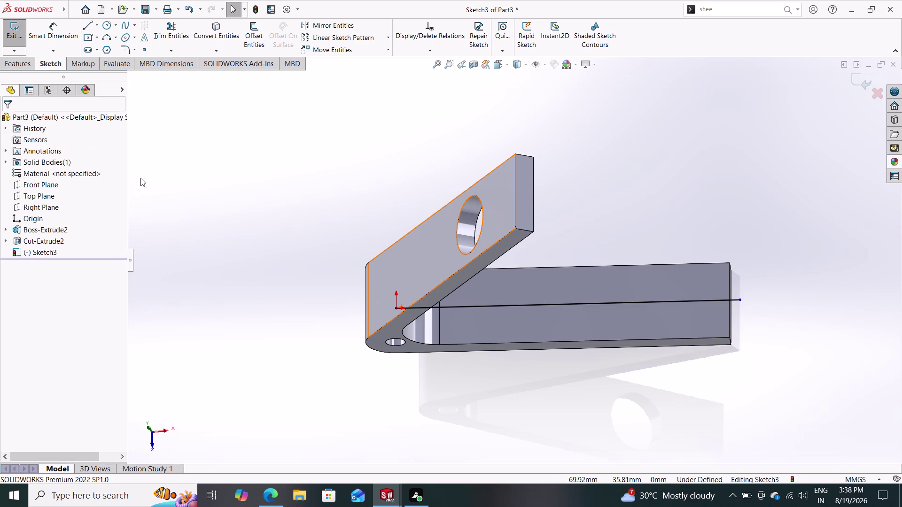
click(60, 31)
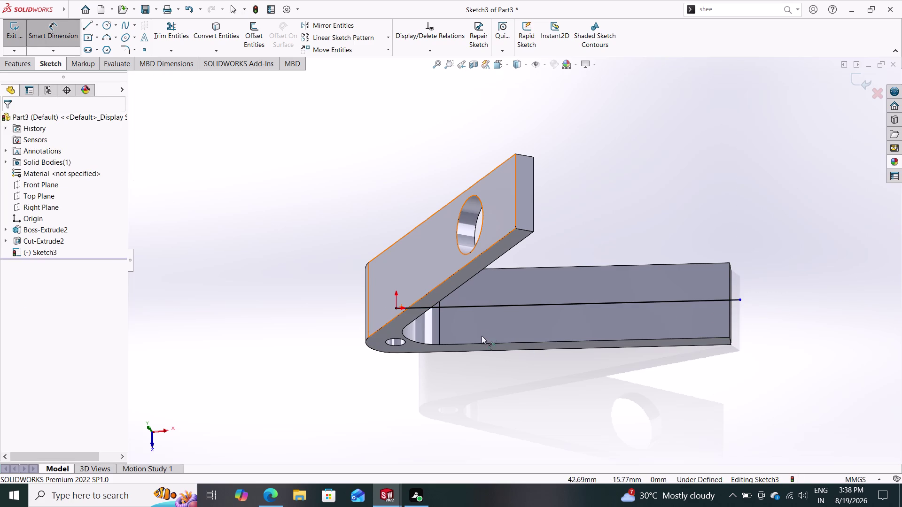
drag(485, 304, 485, 310)
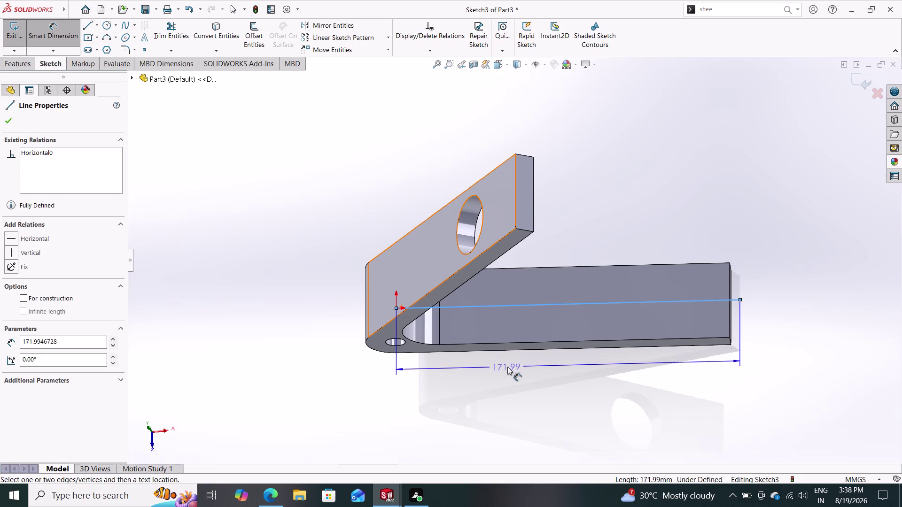
Dimension the horizontal line to 115 mm and exit Sketch3.
click(513, 367)
text(115)
key(Return)
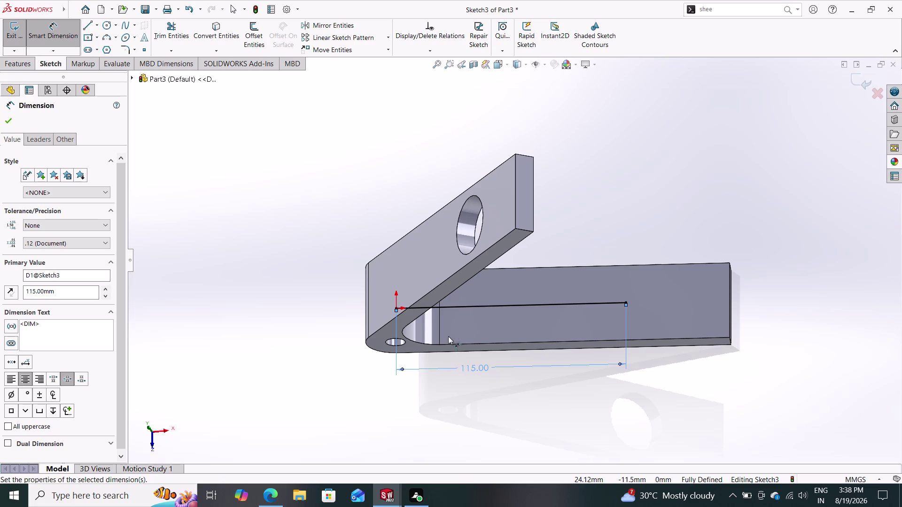
key(Escape)
key(Escape)
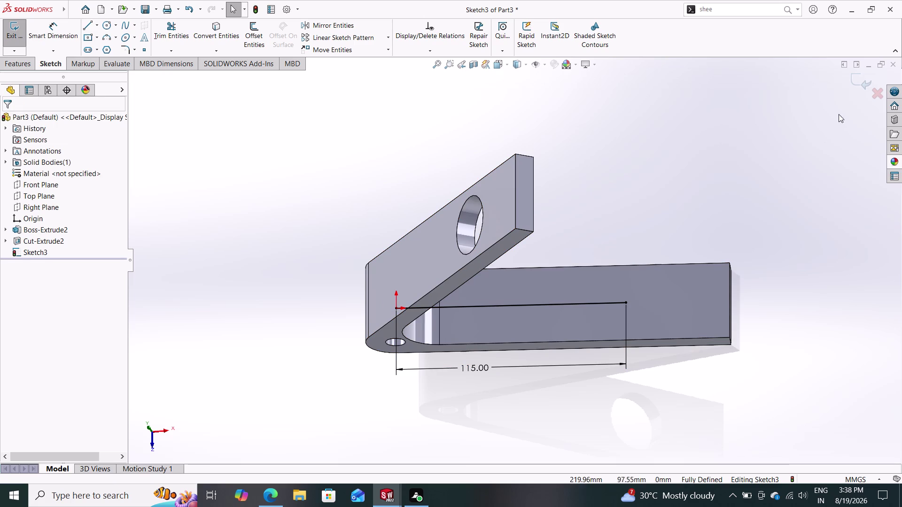
click(861, 79)
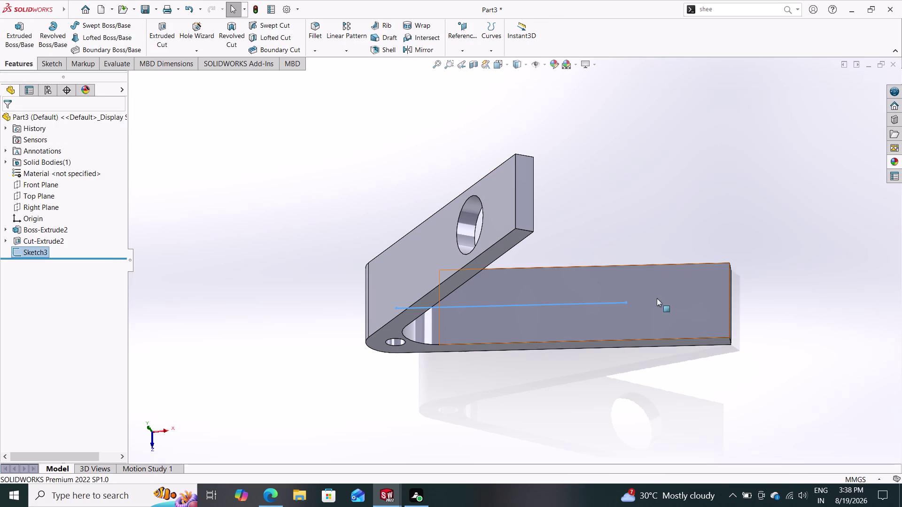
click(658, 303)
click(701, 274)
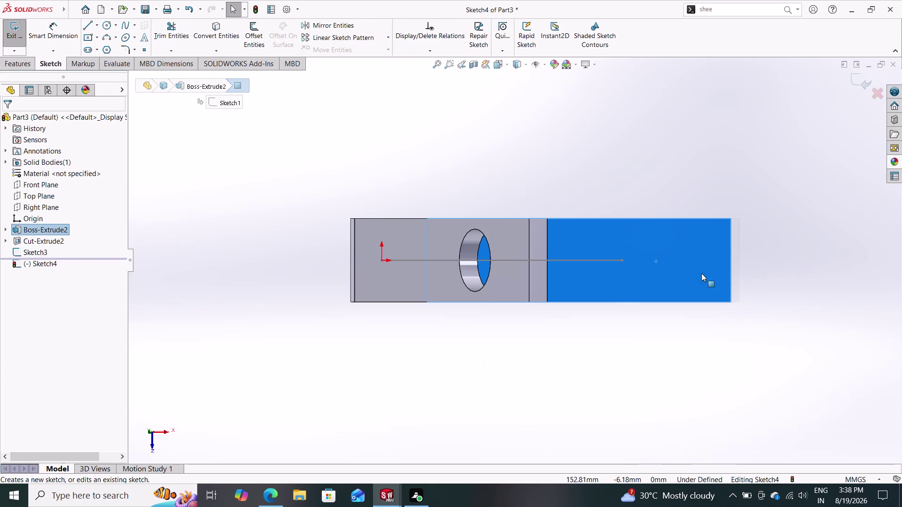
key(Escape)
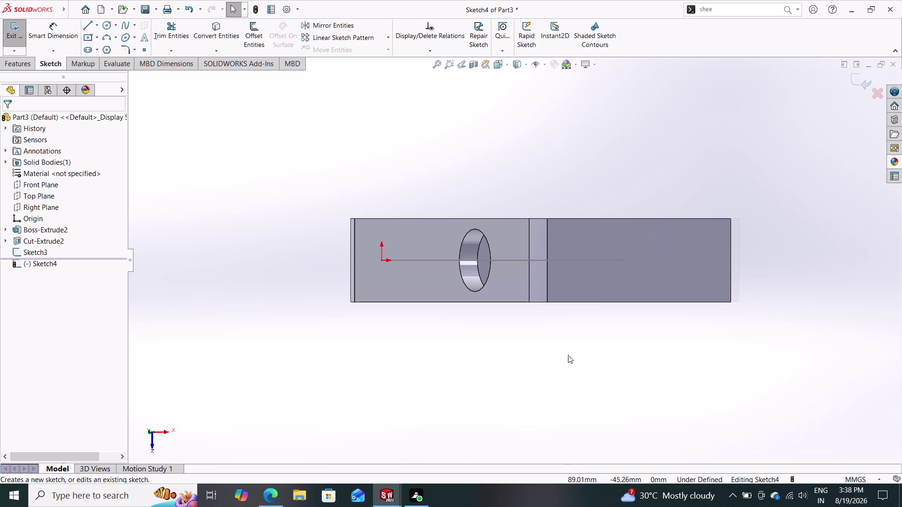
middle_drag(569, 355, 574, 276)
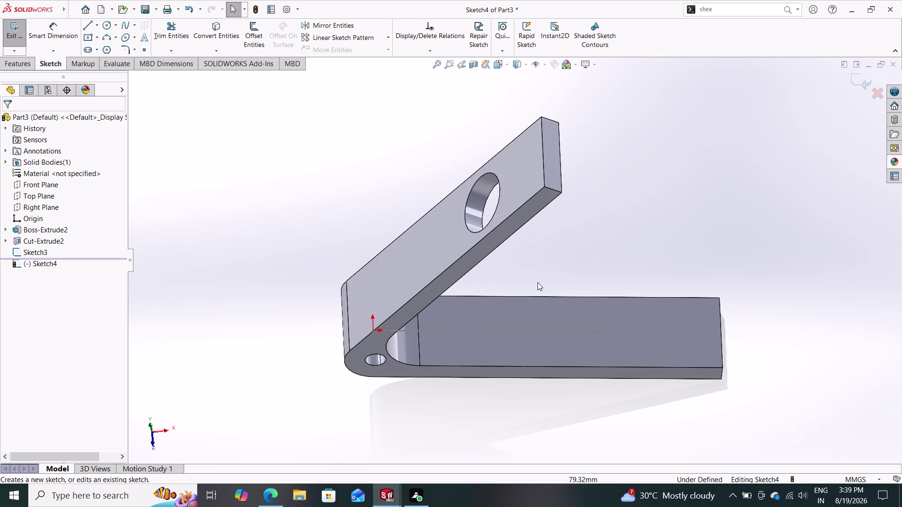
middle_drag(578, 182, 594, 244)
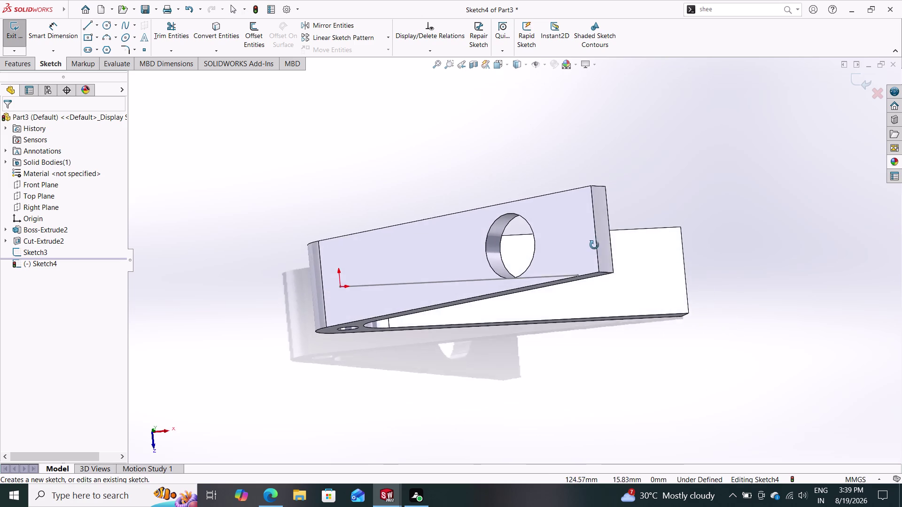
middle_drag(594, 243, 588, 231)
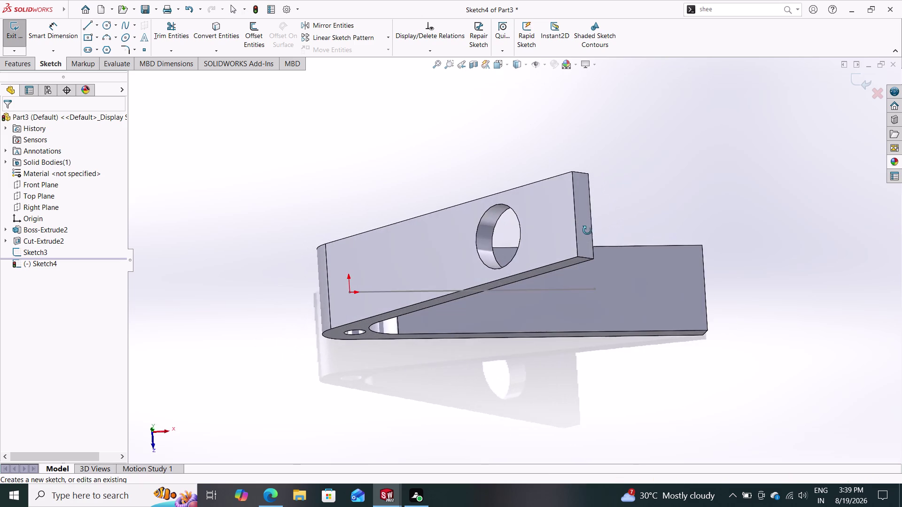
middle_drag(587, 231, 602, 244)
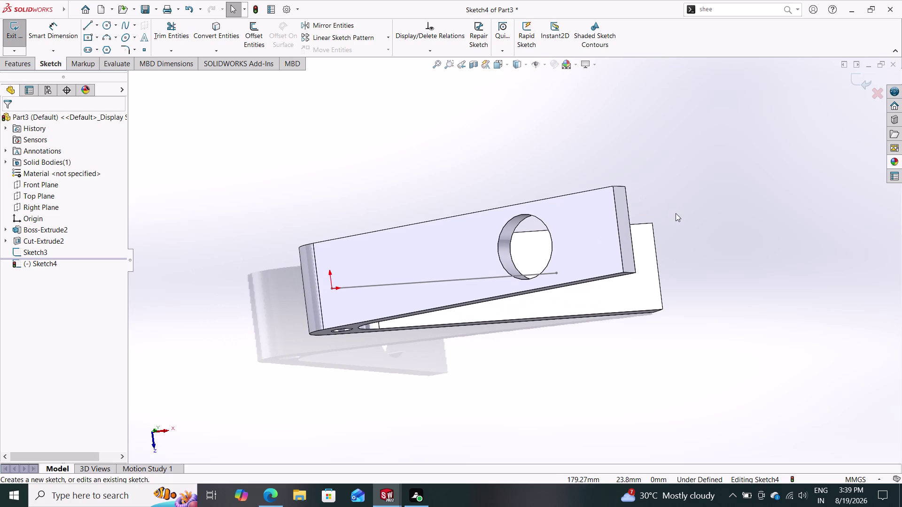
click(856, 85)
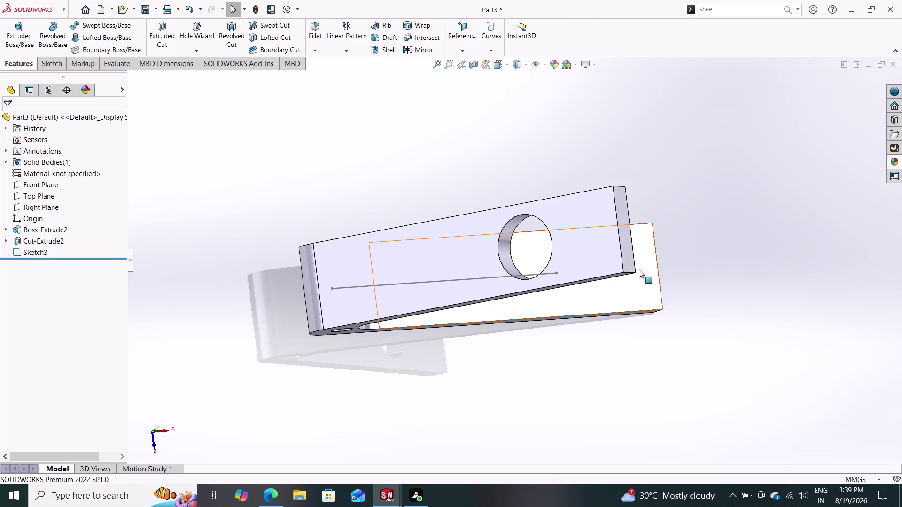
click(633, 271)
click(677, 241)
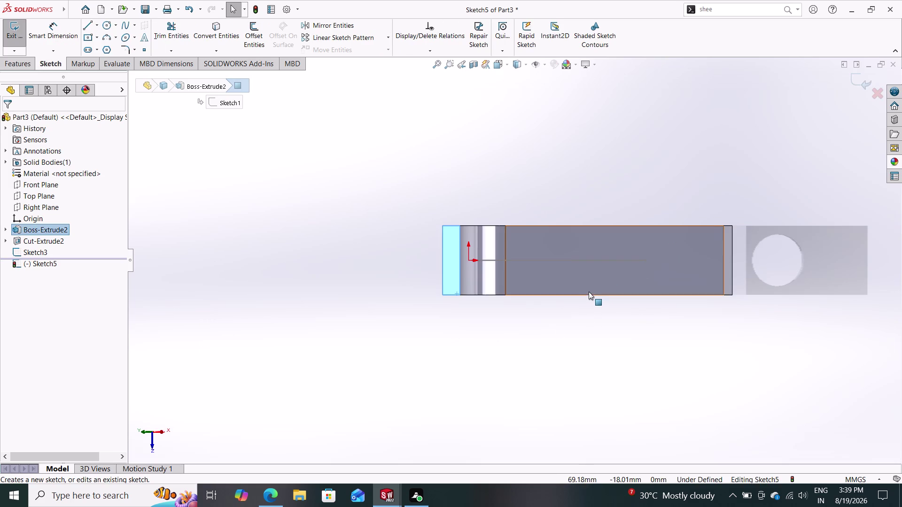
scroll(down, 3)
scroll(up, 3)
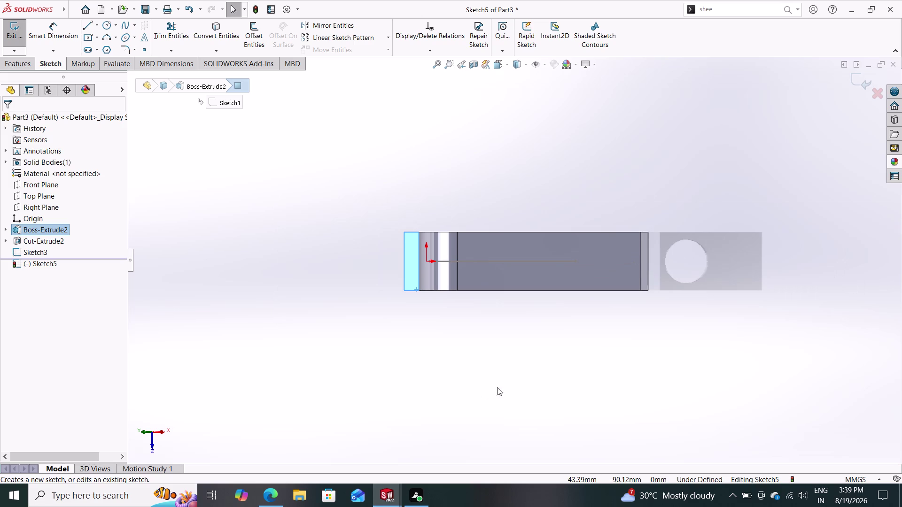
middle_drag(523, 329, 532, 287)
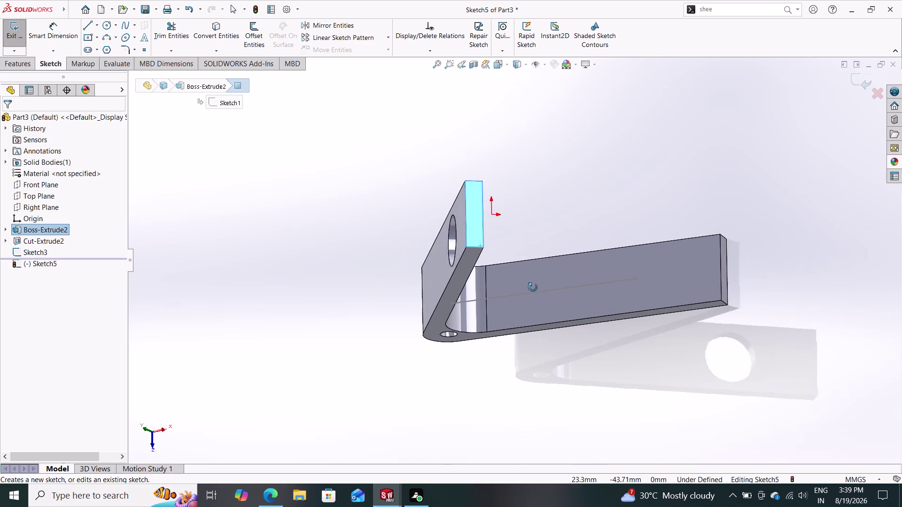
middle_drag(533, 288, 540, 290)
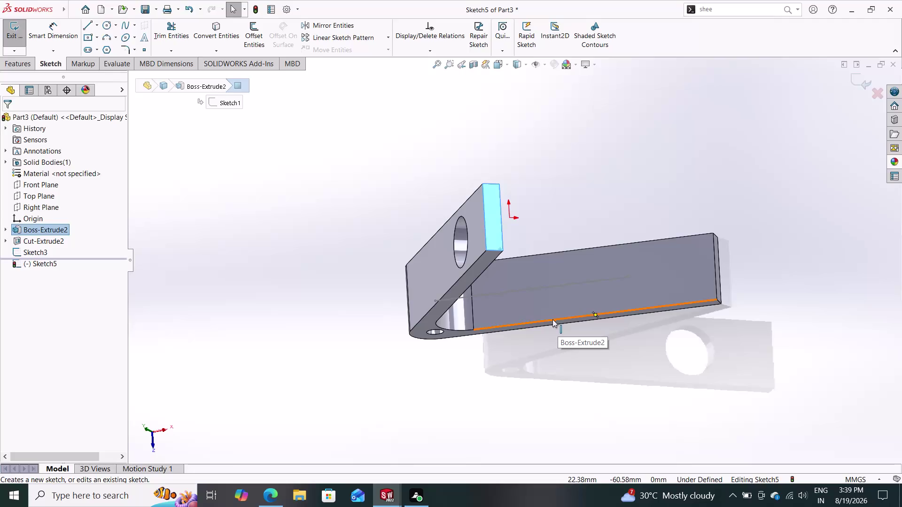
click(555, 286)
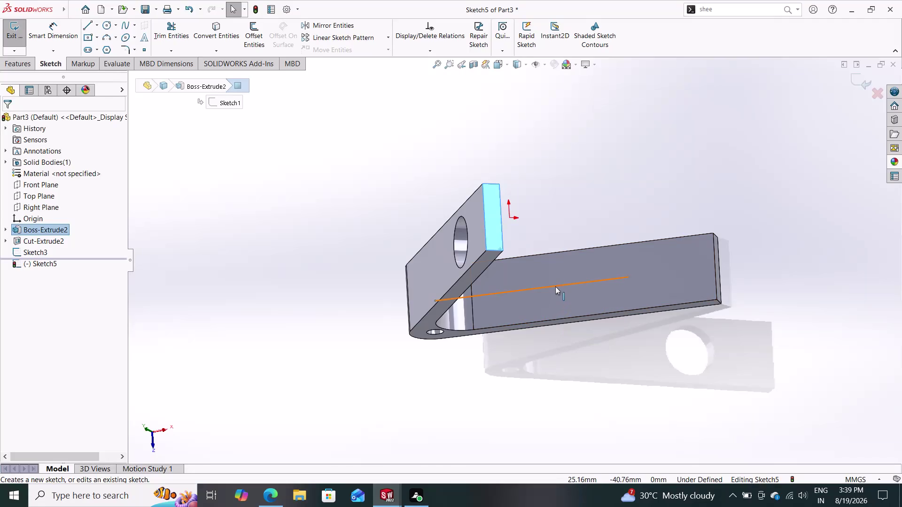
key(Delete)
click(556, 287)
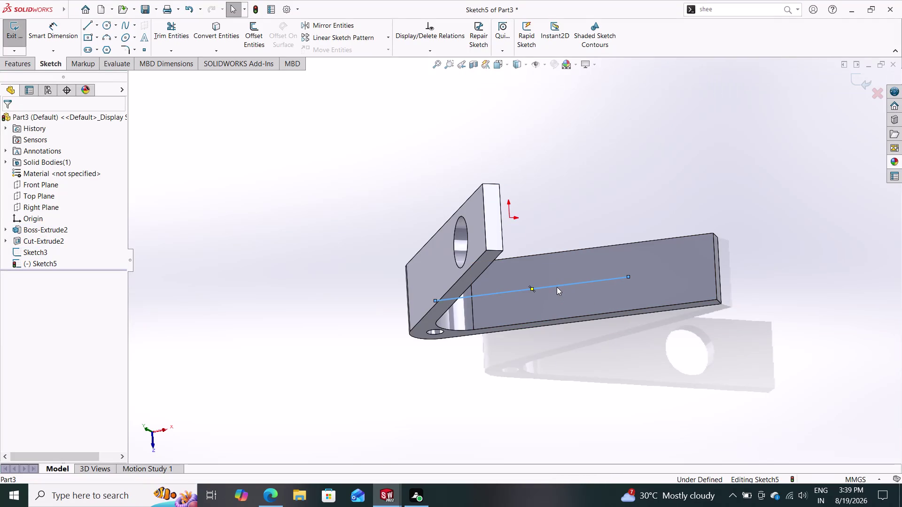
key(Escape)
key(Escape)
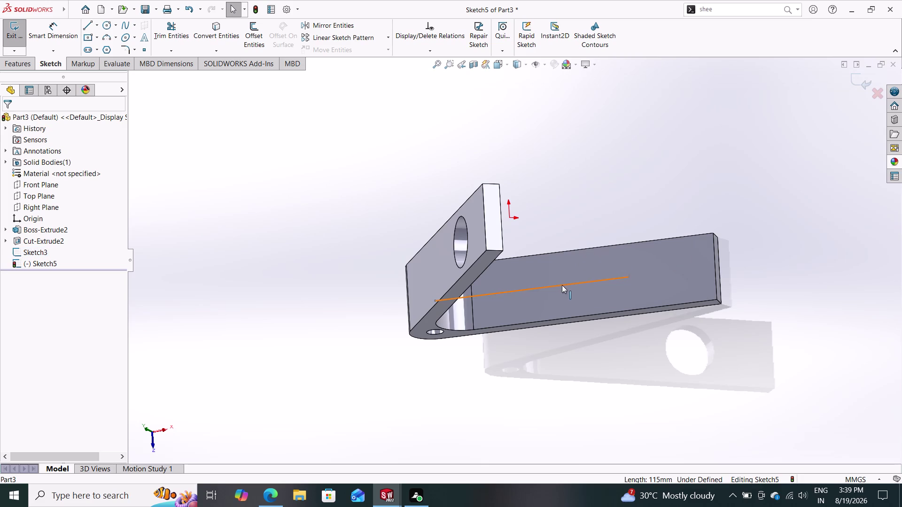
click(854, 82)
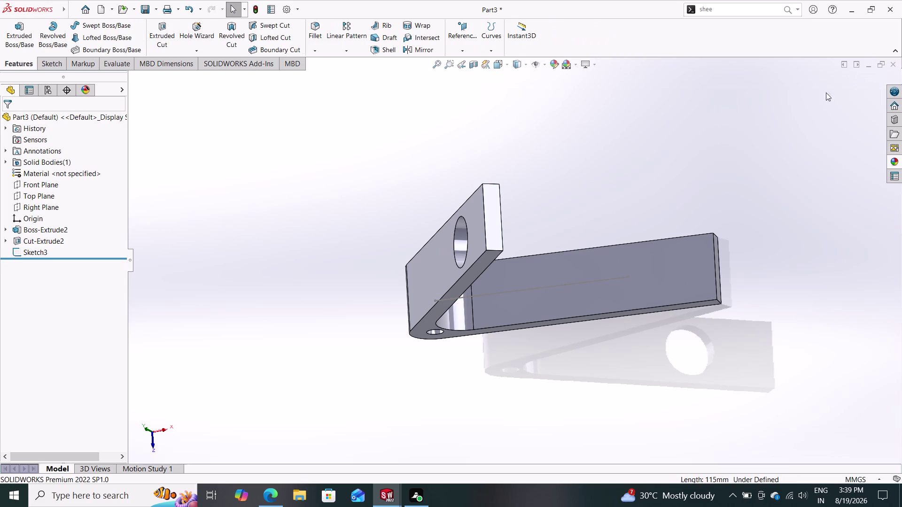
click(658, 281)
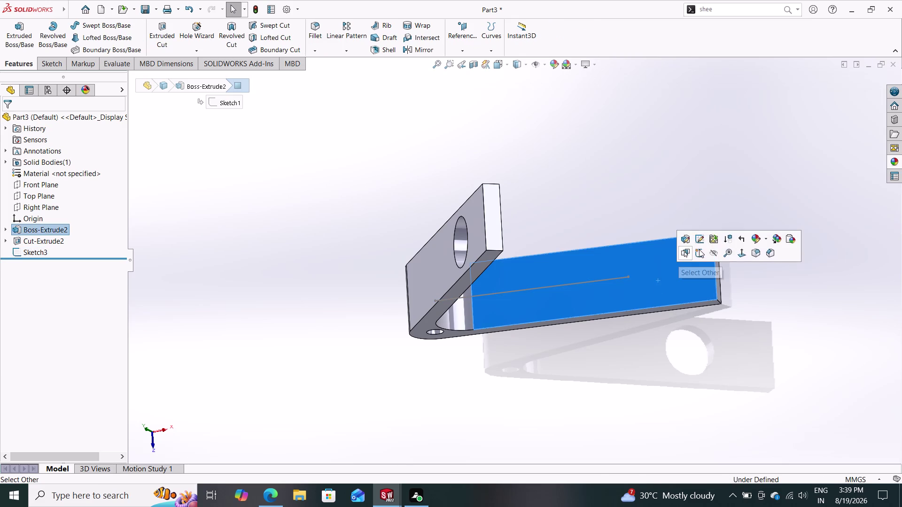
Start a sketch on the arm face and draw a circle centred on the centre line.
click(700, 250)
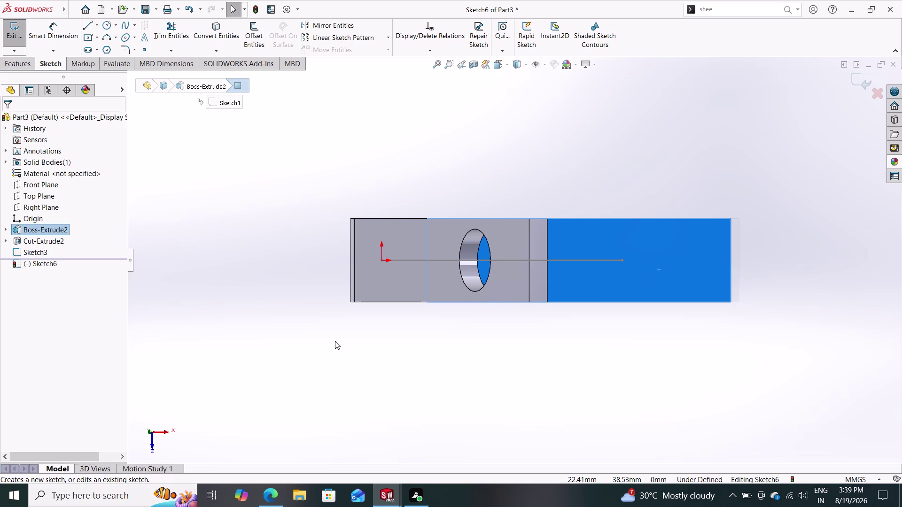
click(107, 21)
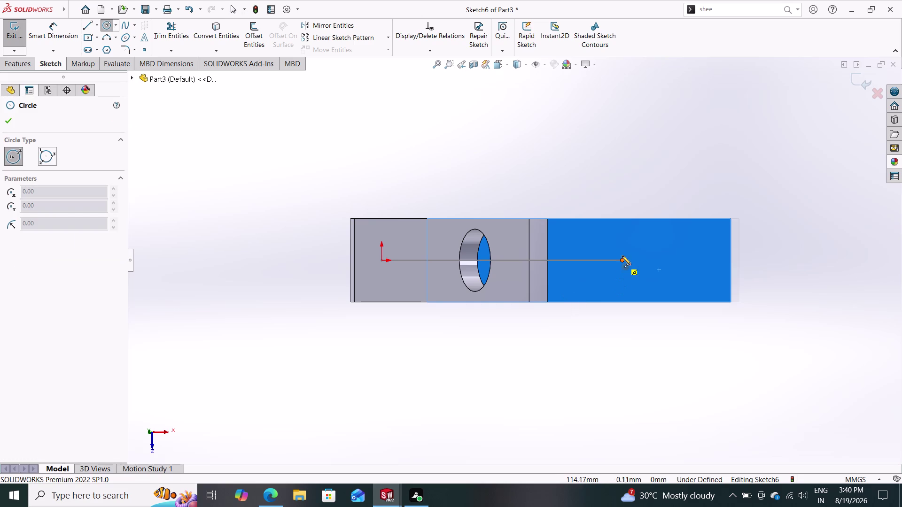
click(623, 261)
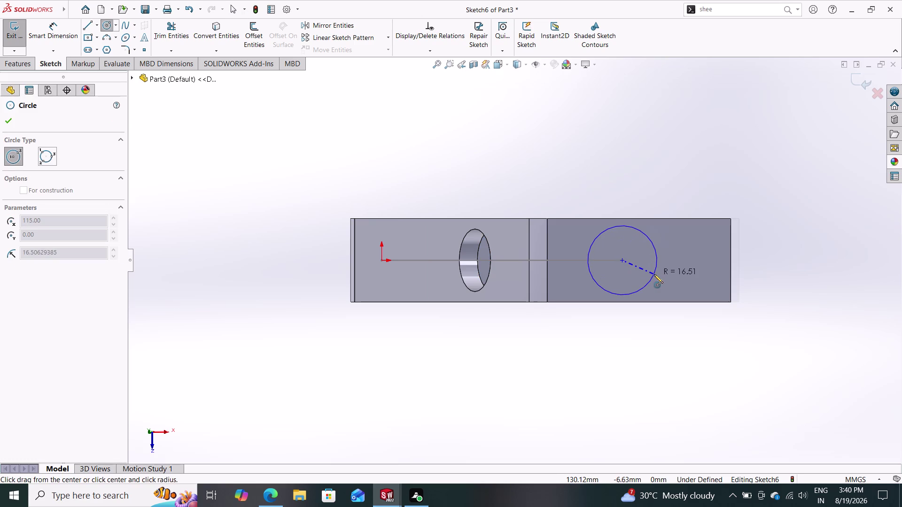
click(649, 270)
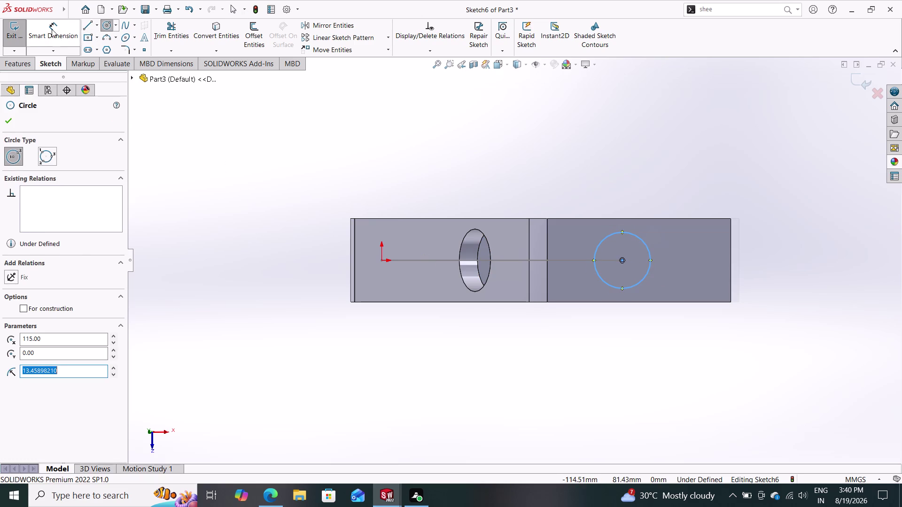
Dimension the circle to a 30 mm diameter.
click(51, 29)
click(637, 234)
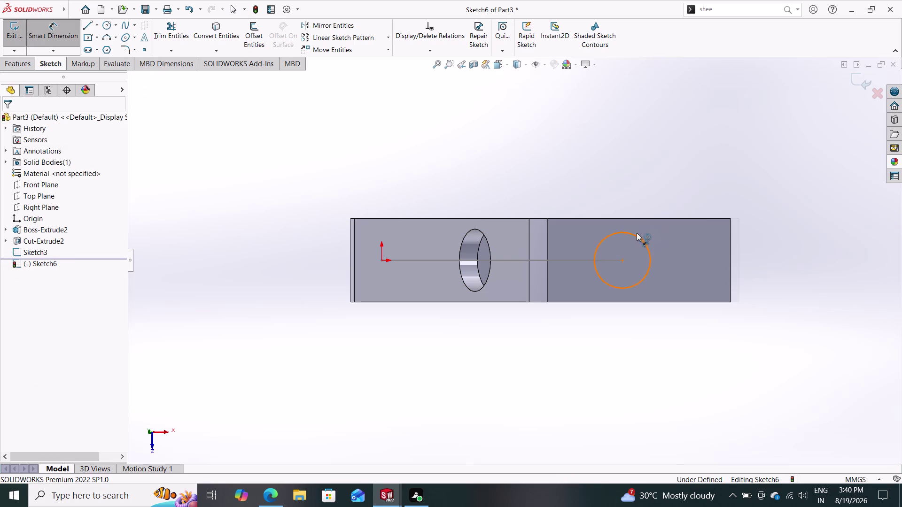
click(614, 163)
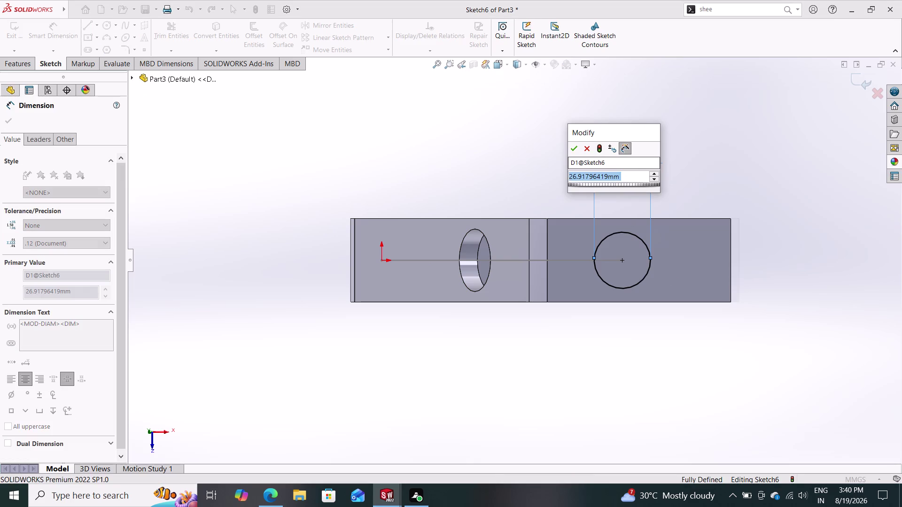
text(30)
key(Return)
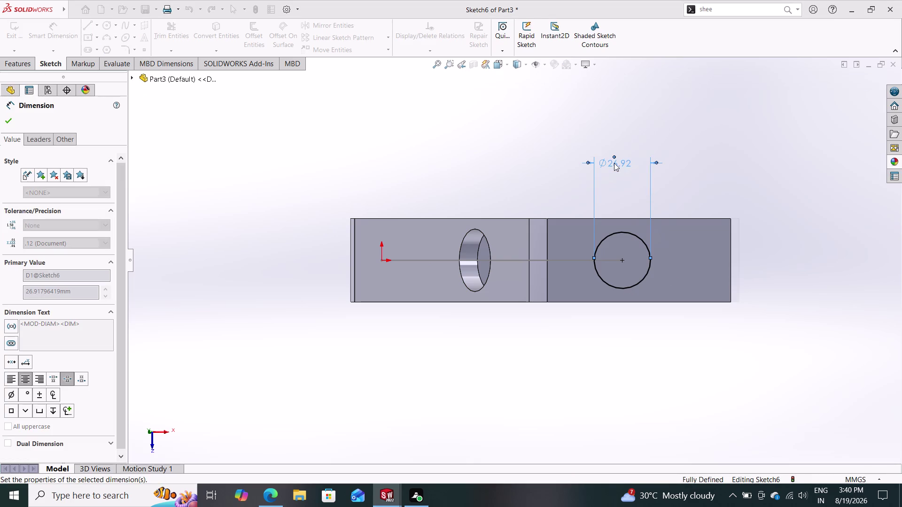
click(17, 60)
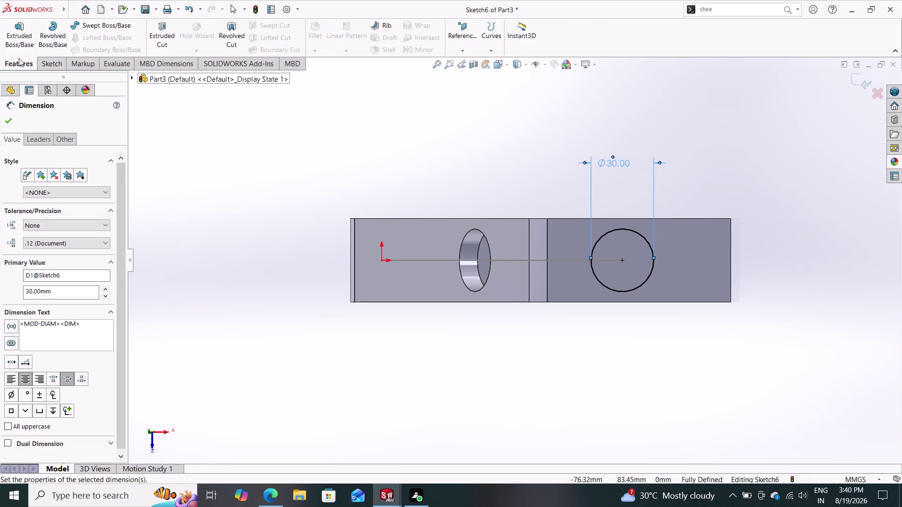
click(157, 36)
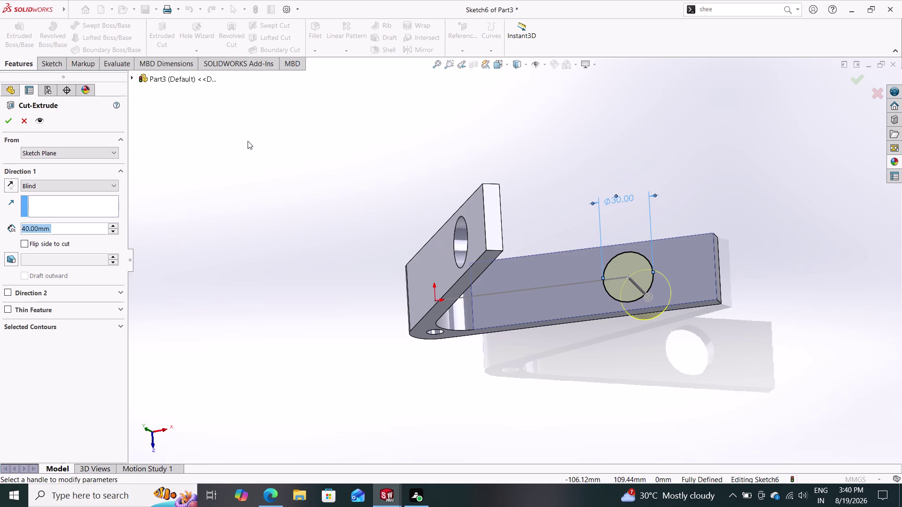
Apply the 40 mm-deep cut for the 30 mm hole and inspect the lower arm.
click(6, 115)
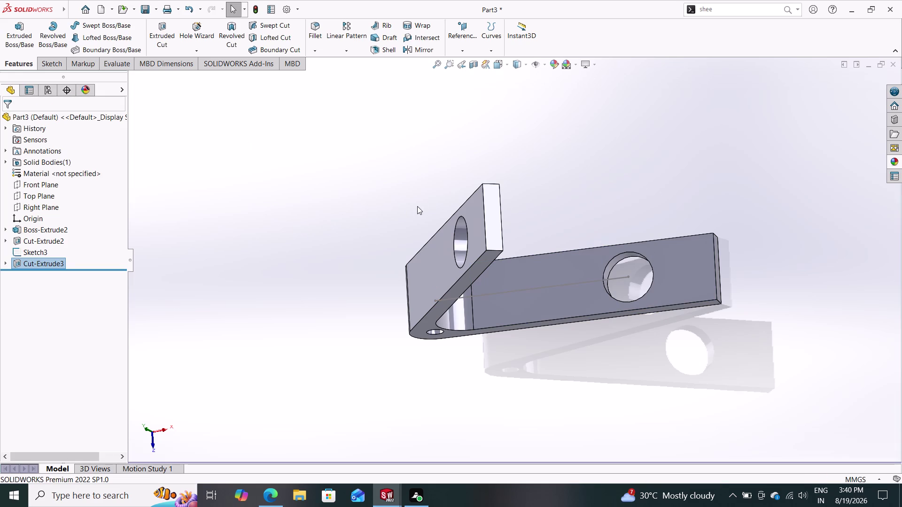
middle_drag(442, 196, 526, 219)
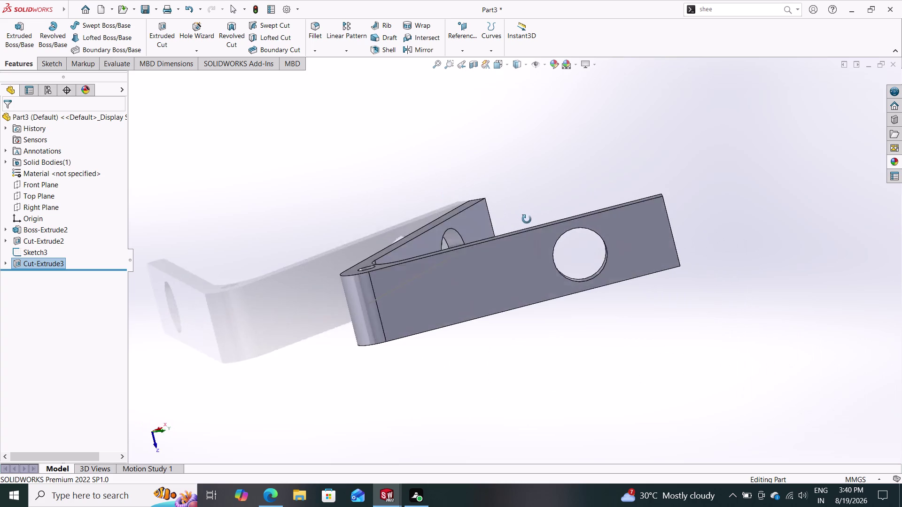
middle_drag(526, 219, 500, 203)
click(481, 304)
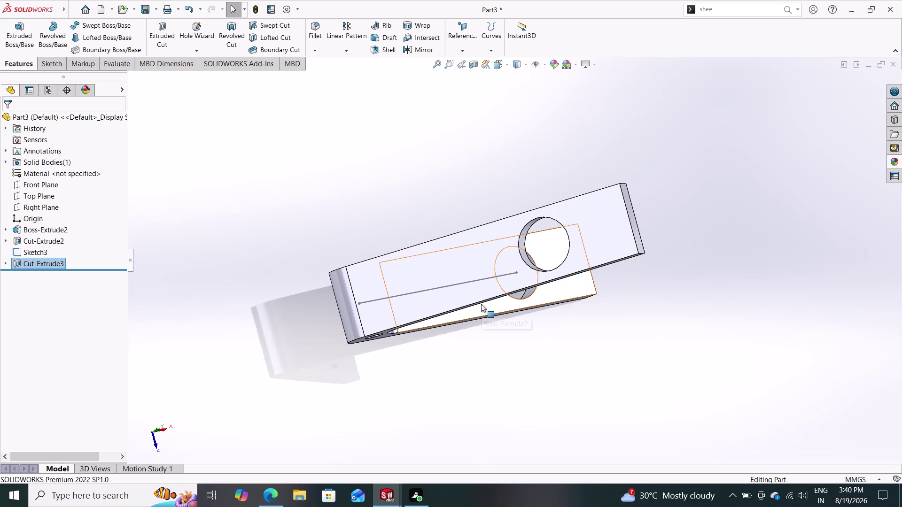
click(521, 275)
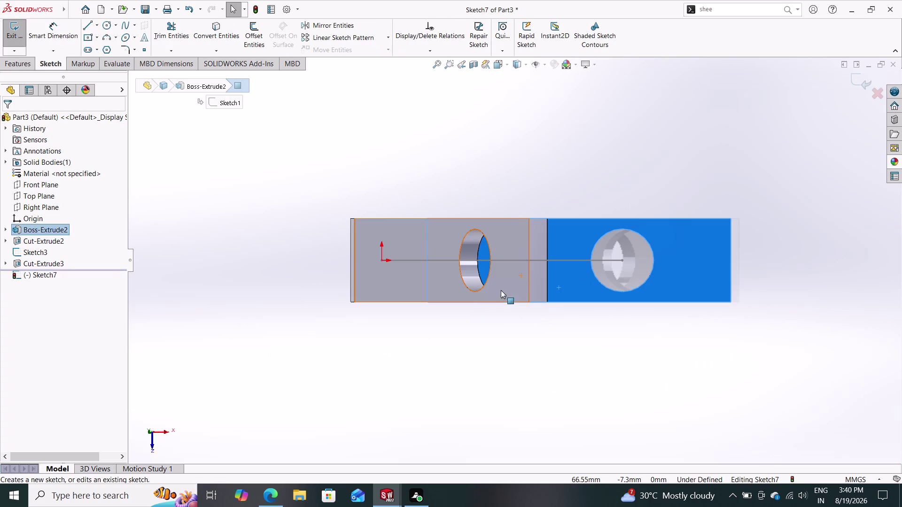
Cancel the new sketch and orbit to view the arm's underside.
key(Escape)
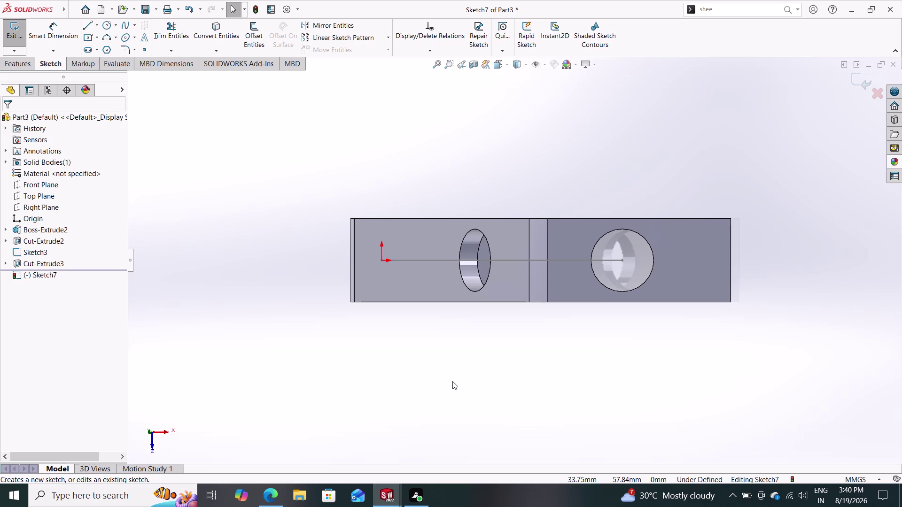
middle_drag(546, 360, 538, 308)
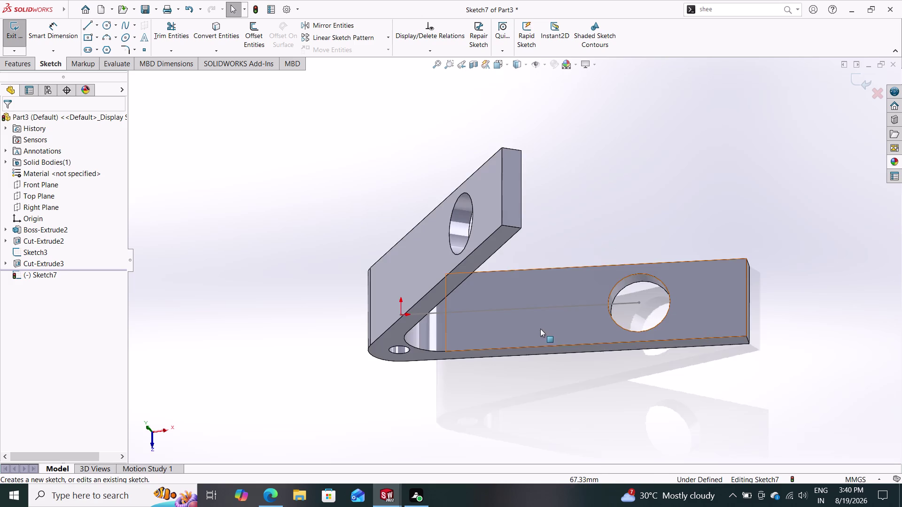
middle_drag(540, 335, 593, 361)
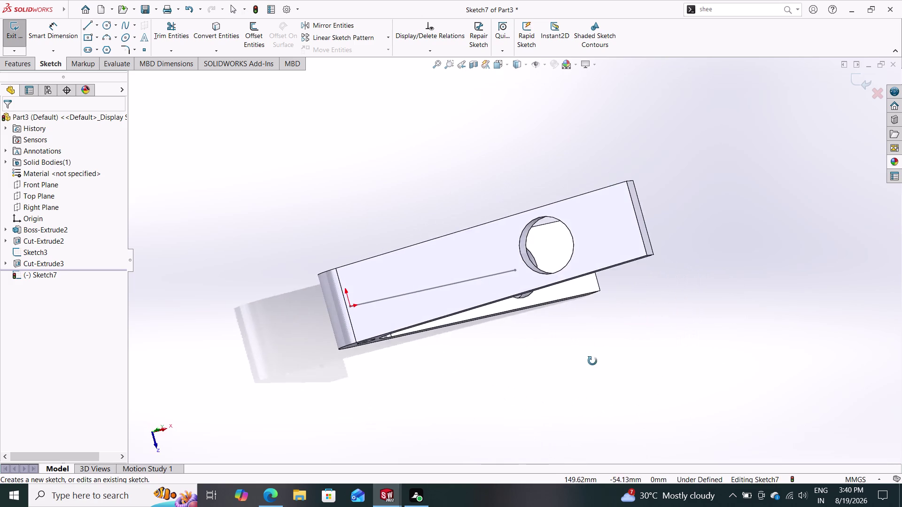
middle_drag(593, 360, 577, 353)
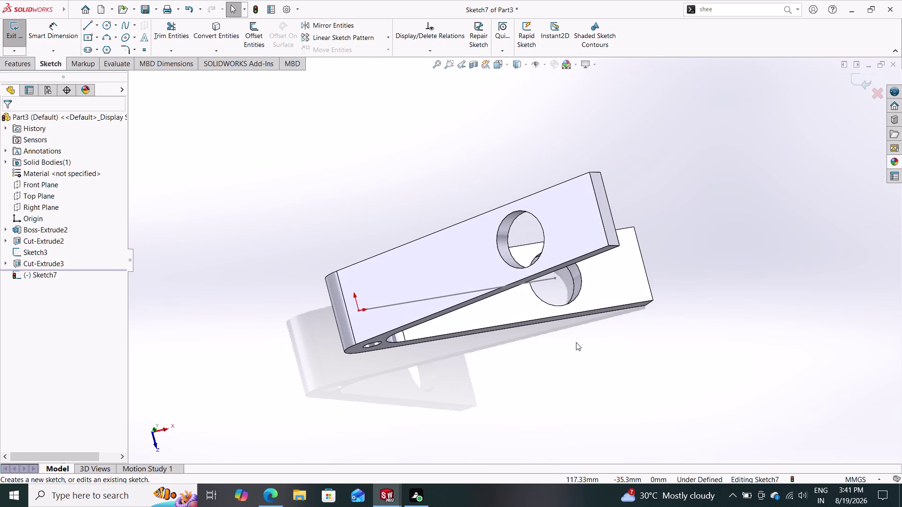
Undo the empty sketch, the hole cut, the 30 mm diameter dimension and the circle.
key(ctrl+z)
key(ctrl+z)
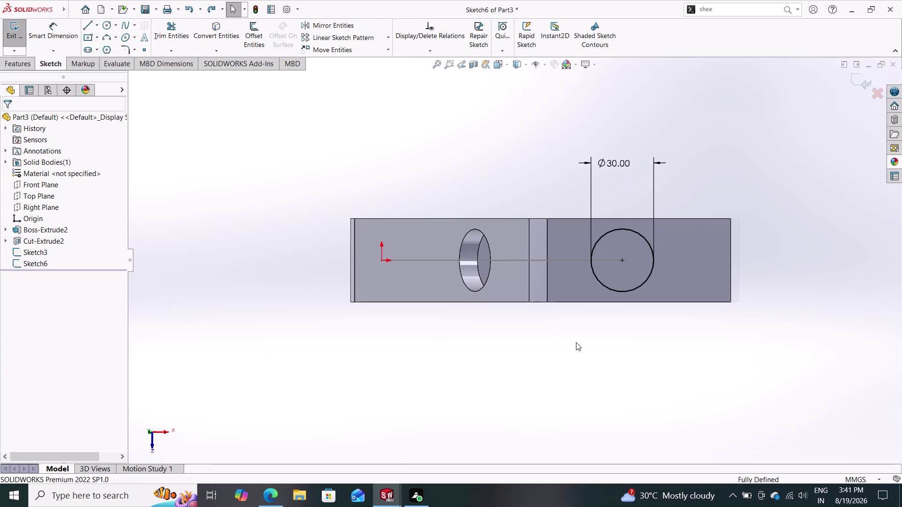
key(ctrl+z)
key(ctrl+z)
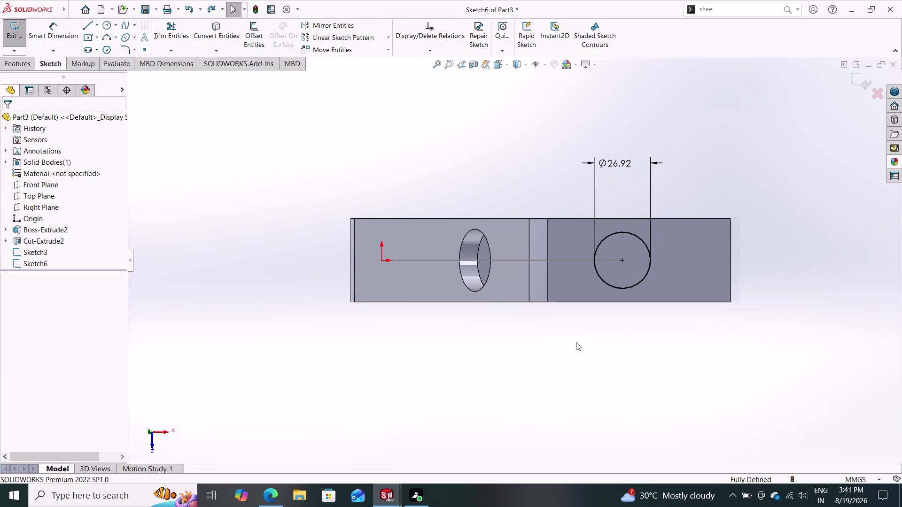
key(ctrl+z)
key(ctrl+z)
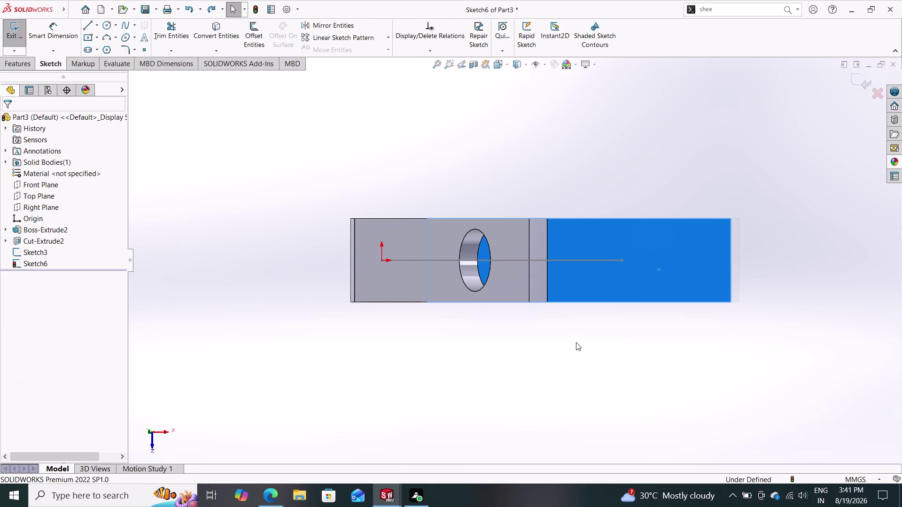
key(Escape)
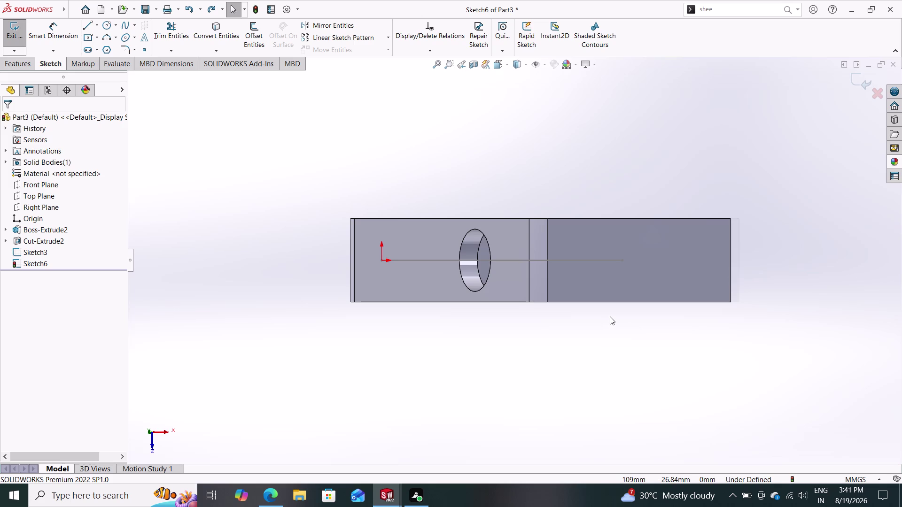
middle_drag(601, 310, 603, 258)
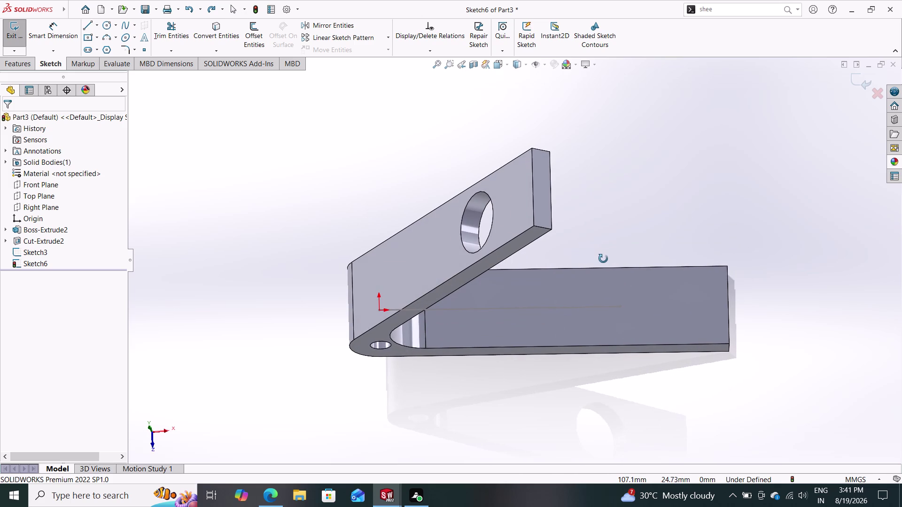
Redraw a circle centred on the centreline of the lower arm.
middle_drag(602, 258, 610, 260)
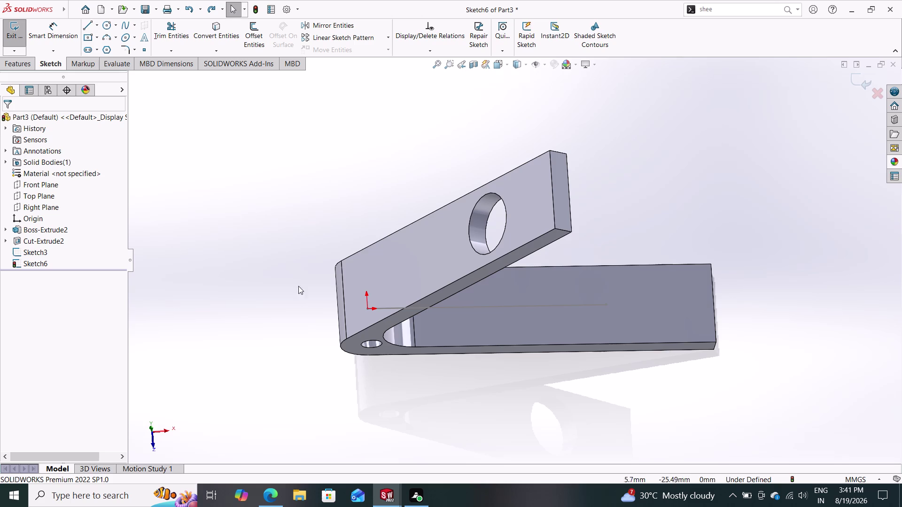
click(109, 25)
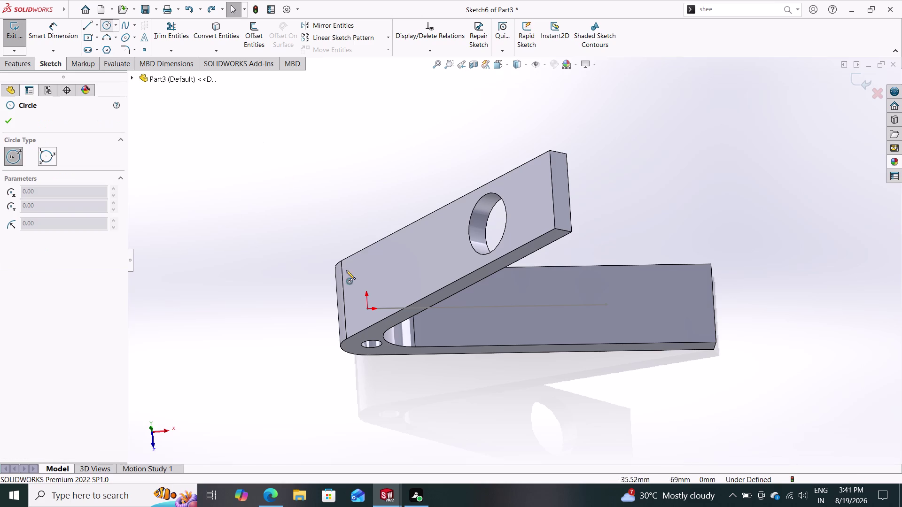
click(493, 306)
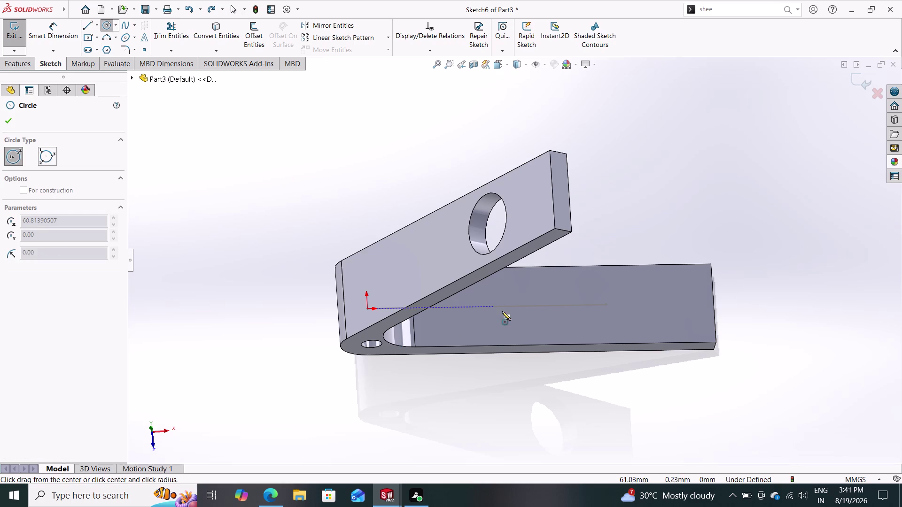
click(512, 321)
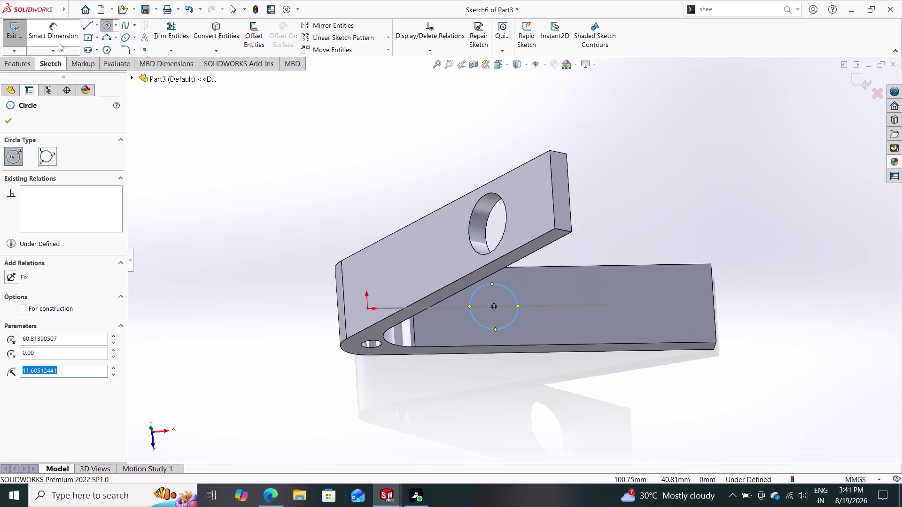
Dimension the circle to 30 mm diameter and add its origin distance below the part.
click(53, 26)
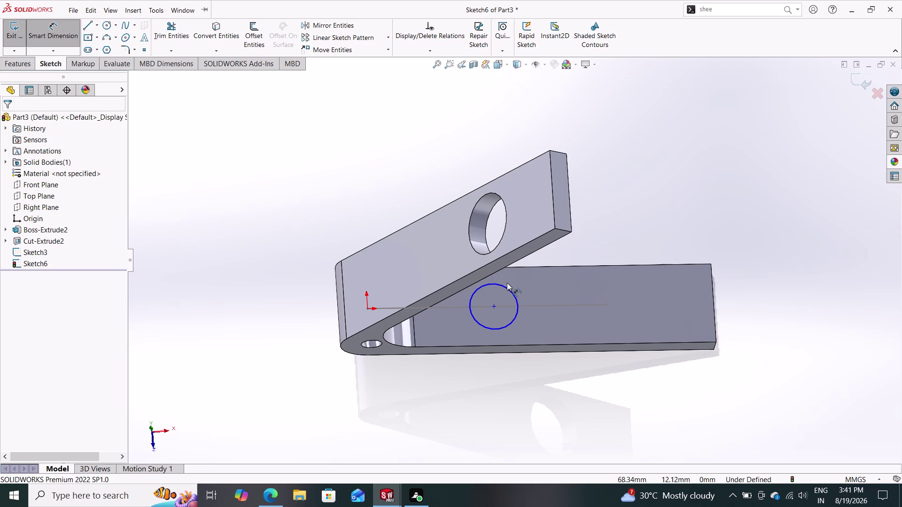
click(504, 286)
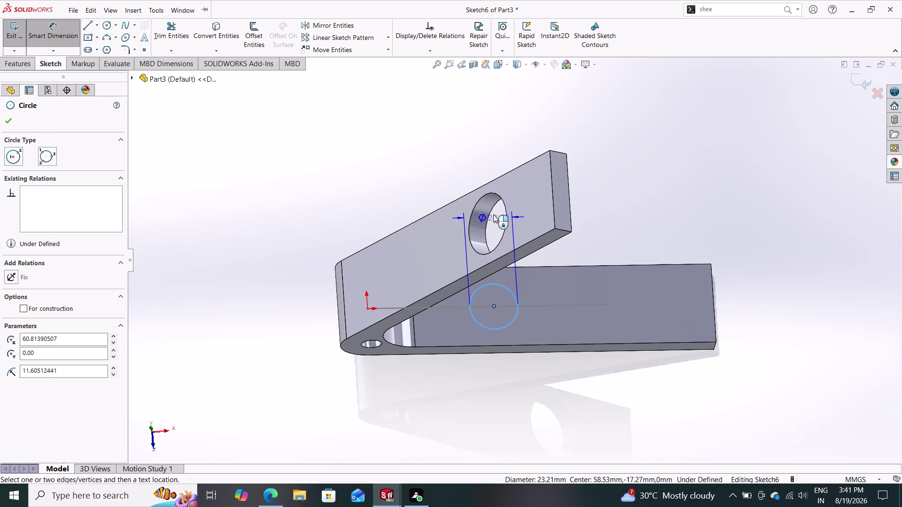
click(493, 207)
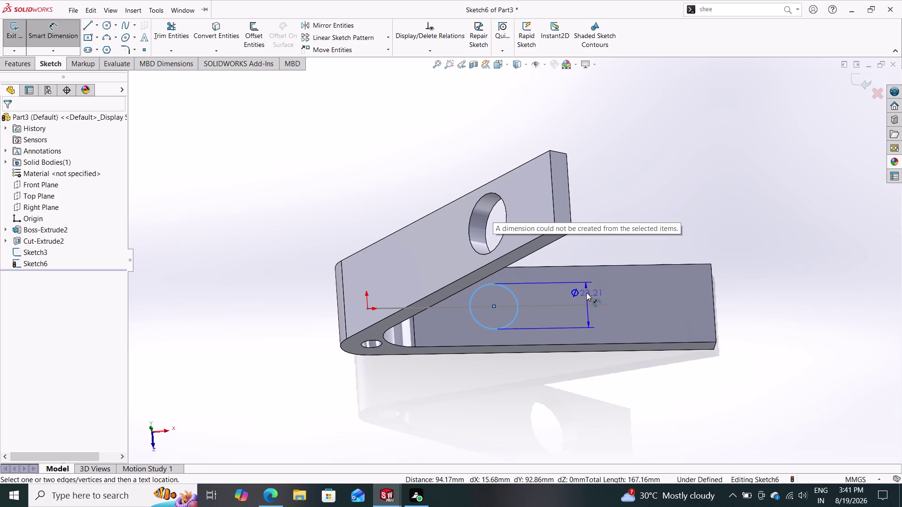
click(586, 293)
text(30)
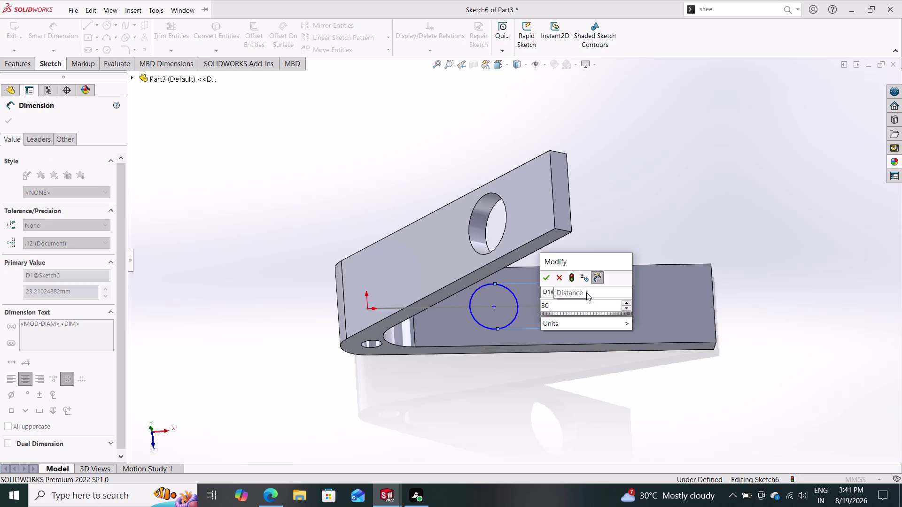
key(Return)
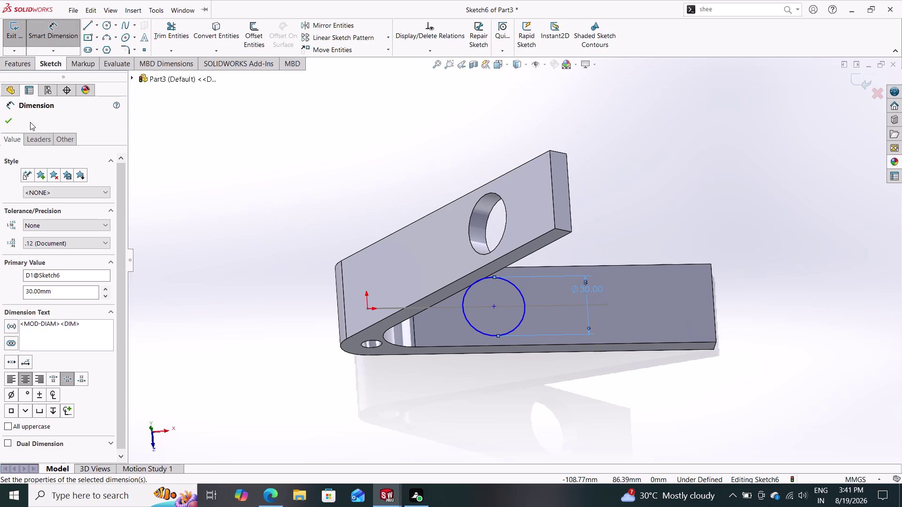
click(366, 307)
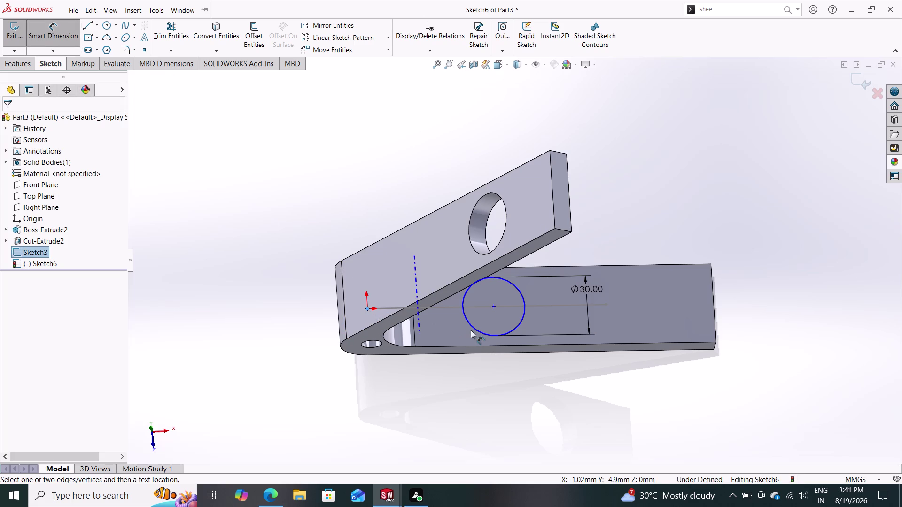
click(494, 305)
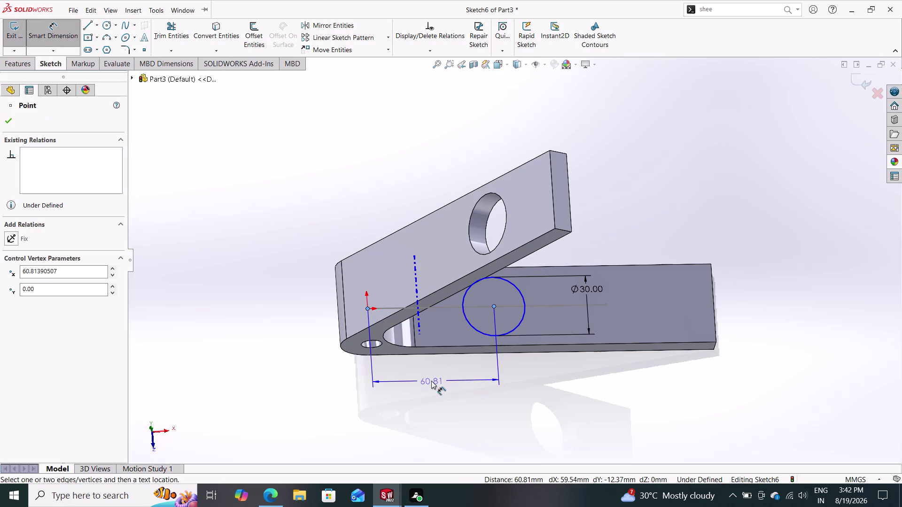
click(432, 381)
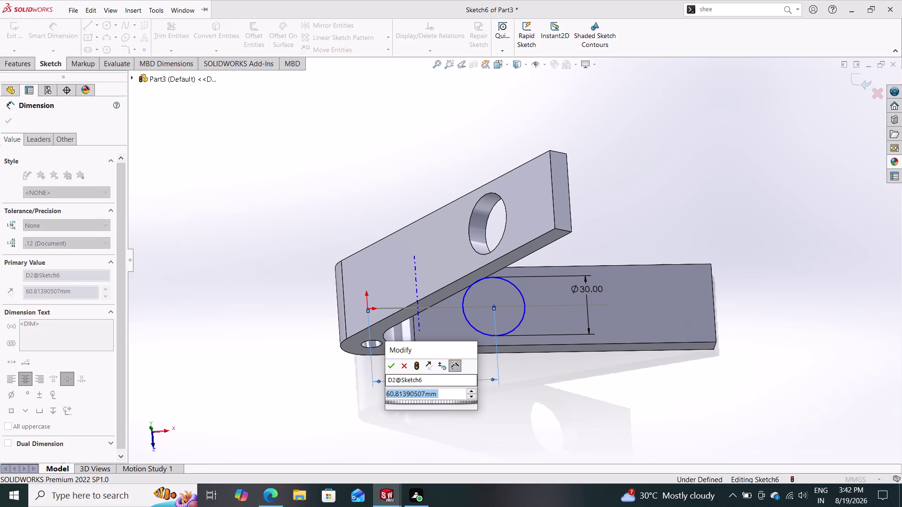
Set the circle's distance from the origin to 60 mm and exit the sketch.
text(60)
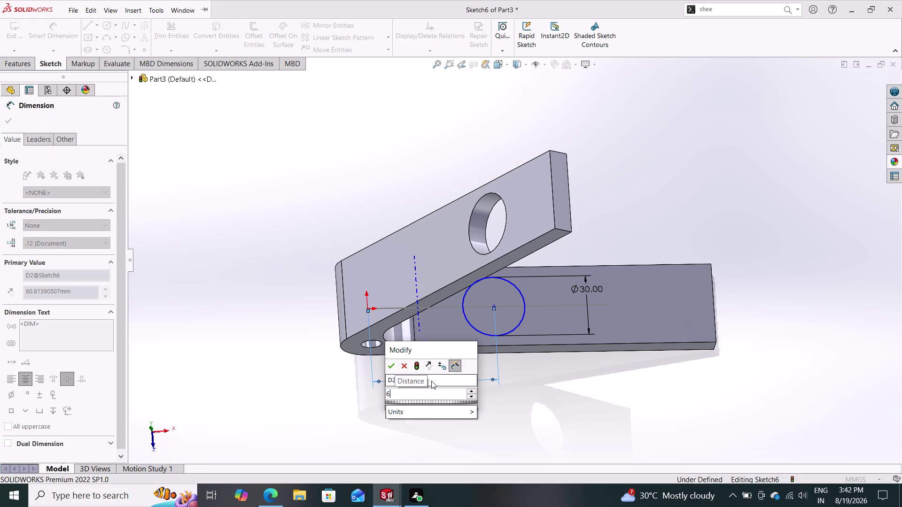
key(Return)
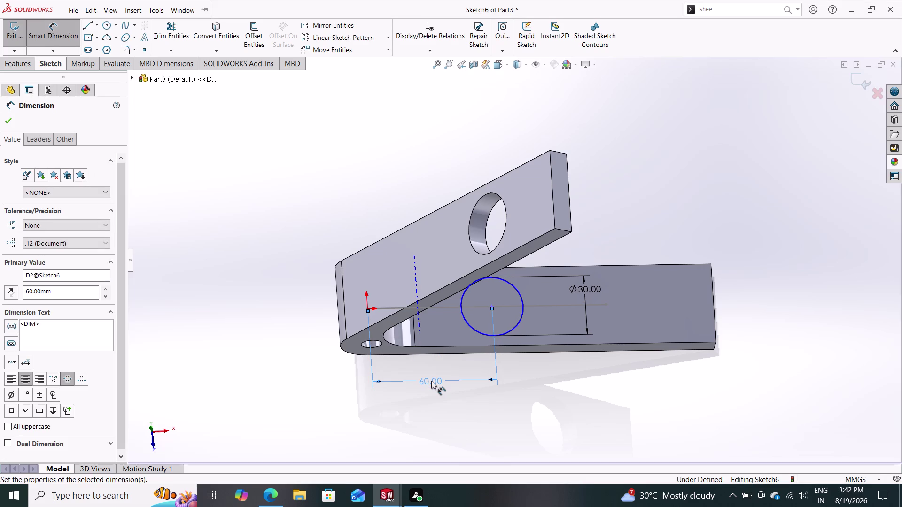
click(9, 121)
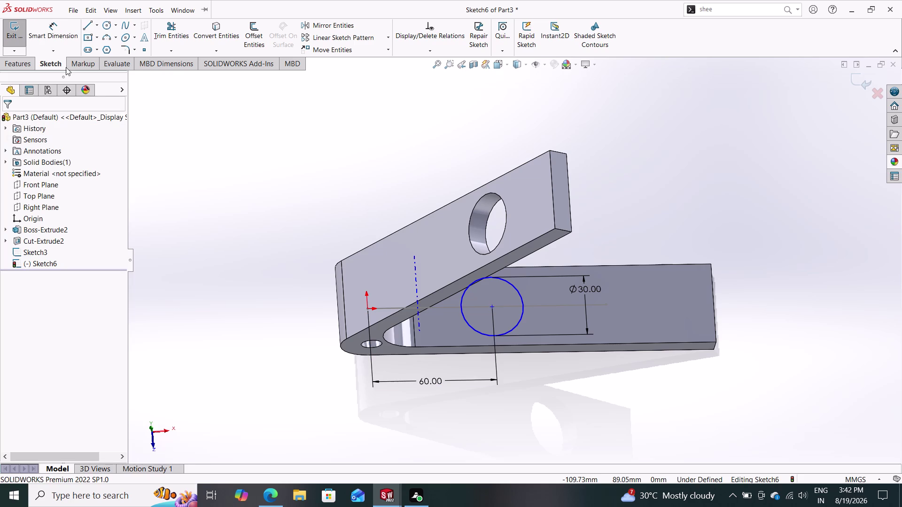
click(436, 113)
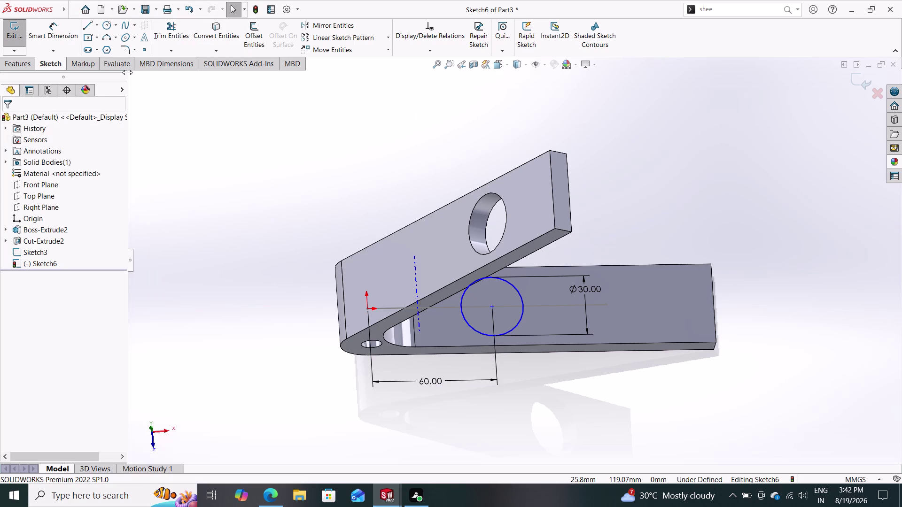
Cut the circle through the lower arm with a 40 mm Blind extruded cut.
click(19, 62)
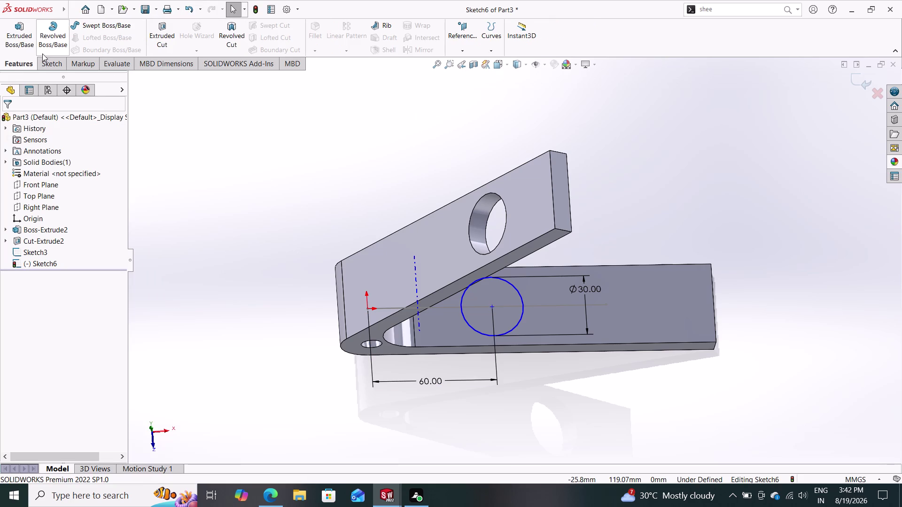
click(161, 29)
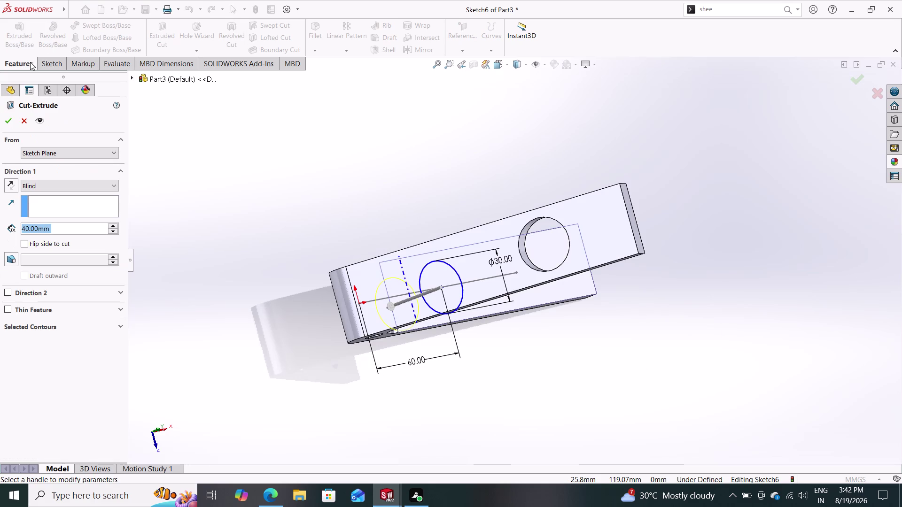
click(3, 126)
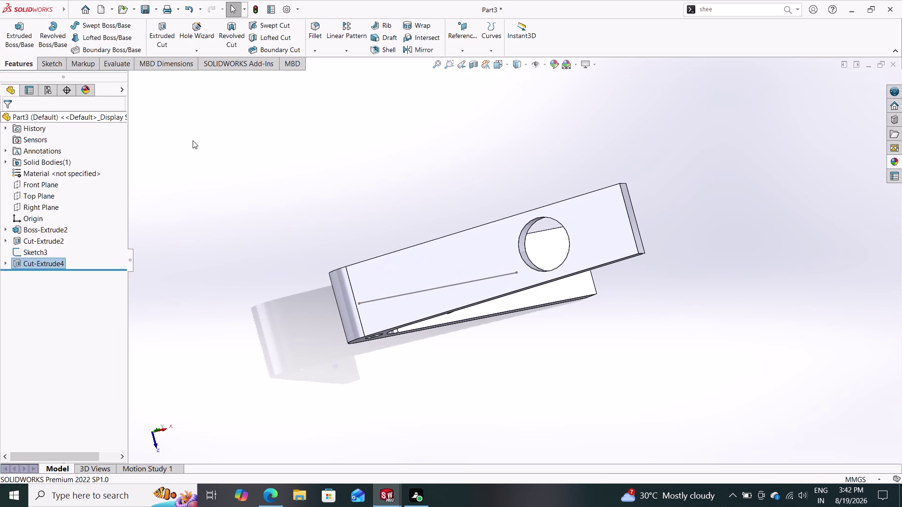
middle_drag(237, 176, 218, 128)
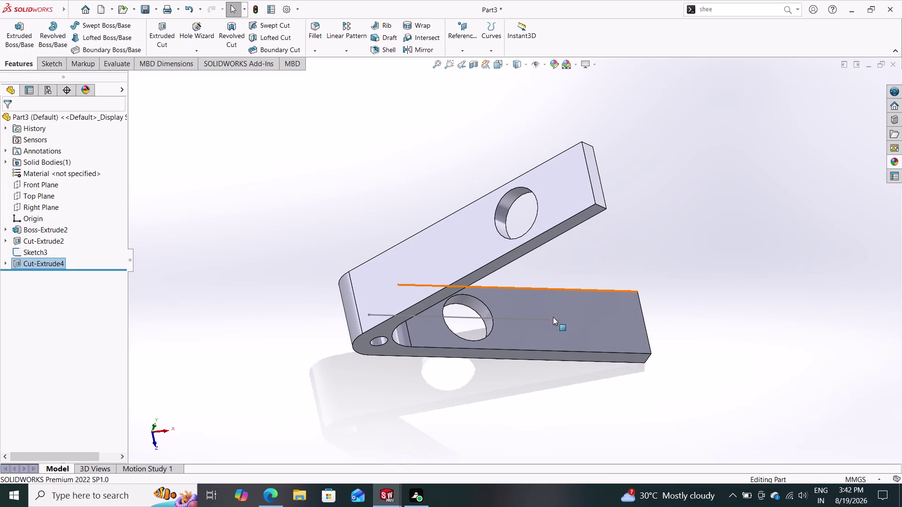
Start a sketch on the lower arm's flat face, then abandon it.
click(552, 317)
click(591, 291)
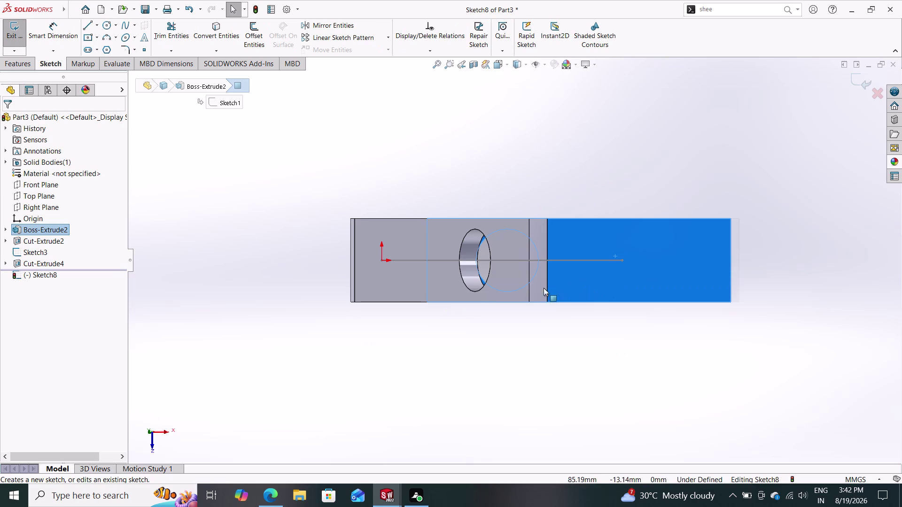
key(Escape)
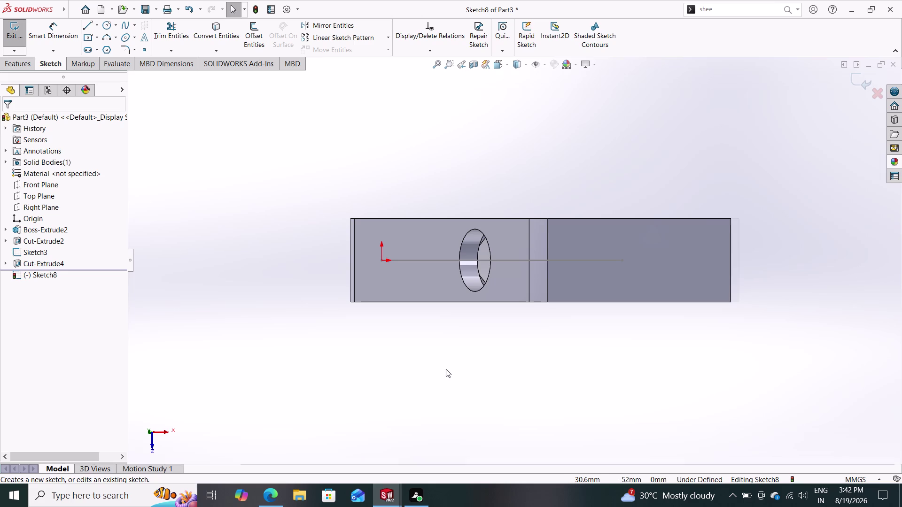
key(ctrl+z)
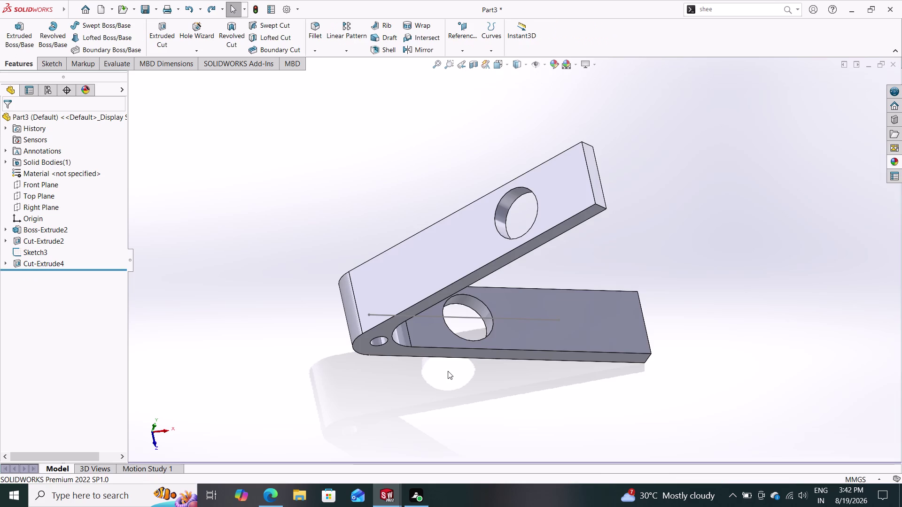
Undo the second hole cut, the circle's 30 mm and 60 mm dimensions, and the circle.
key(ctrl+z)
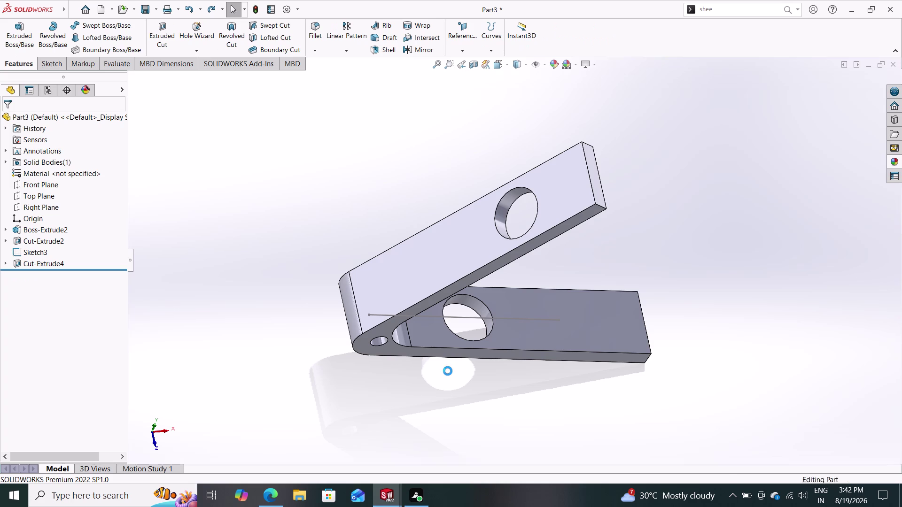
key(ctrl+z)
key(ctrl+z)
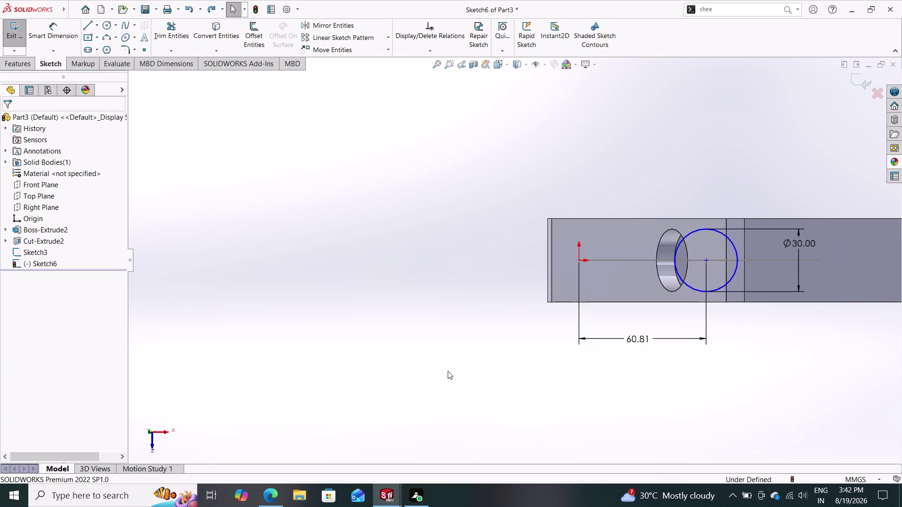
key(ctrl+z)
key(ctrl+z)
key(ctrl+z)
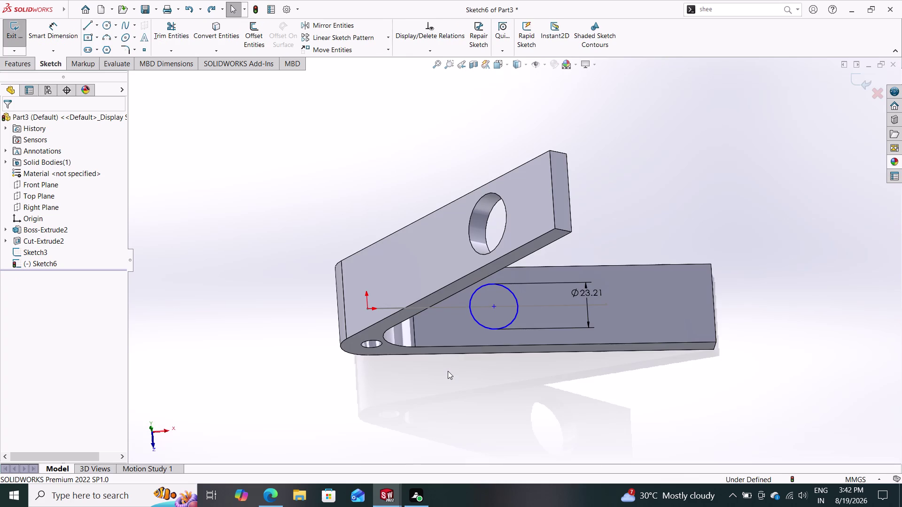
key(ctrl+z)
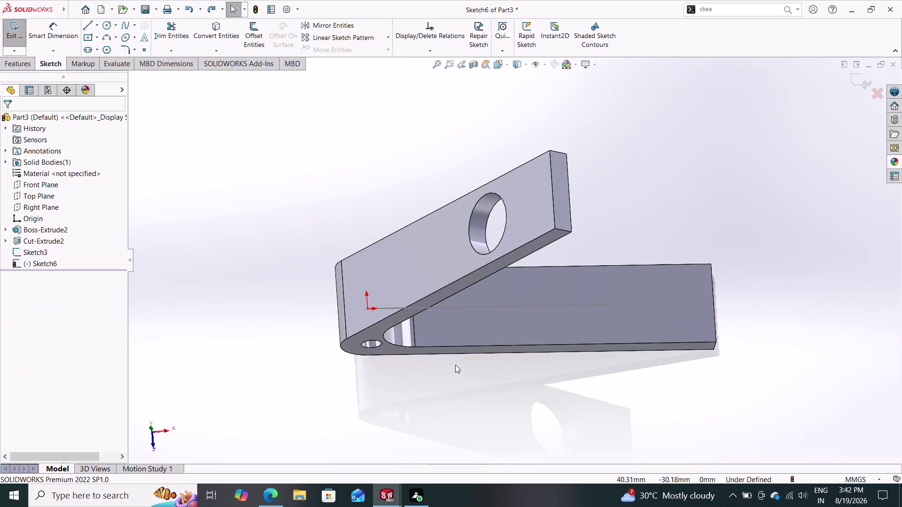
Clear the lower-face selection and orbit the arm to view it from another side.
click(488, 330)
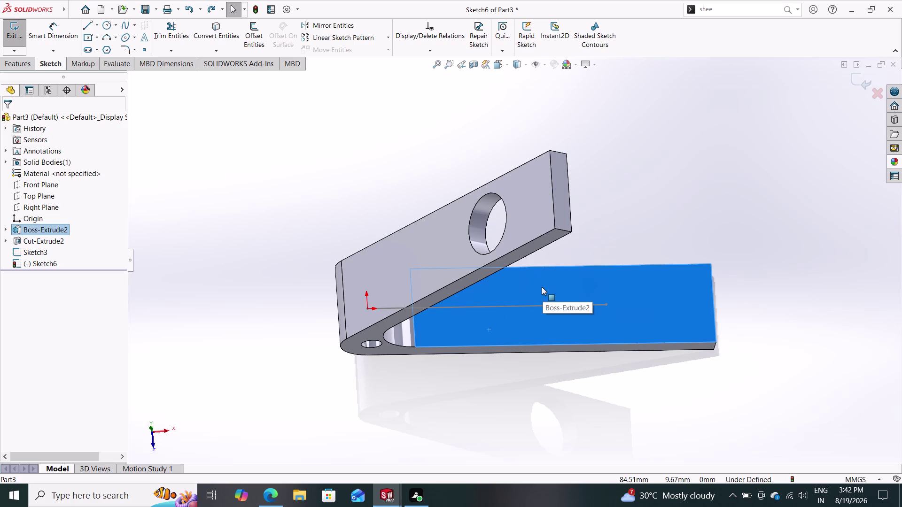
key(Escape)
key(Escape)
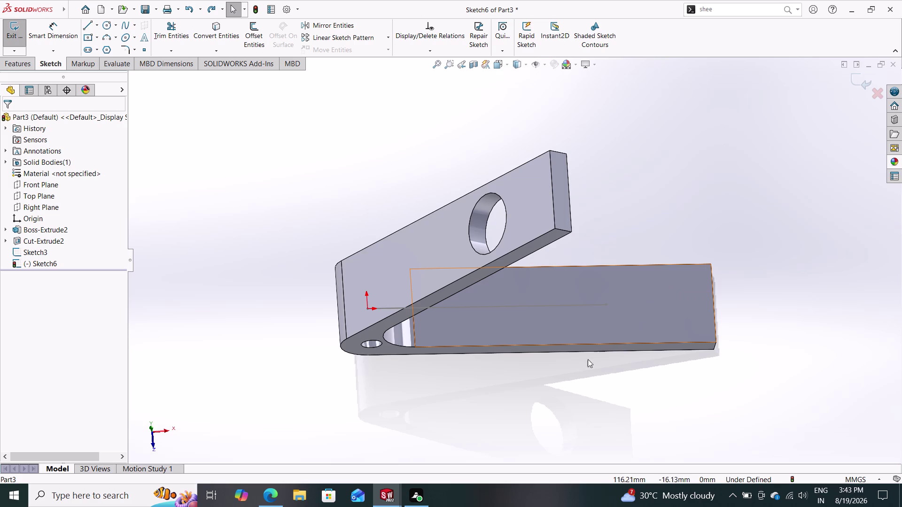
middle_drag(561, 410, 590, 309)
middle_drag(571, 357, 554, 330)
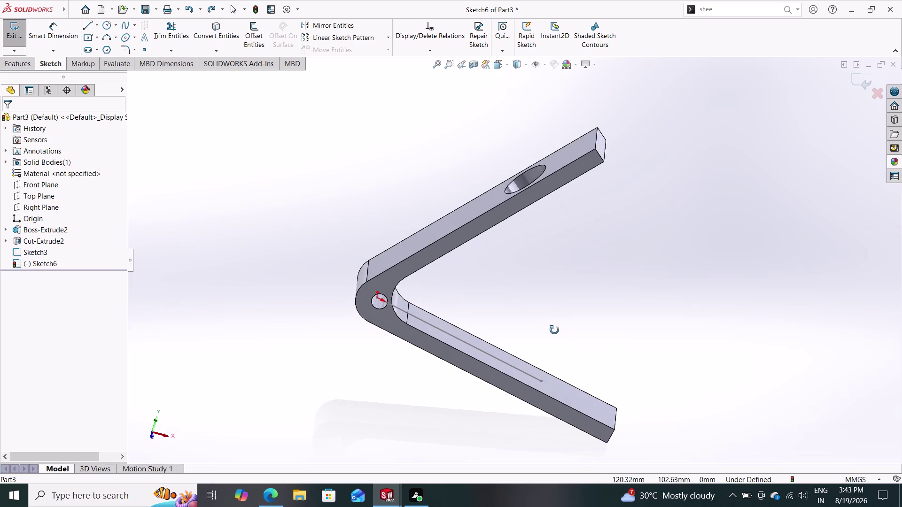
middle_drag(554, 330, 570, 376)
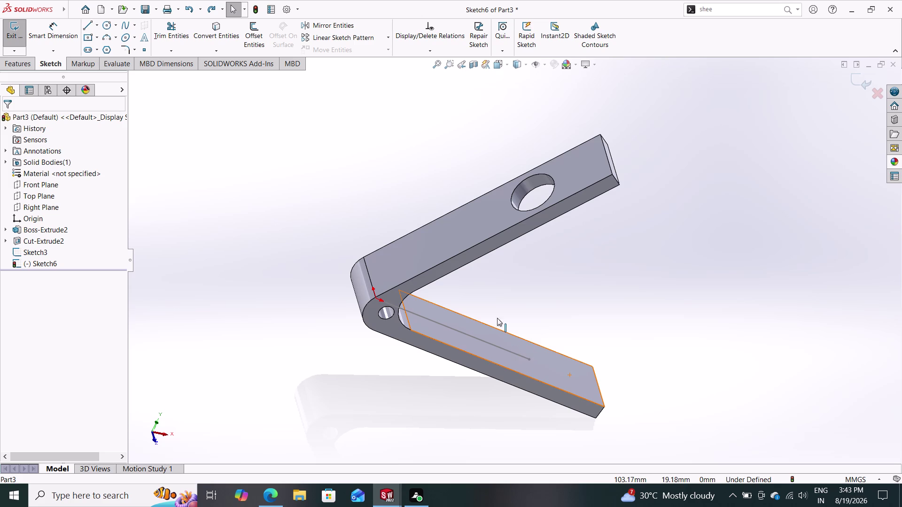
Exit the empty Sketch6 without keeping it.
click(525, 363)
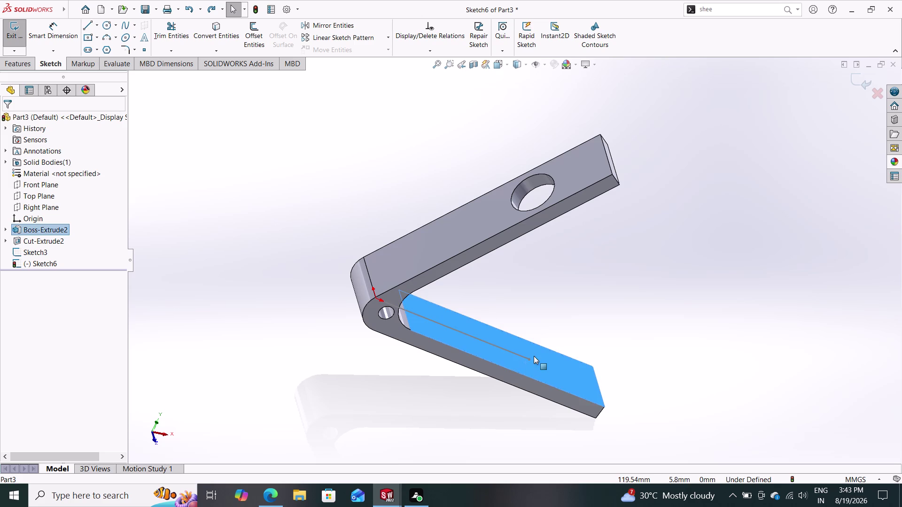
key(Escape)
key(Escape)
key(Escape)
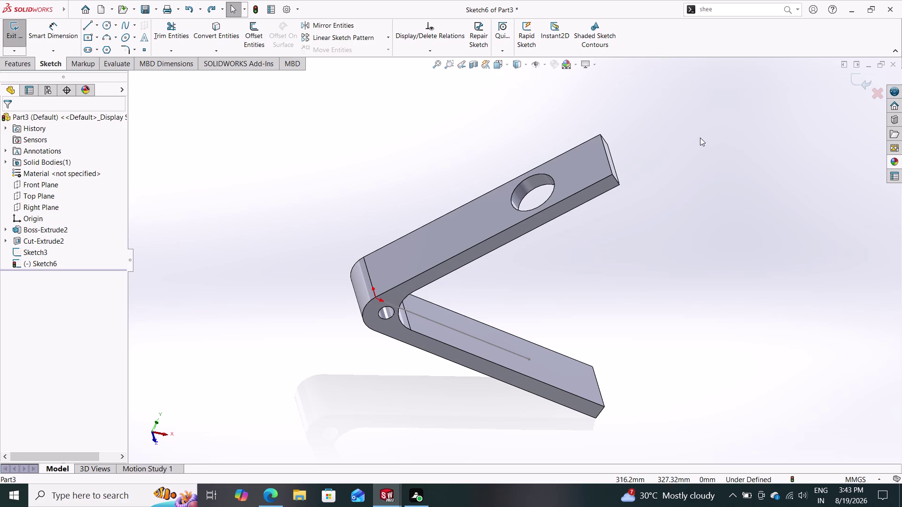
click(864, 81)
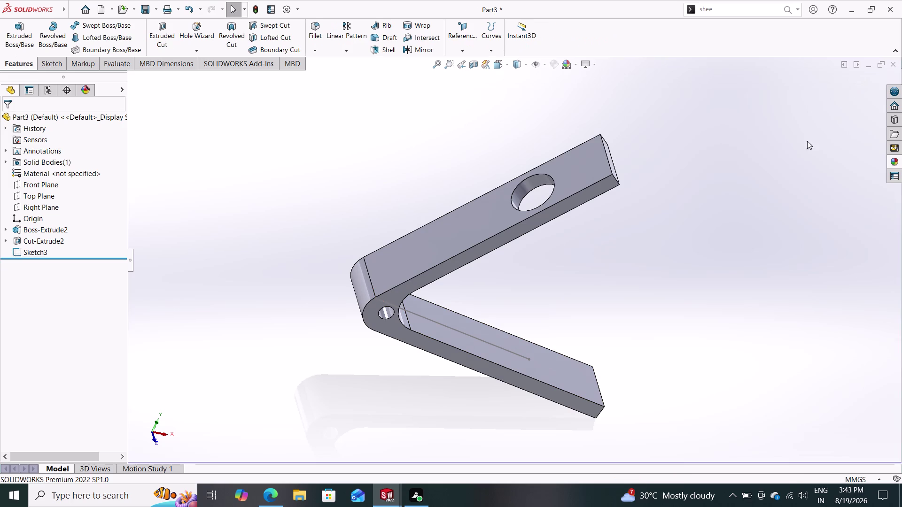
click(547, 362)
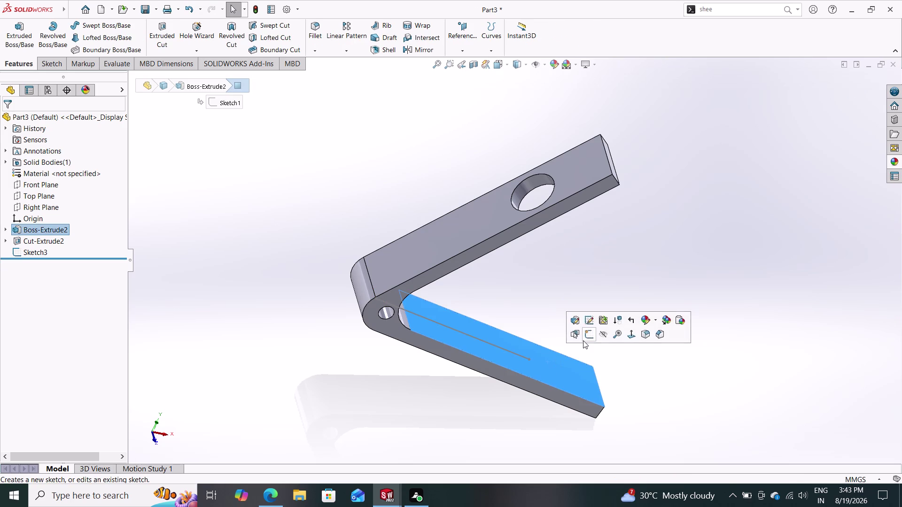
Start a sketch on the lower arm's face and orbit the part to inspect it.
click(588, 337)
key(Escape)
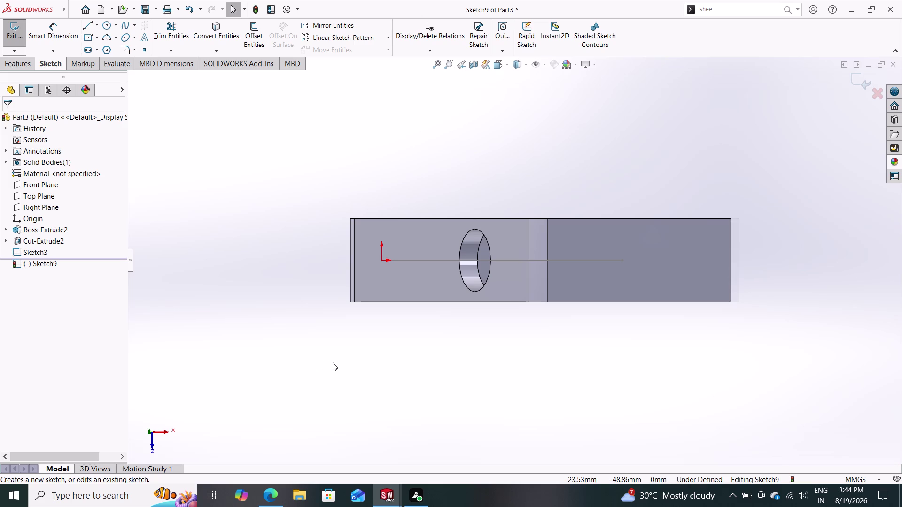
middle_drag(427, 388, 433, 374)
middle_drag(433, 373, 486, 265)
middle_drag(480, 324, 552, 164)
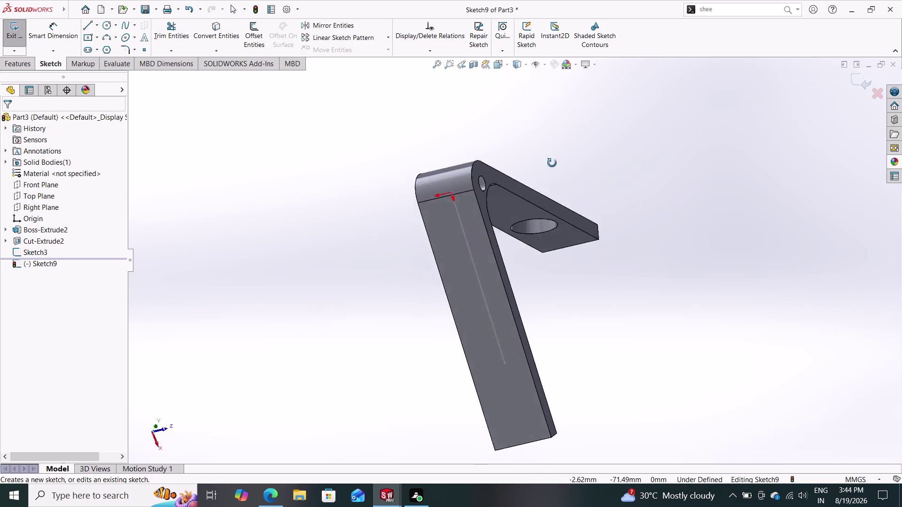
middle_drag(551, 164, 553, 162)
Discard the empty Sketch9 and open Sketch10 on the lower arm's flat face.
click(525, 379)
click(526, 363)
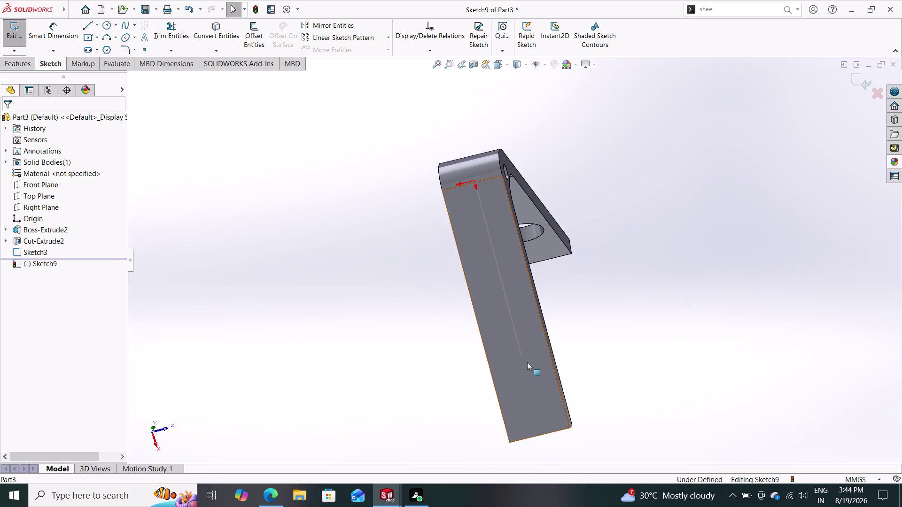
click(861, 85)
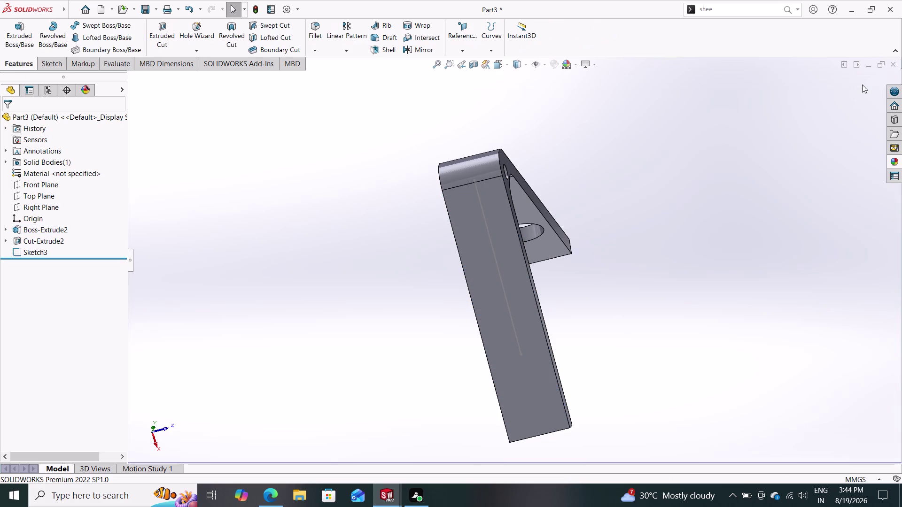
click(516, 363)
click(561, 337)
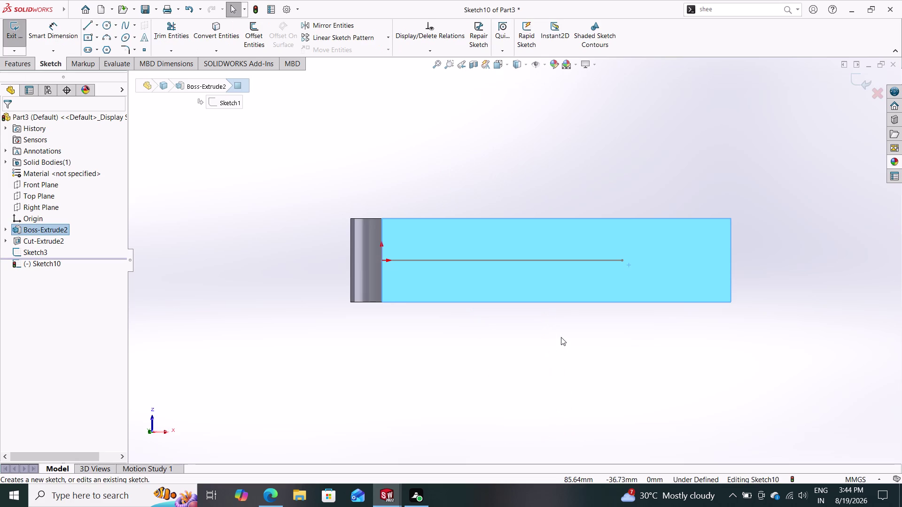
Draw a horizontal line from the origin past the face's right edge.
key(Escape)
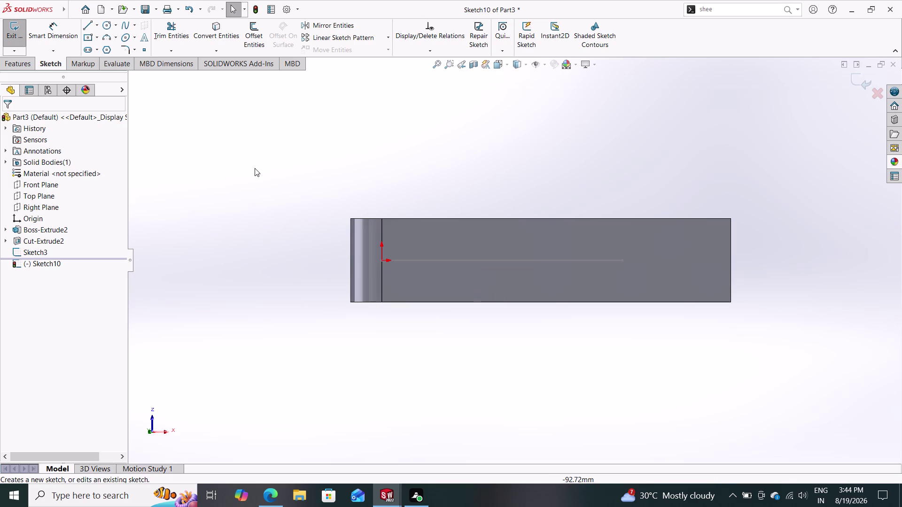
click(489, 257)
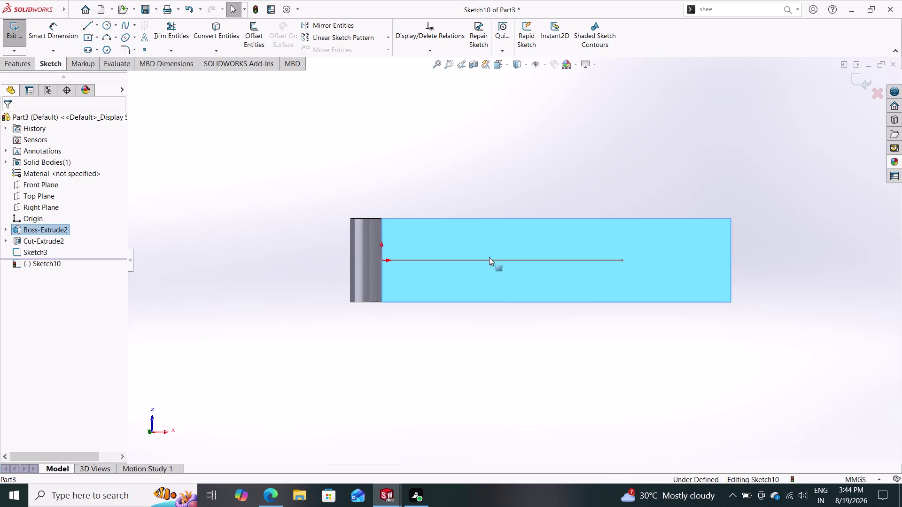
key(Escape)
key(Escape)
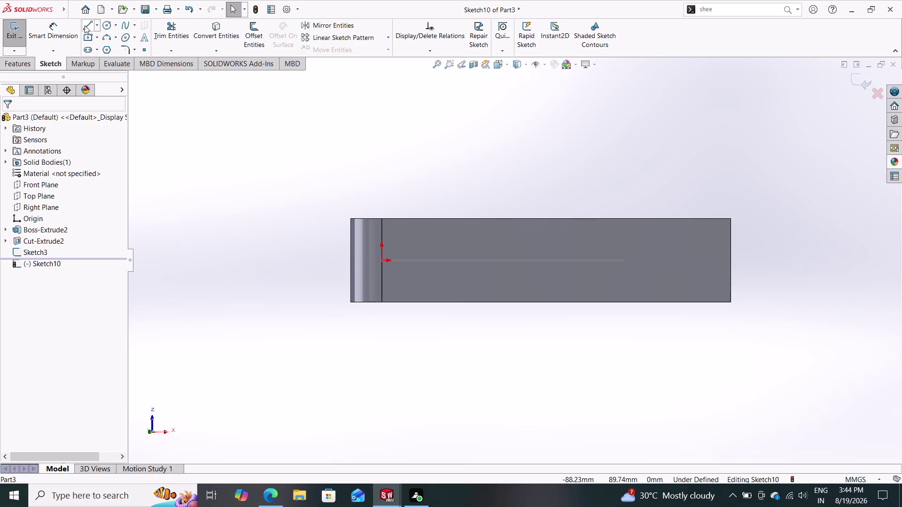
click(85, 25)
drag(381, 259, 381, 259)
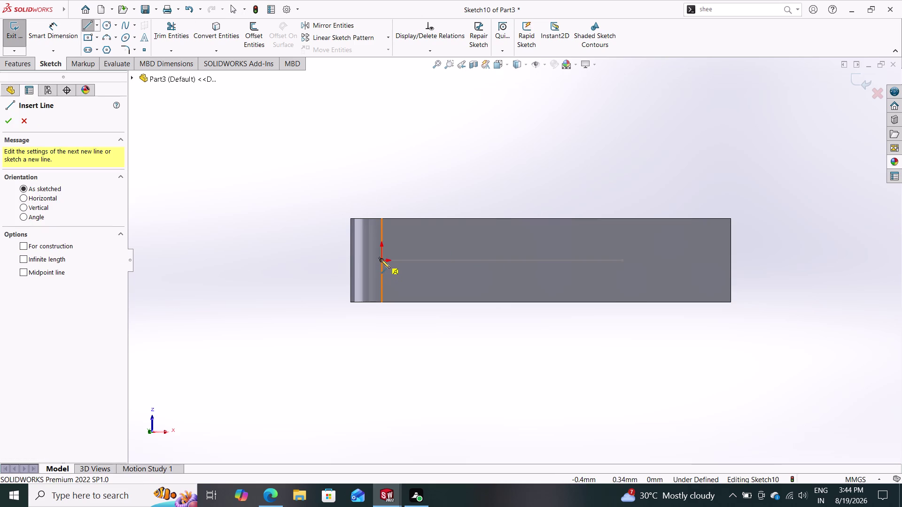
drag(381, 260, 390, 259)
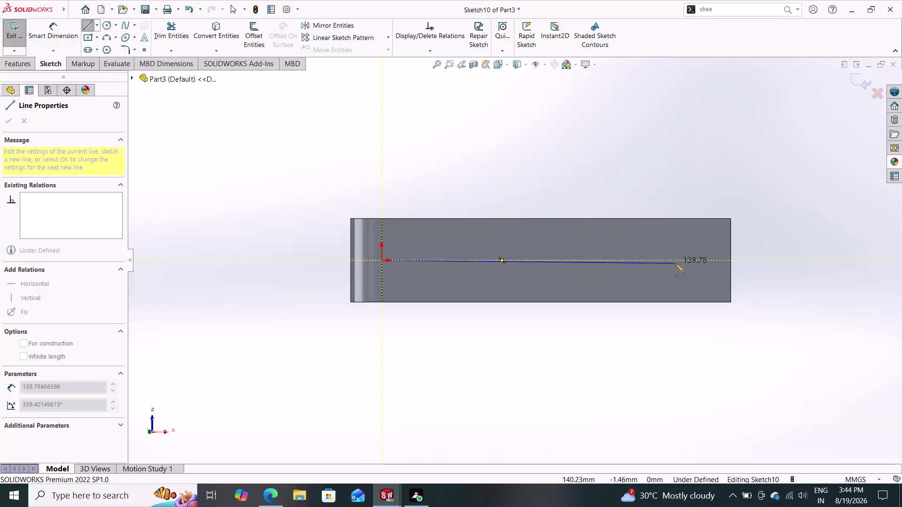
click(748, 259)
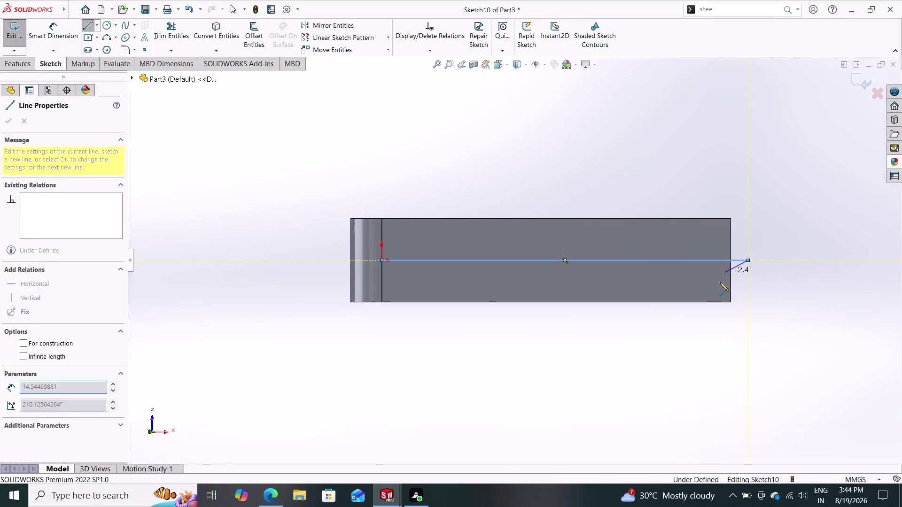
key(Escape)
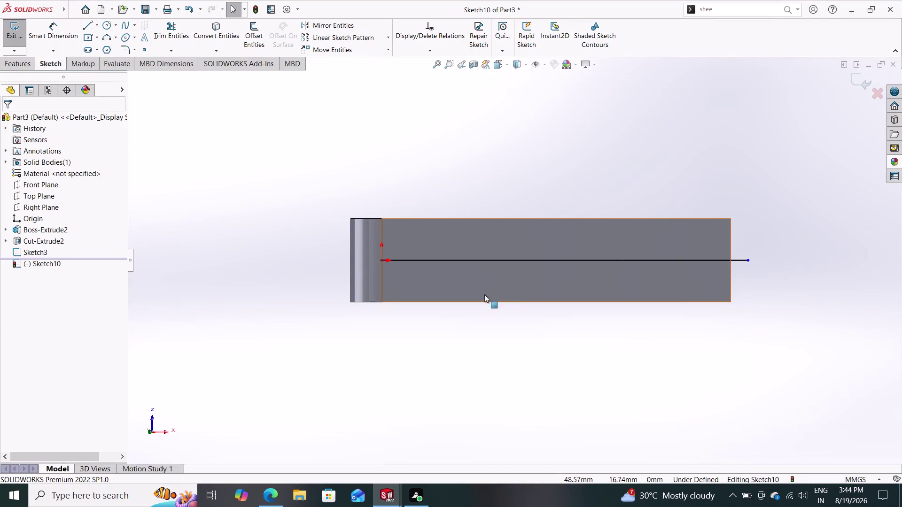
Make the line construction geometry and snap its end onto the face's right edge.
click(640, 261)
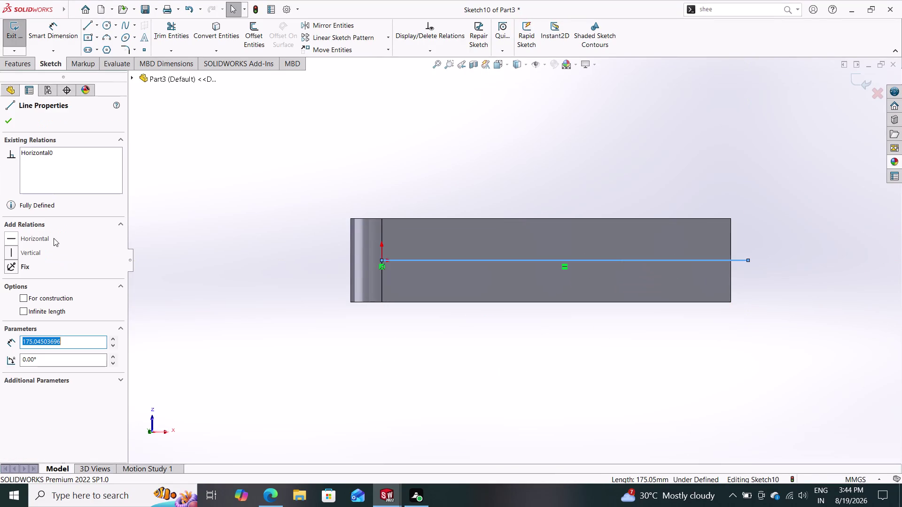
click(27, 298)
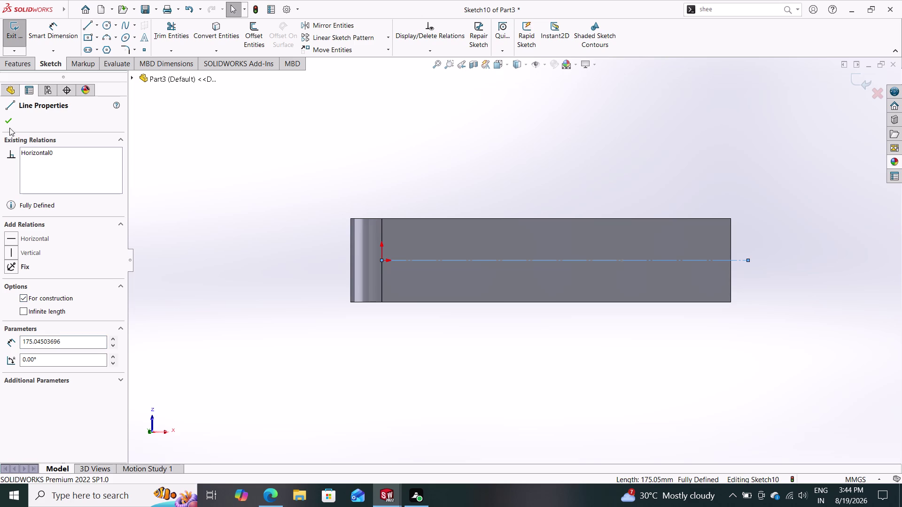
click(9, 122)
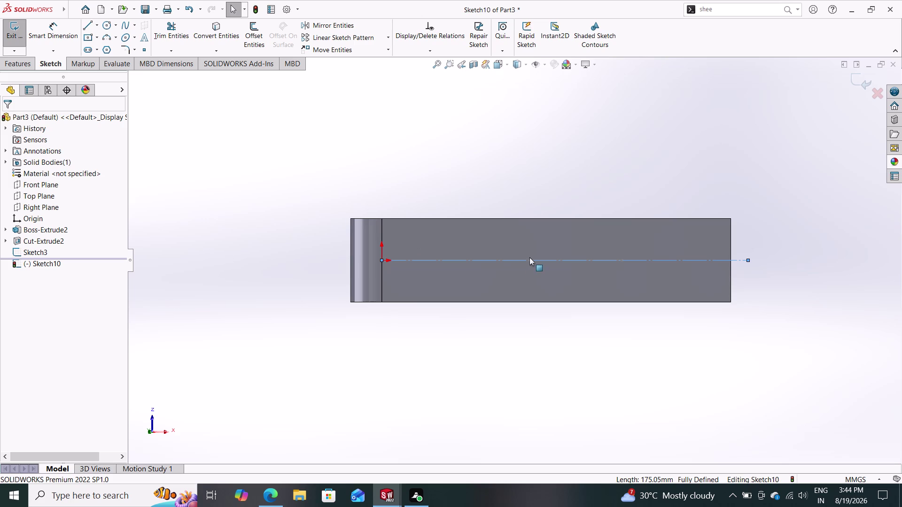
drag(749, 261, 734, 261)
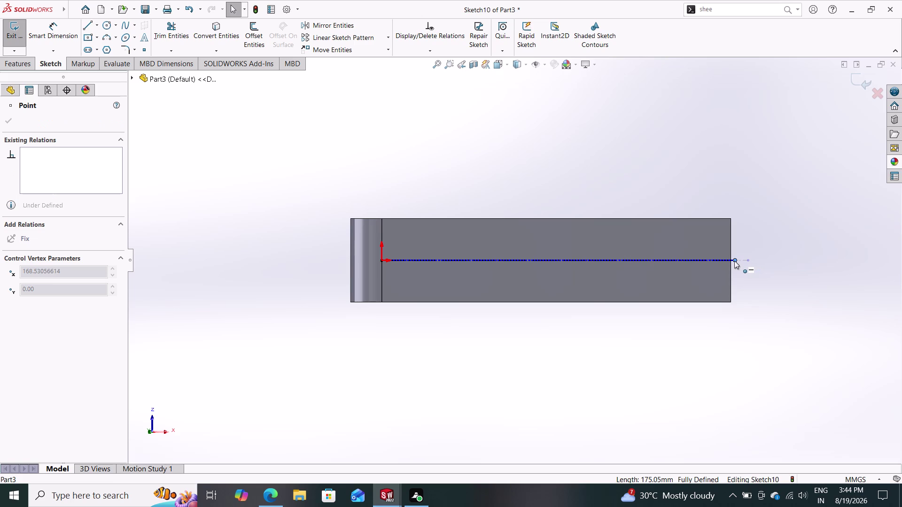
drag(734, 261, 731, 261)
key(Escape)
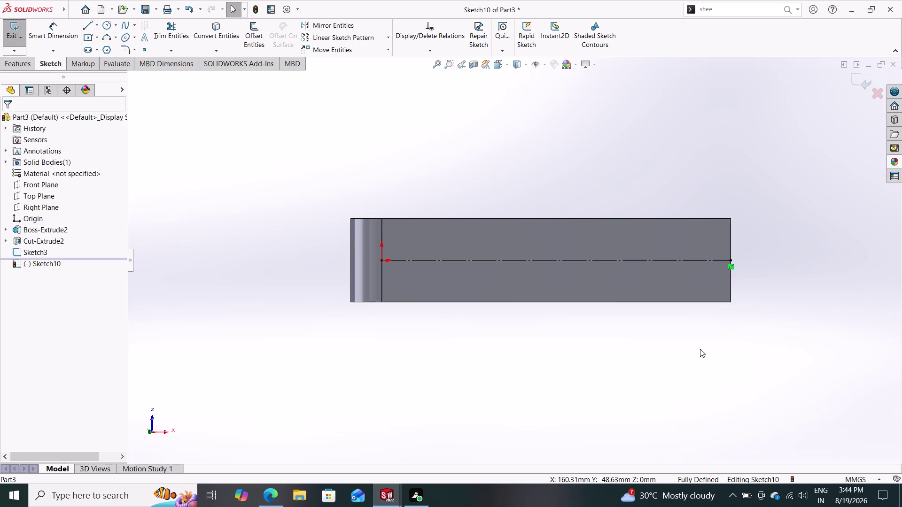
drag(54, 27, 82, 39)
Try a length dimension on the construction line and reject it as redundant.
click(434, 260)
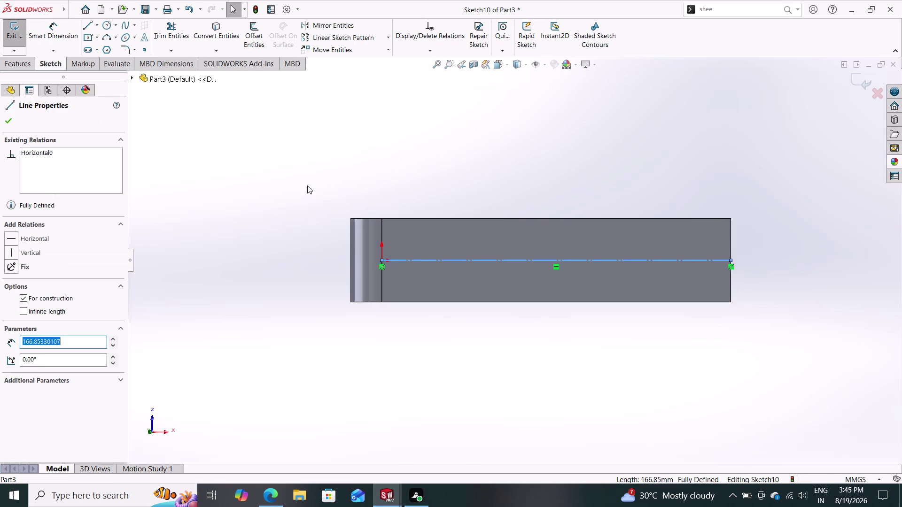
click(58, 25)
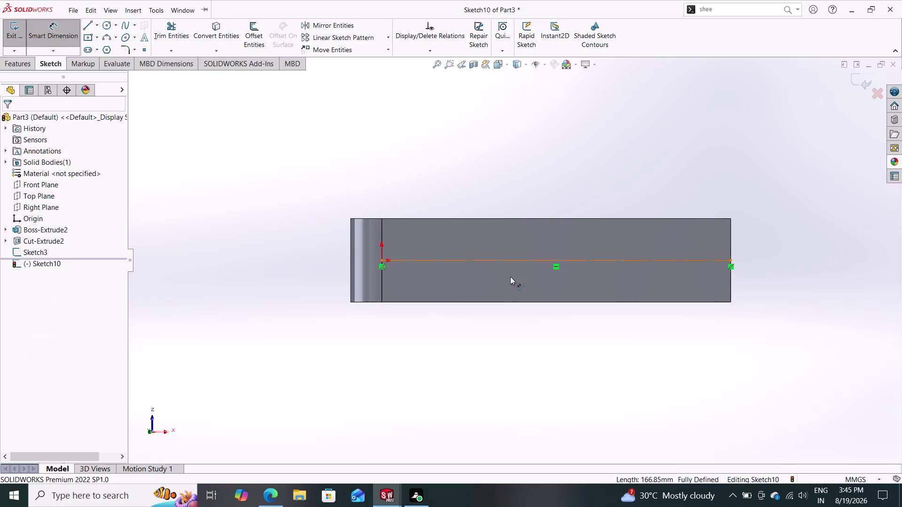
click(505, 262)
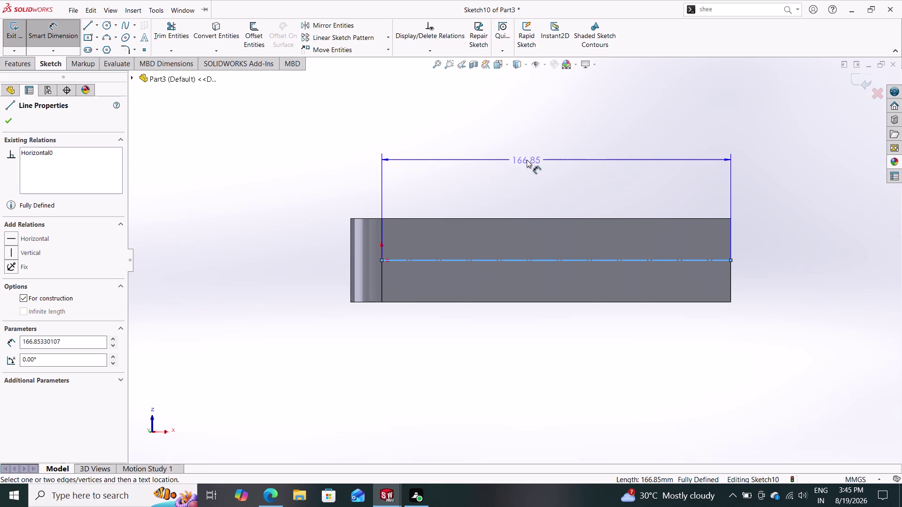
click(526, 160)
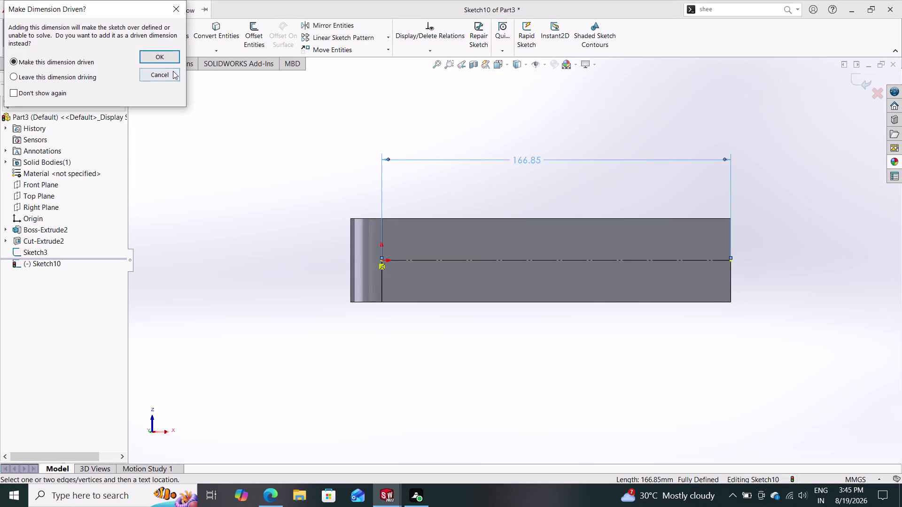
click(166, 74)
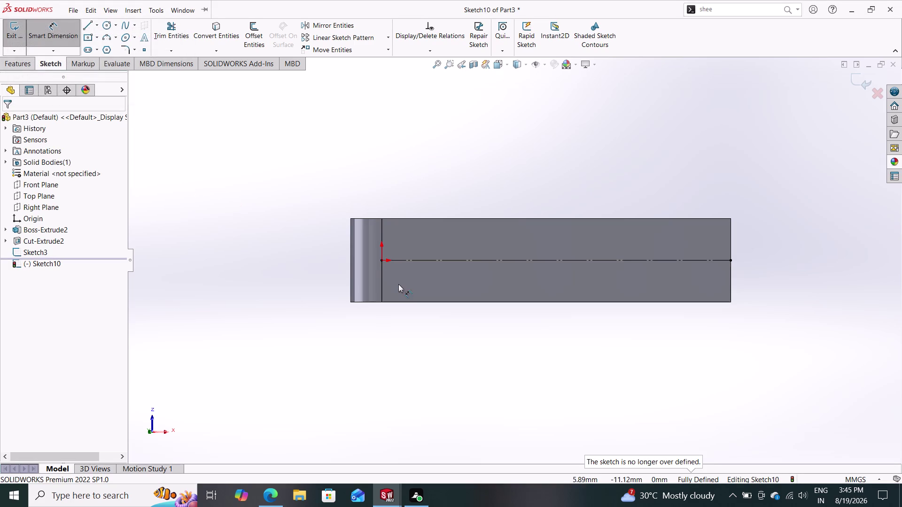
click(429, 260)
key(Delete)
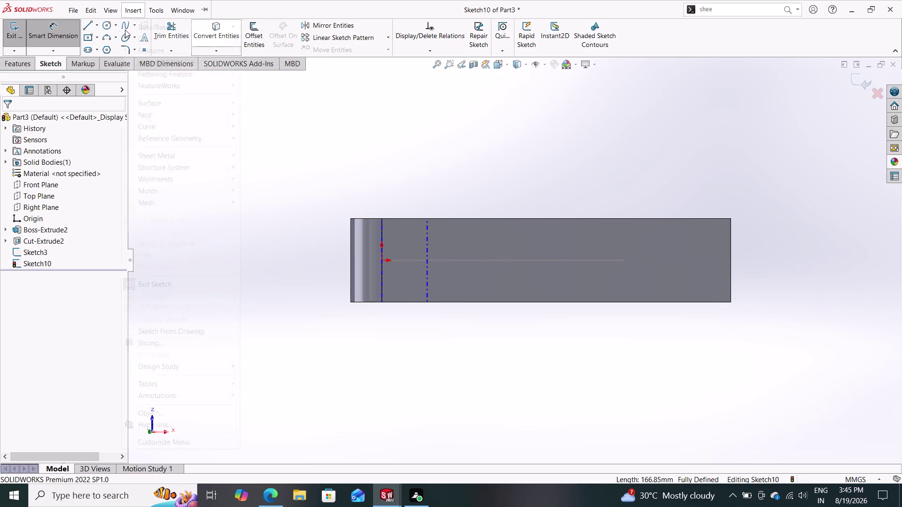
Draw a circle on the centreline and dimension it to 30 mm diameter.
click(105, 24)
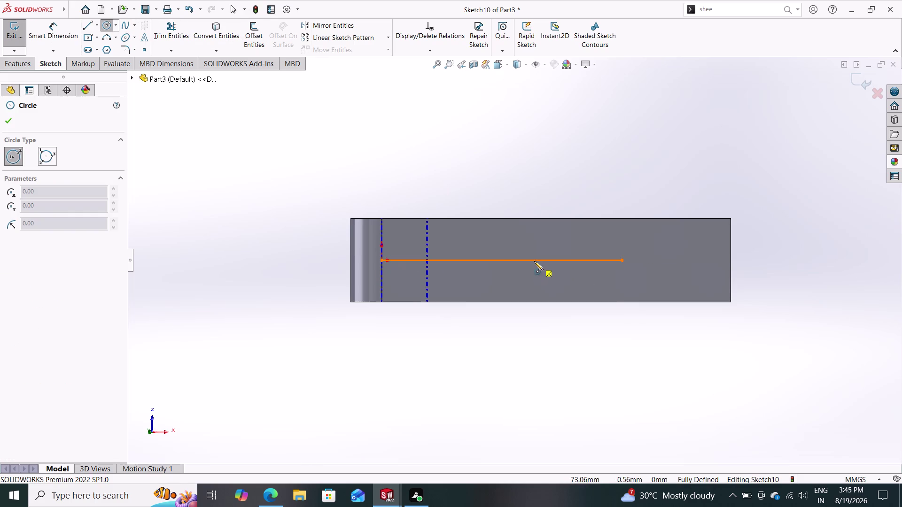
click(534, 260)
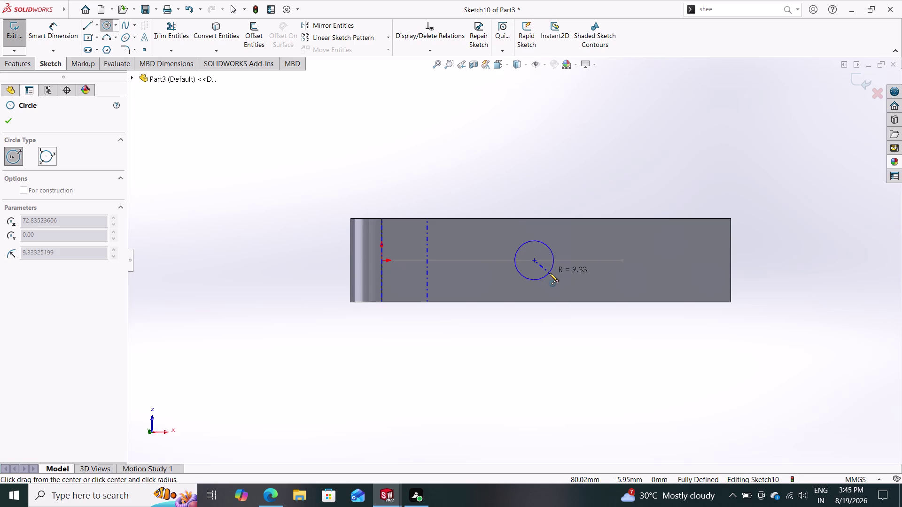
click(548, 273)
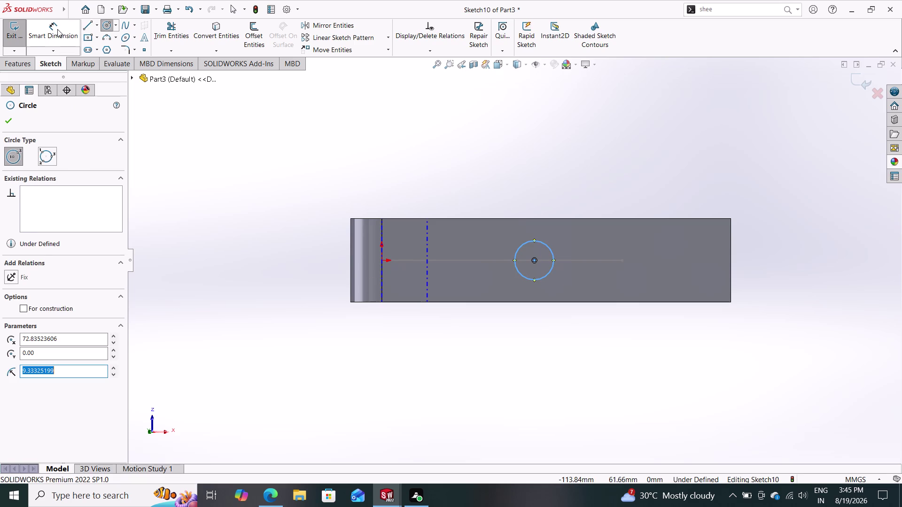
click(57, 29)
drag(547, 246, 550, 238)
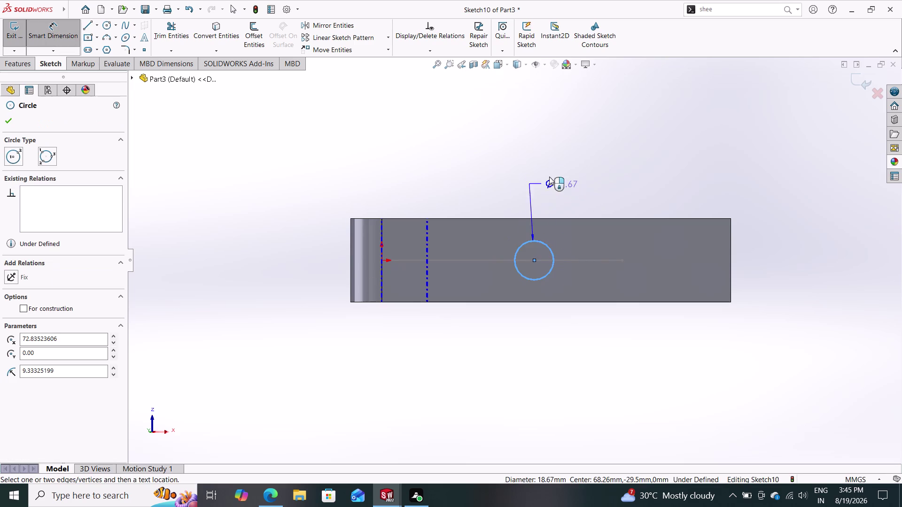
click(534, 171)
text(3)
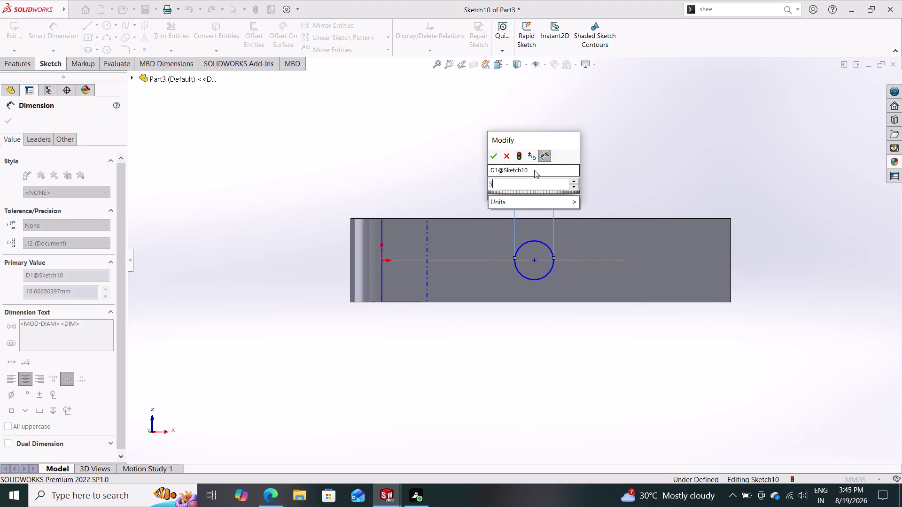
text(0)
key(Return)
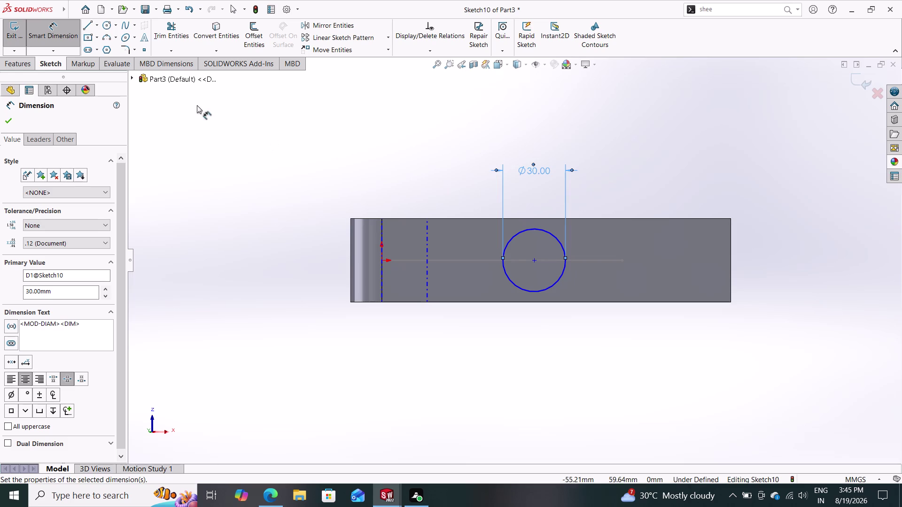
click(4, 115)
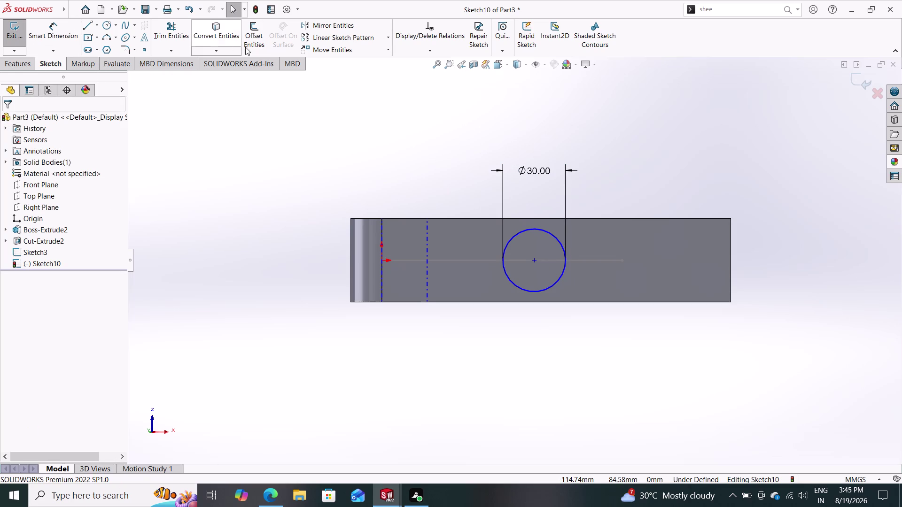
Cut the circle 40 mm deep through the long leg as Cut-Extrude5.
click(26, 60)
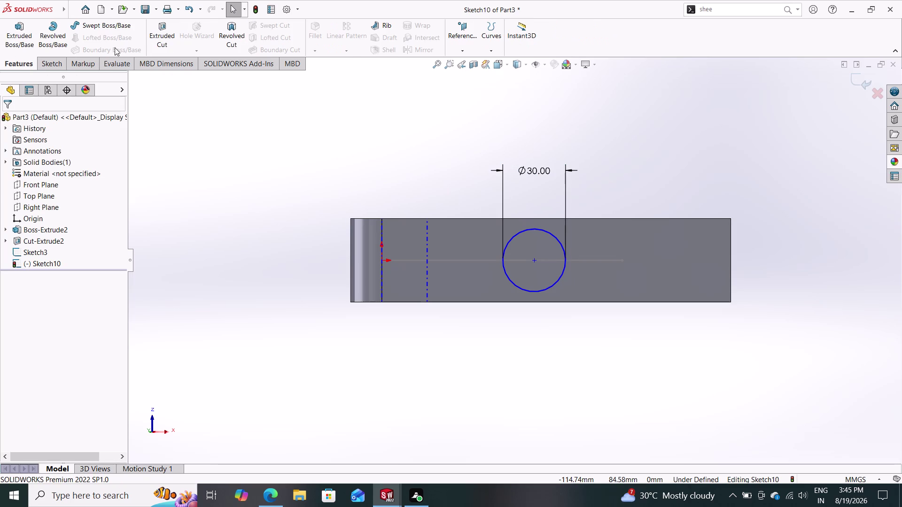
click(166, 31)
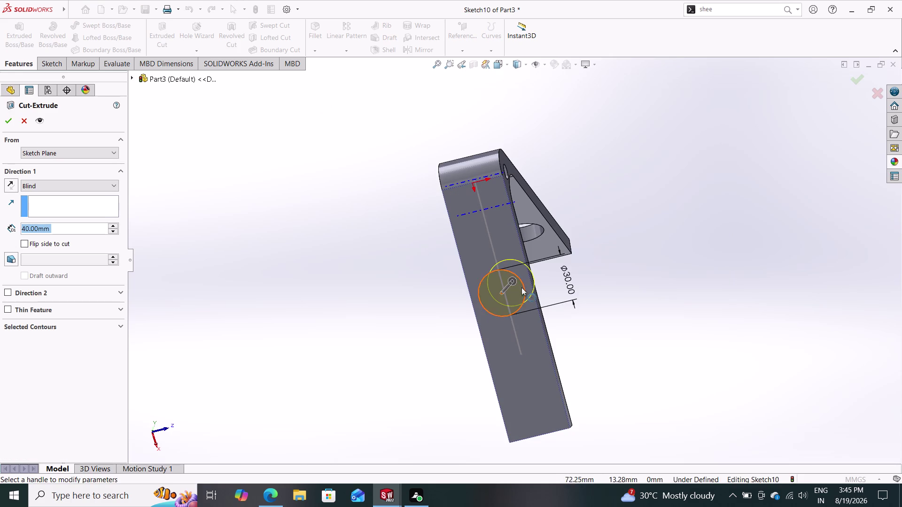
middle_drag(659, 294, 571, 301)
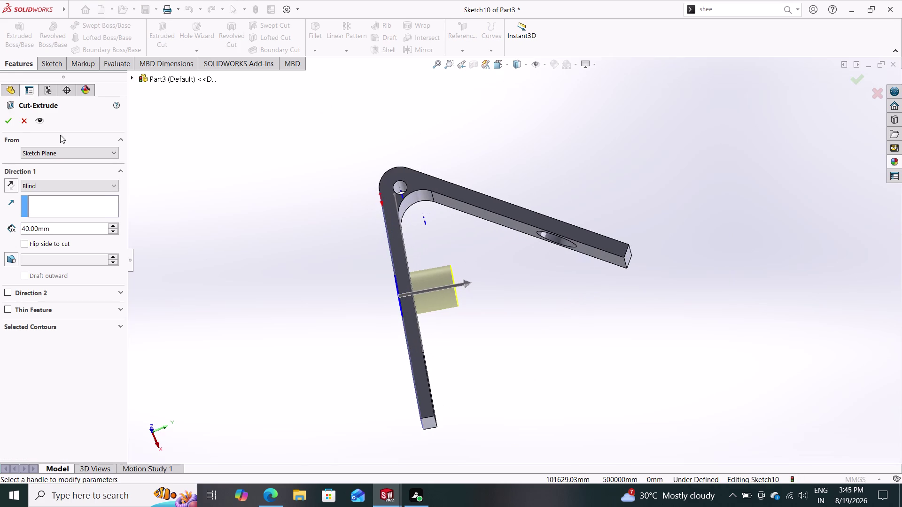
click(11, 123)
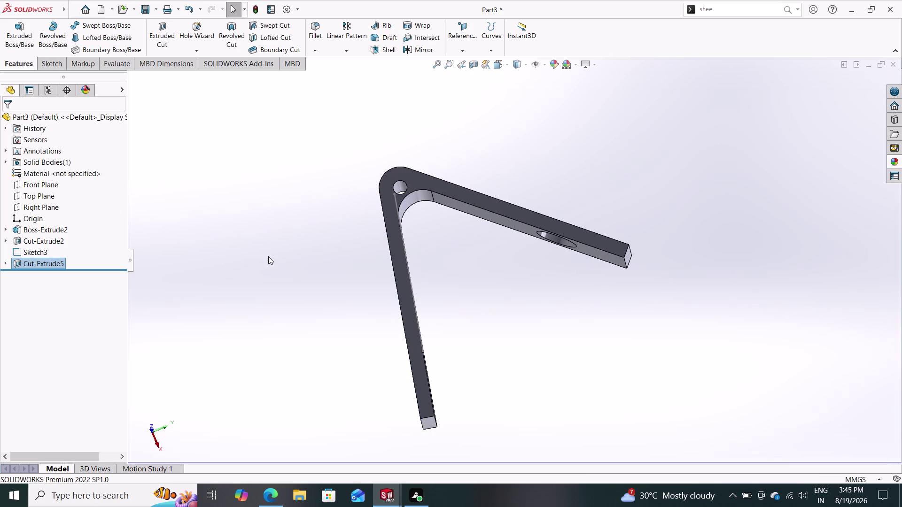
middle_drag(265, 258, 215, 270)
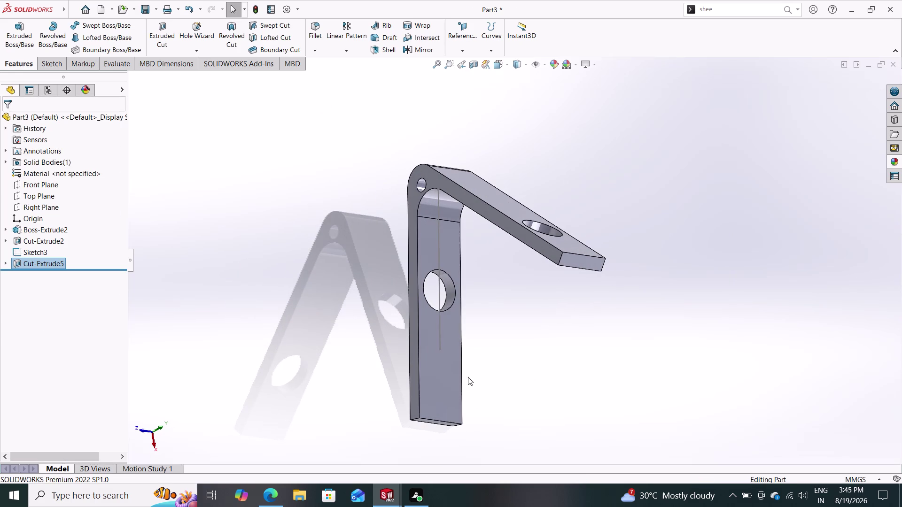
click(438, 375)
Start a sketch on the flat face, then orbit to view the angled arm.
click(481, 350)
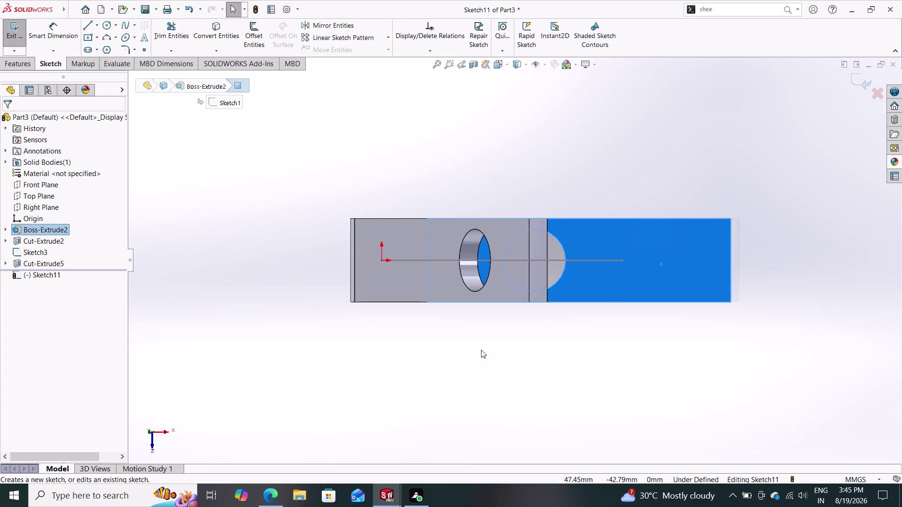
key(Escape)
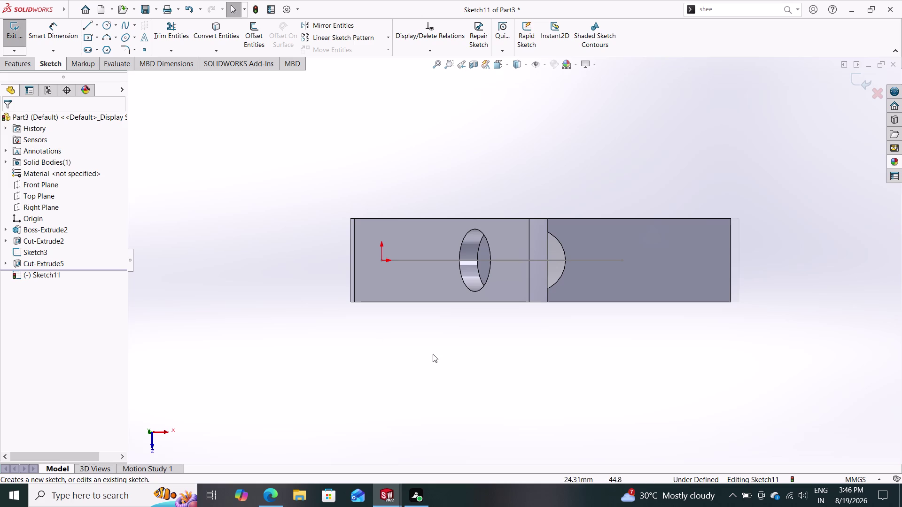
middle_drag(493, 386, 484, 334)
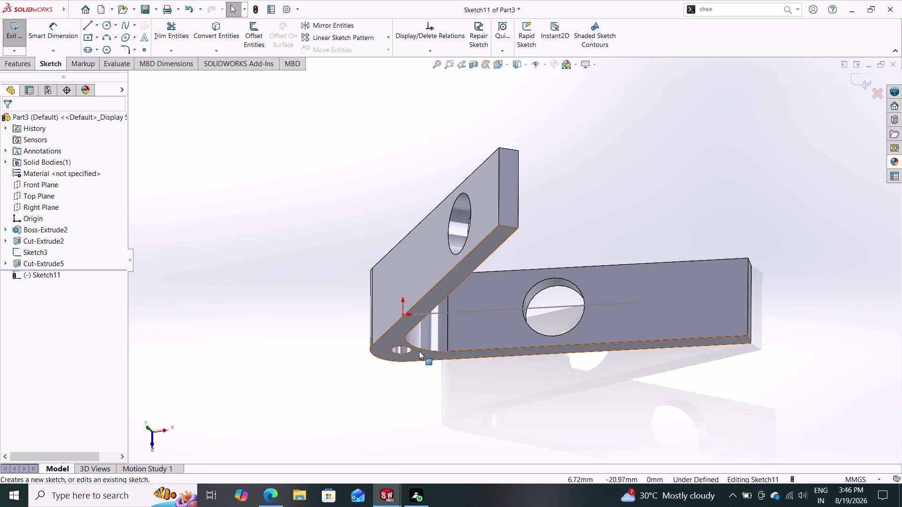
middle_drag(423, 349, 451, 360)
Discard Sketch11 and select the angled arm's flat face for sketching.
click(441, 270)
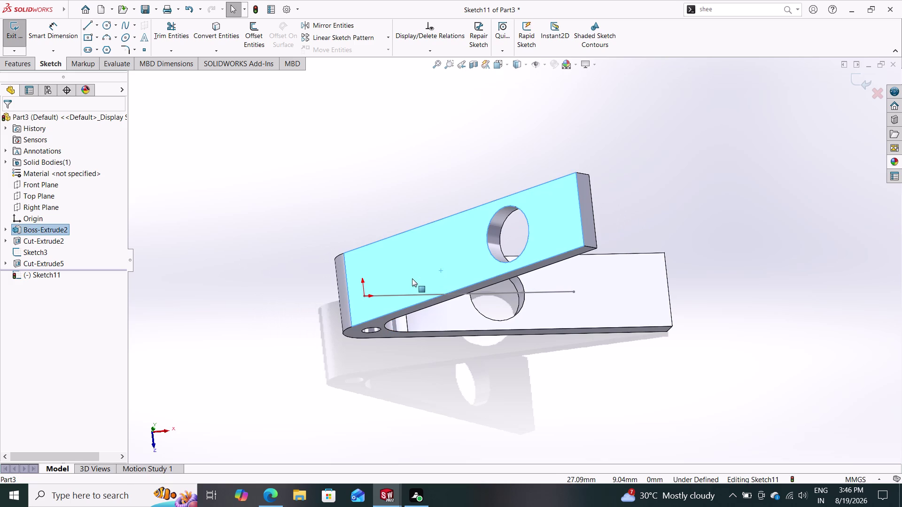
key(Escape)
key(Escape)
key(Escape)
click(411, 277)
click(866, 81)
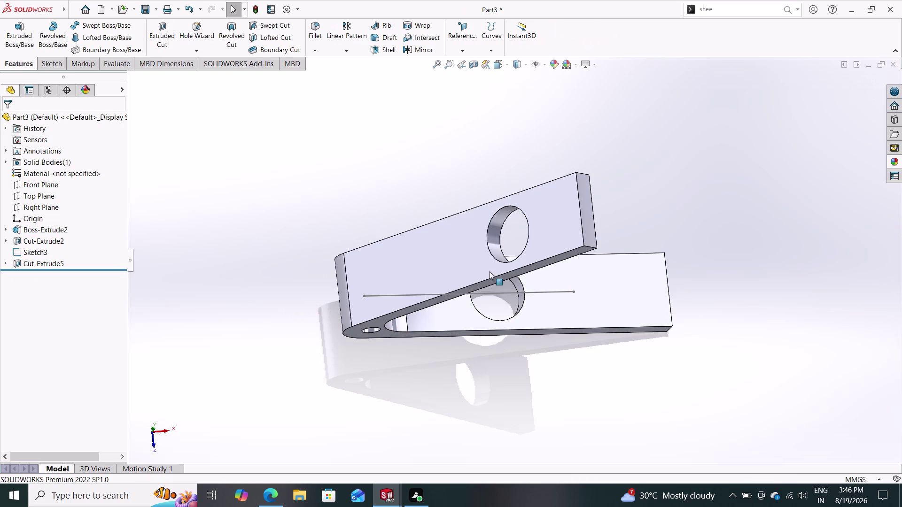
click(421, 250)
click(465, 219)
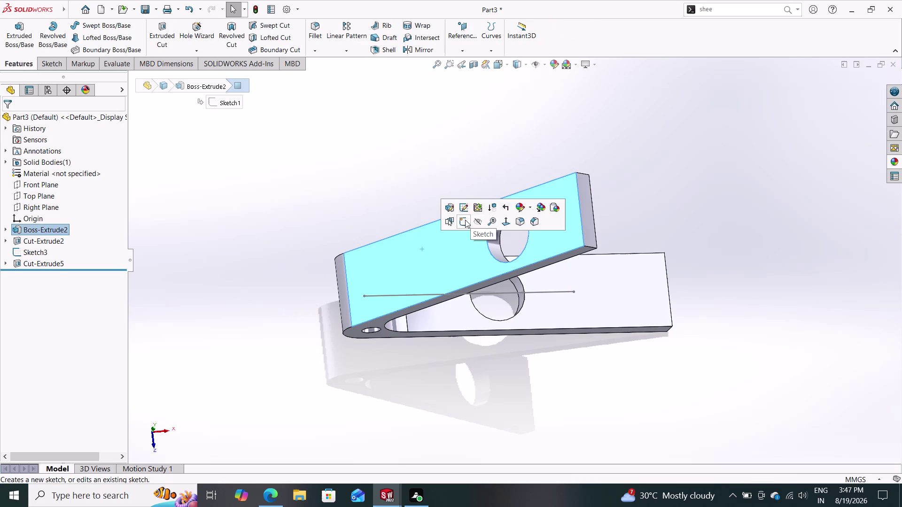
key(Escape)
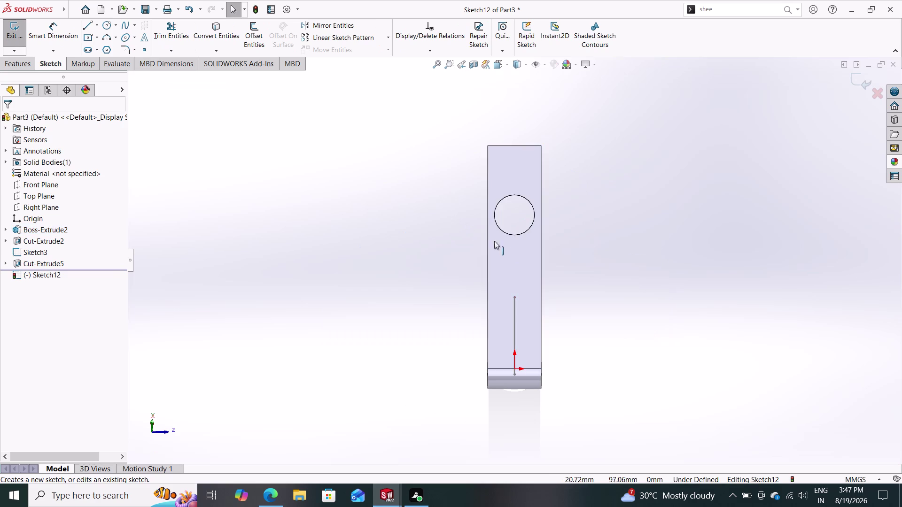
middle_drag(393, 267, 403, 269)
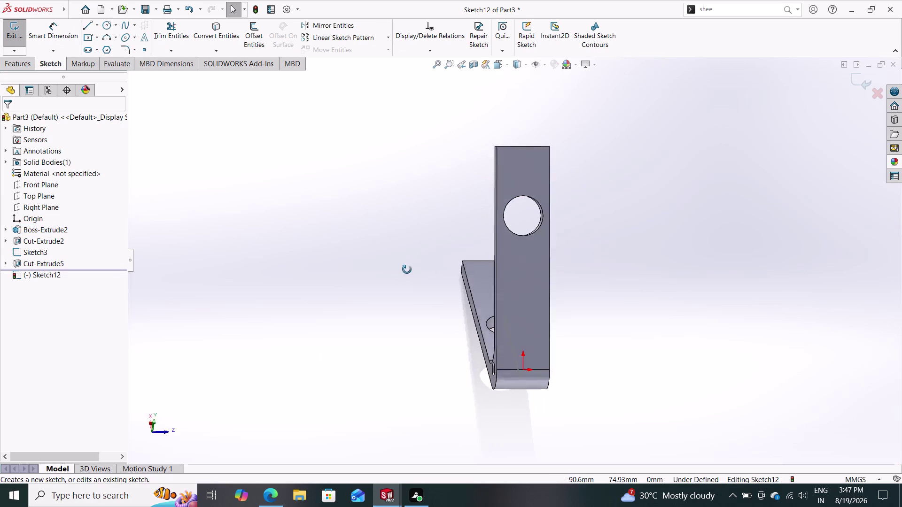
middle_drag(403, 270, 425, 293)
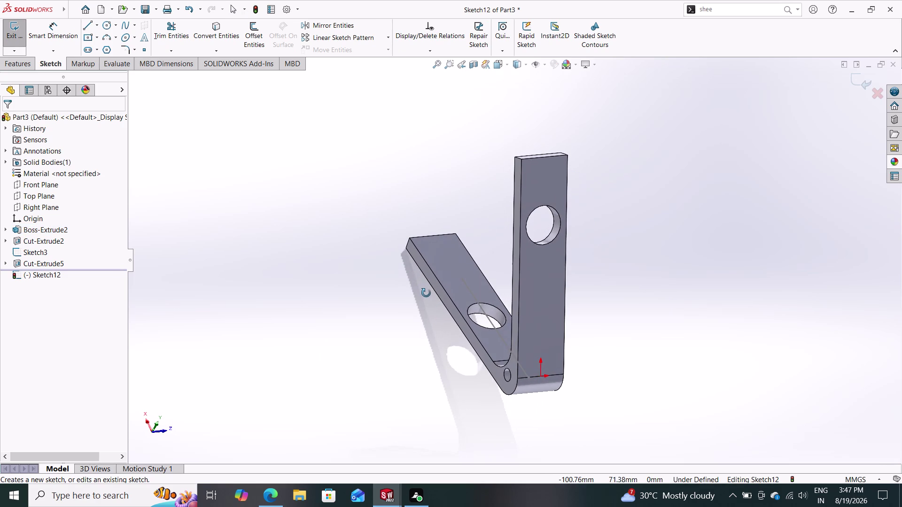
middle_drag(426, 293, 423, 287)
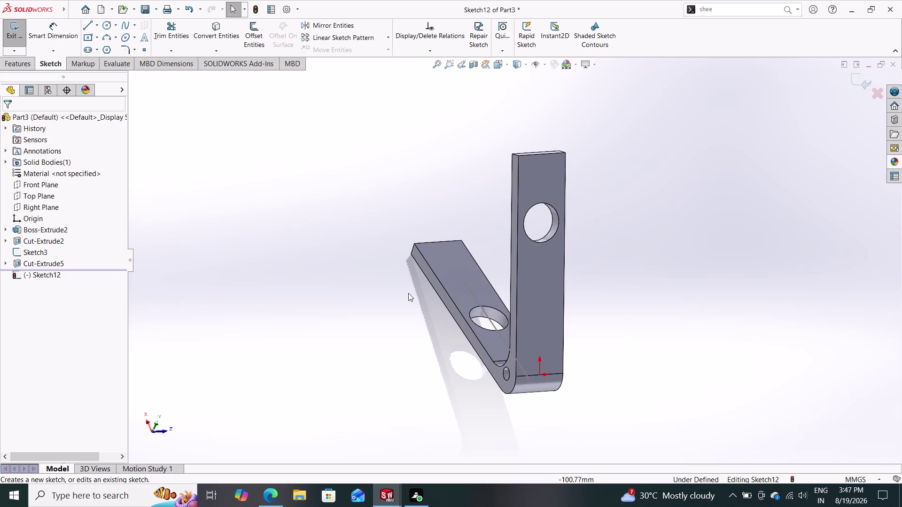
middle_drag(435, 300, 217, 135)
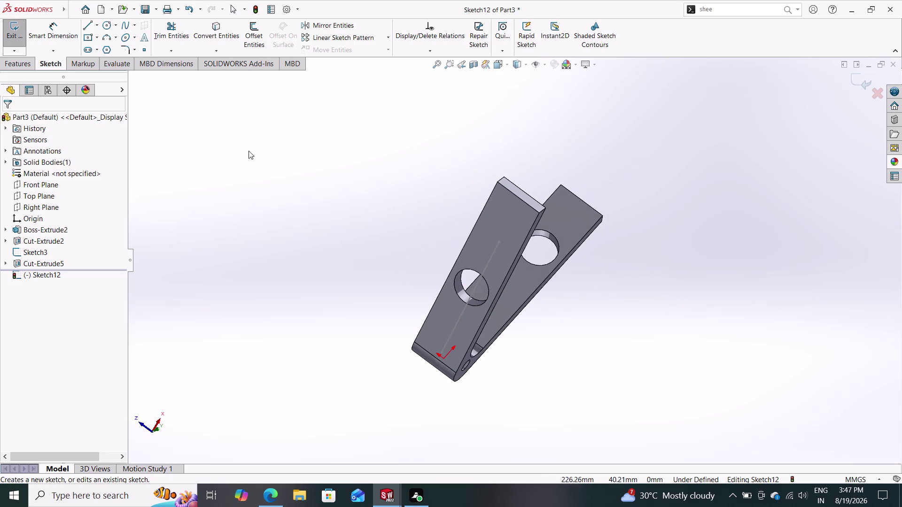
click(436, 324)
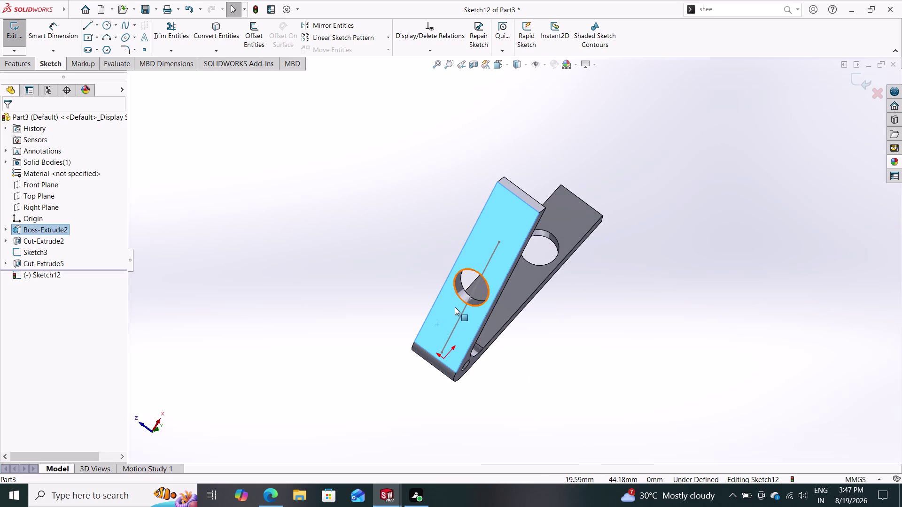
key(Escape)
key(Escape)
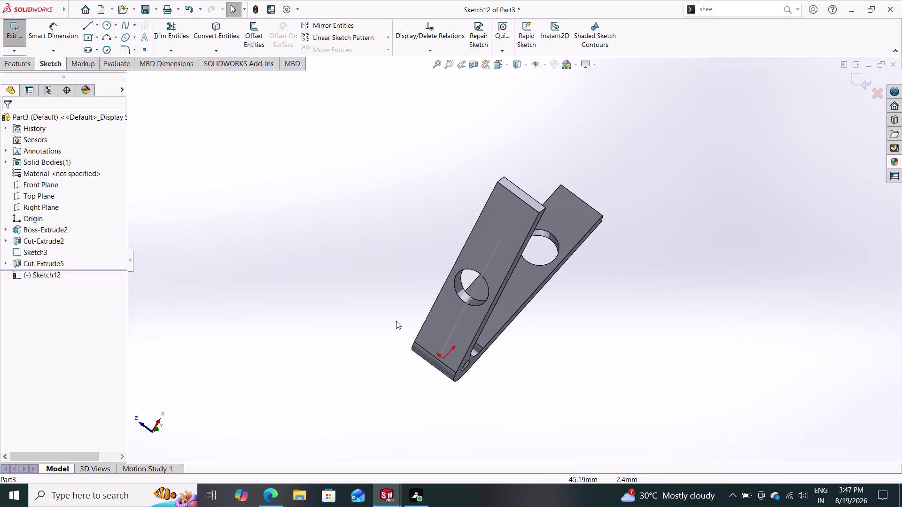
click(864, 79)
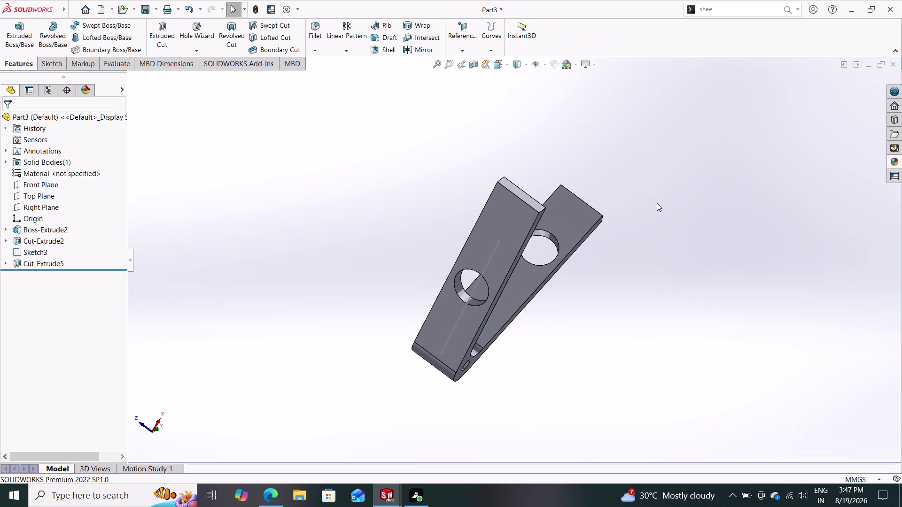
click(448, 319)
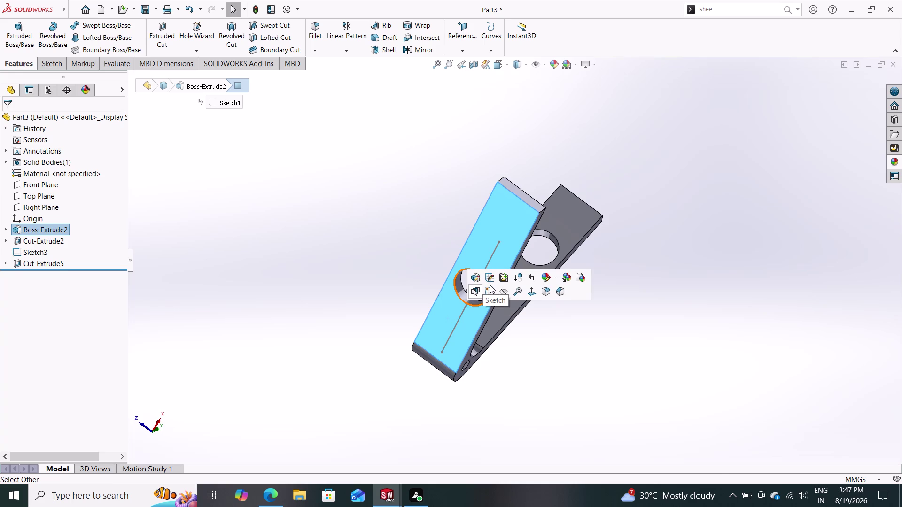
click(490, 285)
key(Escape)
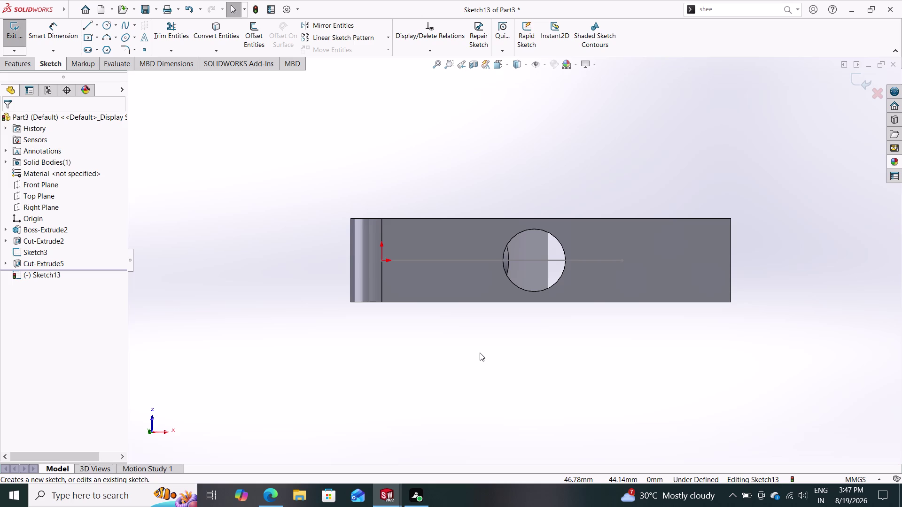
key(ctrl+z)
key(ctrl+z)
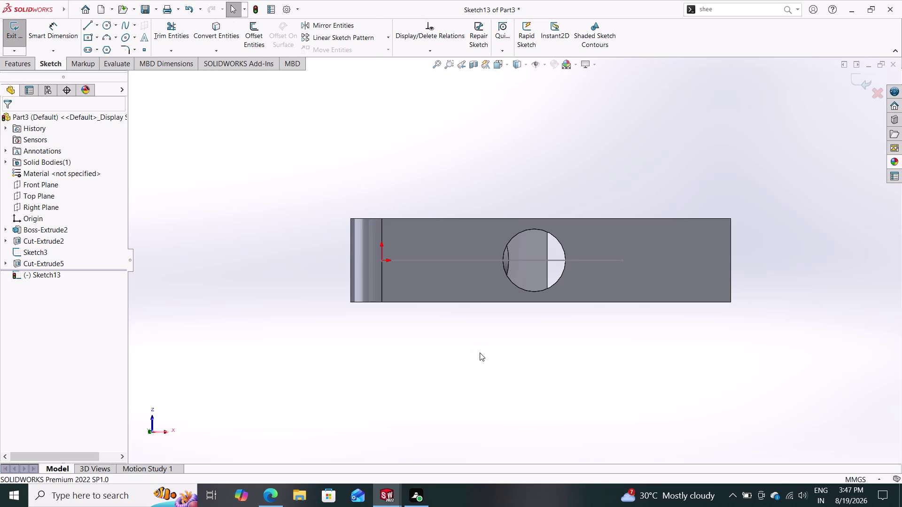
key(ctrl+z)
key(ctrl+z)
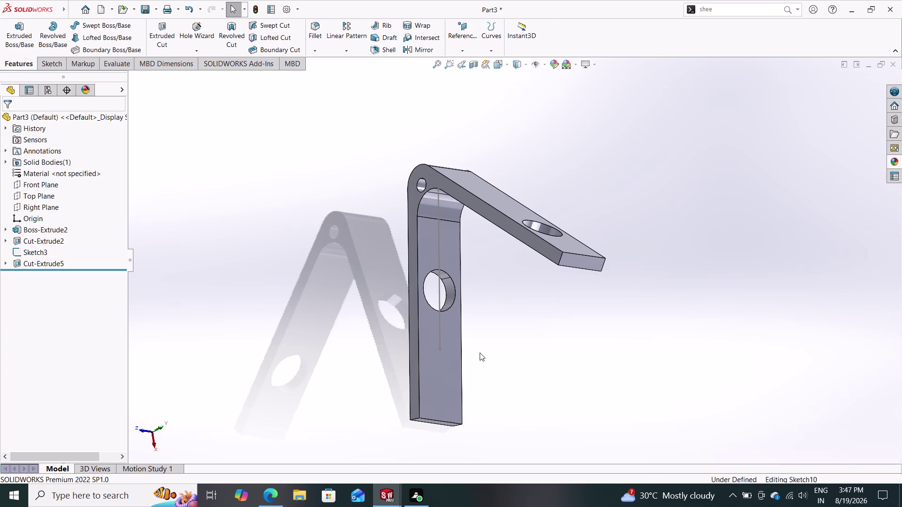
Undo back into Sketch10 and remove the Ø18.67 hole circle.
key(ctrl+z)
key(ctrl+z)
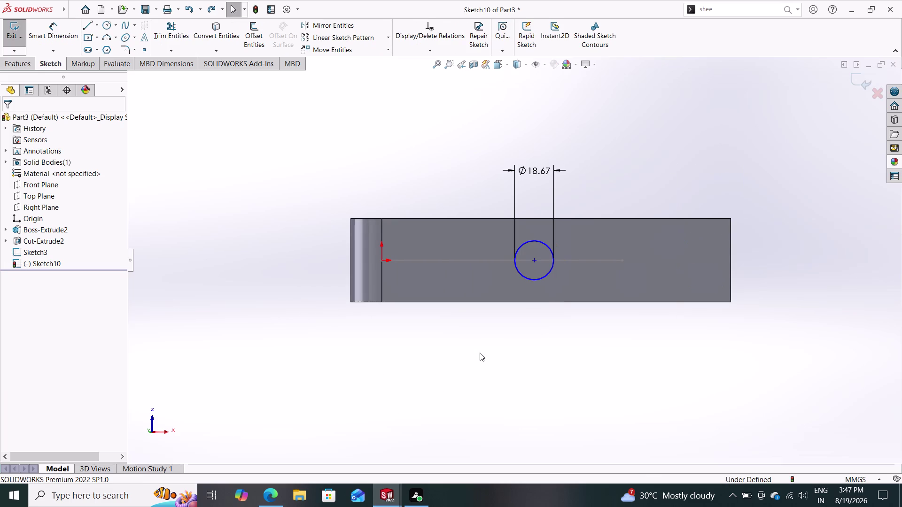
key(ctrl+z)
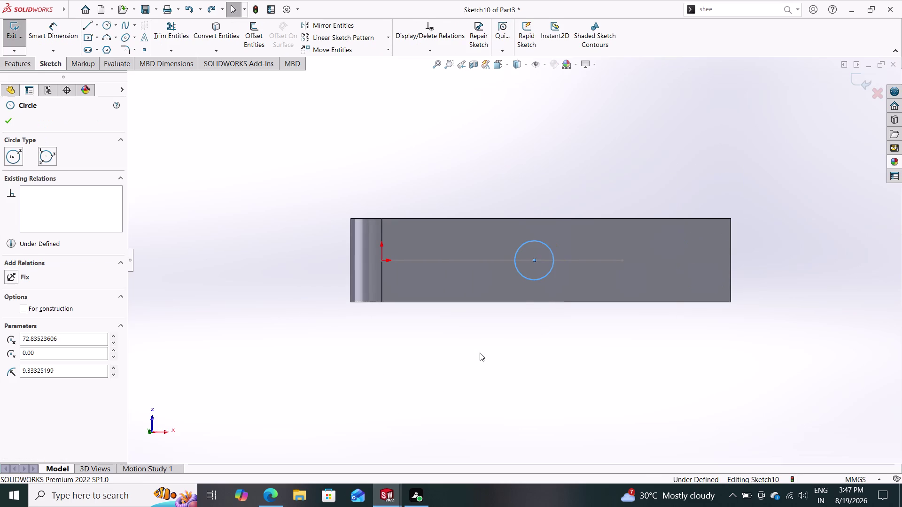
key(ctrl+z)
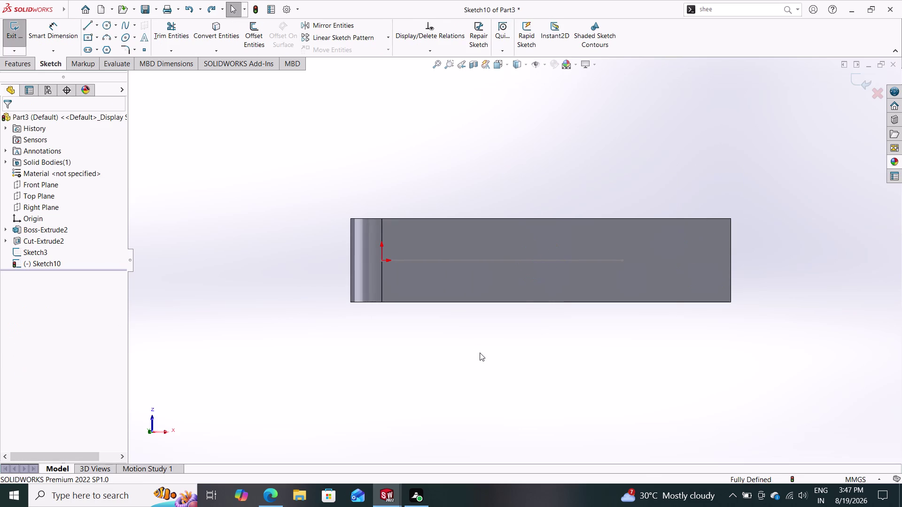
middle_drag(523, 356, 473, 284)
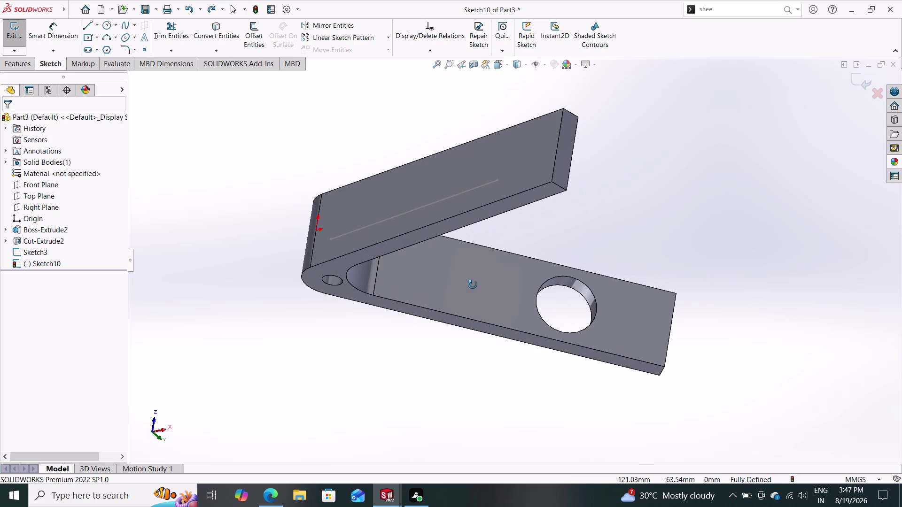
middle_drag(472, 284, 496, 315)
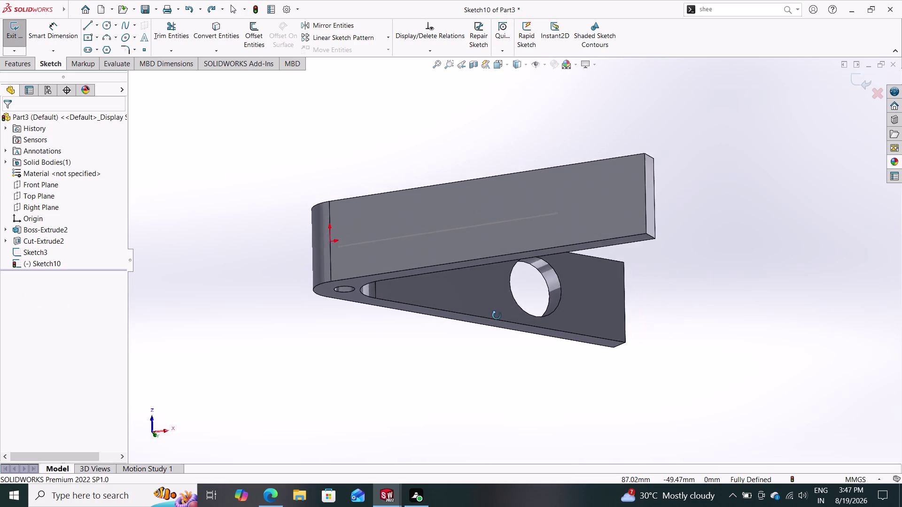
middle_drag(496, 315, 461, 306)
Orbit the part to check the arms and the lower edge.
click(443, 288)
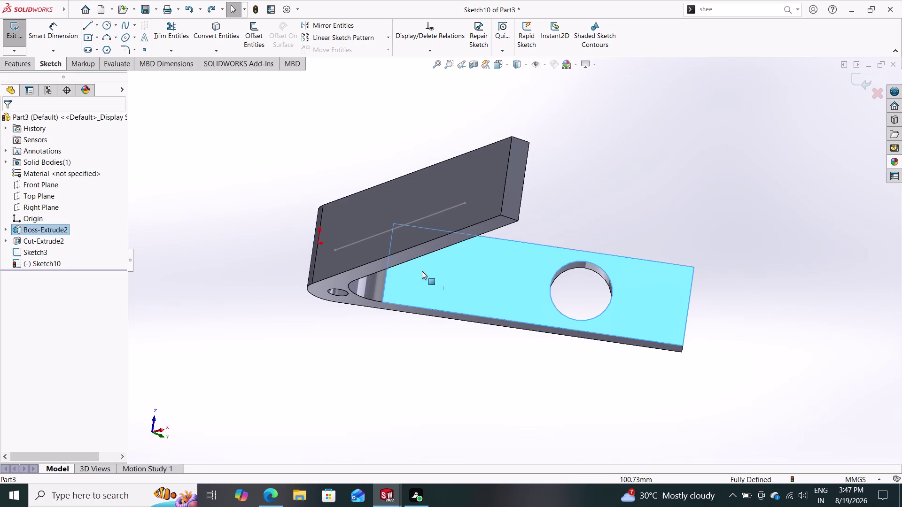
key(Escape)
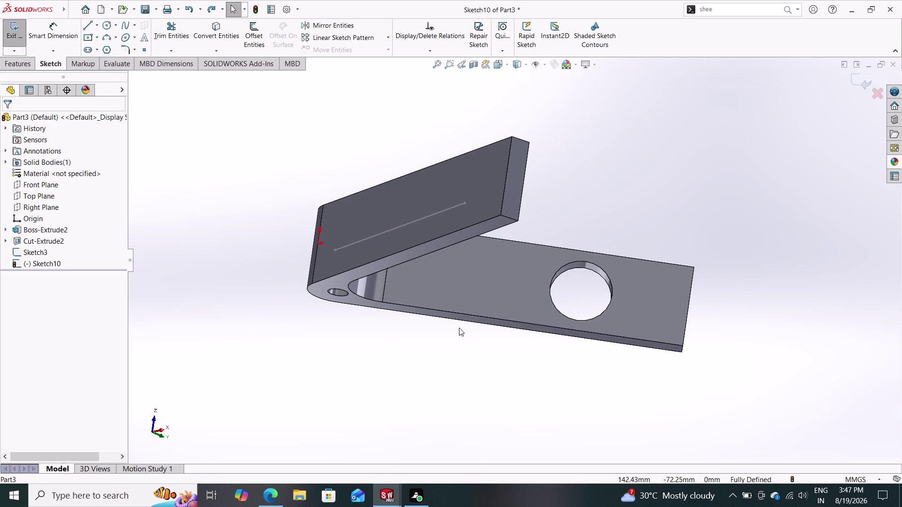
middle_drag(473, 323, 505, 248)
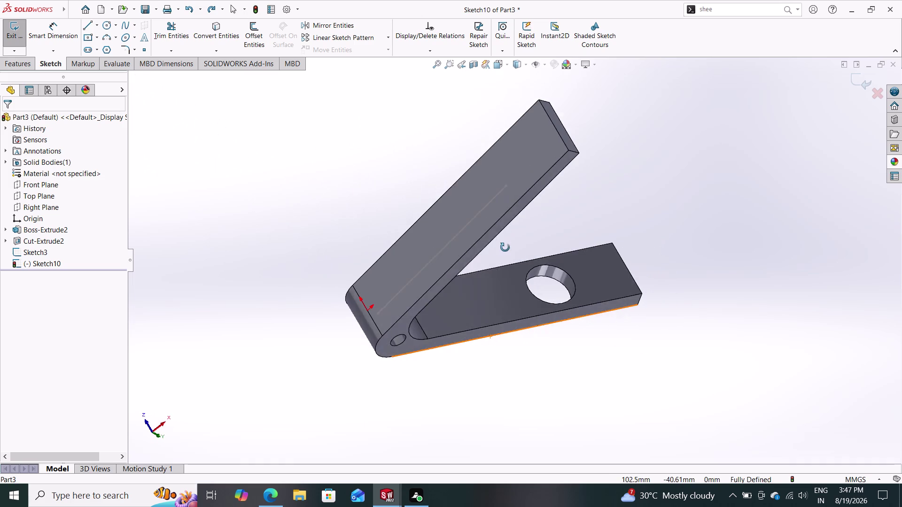
middle_drag(505, 247, 519, 142)
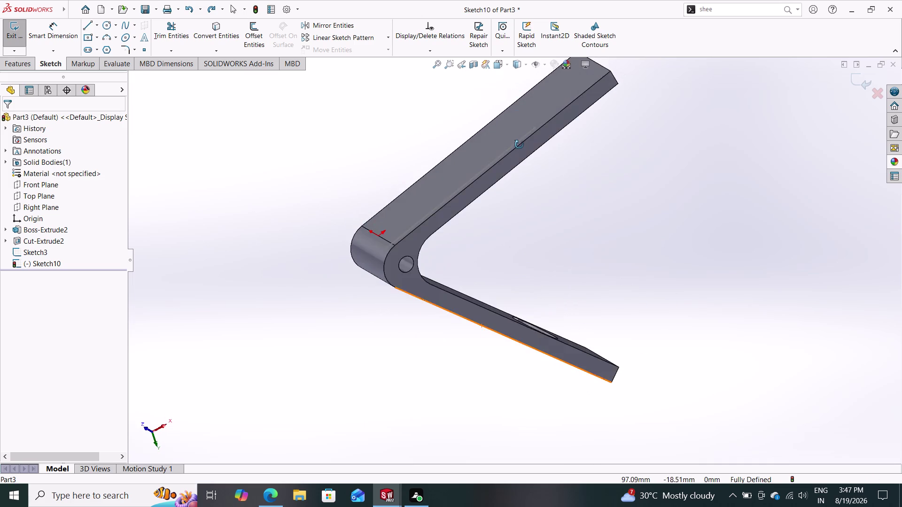
middle_drag(519, 142, 505, 248)
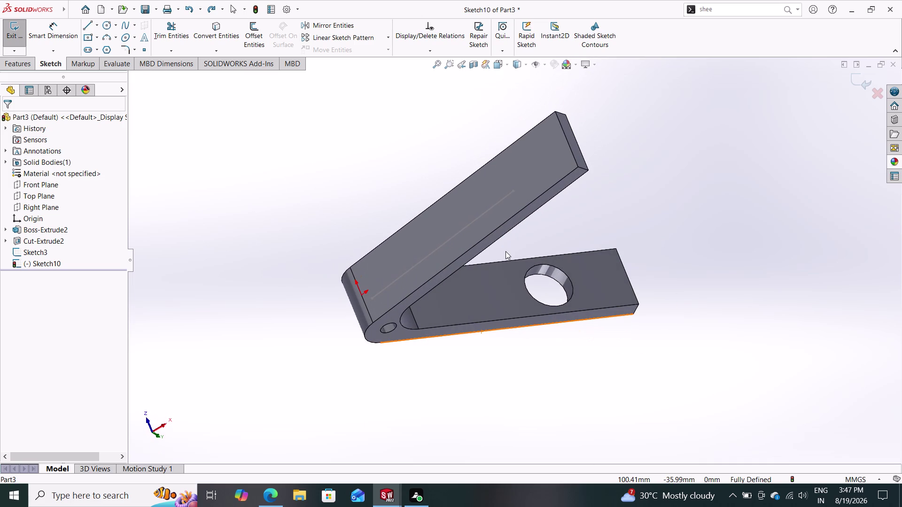
Undo further to leave the emptied Sketch10 and inspect the result.
key(ctrl+z)
key(ctrl+z)
key(ctrl+z)
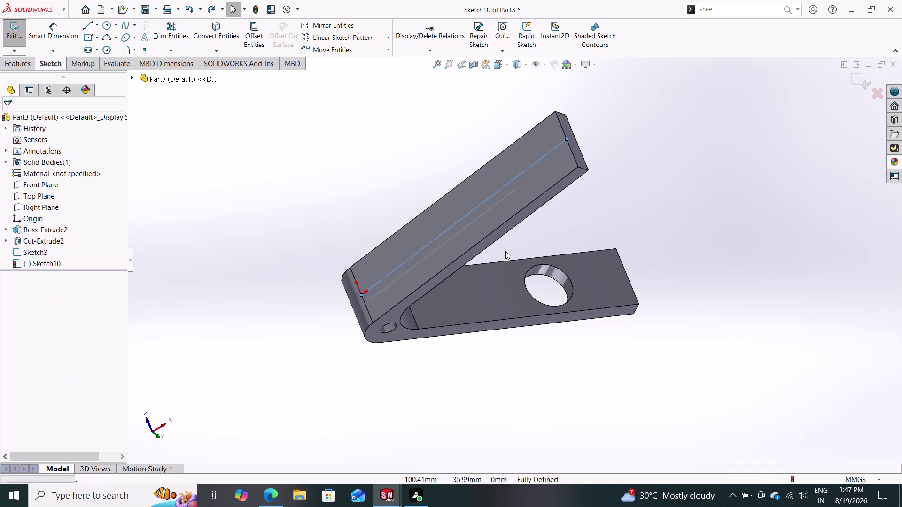
key(ctrl+z)
key(ctrl+z)
key(ctrl+z)
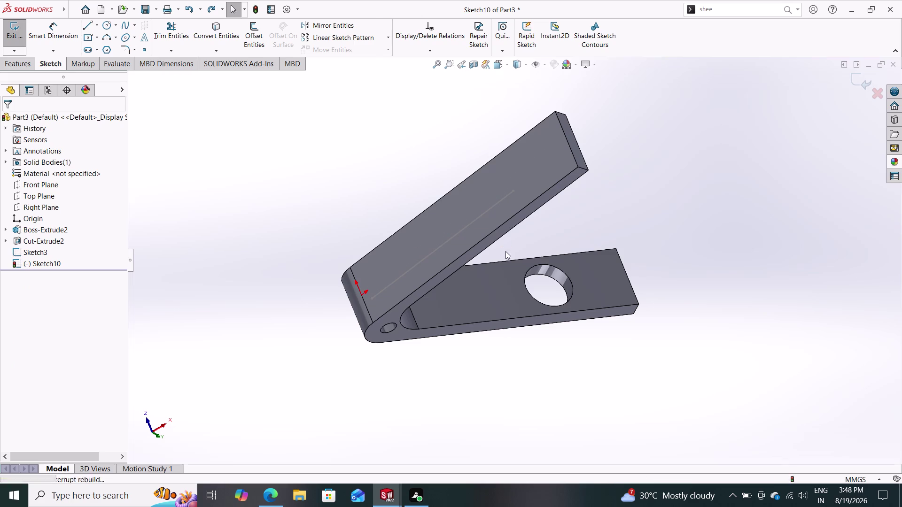
middle_drag(627, 262, 497, 341)
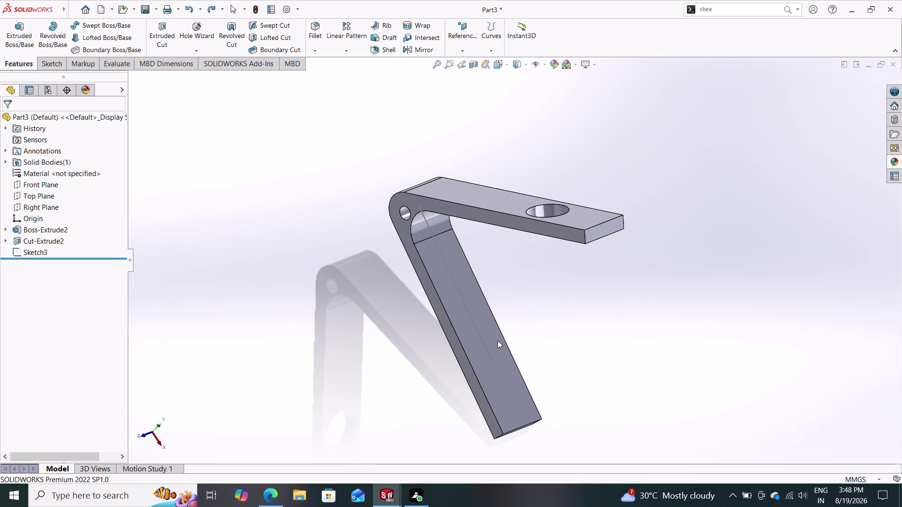
Start Sketch14 on the lower arm face, then orbit to bring the upper arm forward.
click(476, 358)
click(520, 332)
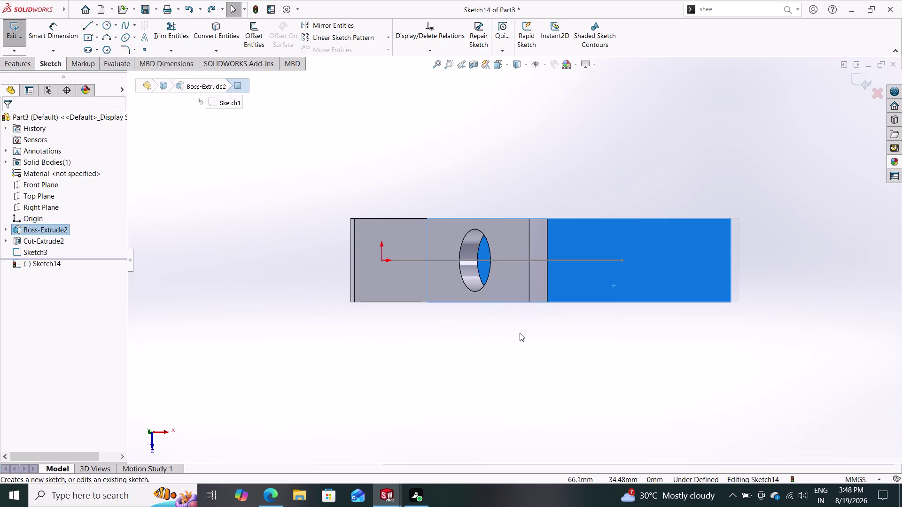
key(Escape)
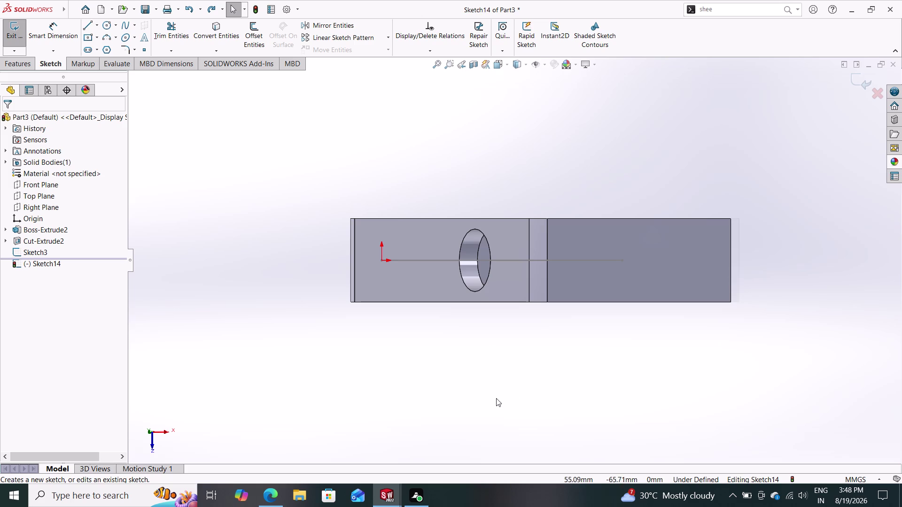
middle_drag(612, 407, 592, 335)
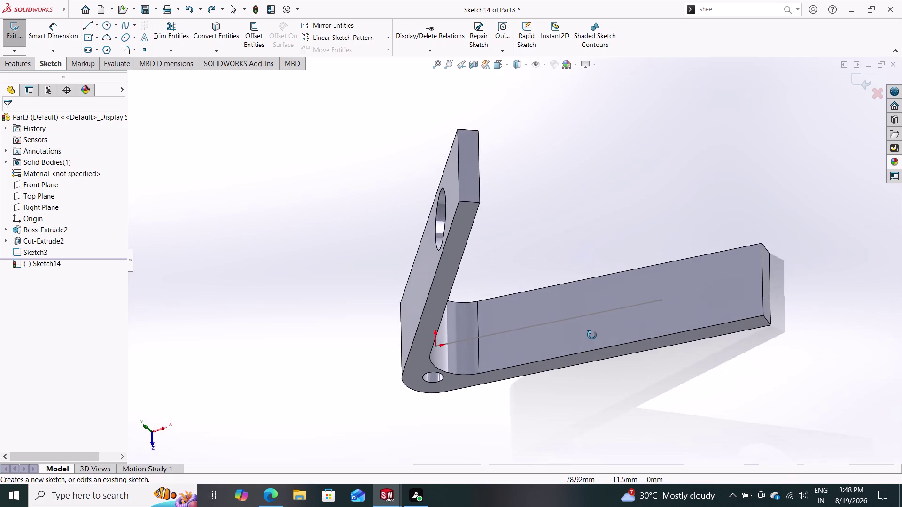
middle_drag(591, 336, 655, 343)
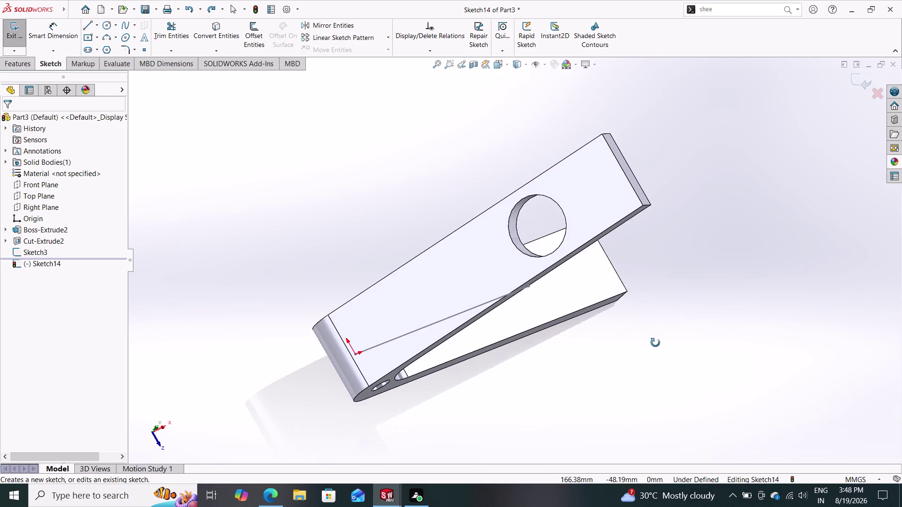
middle_drag(655, 343, 630, 334)
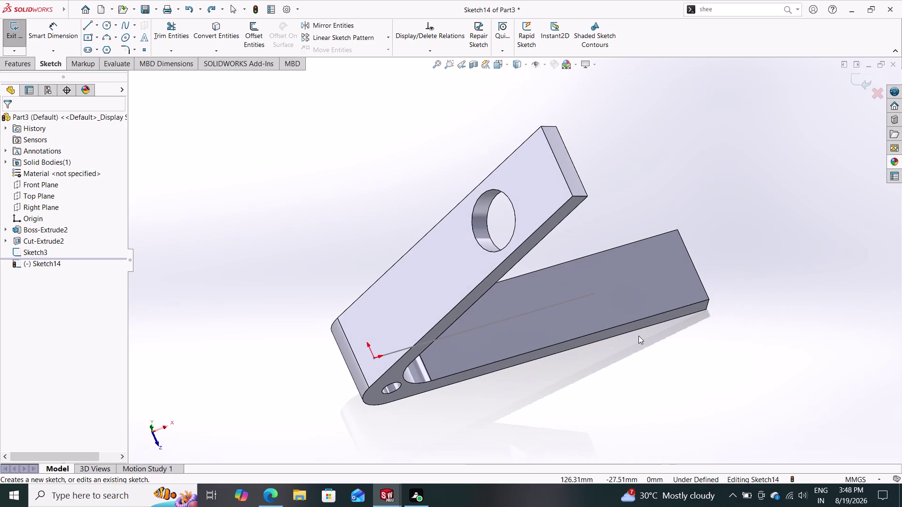
click(622, 307)
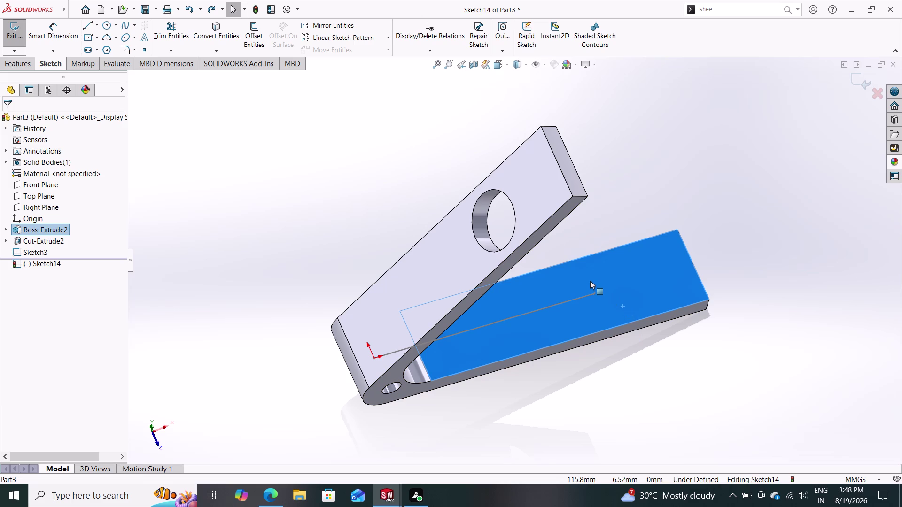
key(Escape)
key(Escape)
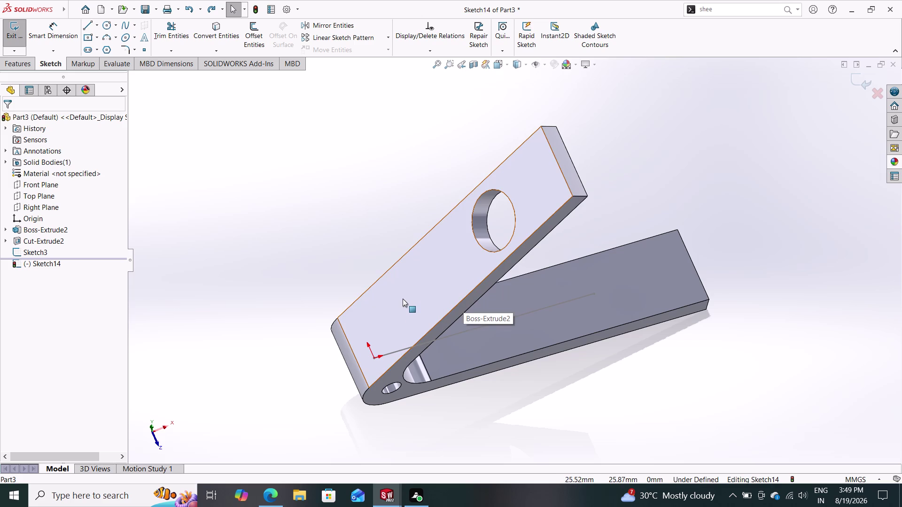
Cancel the Circle tool and close Sketch14 without keeping it.
click(106, 25)
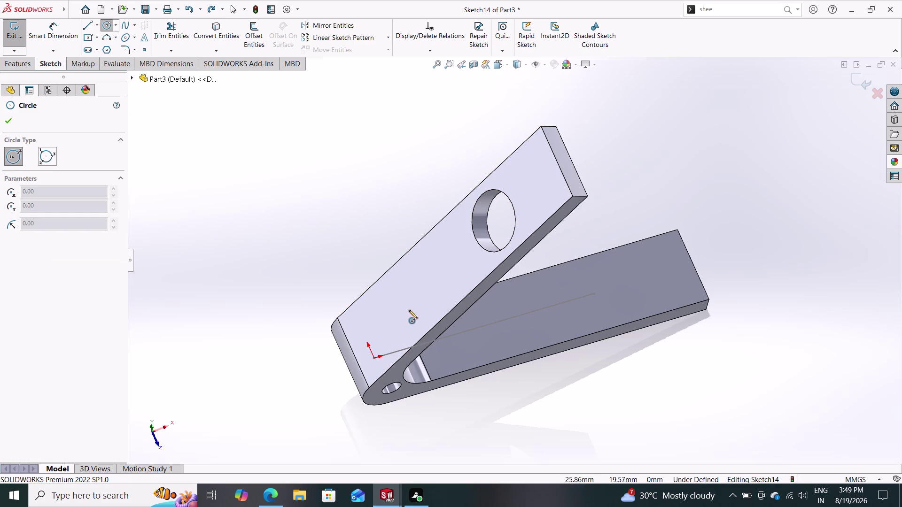
key(Escape)
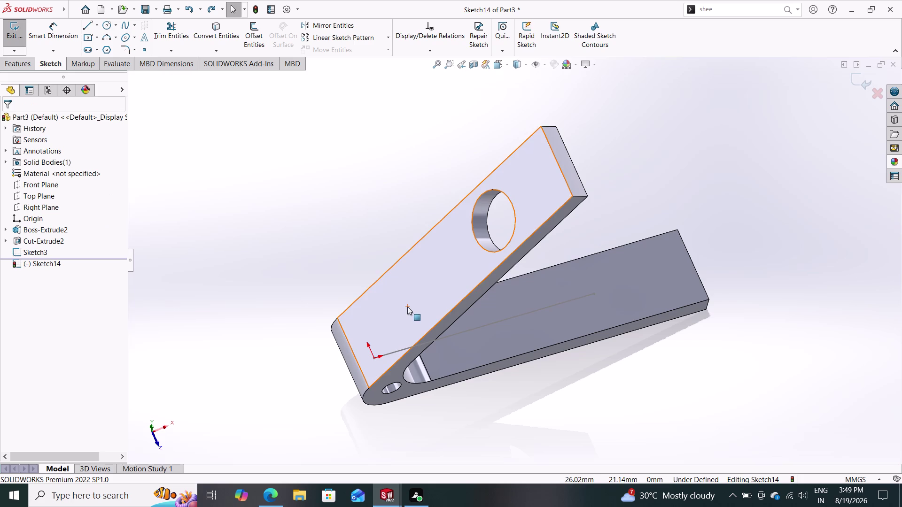
key(Escape)
key(Escape)
click(860, 85)
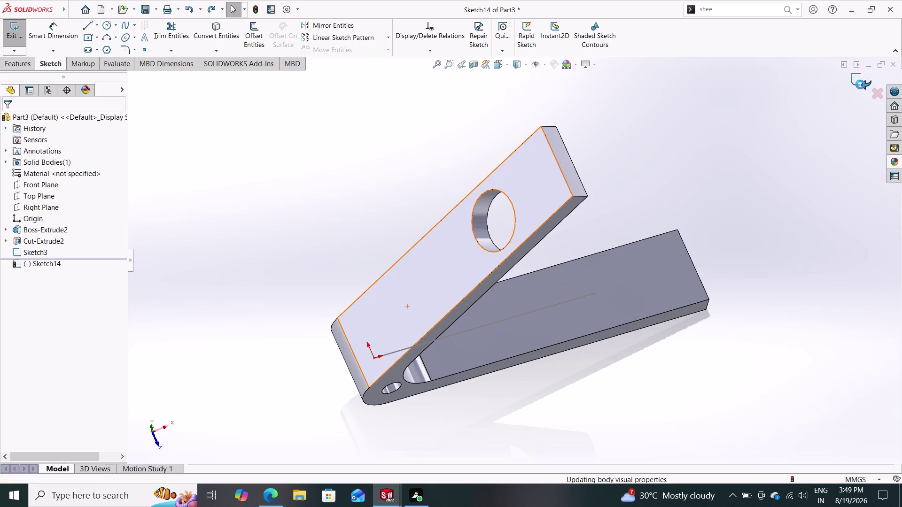
click(413, 316)
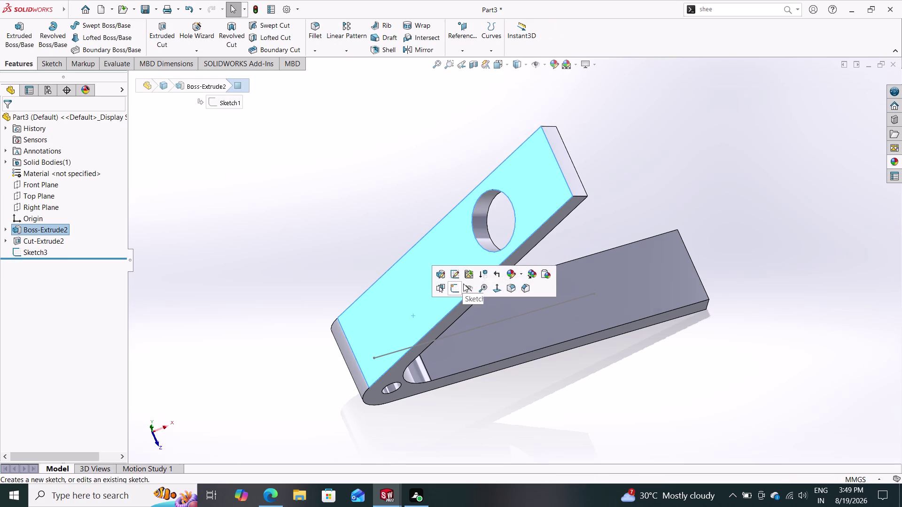
Start a sketch on the upper arm face and draw a circle centred on the line's endpoint.
click(451, 288)
key(Escape)
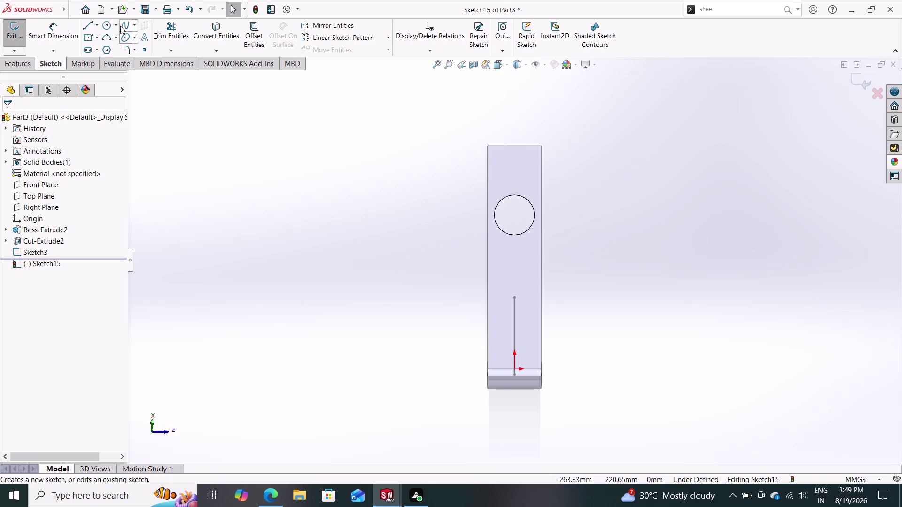
click(108, 24)
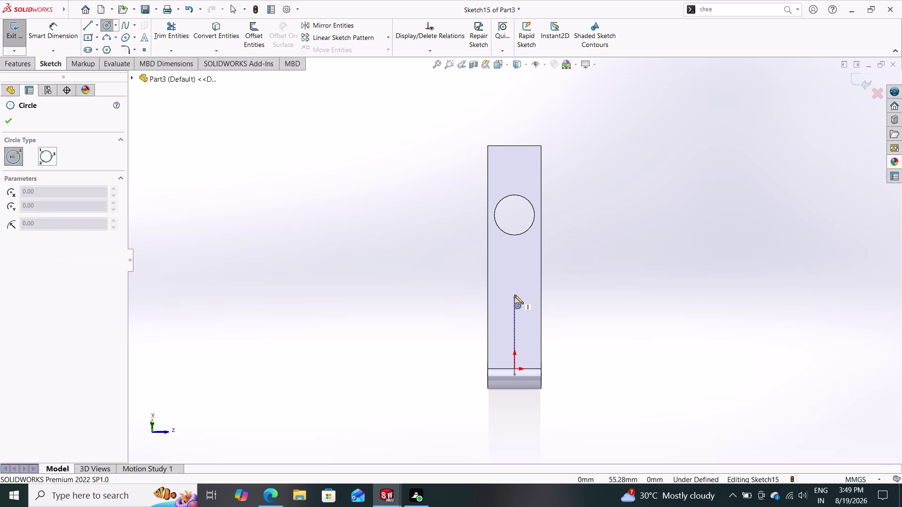
click(514, 298)
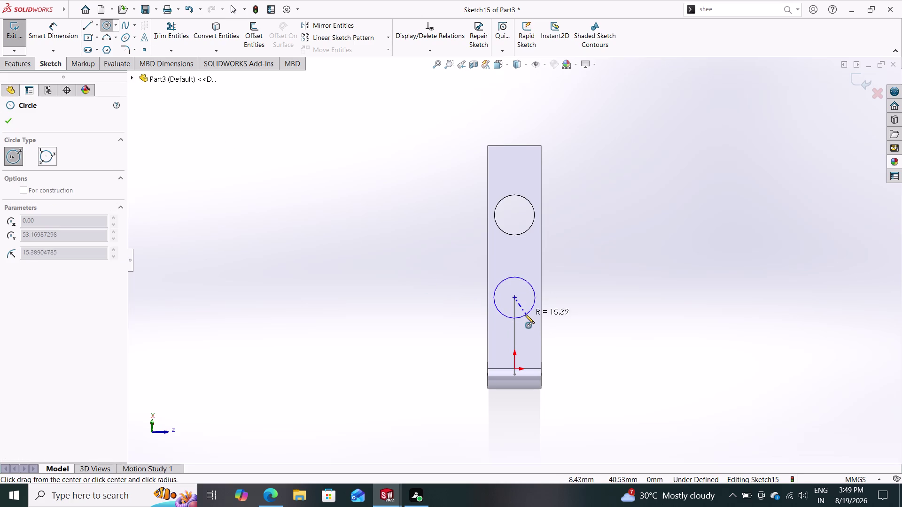
click(524, 312)
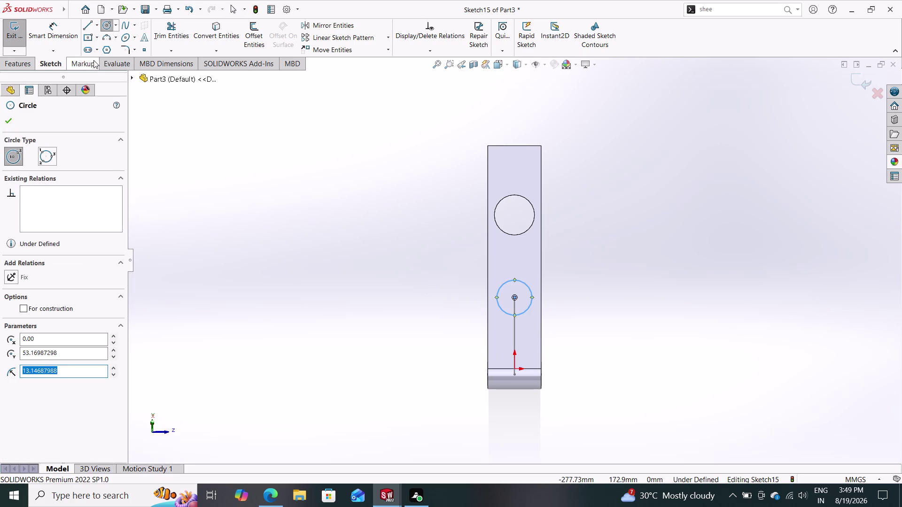
Dimension the circle's diameter to 30 mm.
click(63, 28)
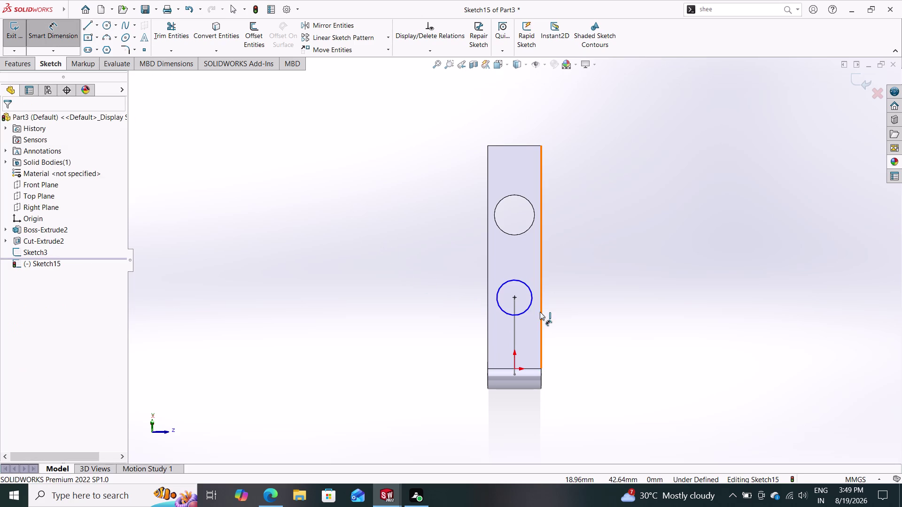
drag(529, 290, 540, 294)
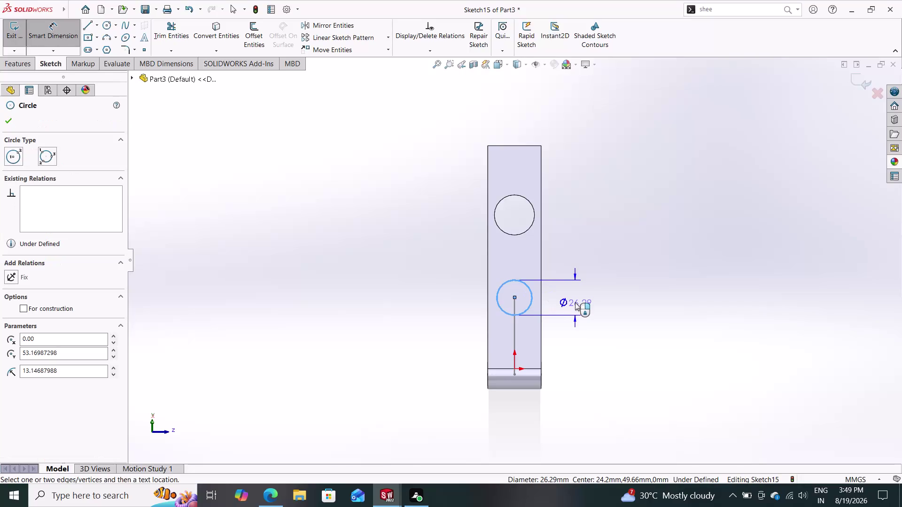
click(578, 295)
text(30)
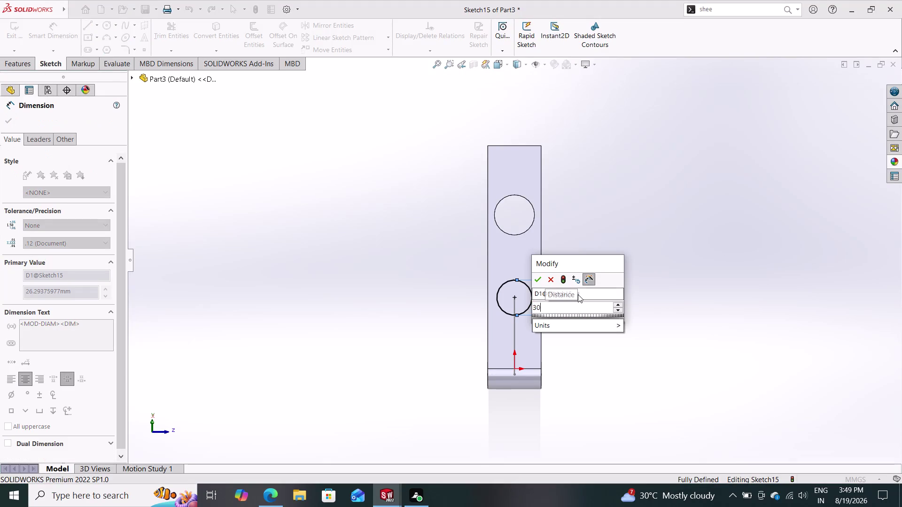
key(Return)
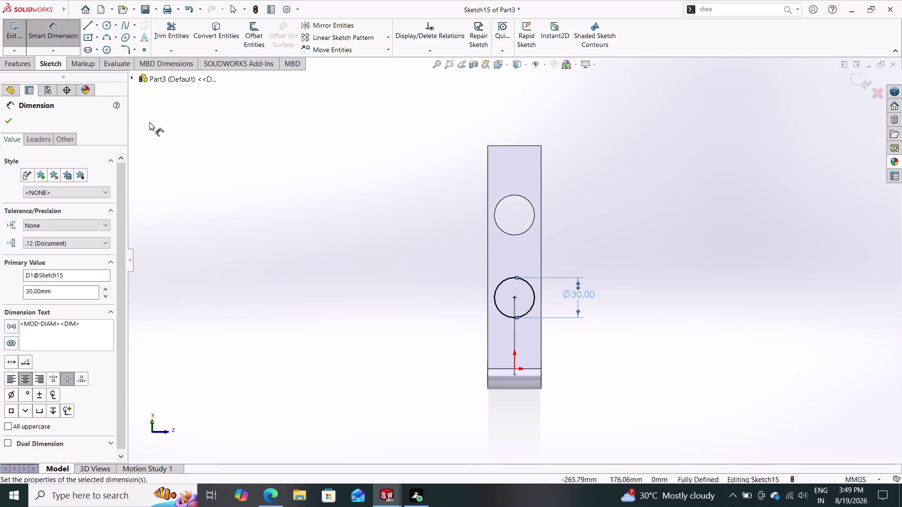
click(7, 122)
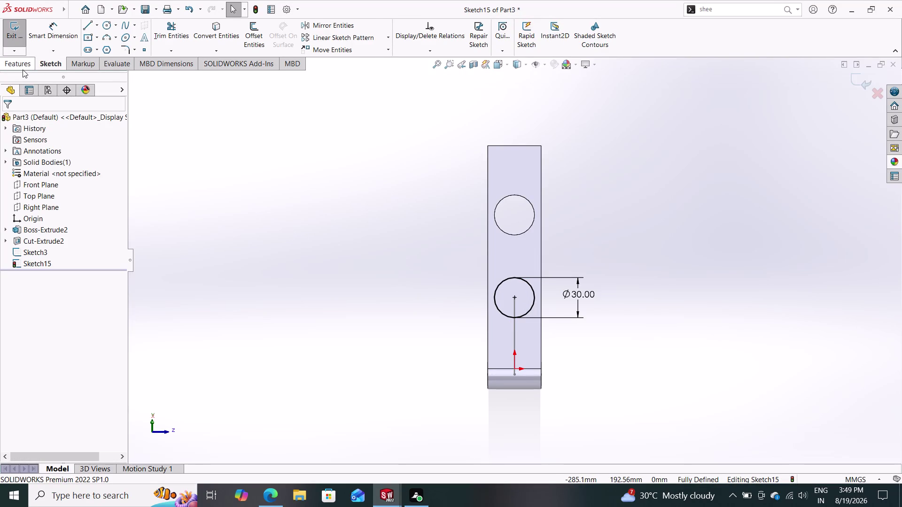
click(22, 69)
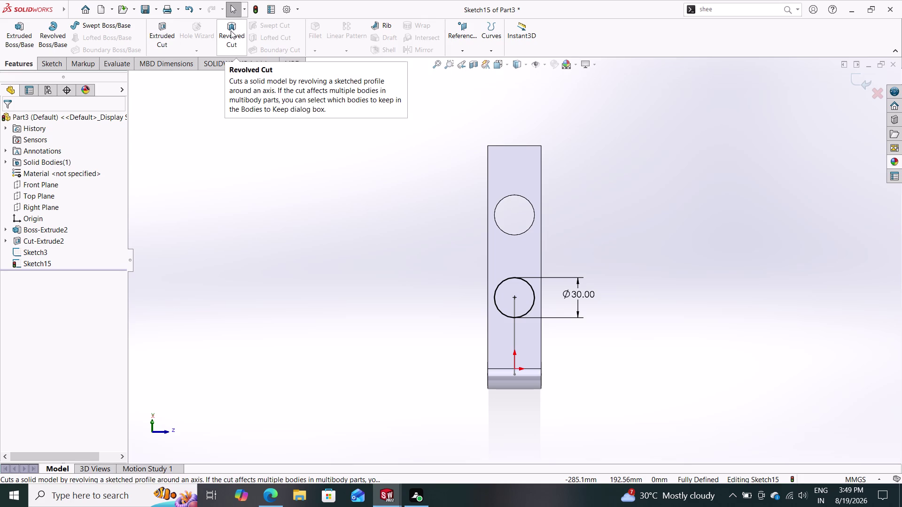
Extrude-cut the 30 mm circle through the upper arm and orbit to inspect the hole.
click(169, 31)
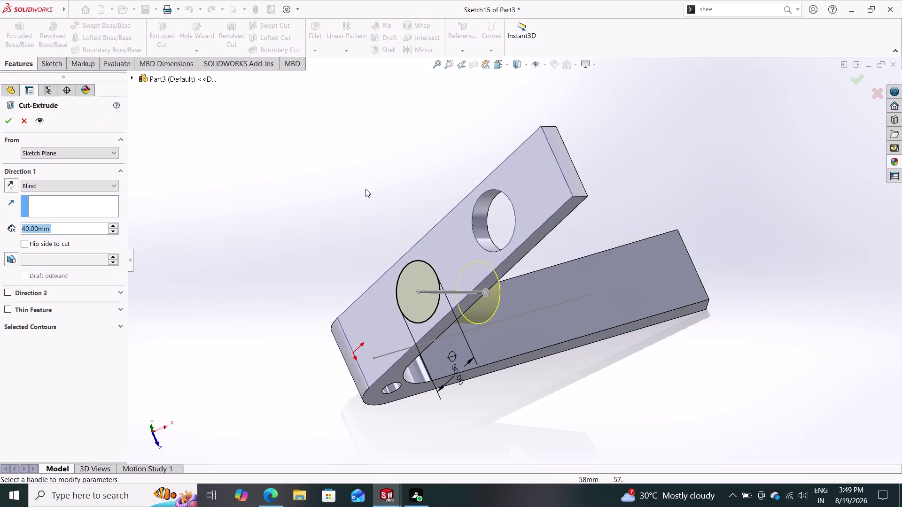
click(8, 116)
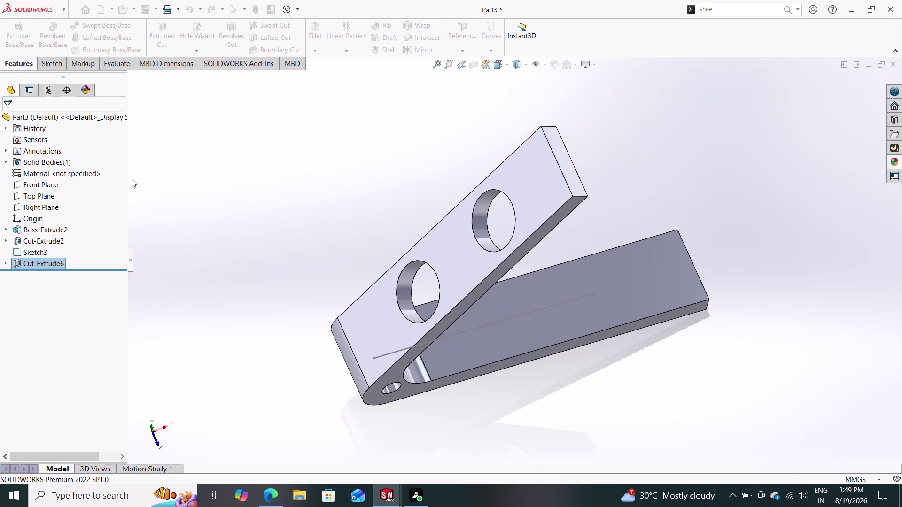
middle_drag(301, 239, 238, 216)
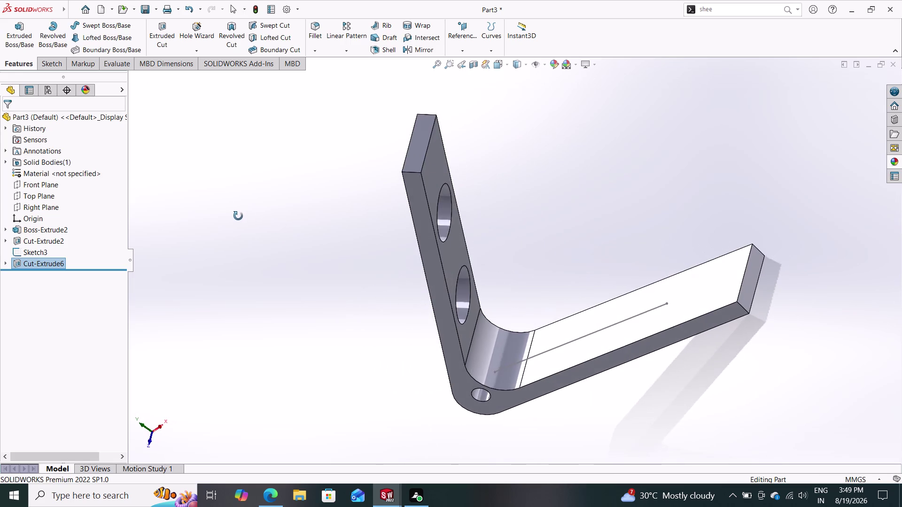
middle_drag(238, 216, 320, 224)
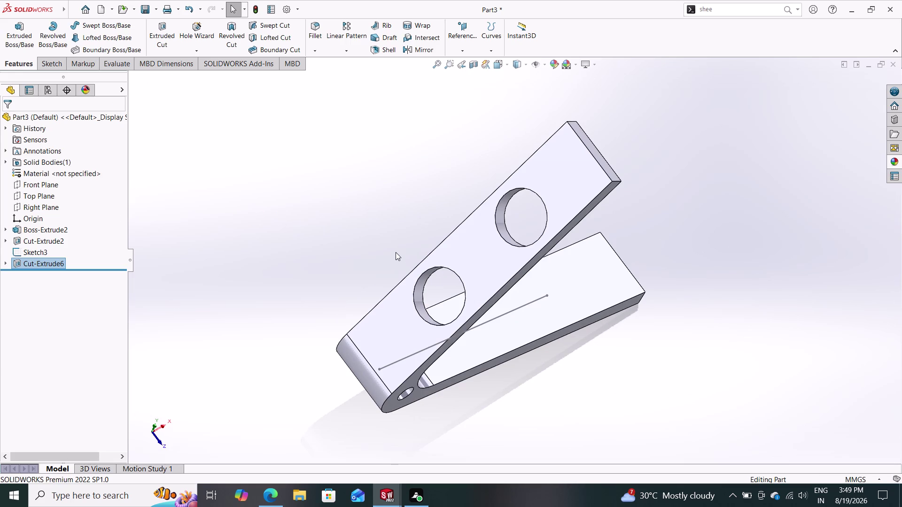
click(582, 282)
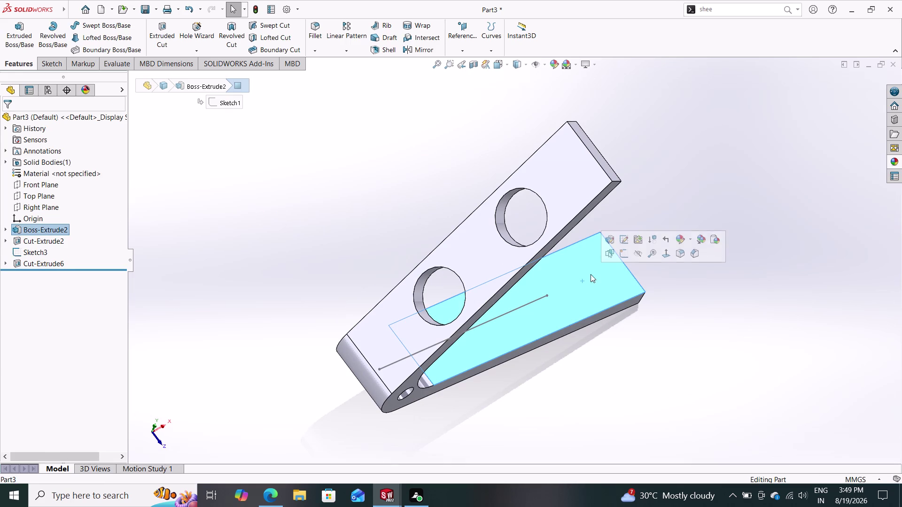
Discard the stray lower-face sketch, then undo the cut, the 30 mm dimension and the circle.
click(622, 253)
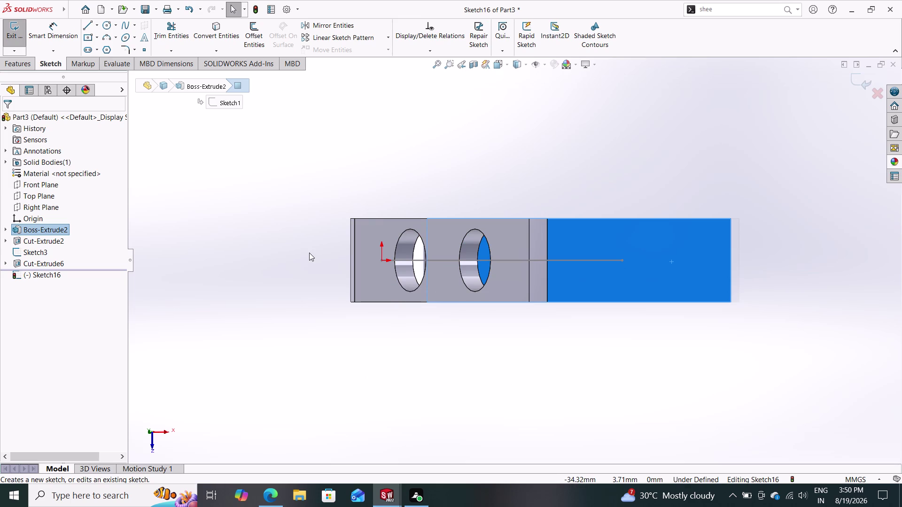
key(ctrl+z)
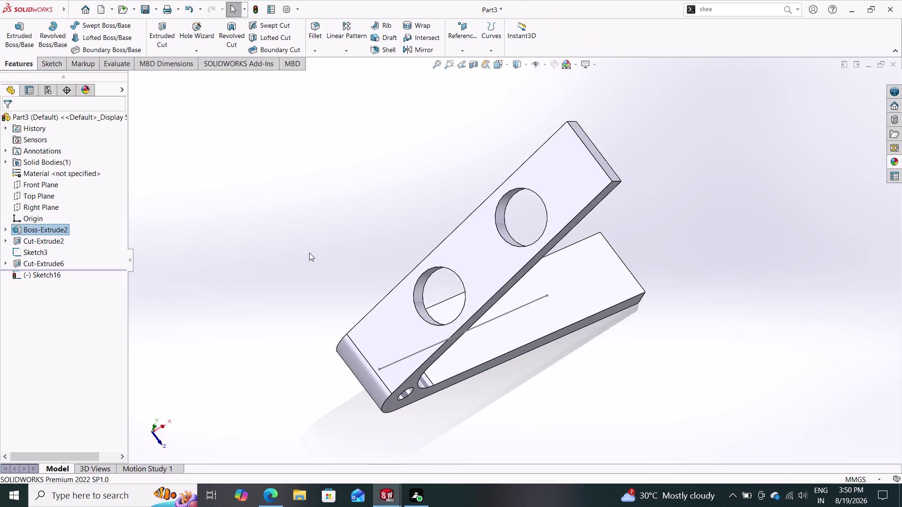
key(ctrl+z)
key(ctrl+z)
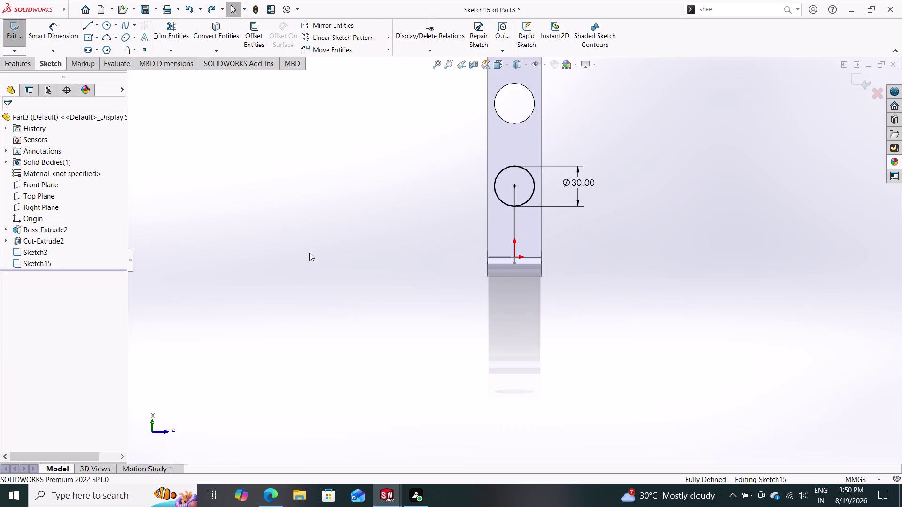
key(ctrl+z)
key(ctrl+z)
key(ctrl+z)
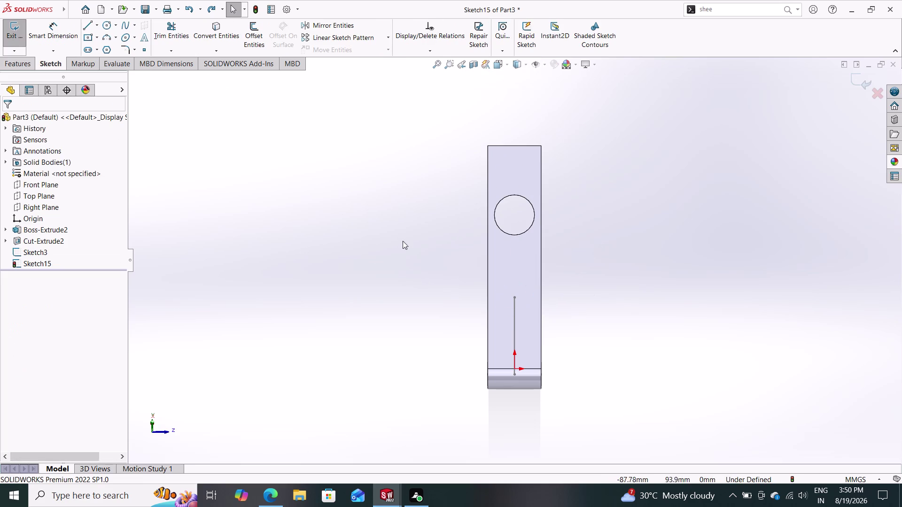
middle_drag(586, 256, 655, 264)
middle_drag(645, 262, 459, 324)
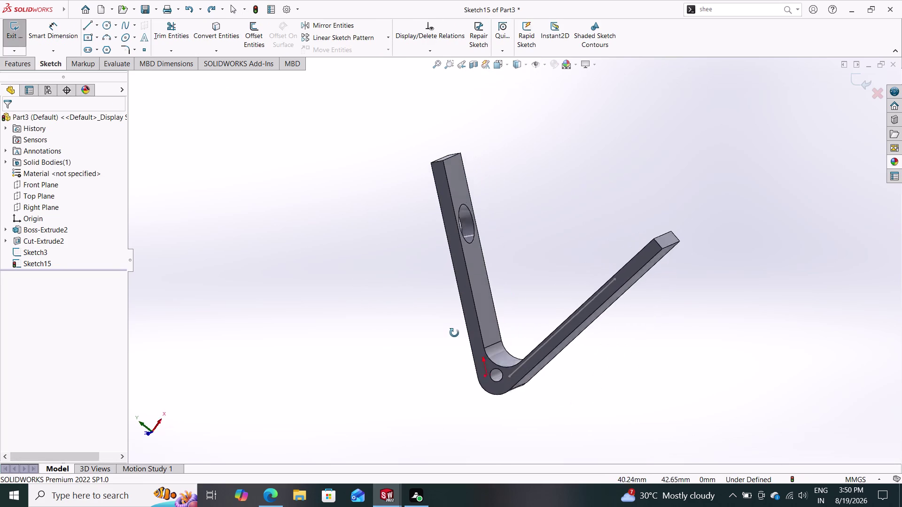
middle_drag(459, 324, 455, 376)
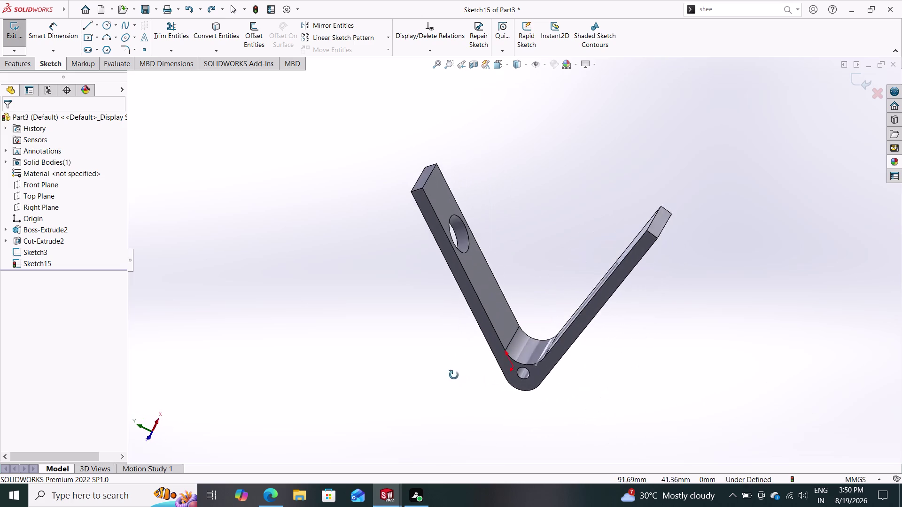
middle_drag(455, 375, 447, 383)
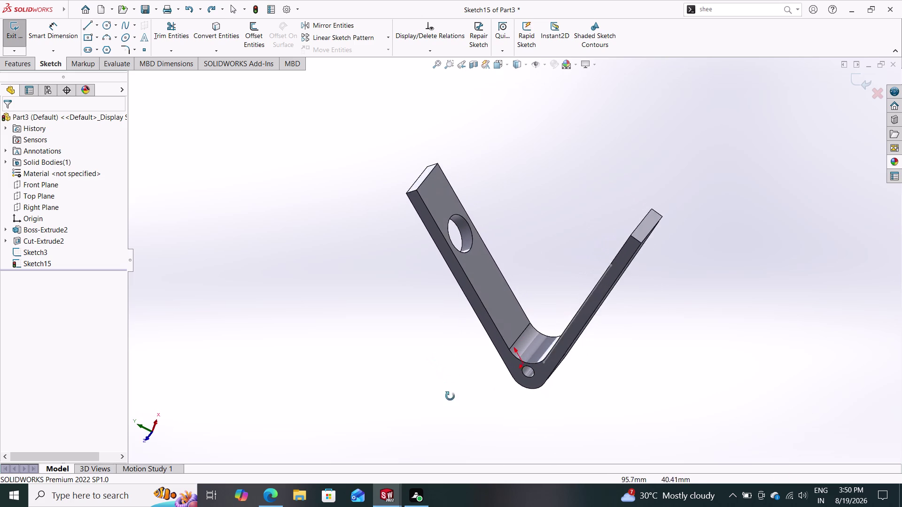
middle_drag(447, 383, 457, 414)
click(526, 333)
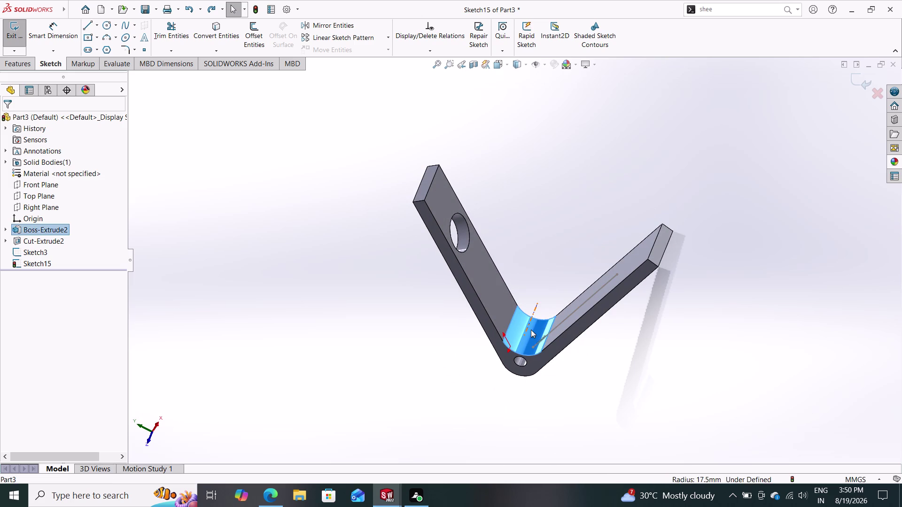
key(Escape)
key(Escape)
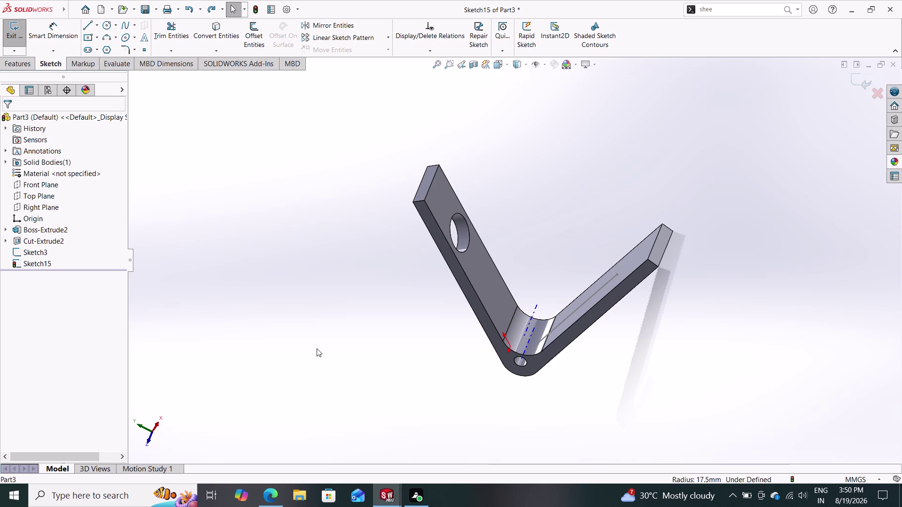
middle_drag(317, 348, 311, 314)
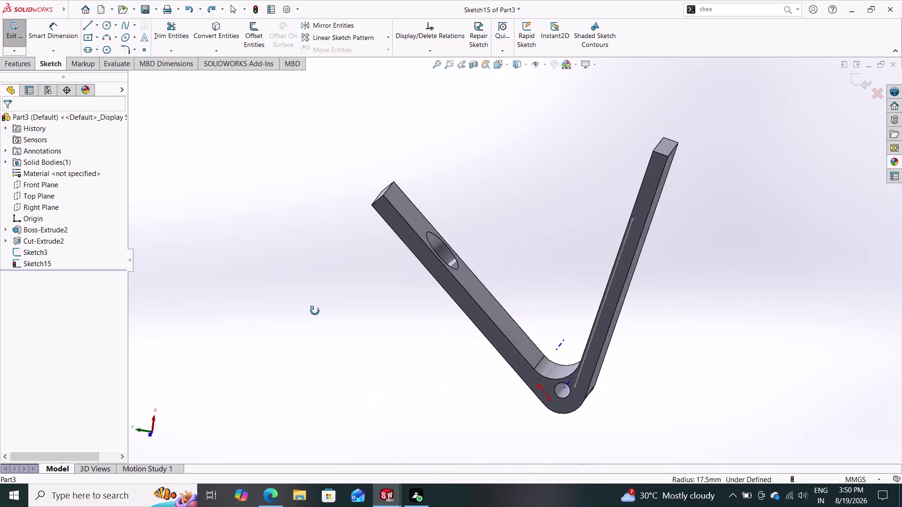
middle_drag(311, 314, 477, 308)
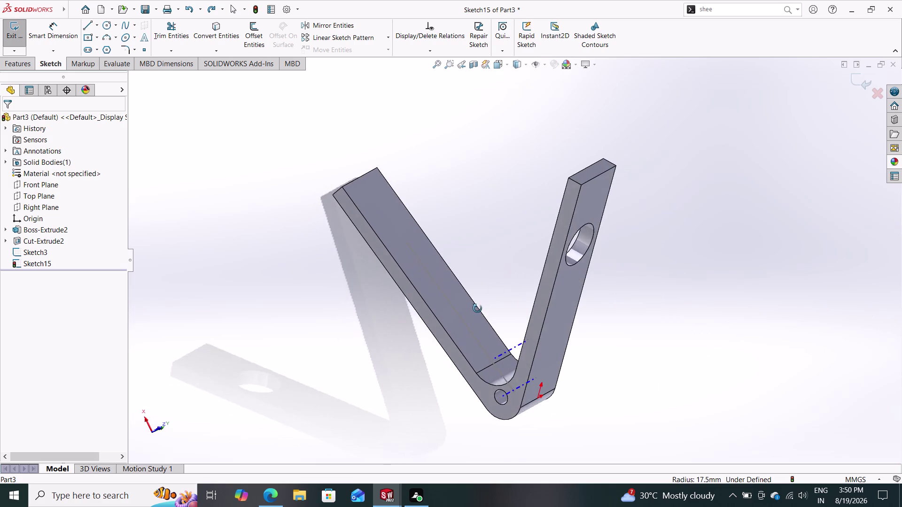
middle_drag(478, 308, 439, 368)
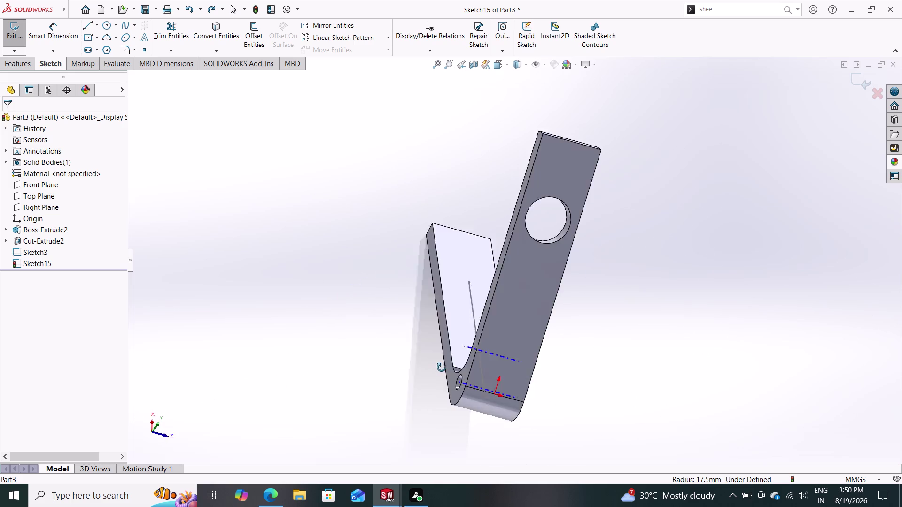
middle_drag(440, 368, 338, 367)
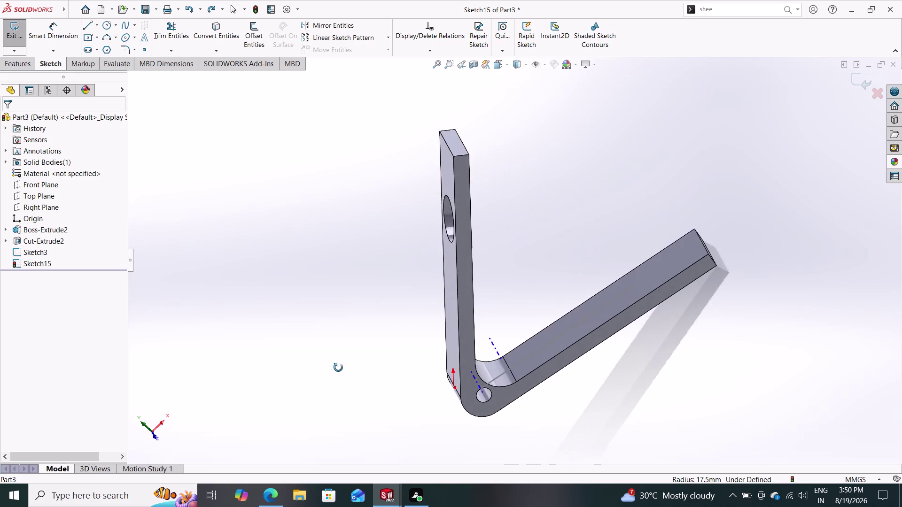
middle_drag(338, 368, 345, 364)
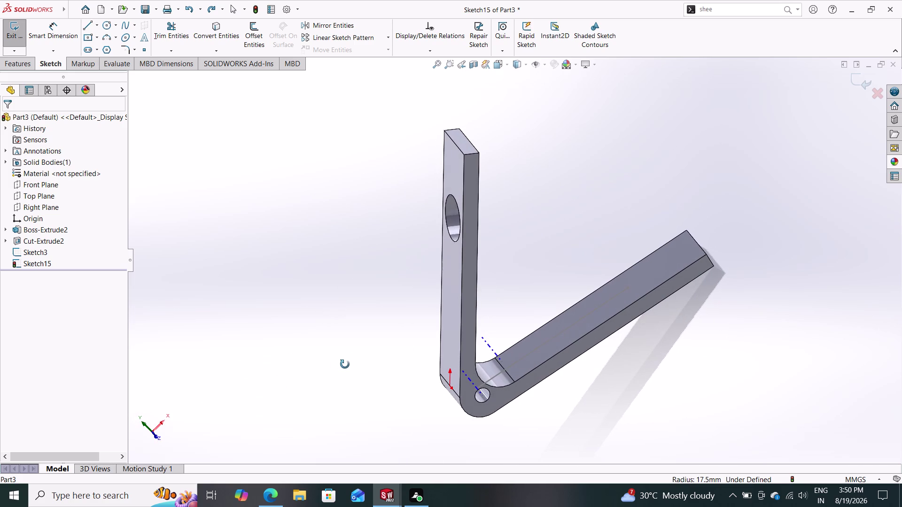
Cancel the circle on the long arm and exit Sketch15 without keeping it.
middle_drag(345, 365, 345, 364)
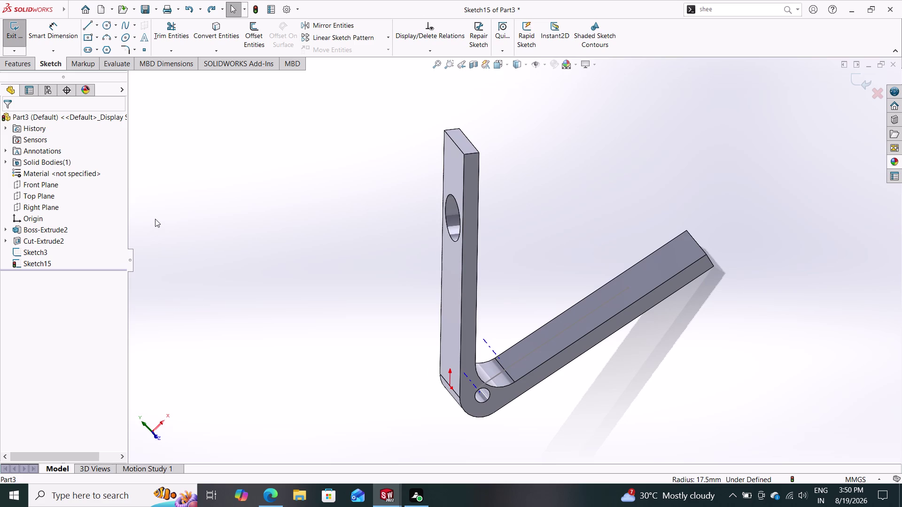
drag(106, 21, 125, 31)
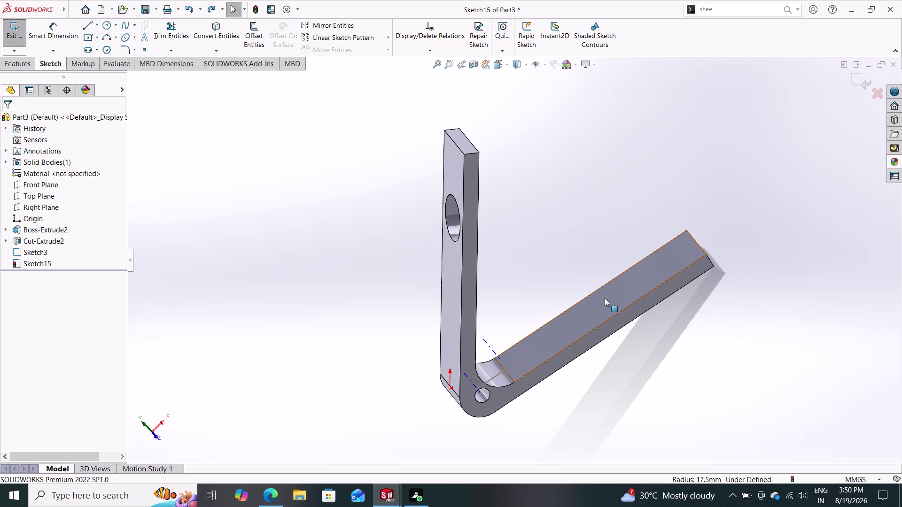
click(107, 24)
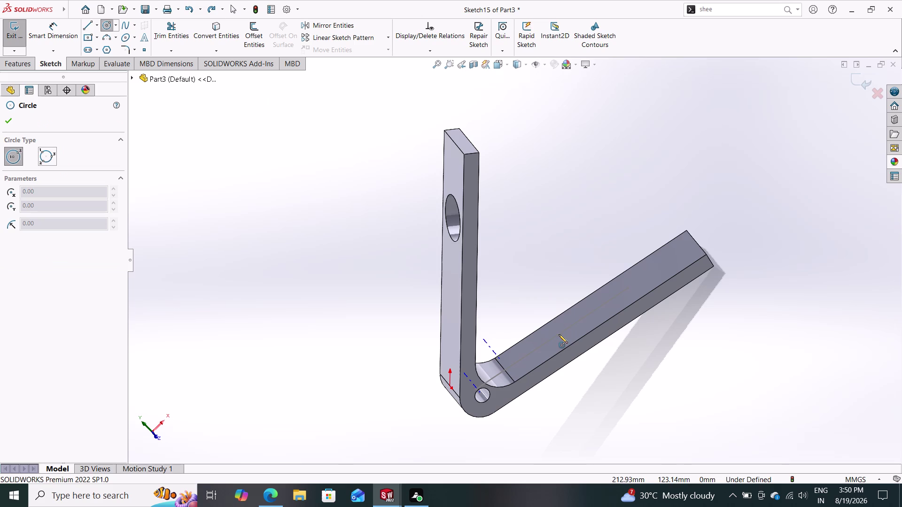
click(558, 335)
key(Escape)
key(Escape)
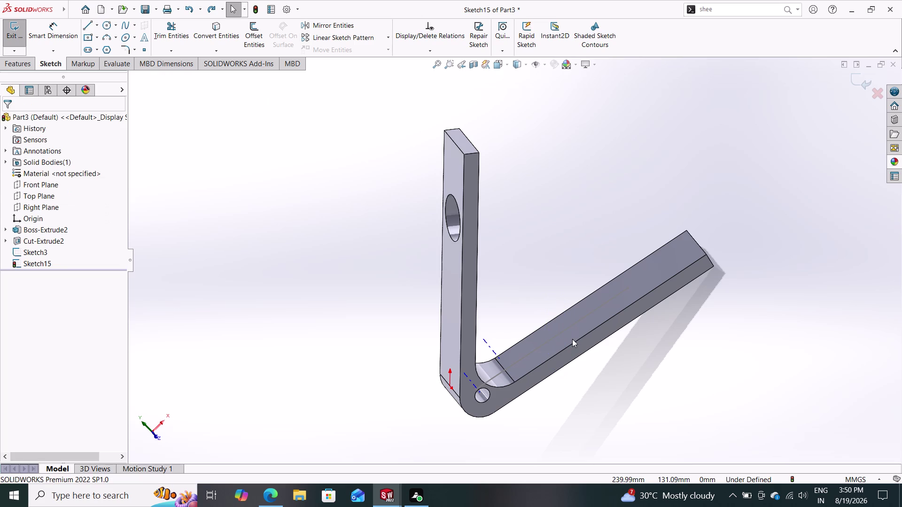
key(Escape)
key(Escape)
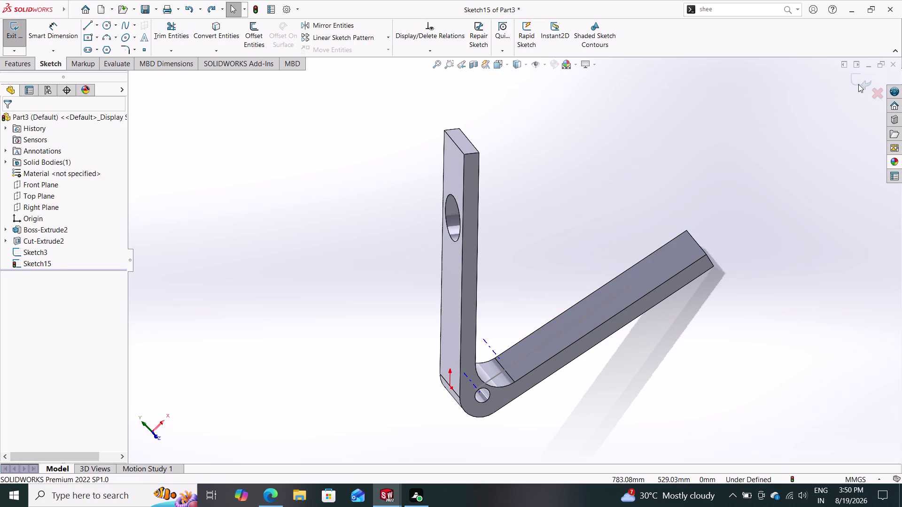
click(858, 83)
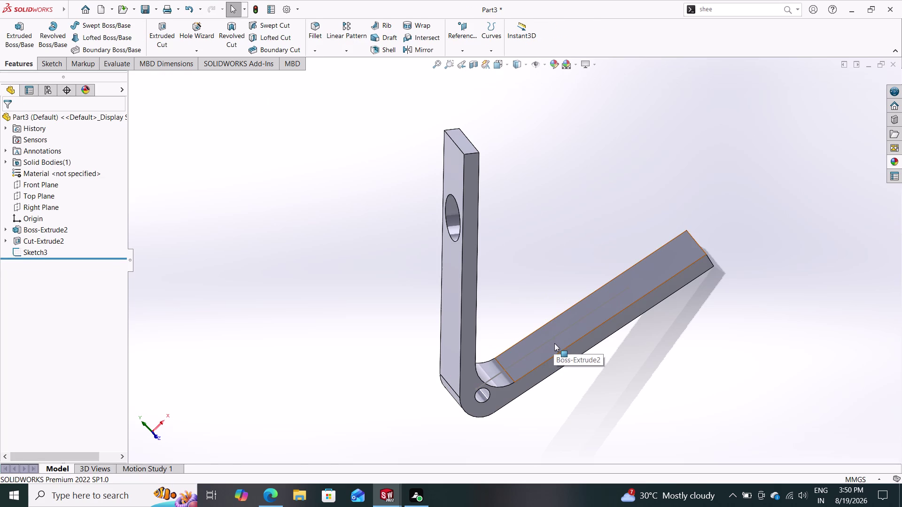
Sketch a circle near the outer end of the long arm face.
click(554, 343)
click(594, 313)
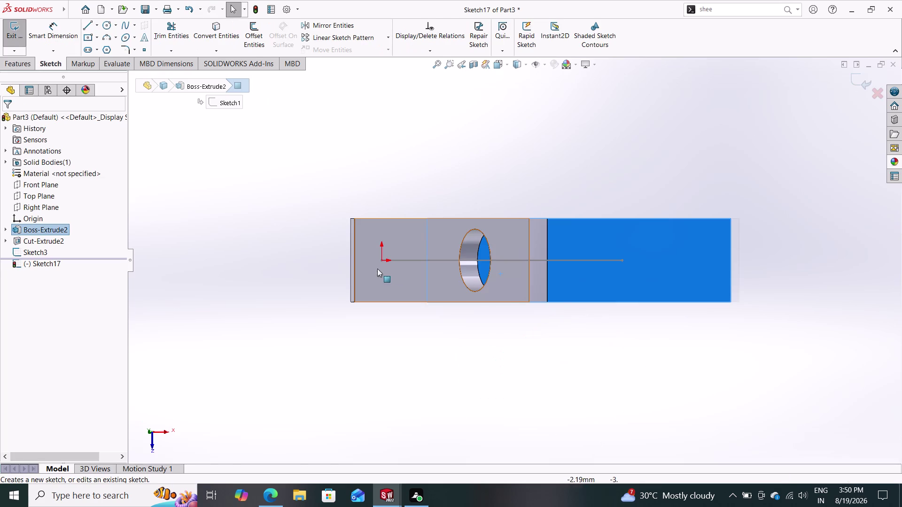
click(107, 25)
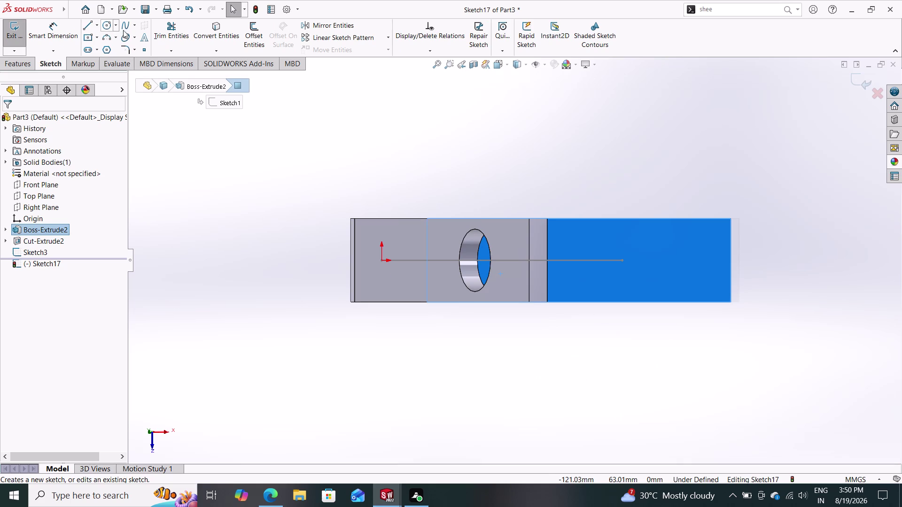
click(624, 260)
click(639, 278)
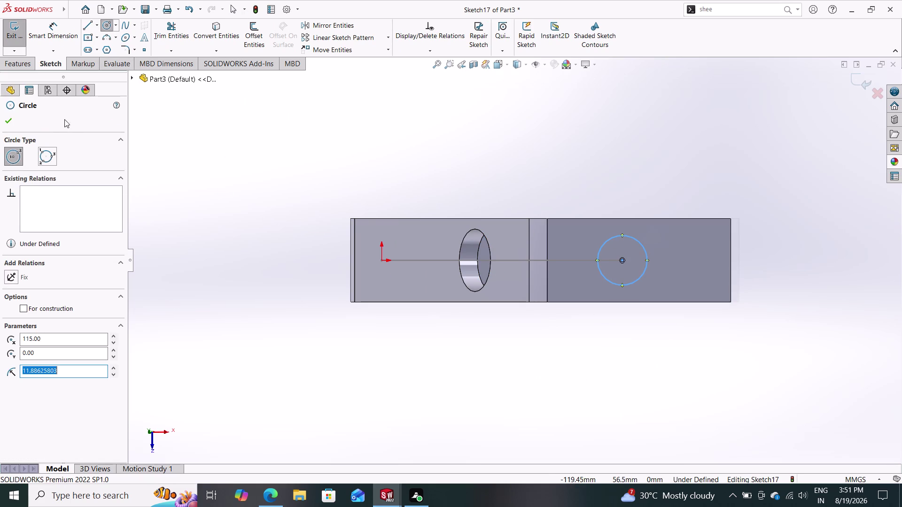
click(8, 116)
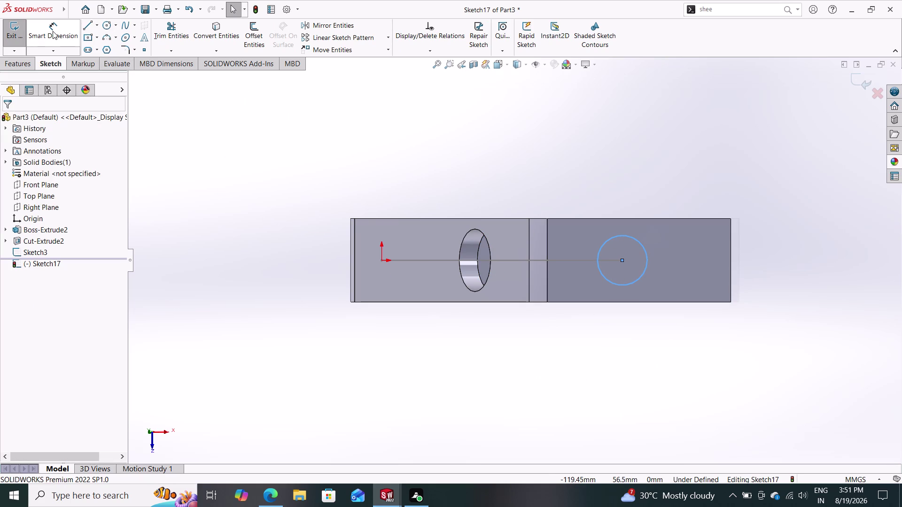
Dimension the circle's diameter to 30 mm.
drag(53, 31, 83, 44)
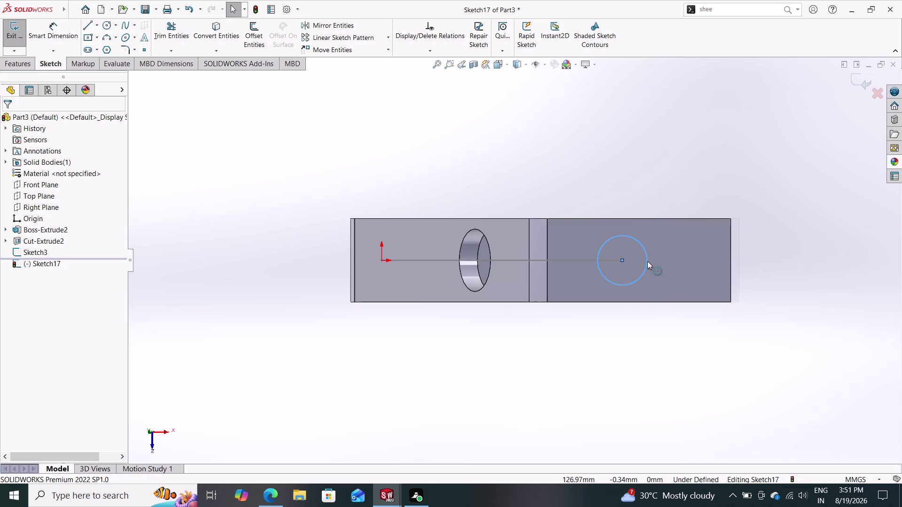
click(63, 29)
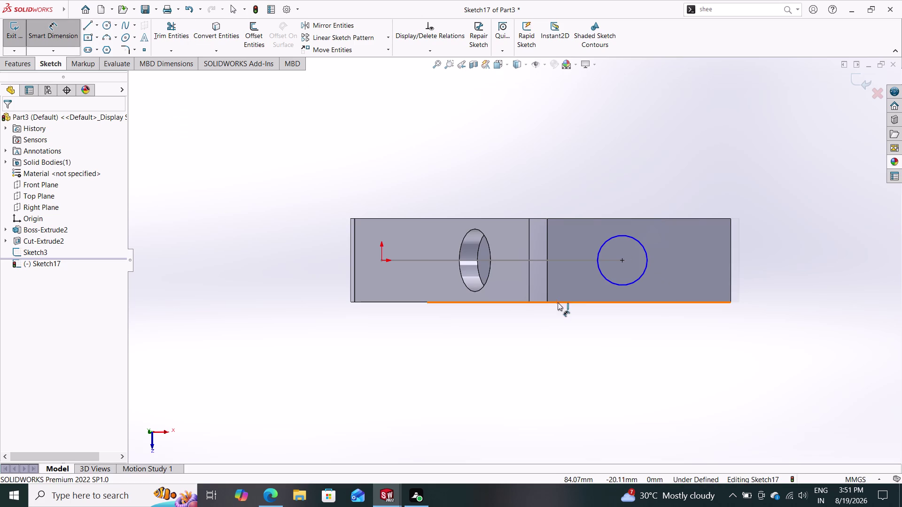
click(645, 254)
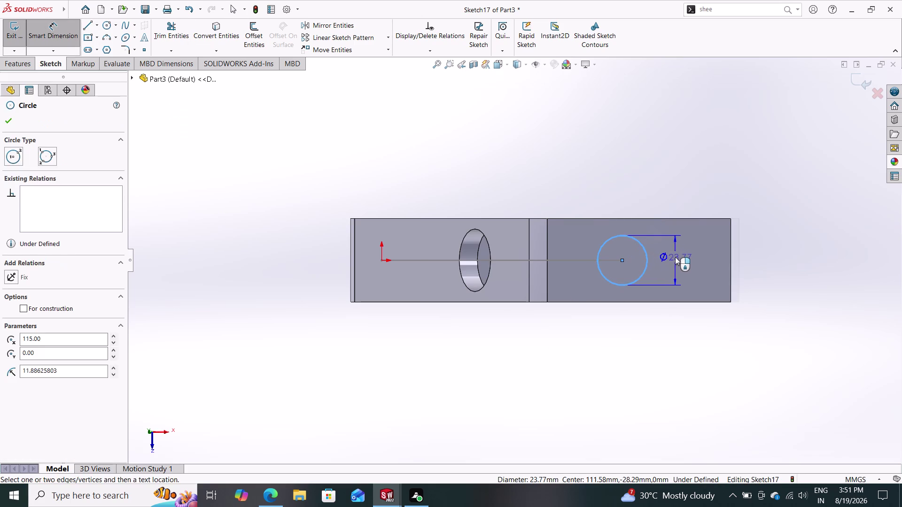
click(674, 256)
text(30)
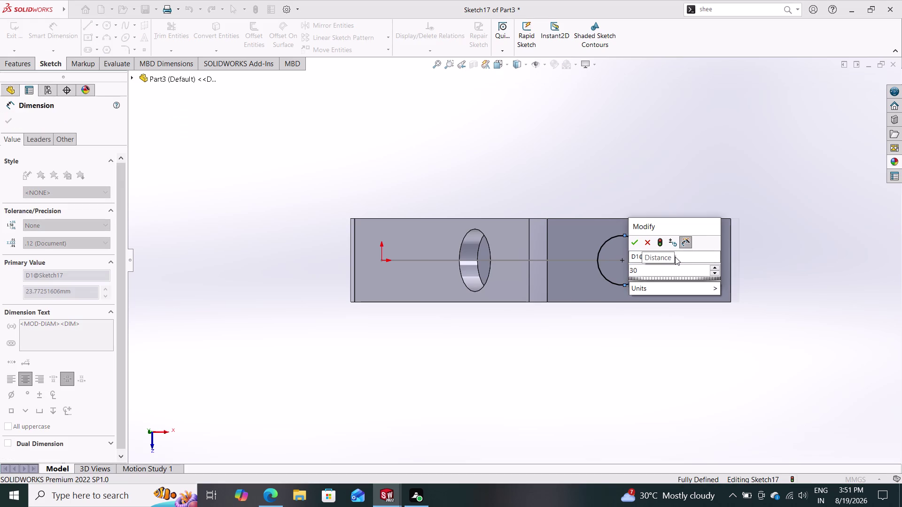
key(Return)
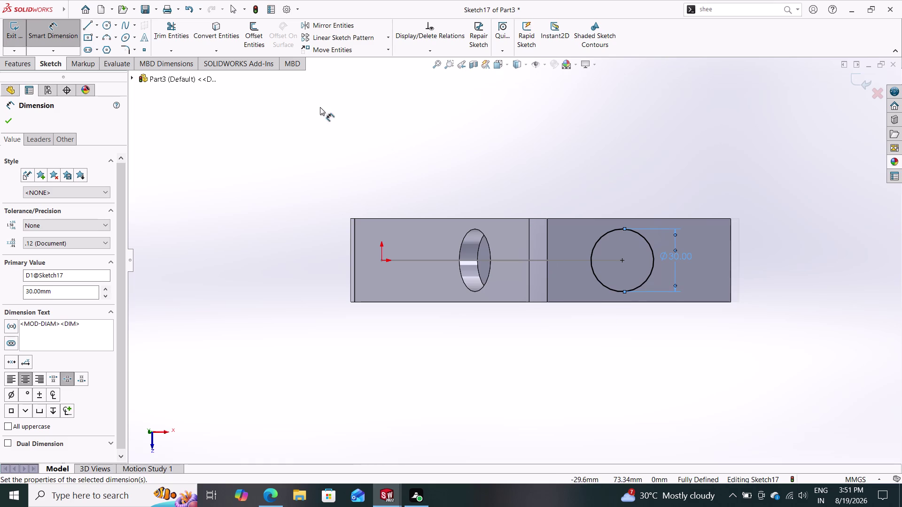
Extrude-cut the 30 mm circle through the arm as Cut-Extrude7.
click(13, 61)
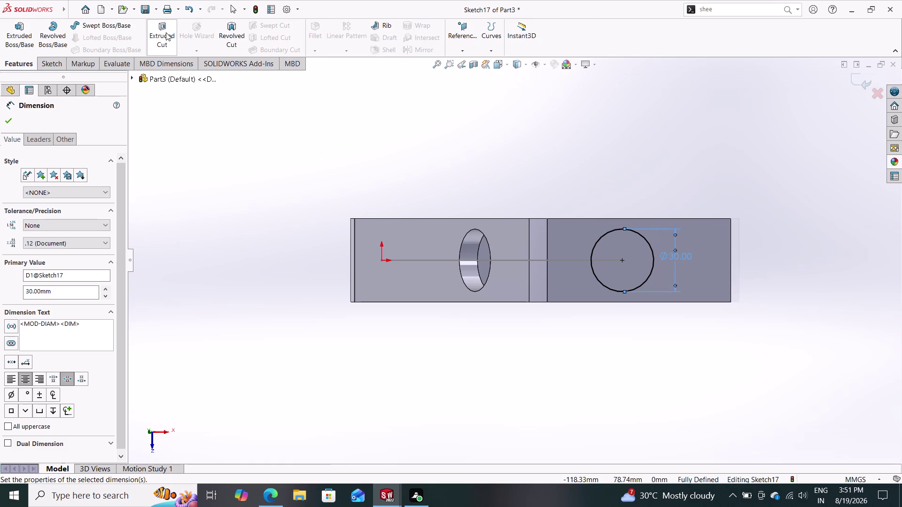
click(166, 32)
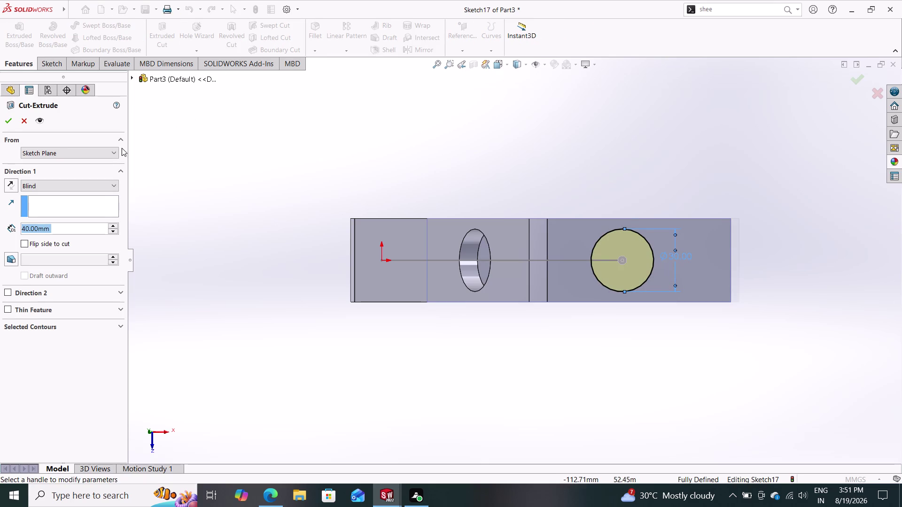
click(9, 123)
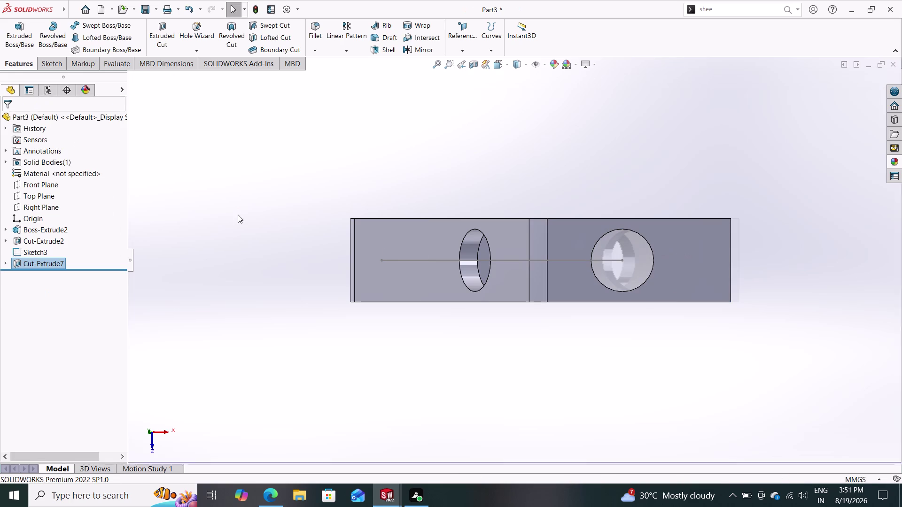
Orbit the part to inspect the 30 mm holes through both arms.
middle_drag(493, 340, 484, 239)
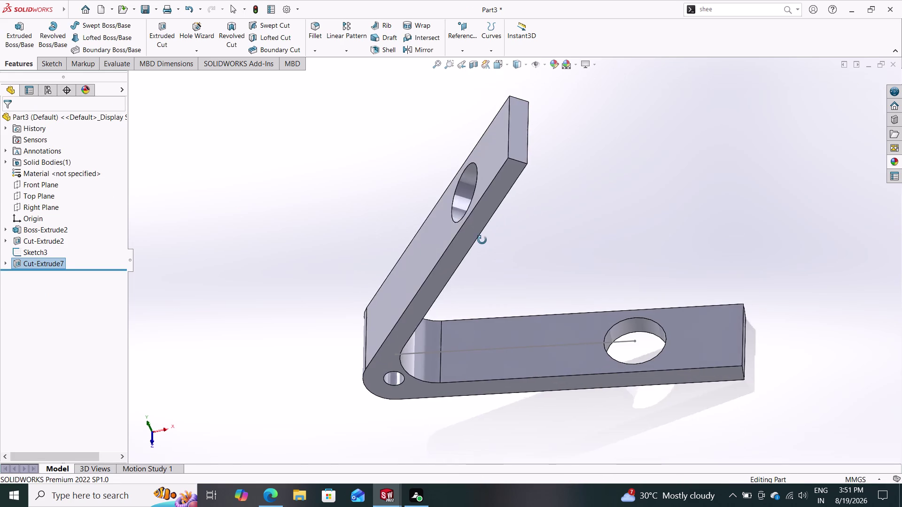
middle_drag(484, 240, 536, 299)
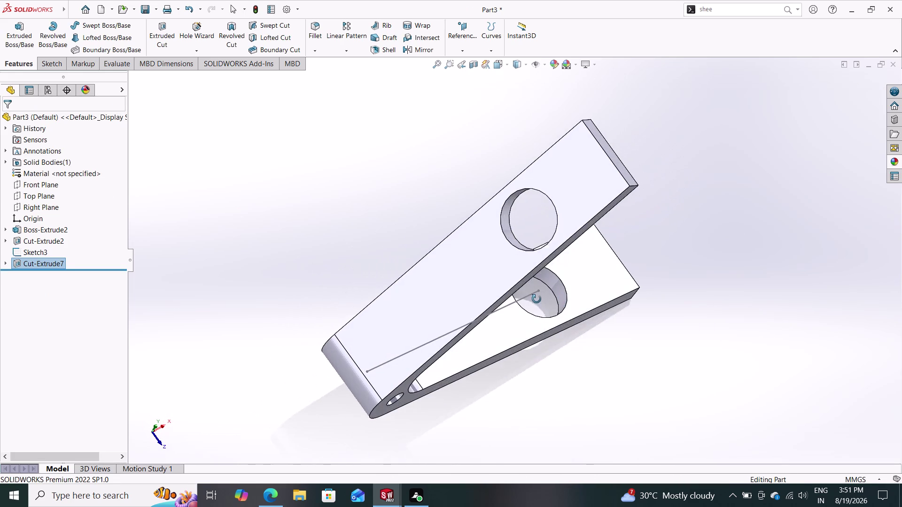
middle_drag(536, 299, 453, 285)
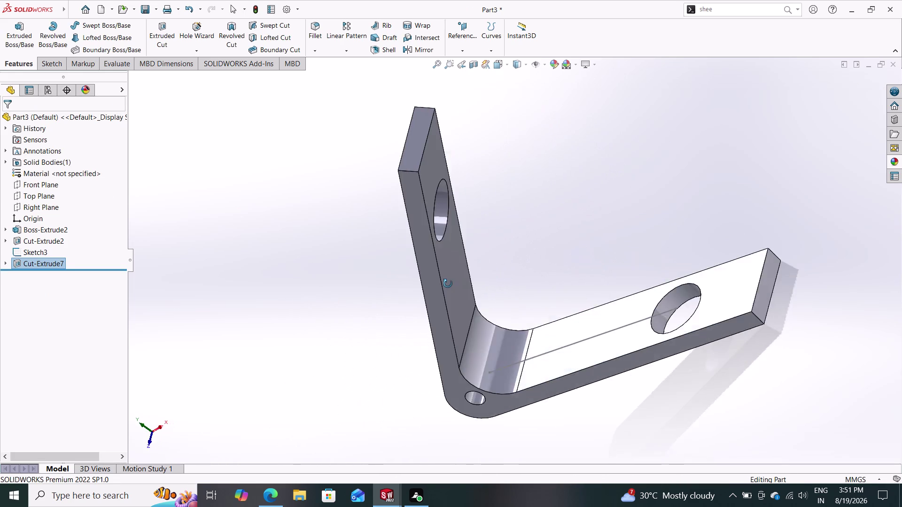
middle_drag(453, 285, 520, 271)
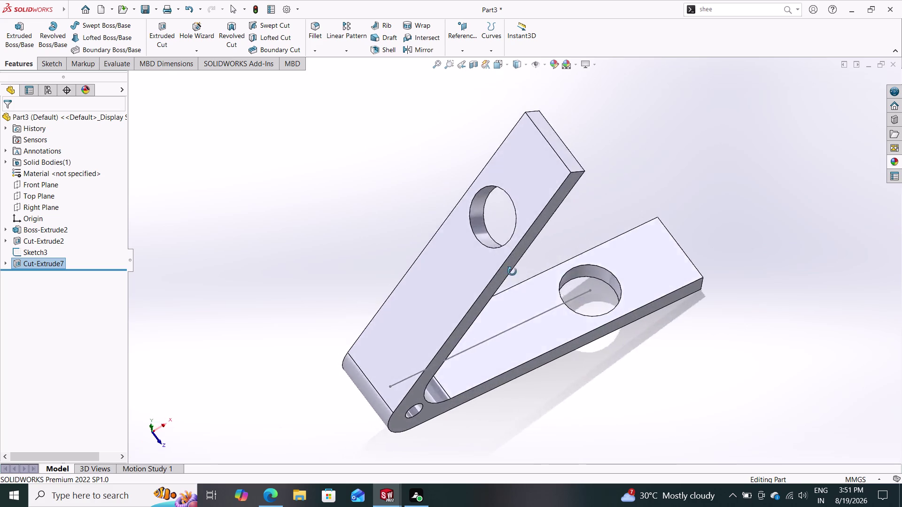
middle_drag(520, 271, 504, 273)
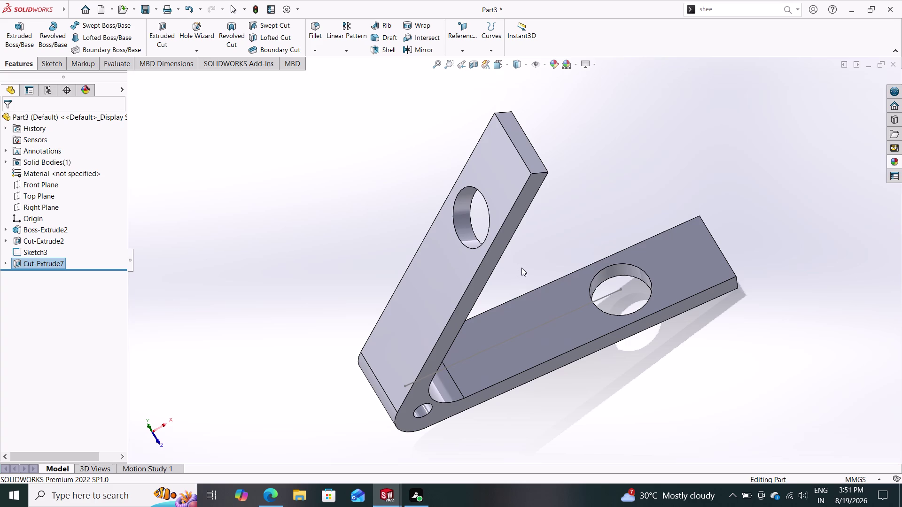
Undo Cut-Extrude7 and its circle, then orbit back to a 3D view of the lower arm.
key(ctrl+z)
key(ctrl+z)
key(ctrl+z)
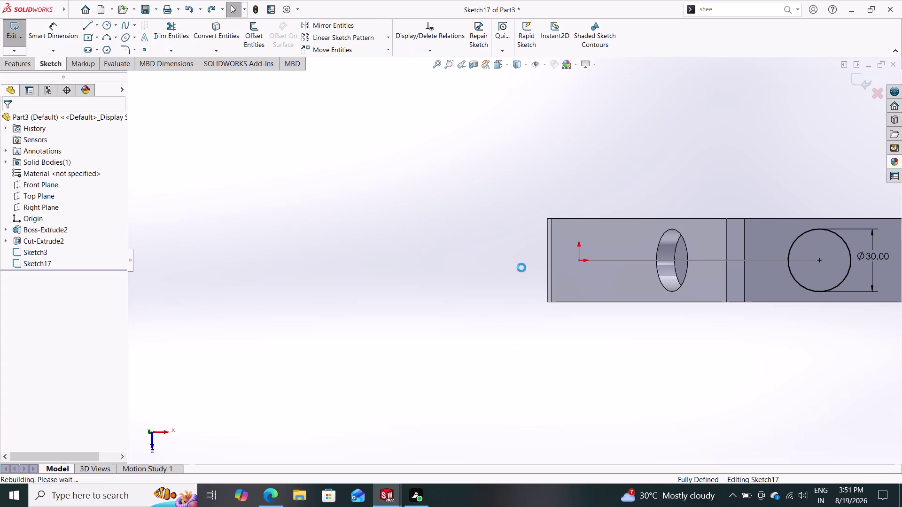
key(ctrl+z)
key(z)
key(ctrl+z)
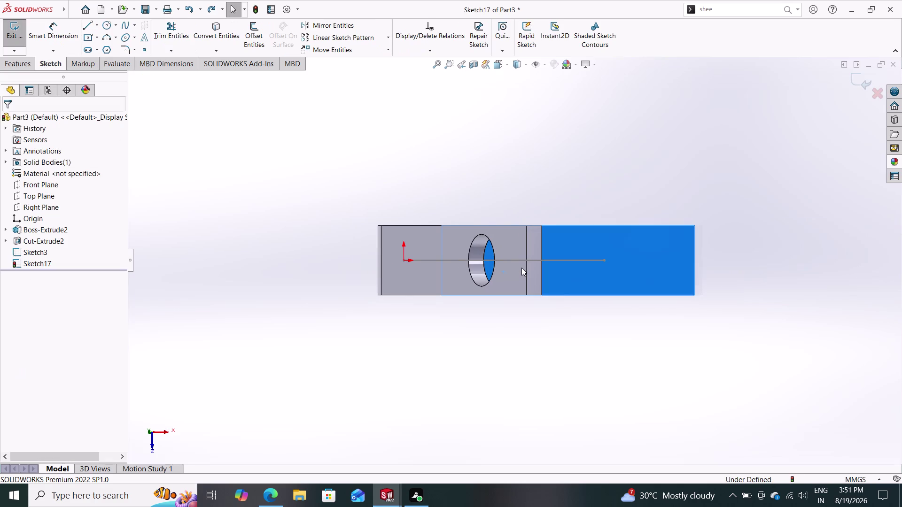
middle_drag(656, 460, 655, 386)
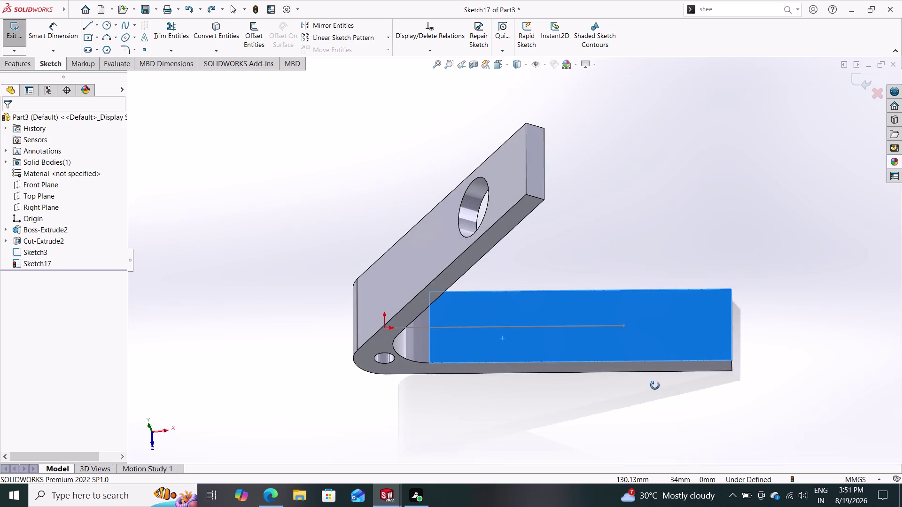
middle_drag(654, 386, 651, 366)
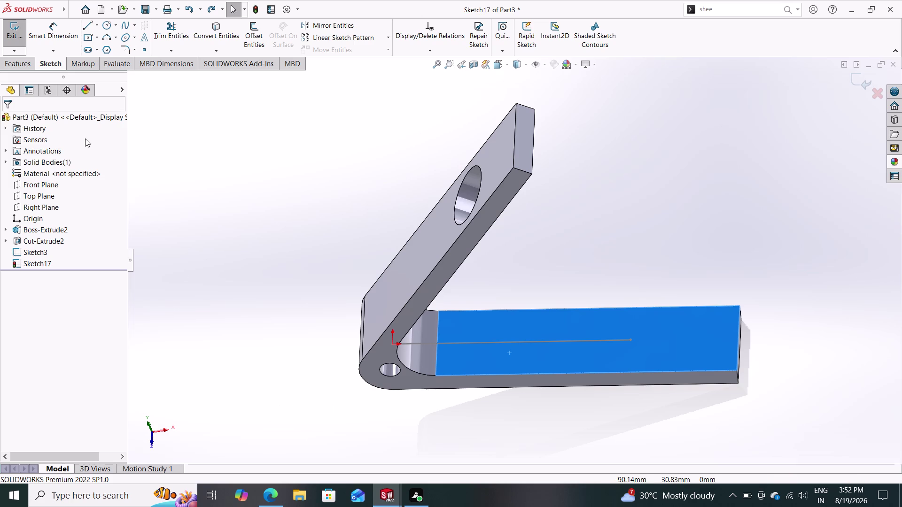
Draw a circle centred on the lower arm's centreline.
click(108, 28)
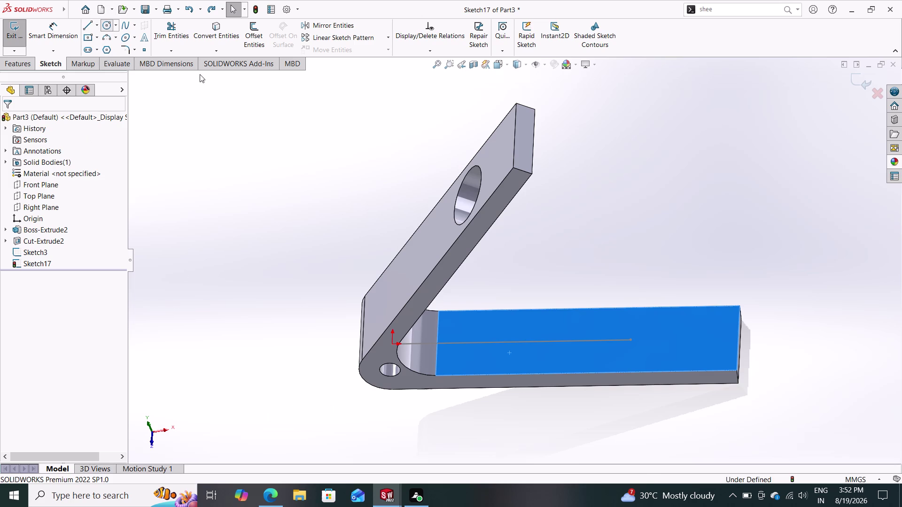
click(502, 343)
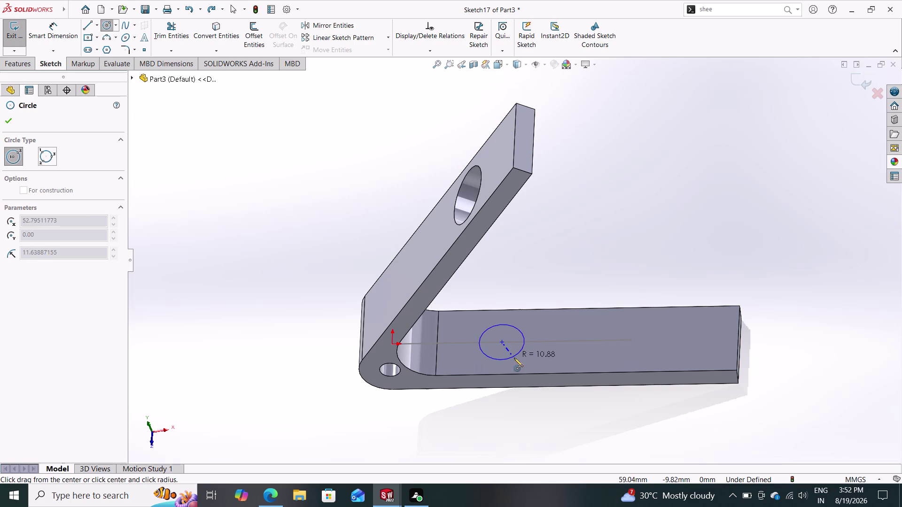
click(513, 358)
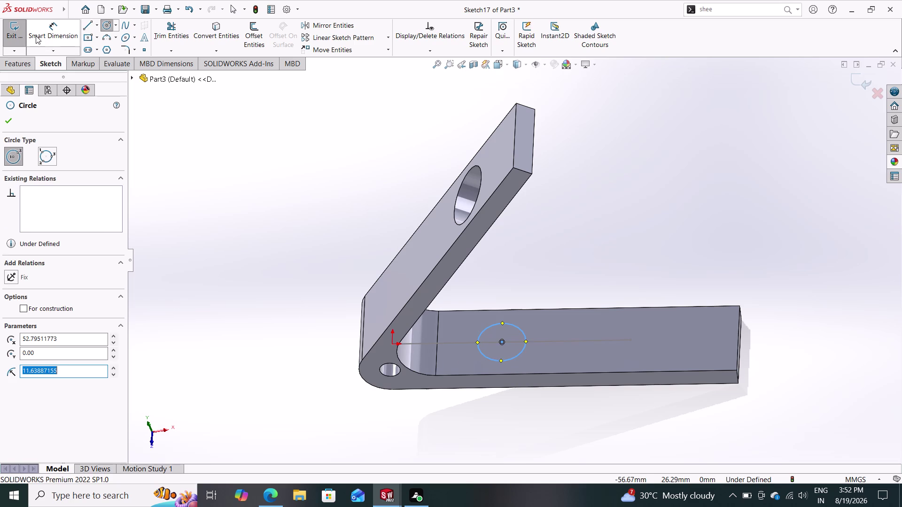
Dimension the circle's diameter to 30 mm.
click(55, 33)
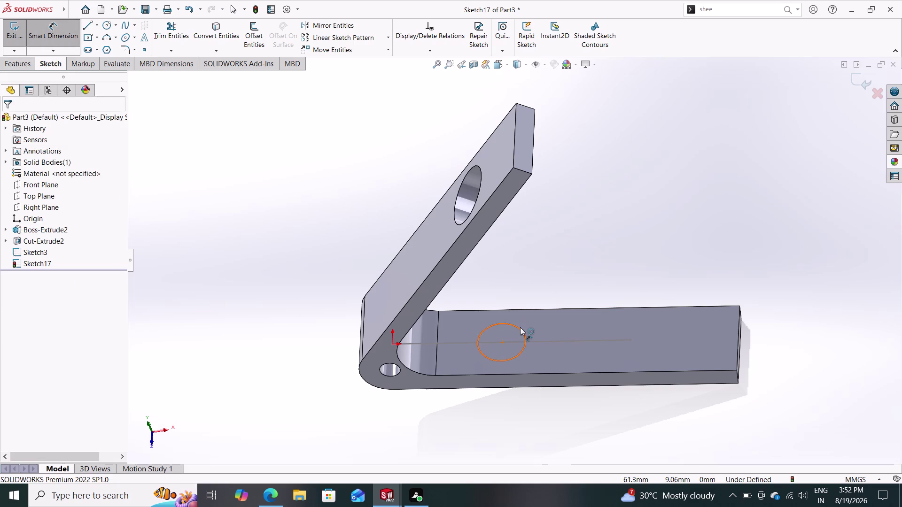
click(522, 329)
click(540, 329)
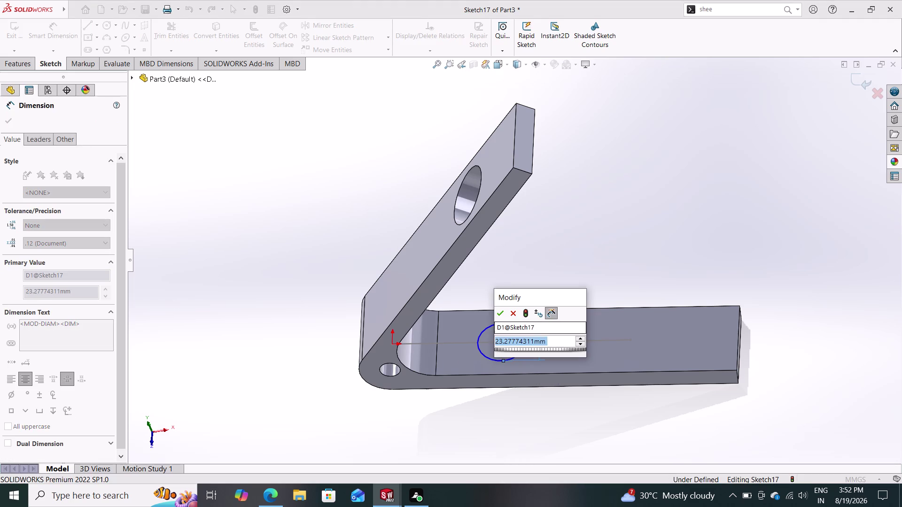
key(3)
key(0)
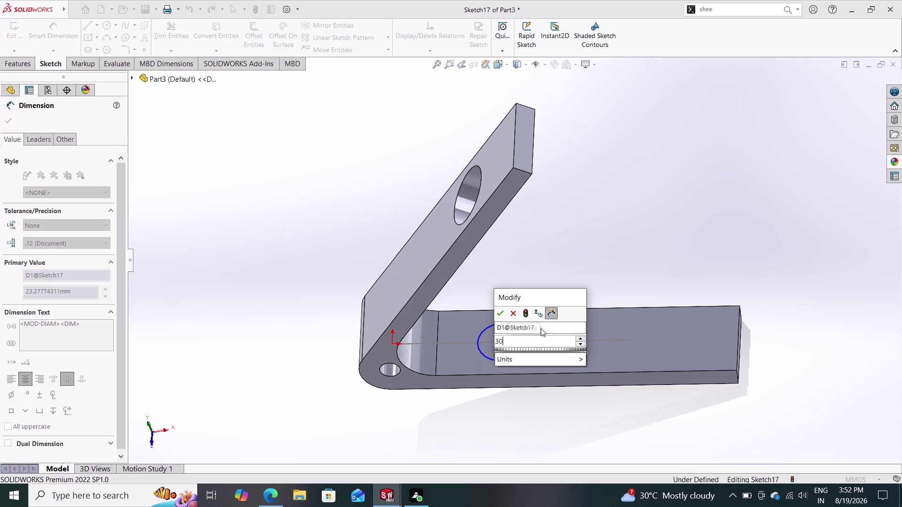
key(Return)
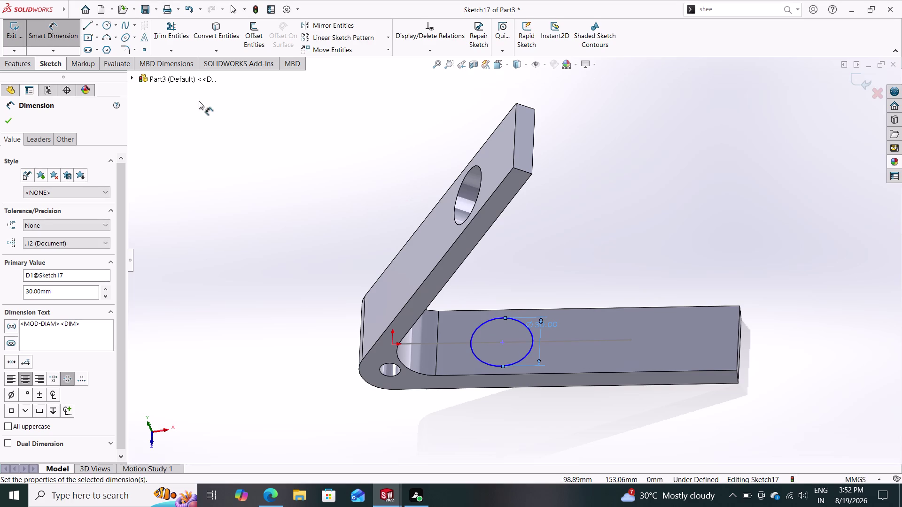
click(19, 63)
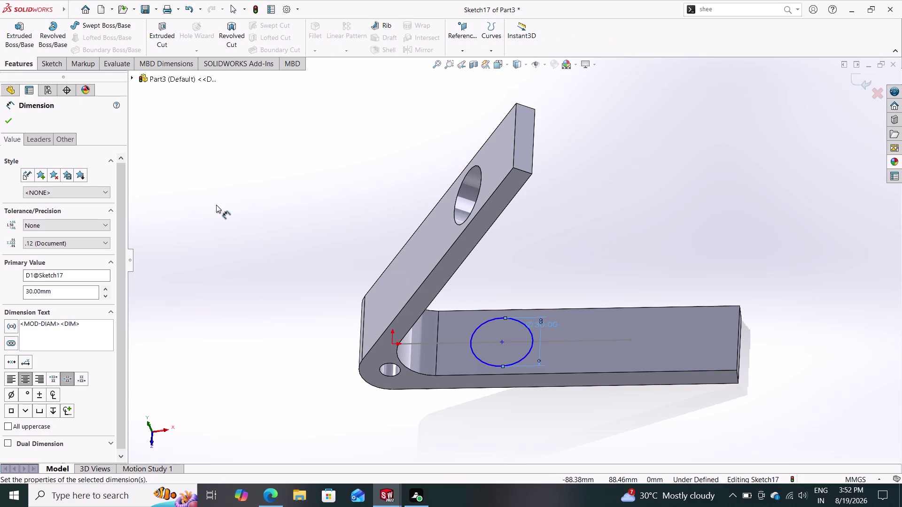
click(392, 345)
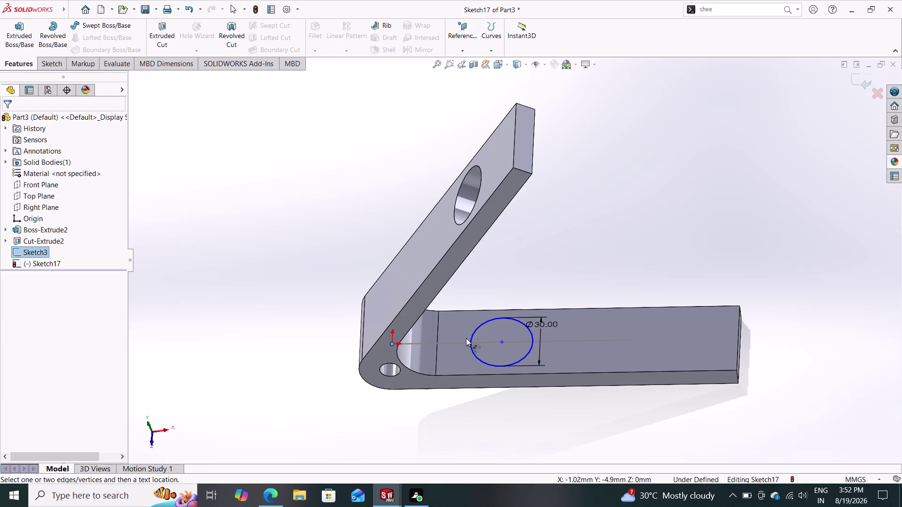
Place the circle centre 70 mm from the pivot origin.
click(502, 343)
click(451, 407)
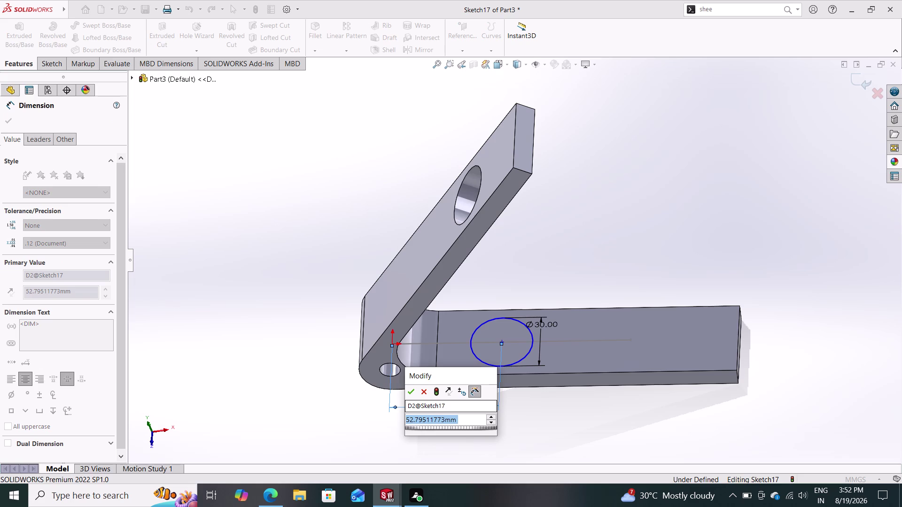
text(70)
key(Return)
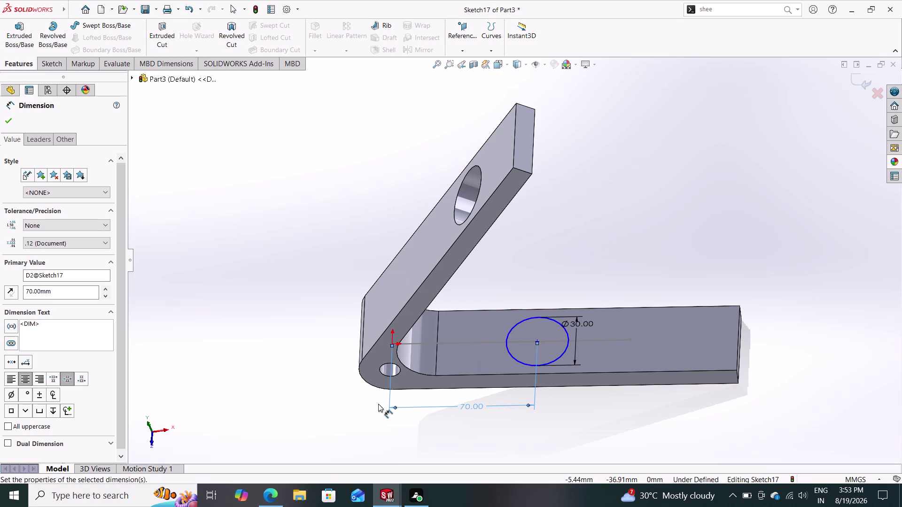
middle_drag(311, 302, 339, 367)
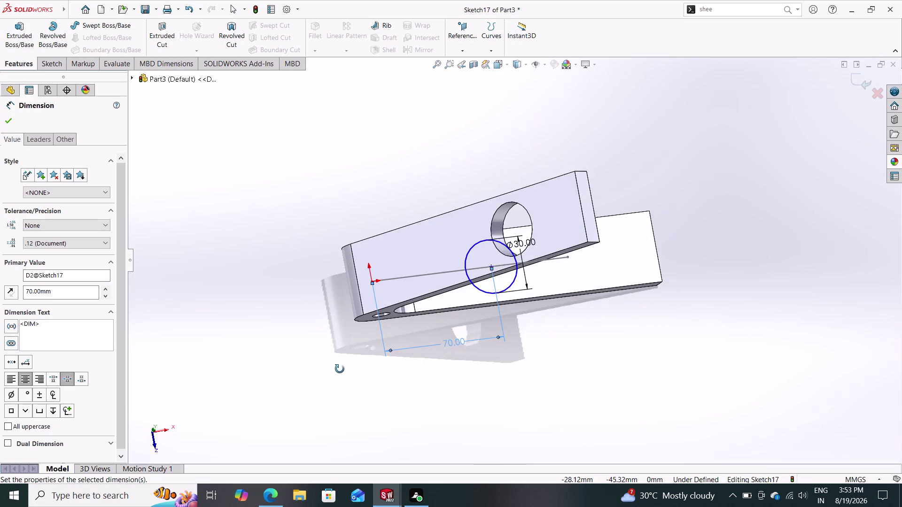
middle_drag(340, 368, 333, 388)
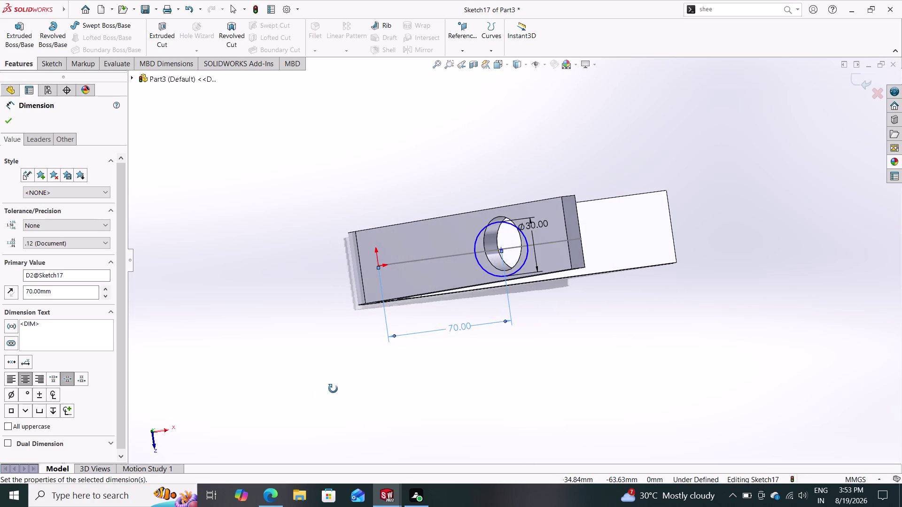
middle_drag(333, 389, 333, 389)
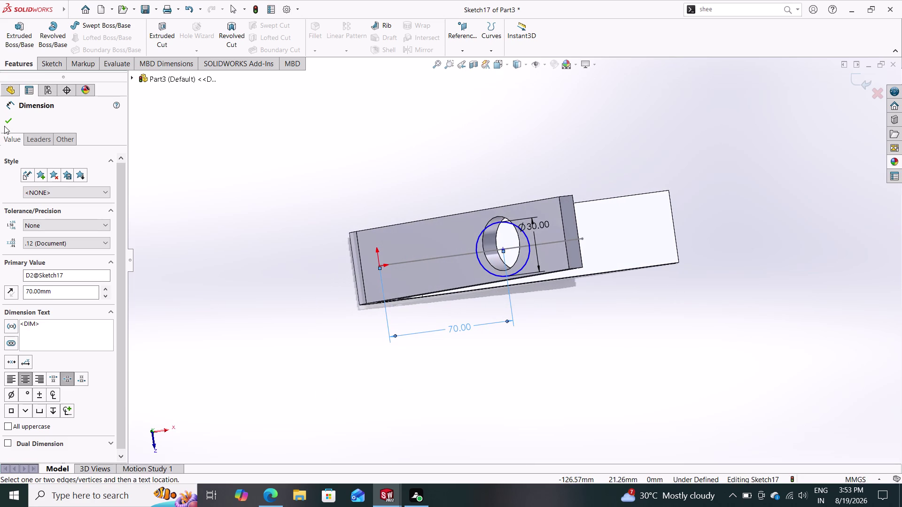
click(6, 120)
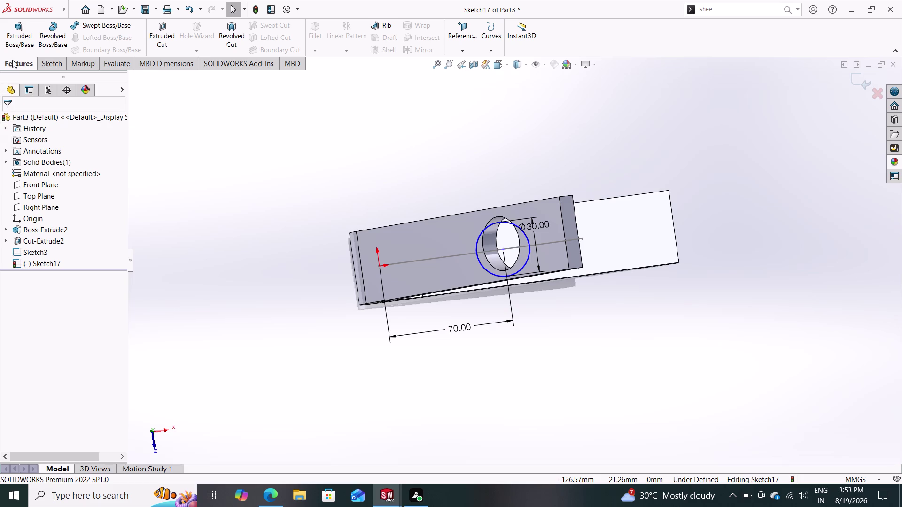
Extrude-cut the circle through the lower arm as Cut-Extrude8.
click(167, 27)
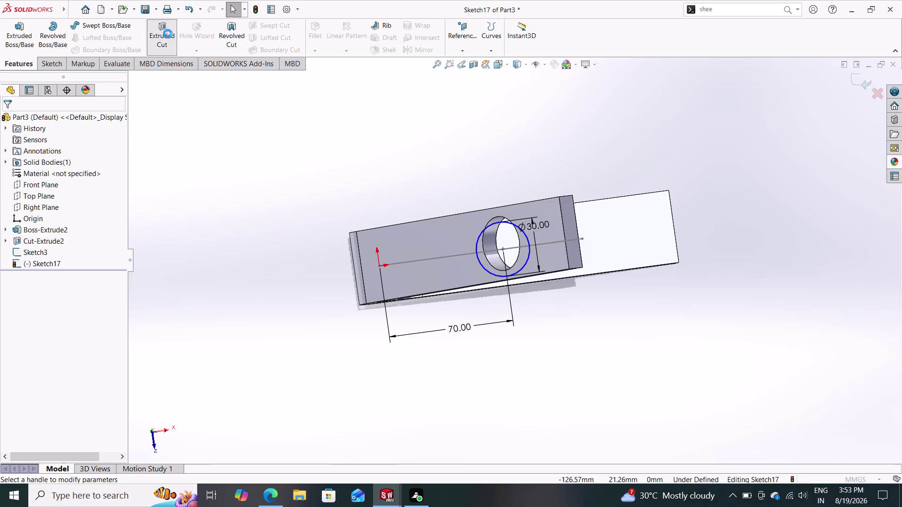
click(4, 119)
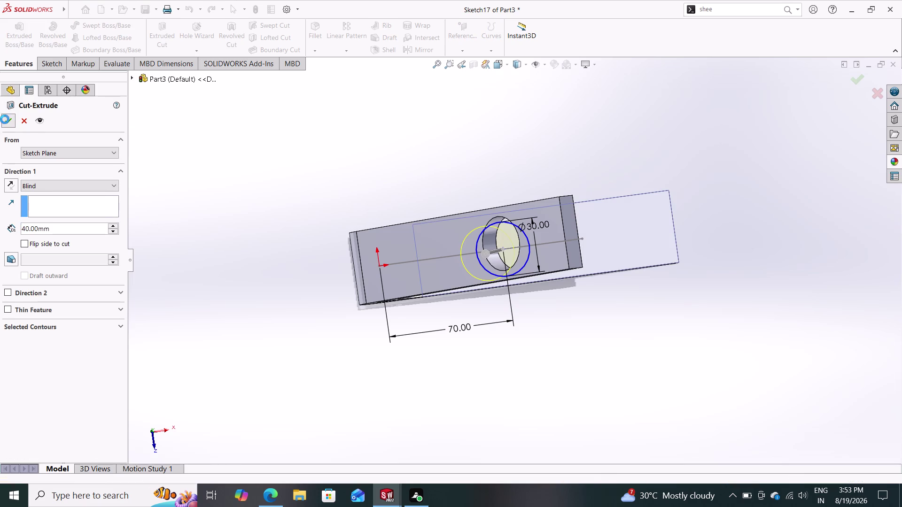
middle_drag(218, 225, 173, 166)
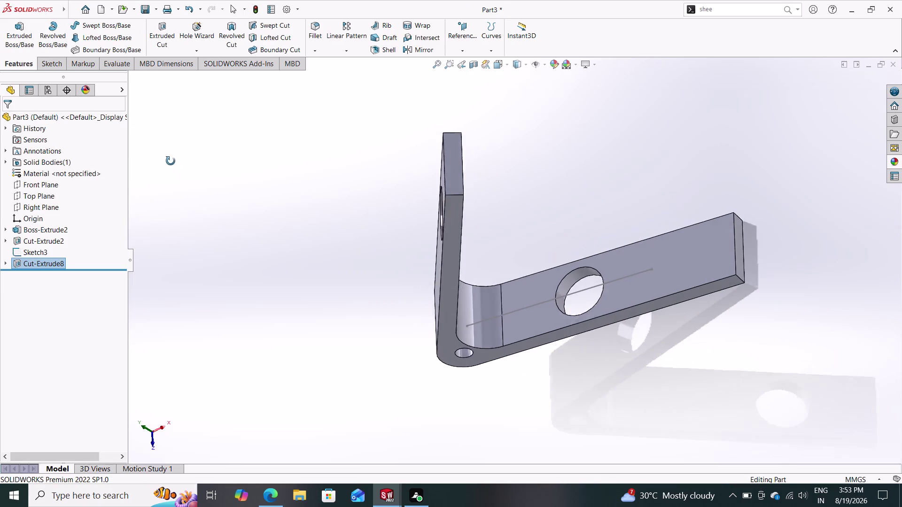
Start an empty sketch on the upper arm face, then close it.
middle_drag(174, 166, 216, 179)
click(421, 255)
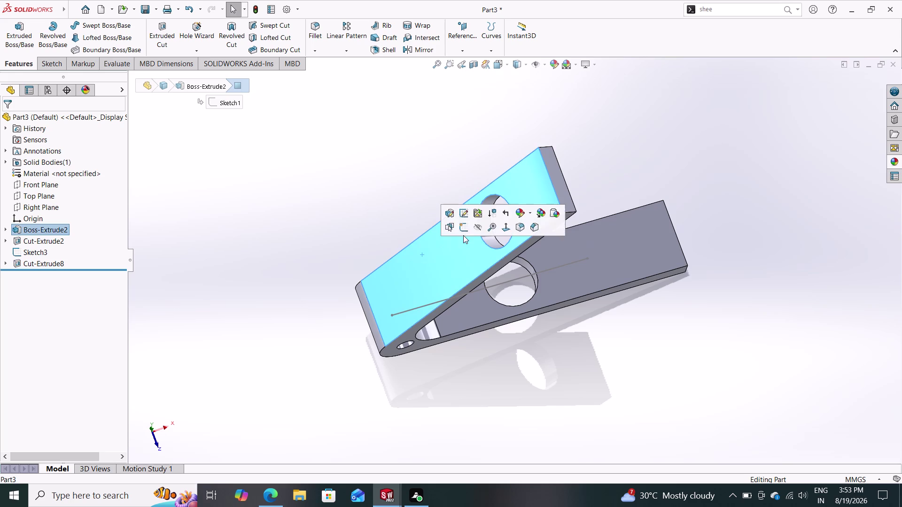
click(465, 229)
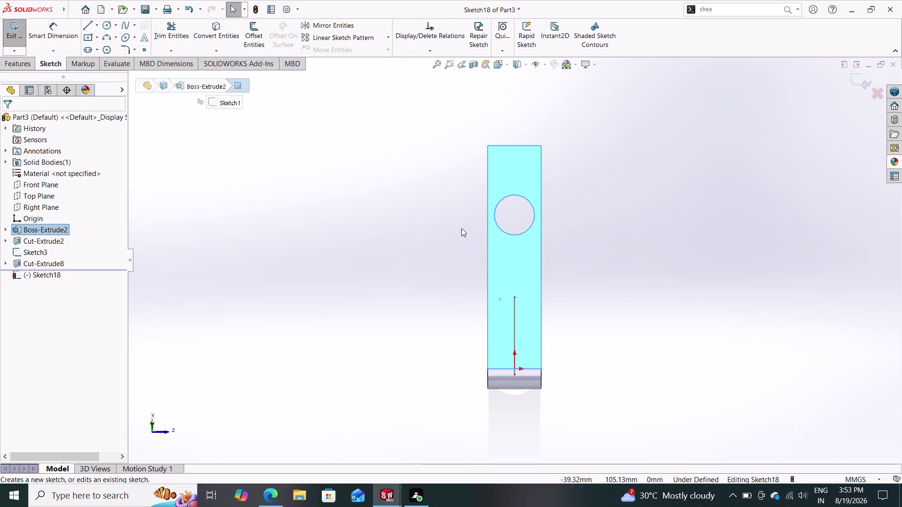
middle_drag(468, 251, 413, 258)
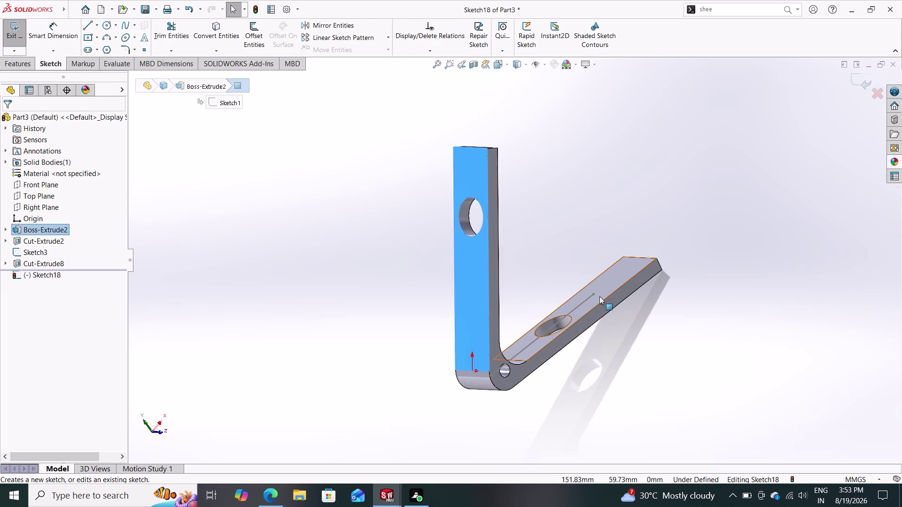
click(599, 297)
key(Escape)
key(Escape)
key(Escape)
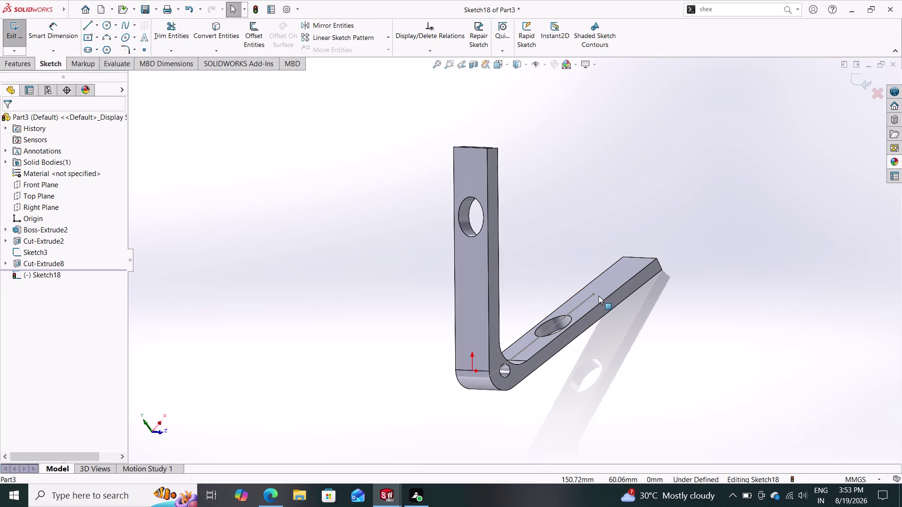
click(859, 79)
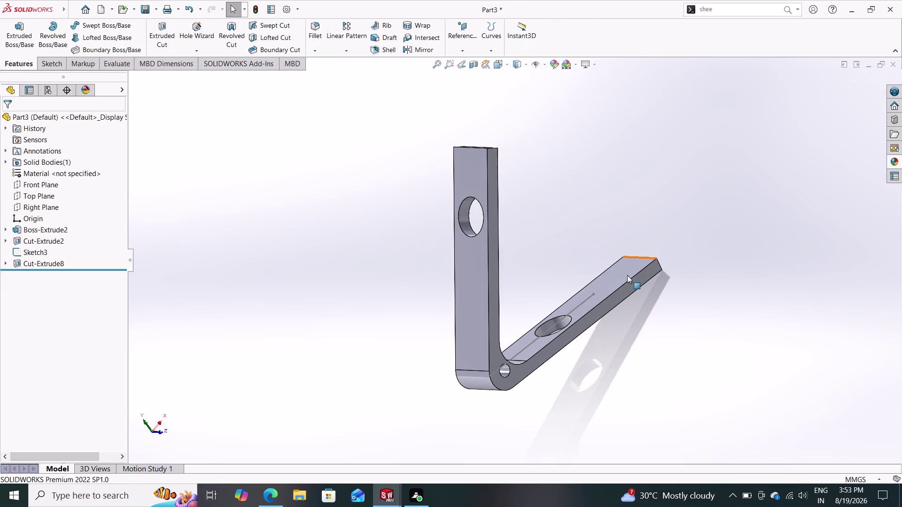
Start a sketch on the lower arm face and orbit to inspect the bent arm.
click(613, 281)
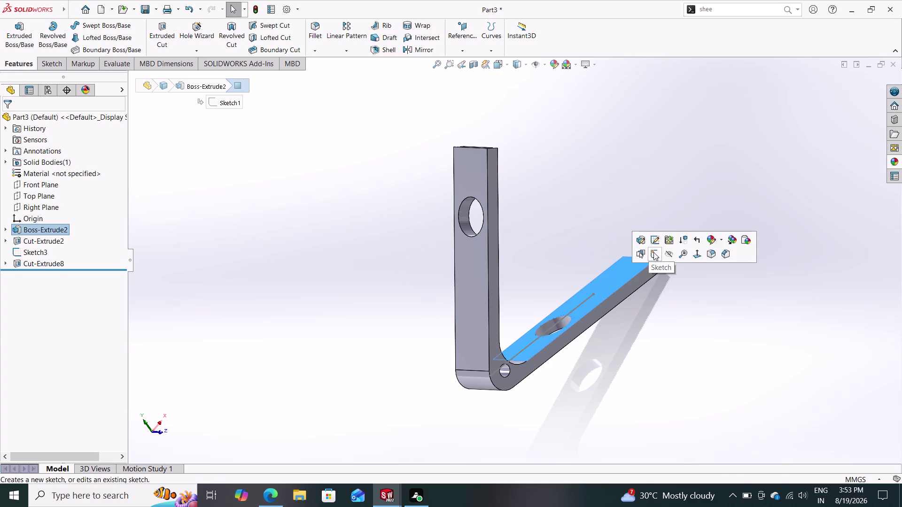
click(653, 252)
key(Escape)
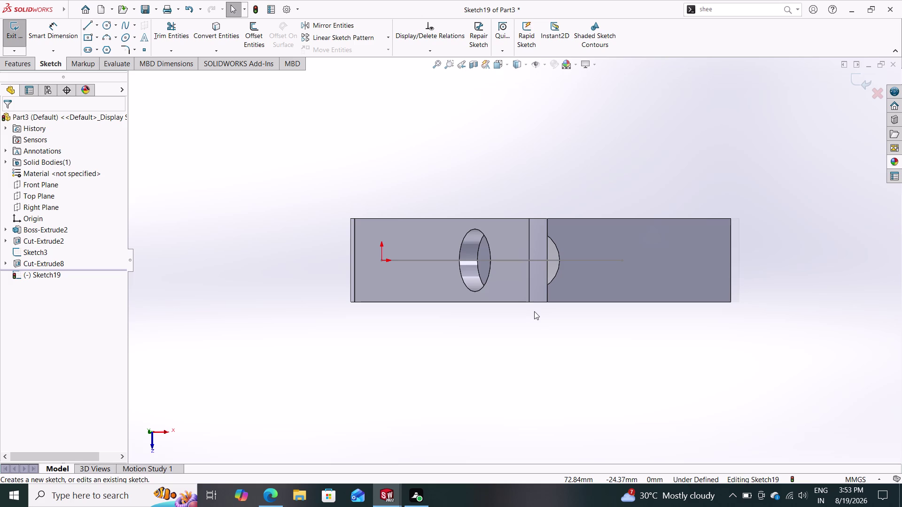
middle_drag(510, 346, 511, 308)
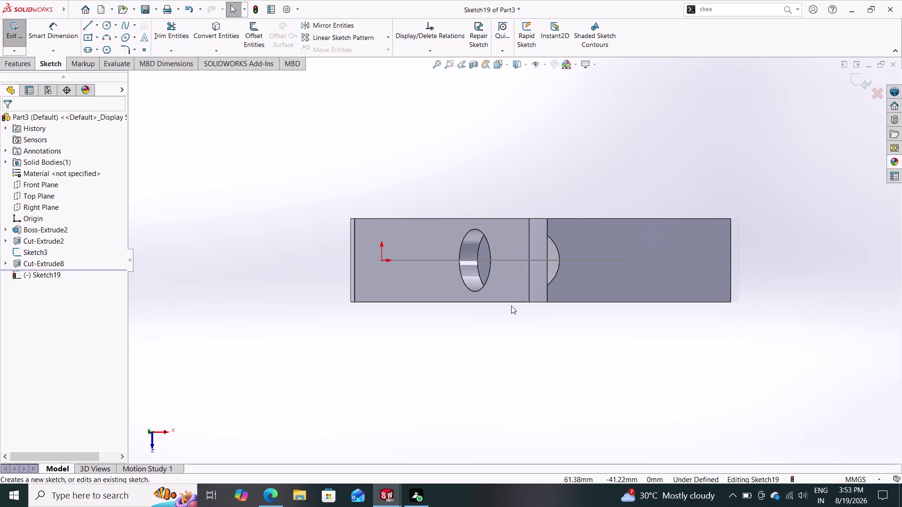
middle_drag(510, 308, 511, 301)
middle_drag(496, 342, 504, 325)
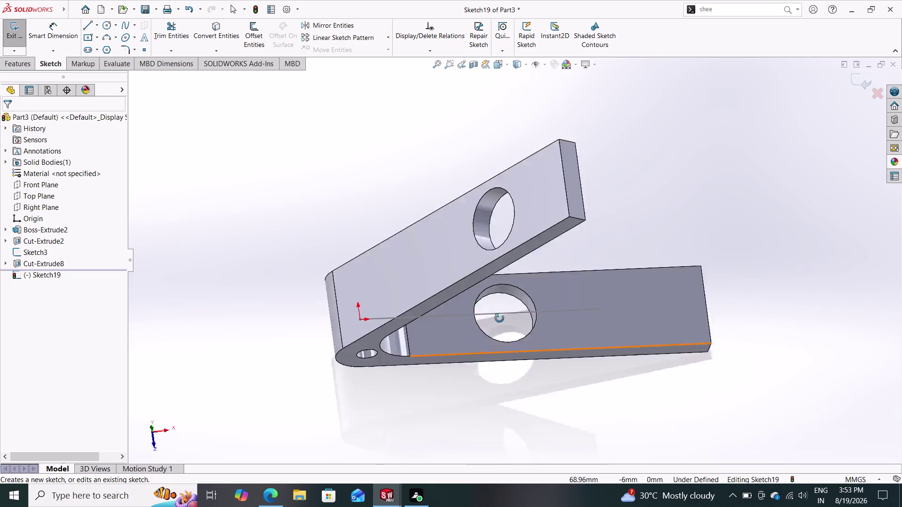
middle_drag(505, 325, 496, 362)
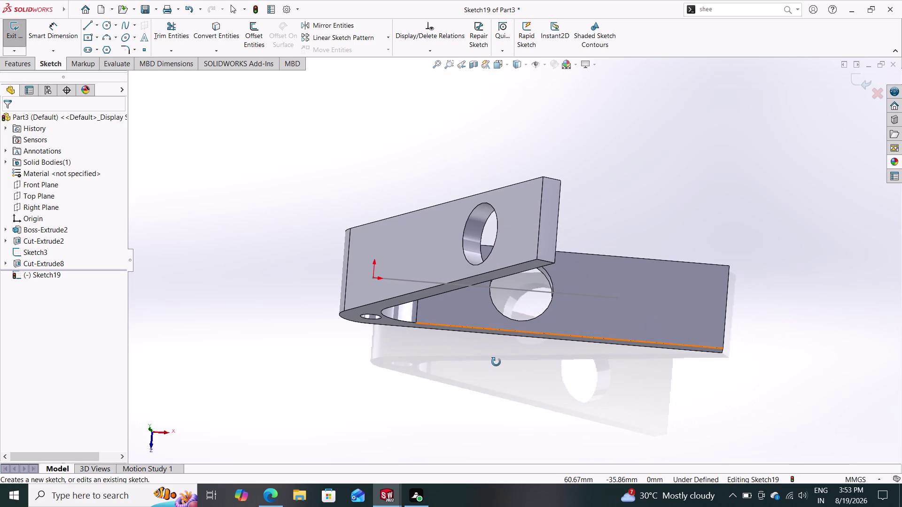
middle_drag(496, 362, 492, 318)
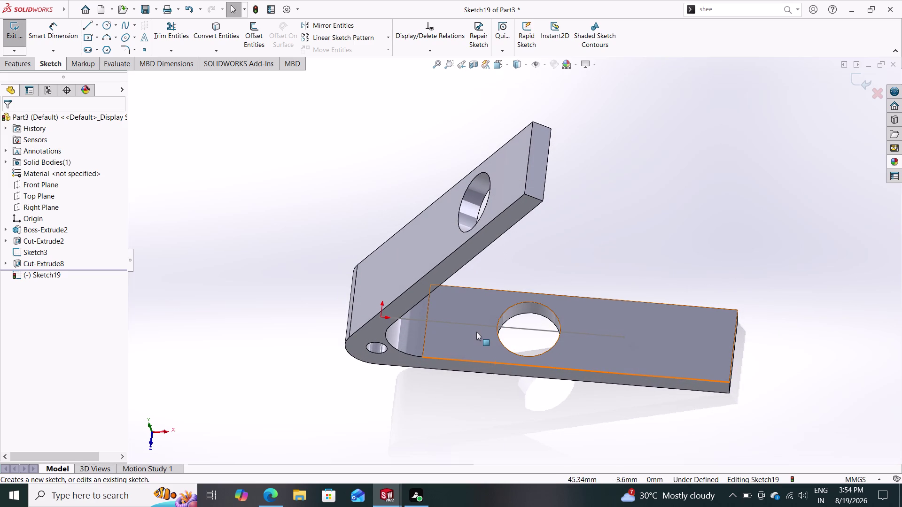
Undo back to Sketch17 with its Ø30 circle 70 mm from the origin.
key(ctrl+z)
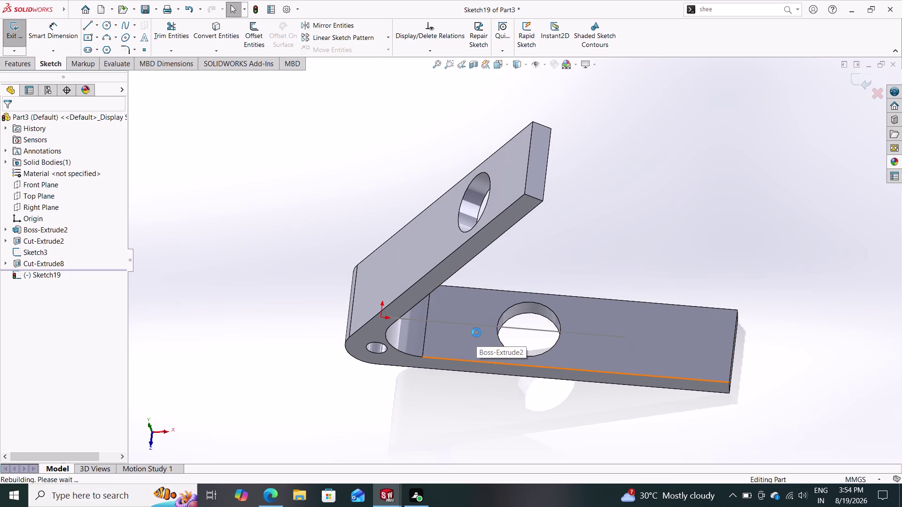
key(ctrl+z)
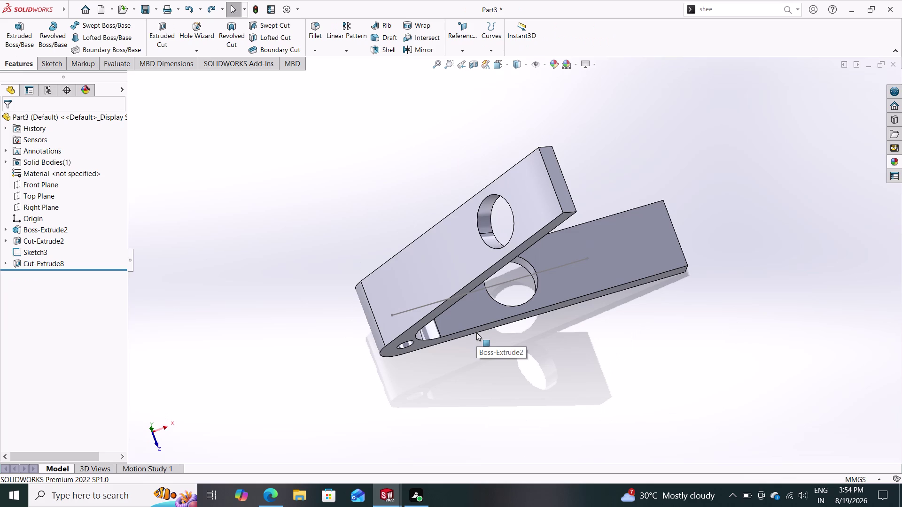
key(ctrl+z)
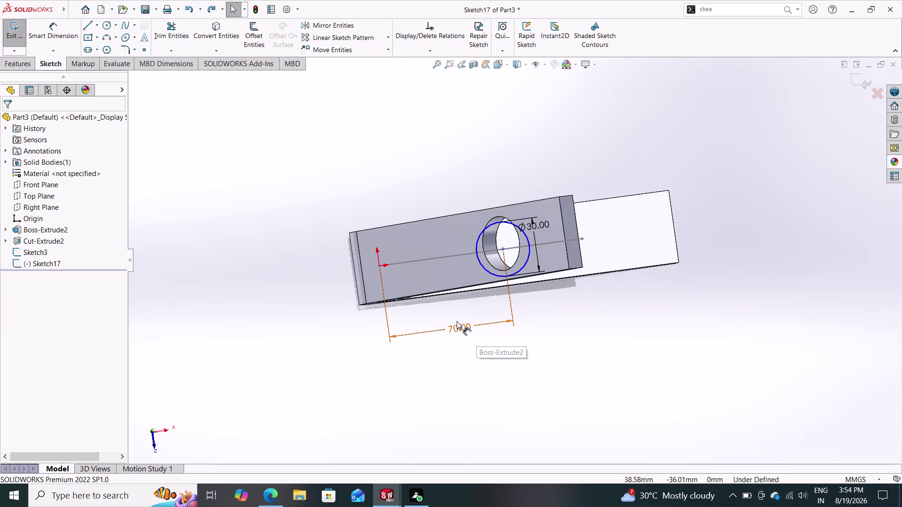
Change the 30 mm hole's 70 mm distance dimension to 100 mm and exit Sketch17.
double_click(457, 324)
text(1)
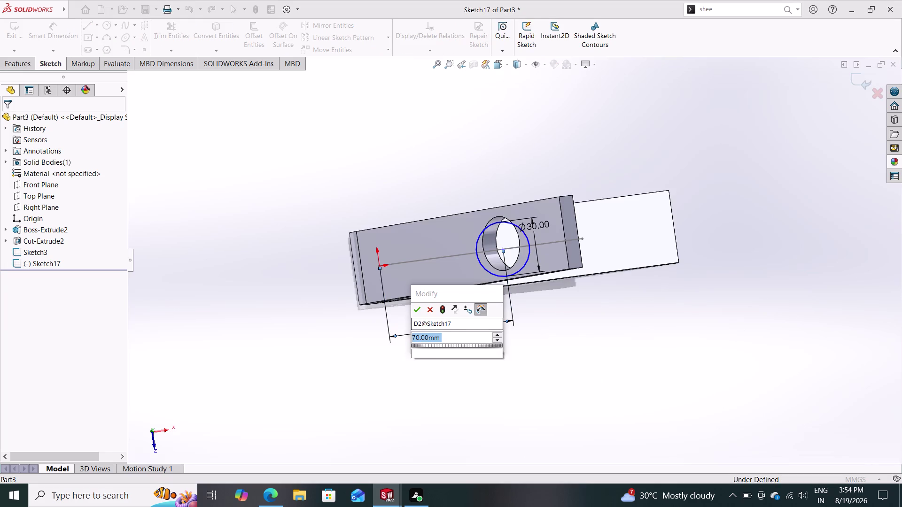
text(000)
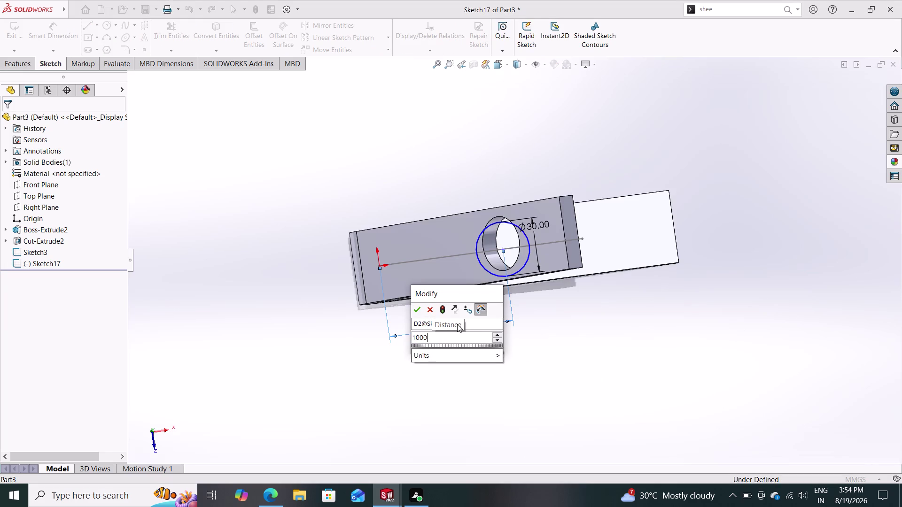
key(BackSpace)
key(Return)
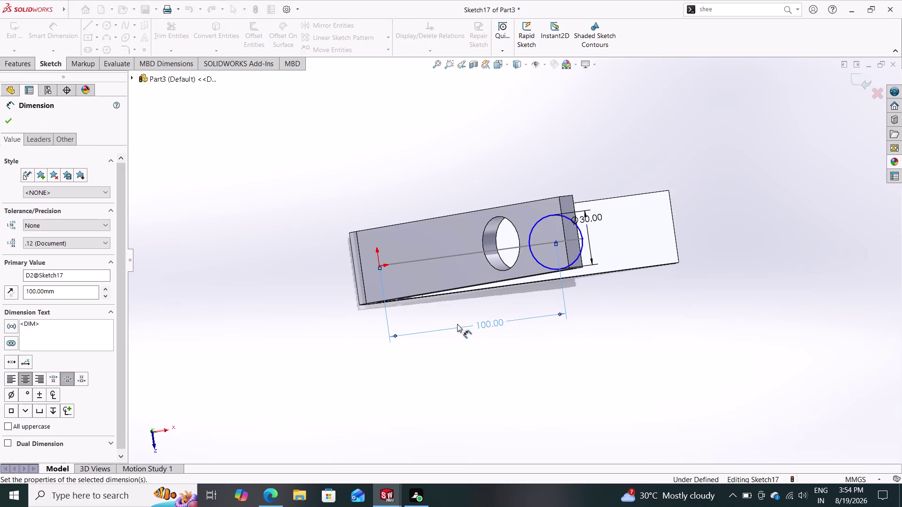
click(11, 116)
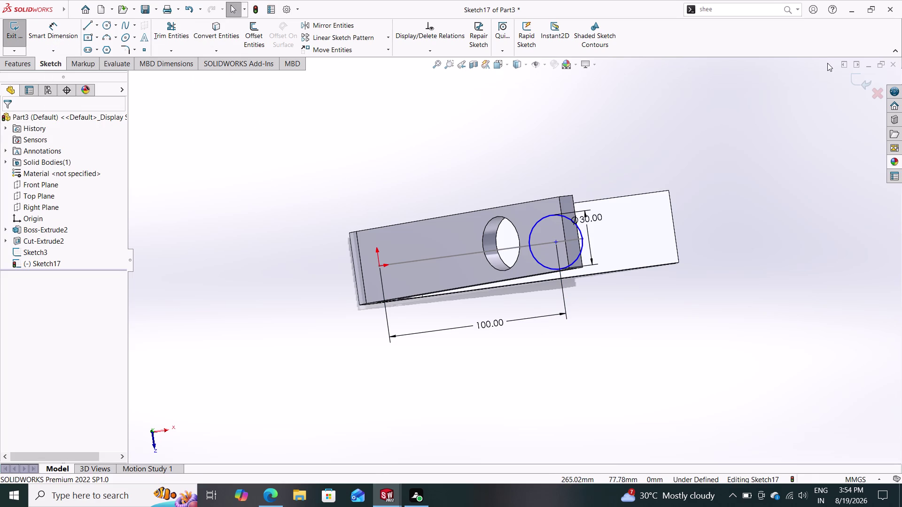
click(864, 81)
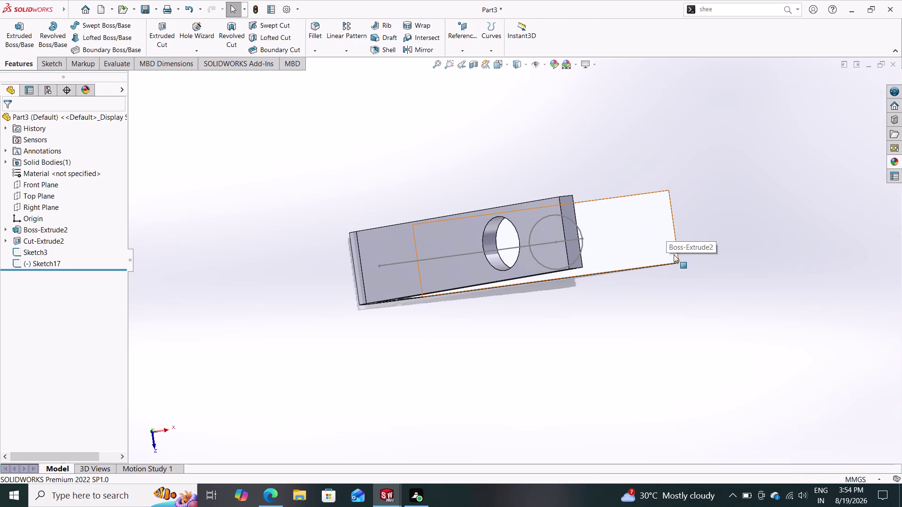
Back out of the accidental Sketch20 and return to the hole sketch Sketch17.
middle_drag(666, 250, 624, 209)
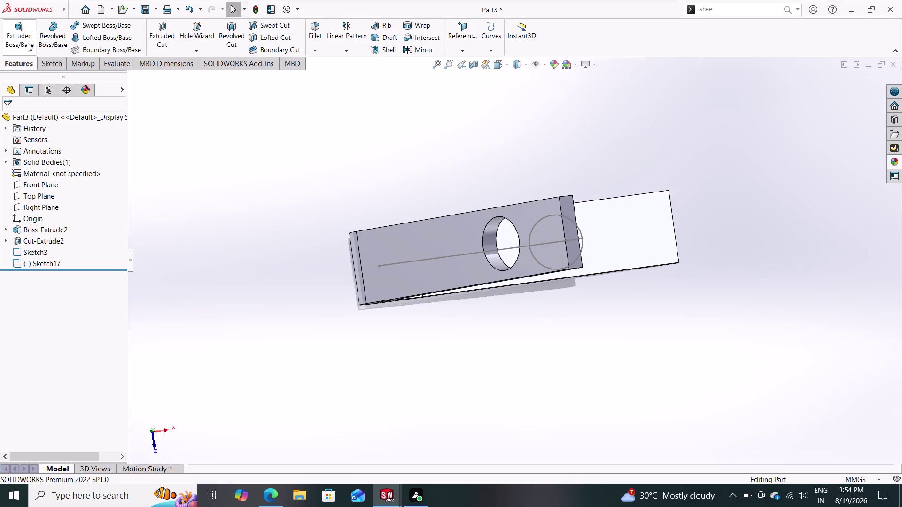
click(160, 29)
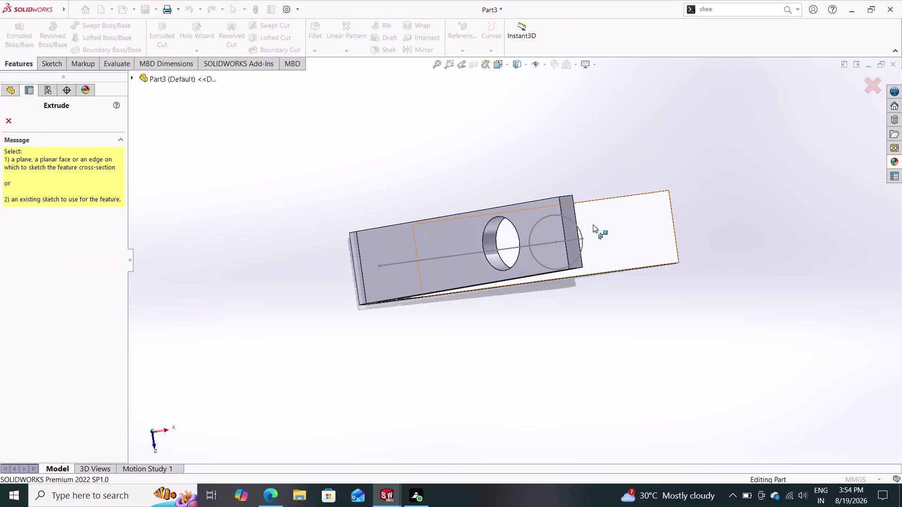
click(565, 228)
key(Escape)
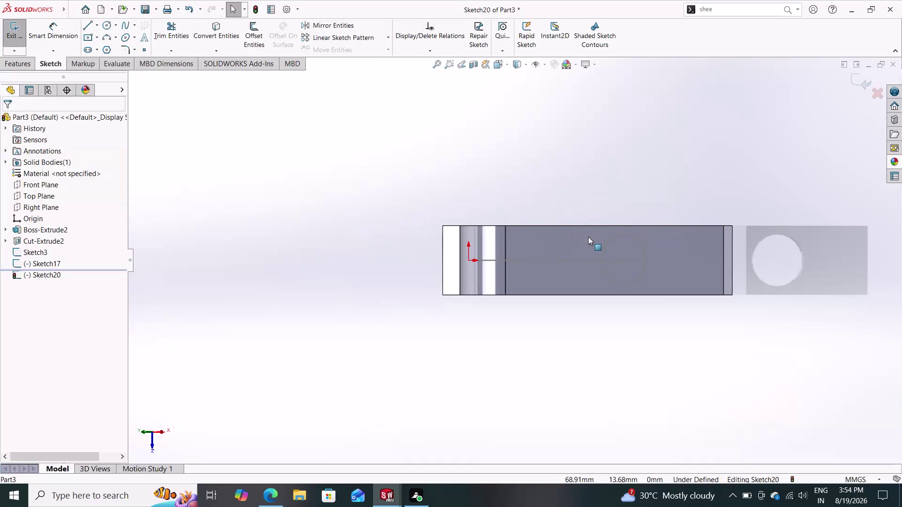
key(Escape)
key(ctrl+z)
key(ctrl+z)
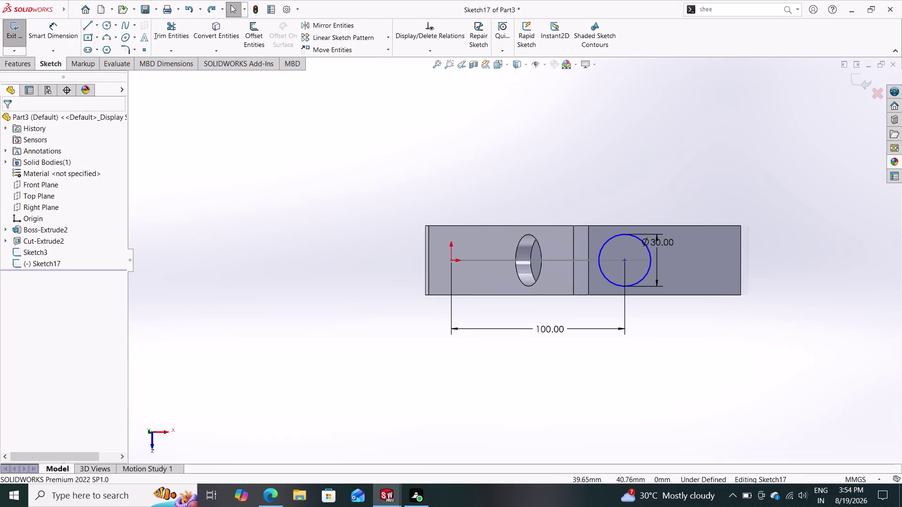
Extruded-cut Sketch17's 30 mm circle Blind 40 mm, creating Cut-Extrude9.
click(18, 63)
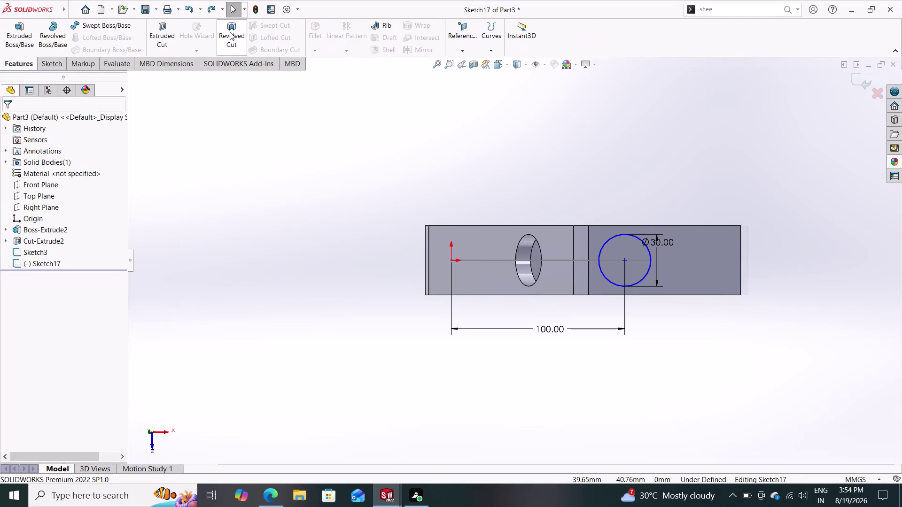
click(166, 32)
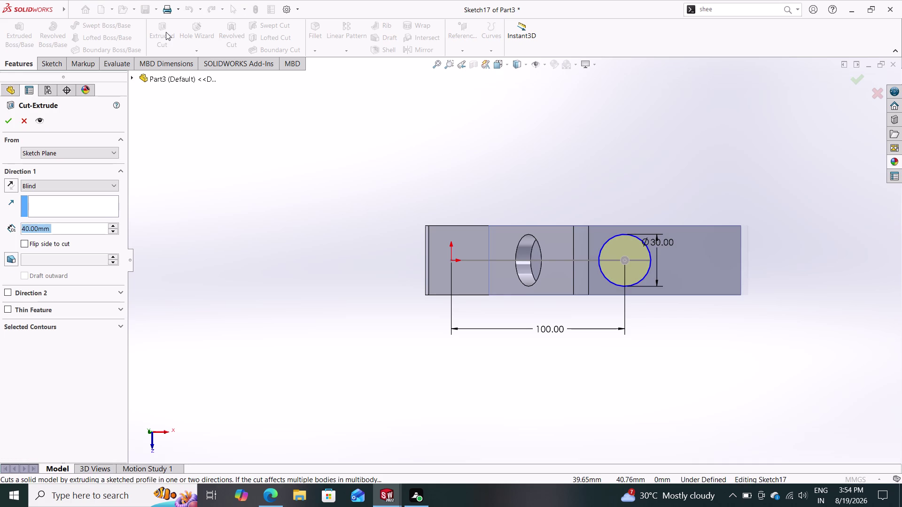
click(4, 118)
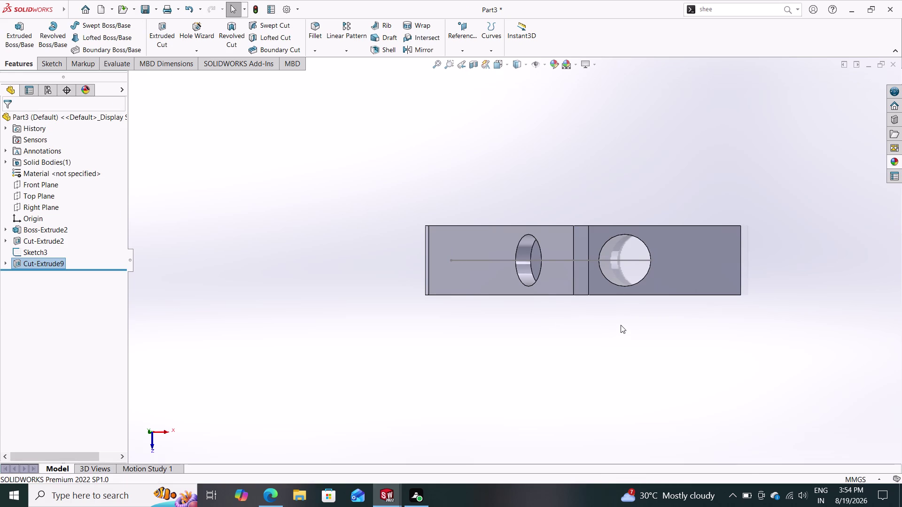
Open the empty Sketch21 on the lower arm's flat face and restore the tilted view.
middle_drag(619, 325, 648, 314)
click(626, 278)
key(Escape)
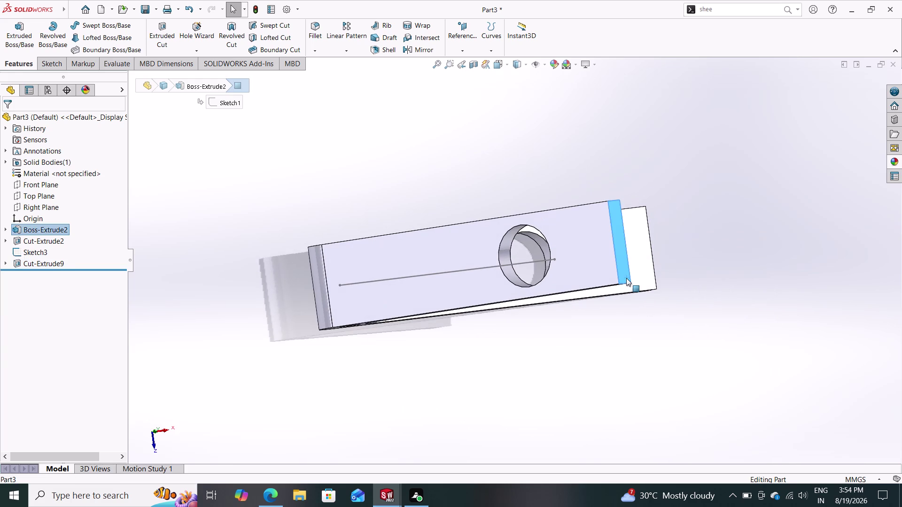
key(Escape)
key(Escape)
click(641, 265)
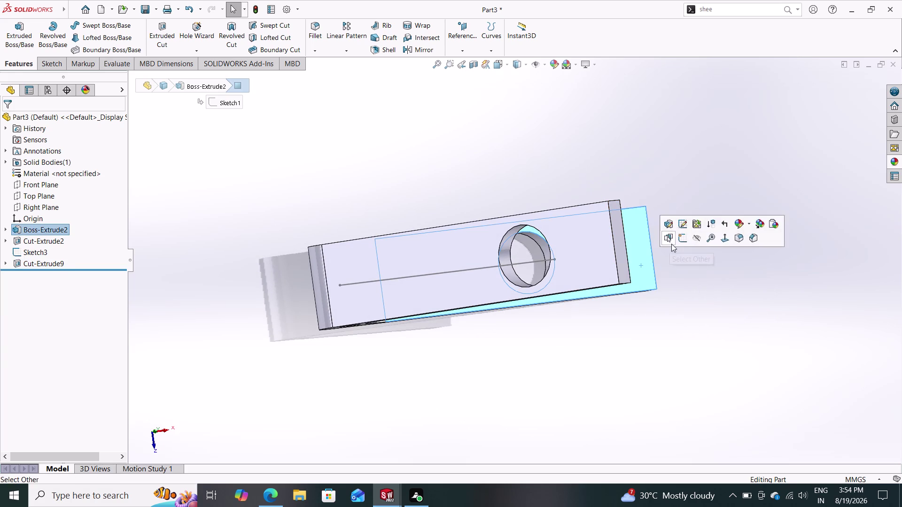
click(681, 239)
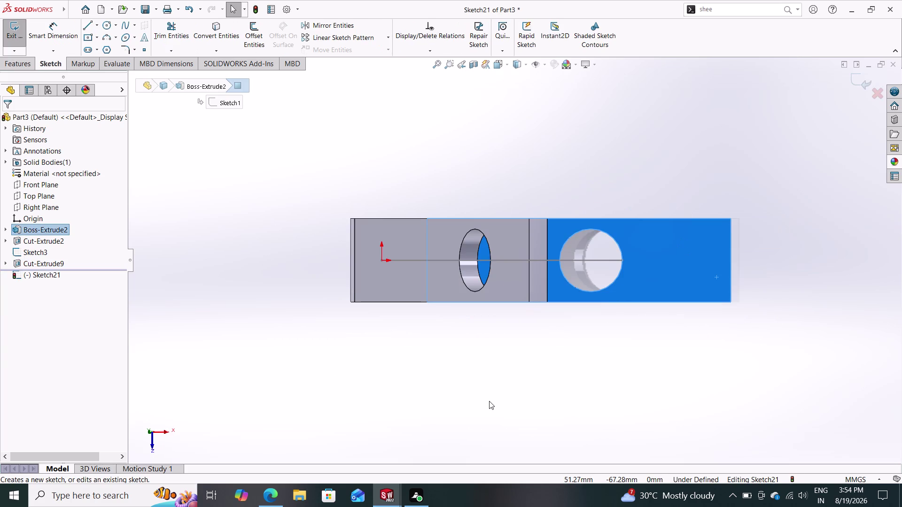
key(Escape)
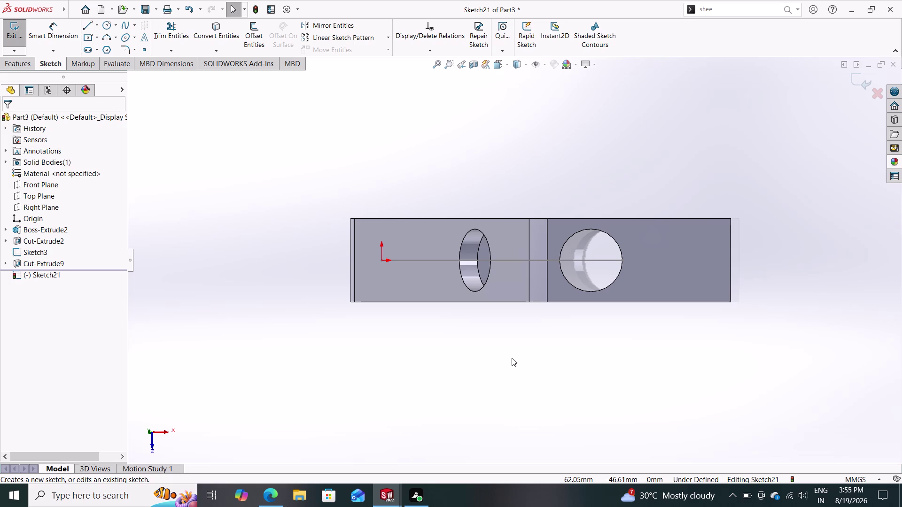
key(ctrl+z)
key(ctrl+z)
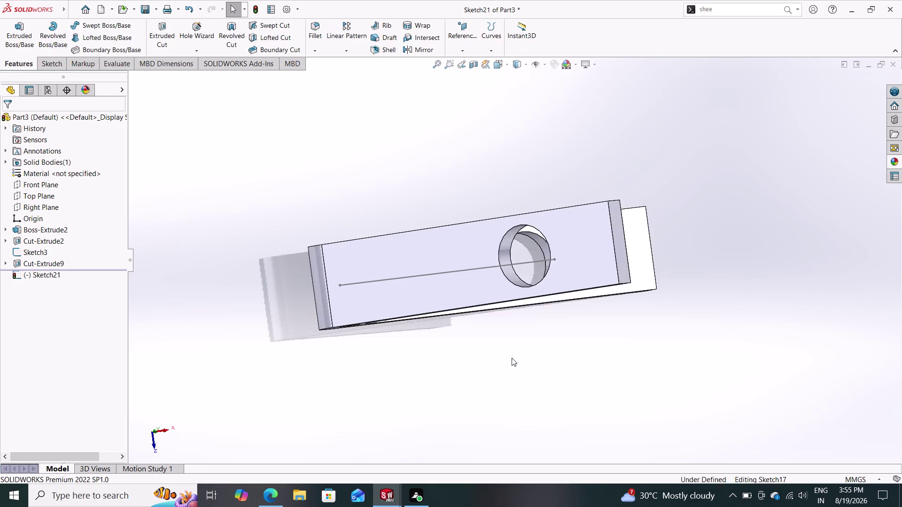
Try a 115 mm hole distance, check it, then set it back to 100 mm.
double_click(544, 326)
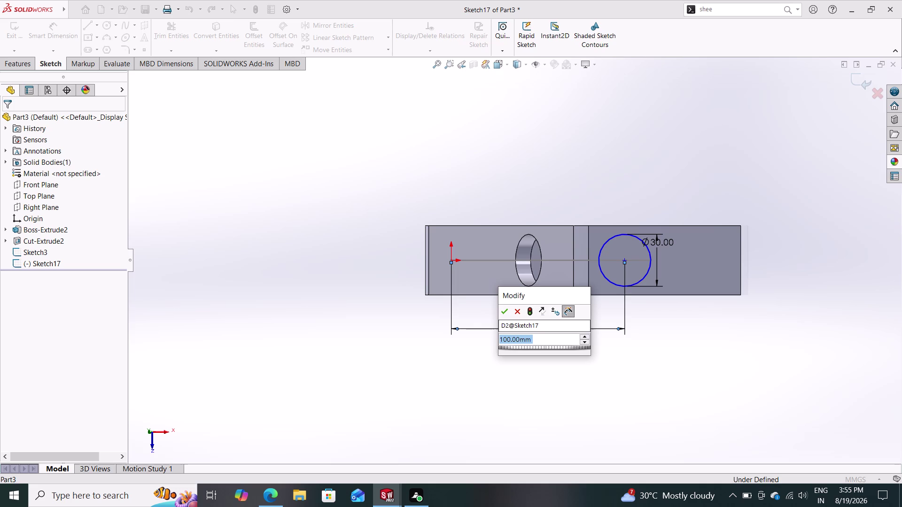
text(115)
key(Return)
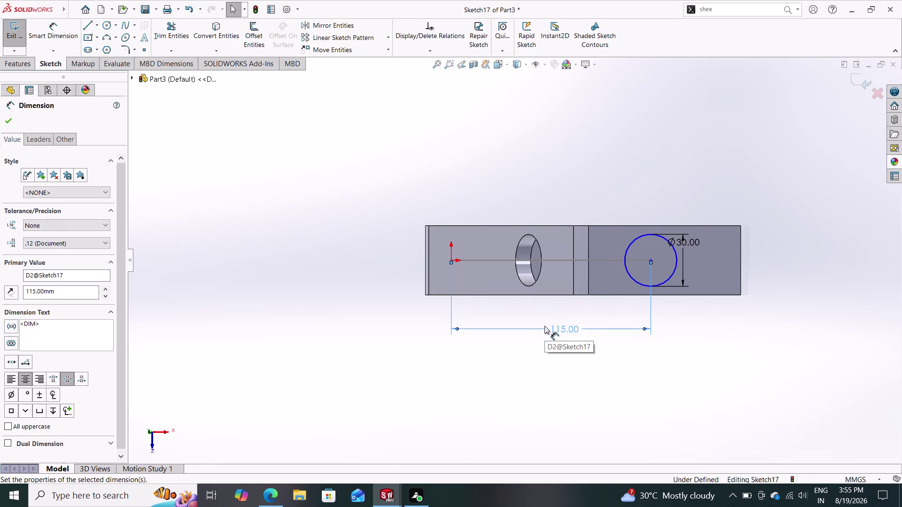
middle_drag(612, 375, 602, 304)
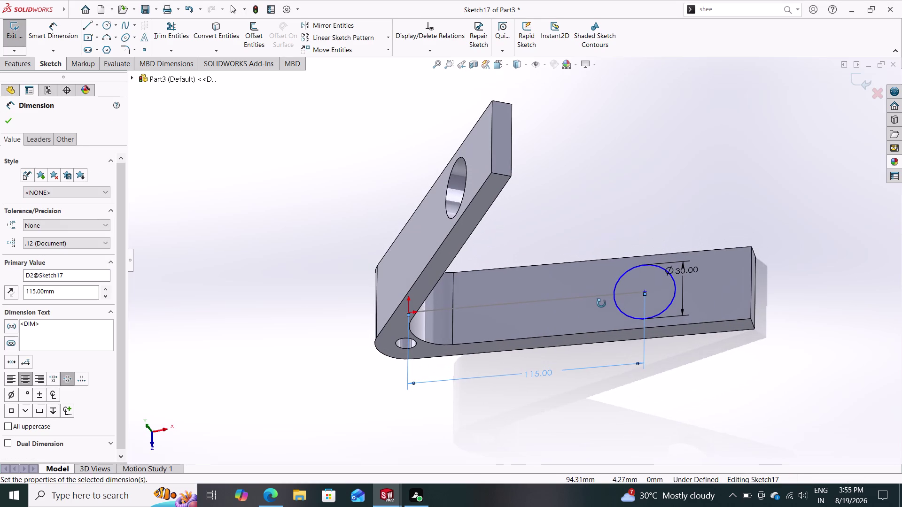
middle_drag(602, 303, 619, 318)
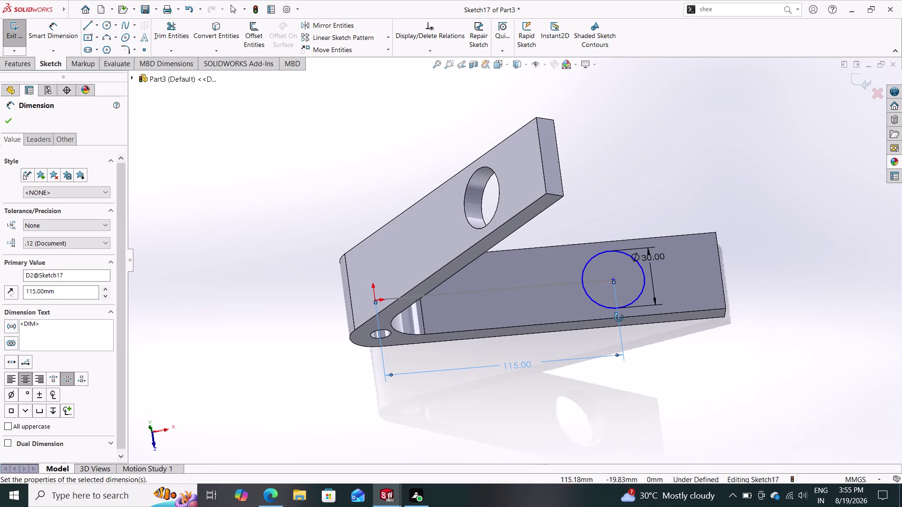
middle_drag(618, 317, 618, 318)
double_click(515, 366)
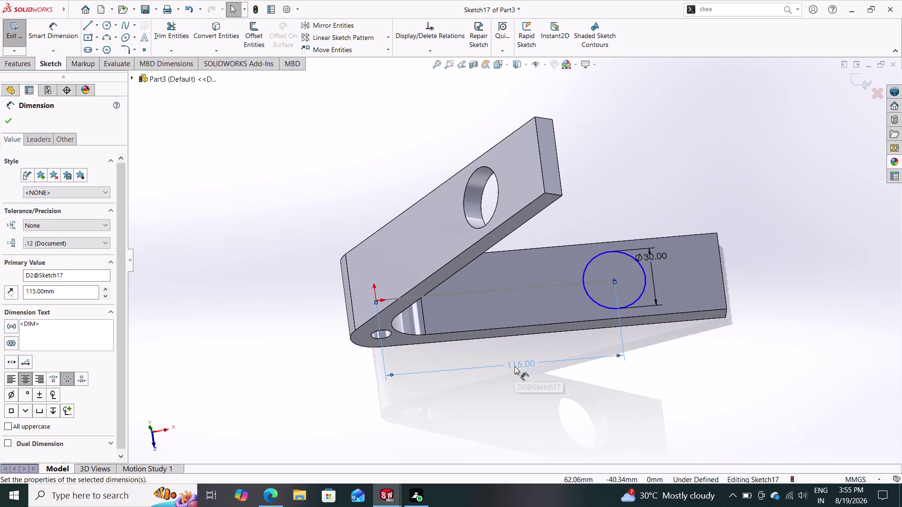
text(100)
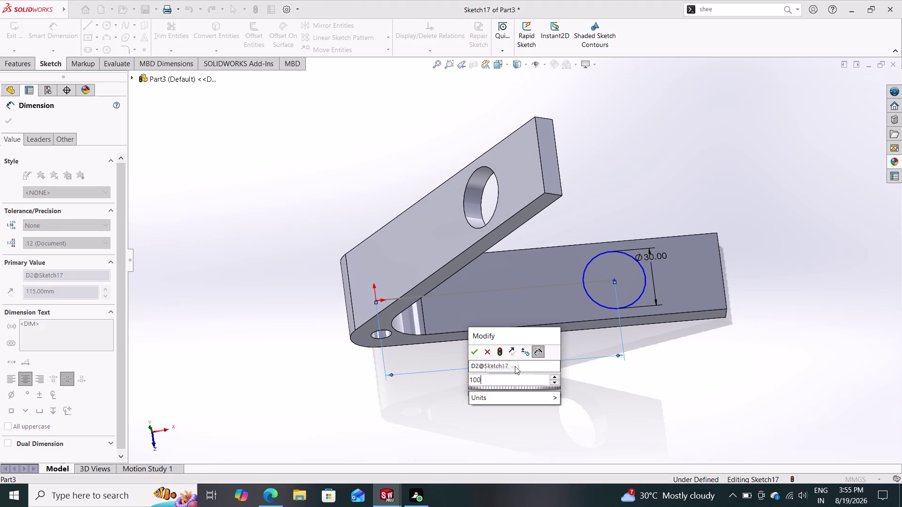
key(Return)
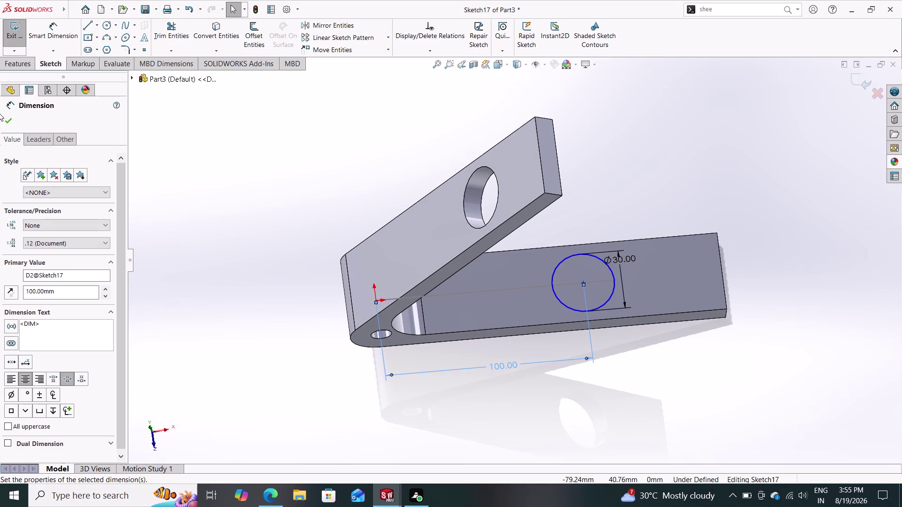
click(14, 118)
Cut the 30 mm circle Blind 40 mm through the lower arm as Cut-Extrude10.
click(23, 65)
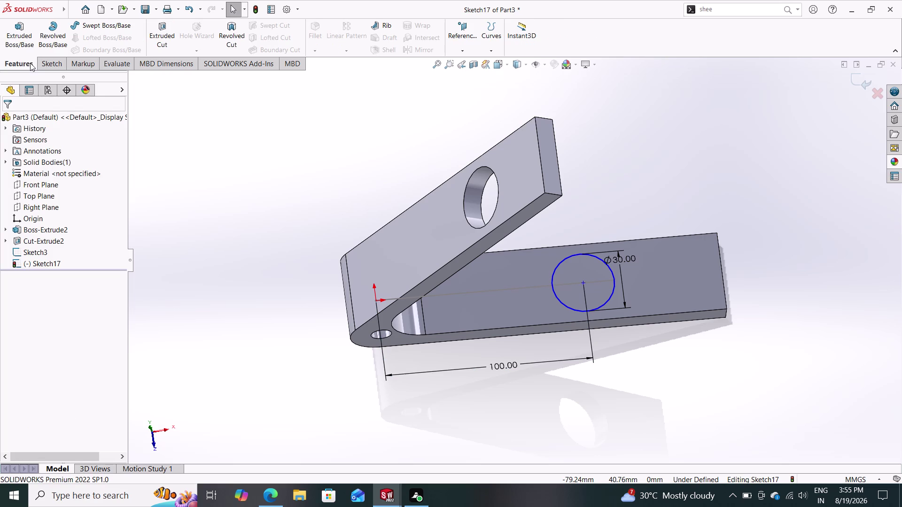
click(160, 28)
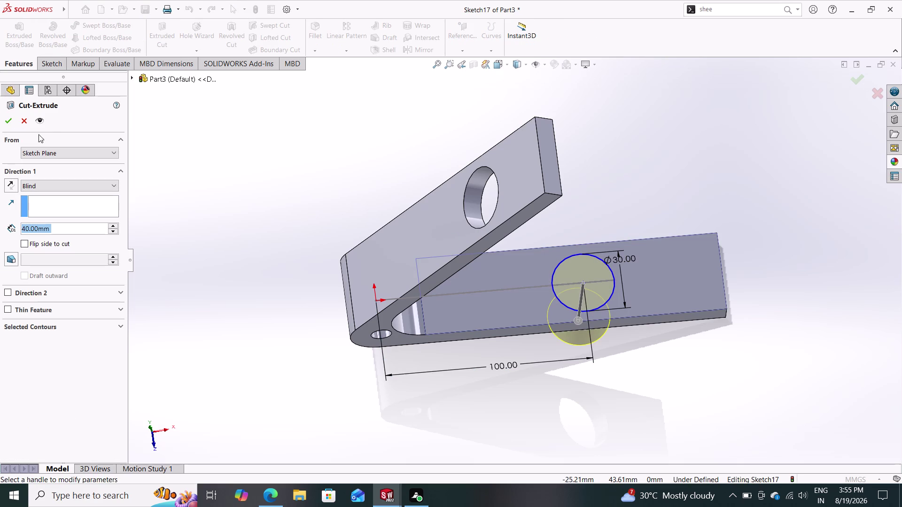
click(9, 120)
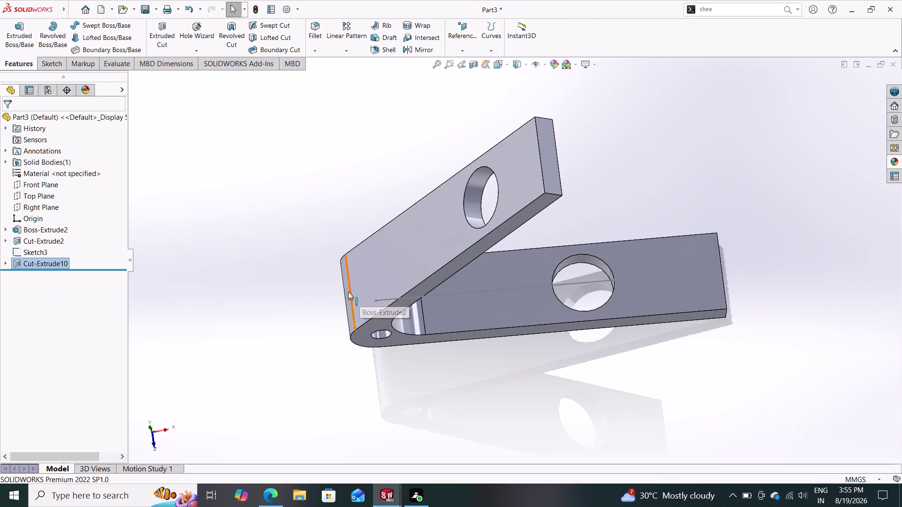
middle_drag(322, 296, 404, 304)
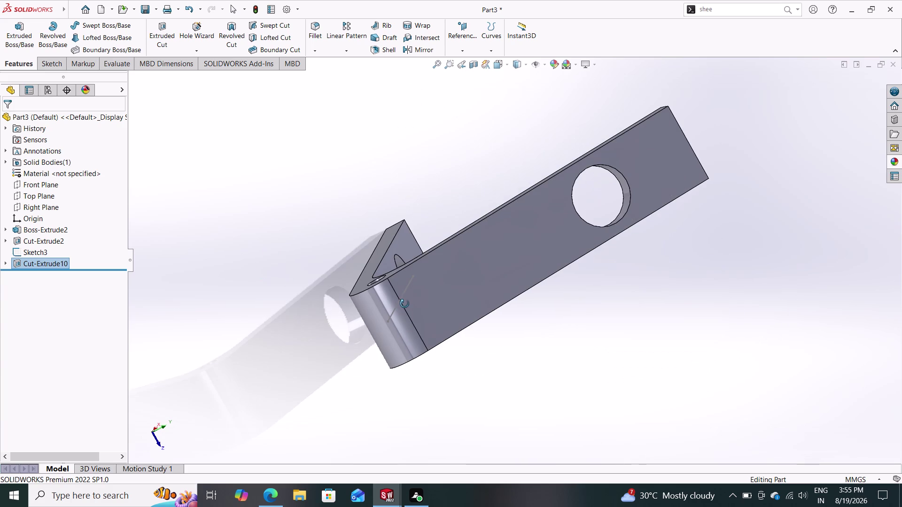
click(458, 292)
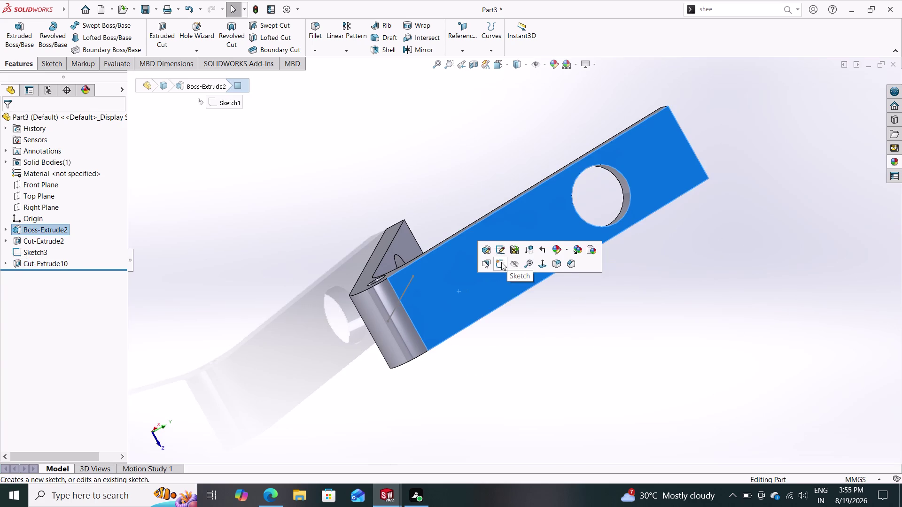
click(501, 262)
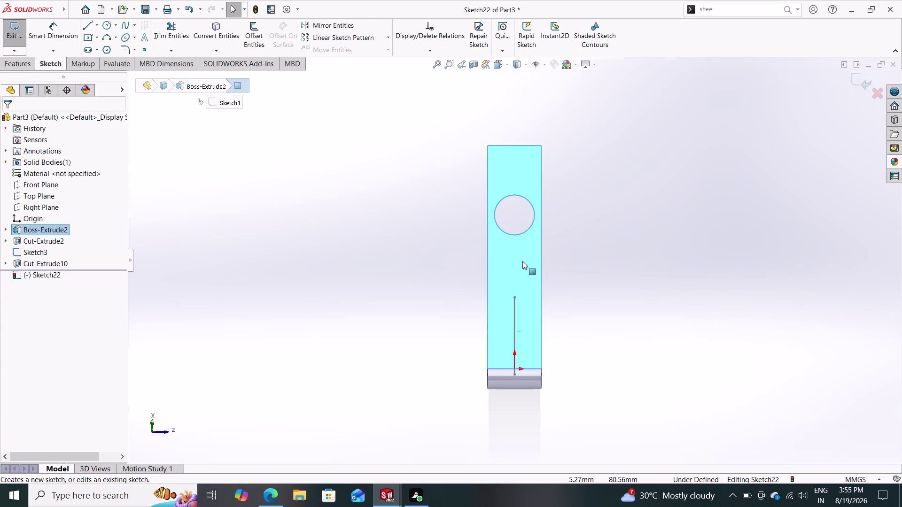
middle_drag(597, 264, 468, 183)
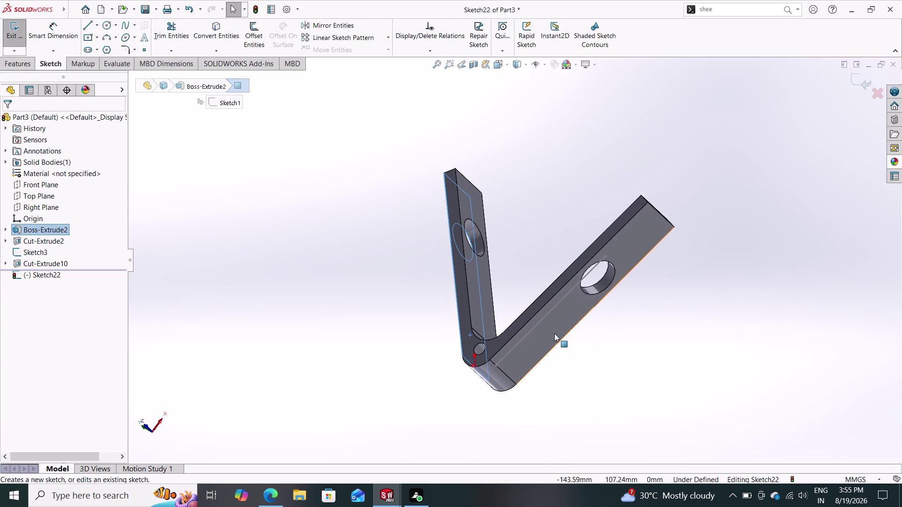
click(551, 328)
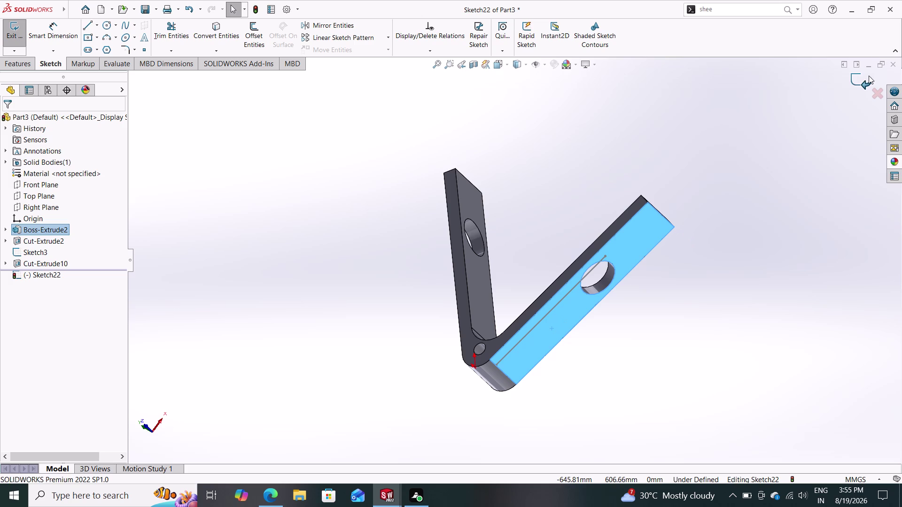
click(868, 76)
click(548, 321)
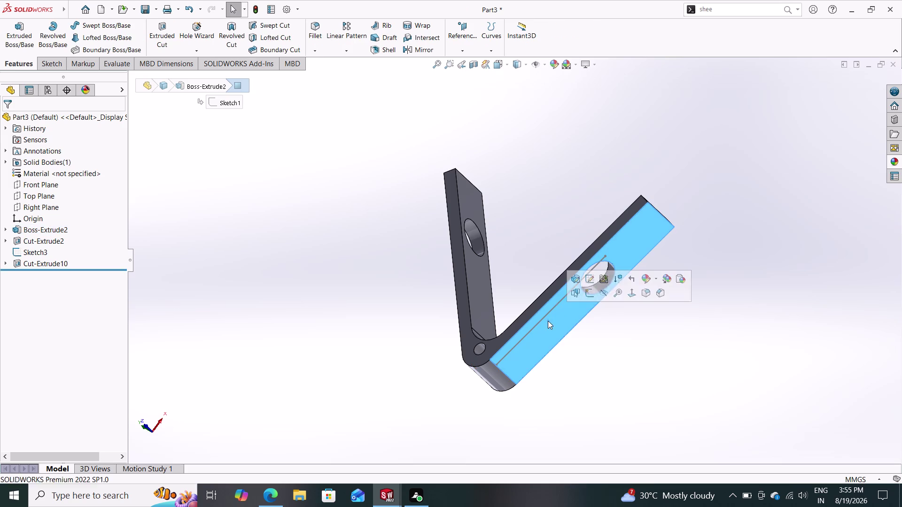
click(589, 293)
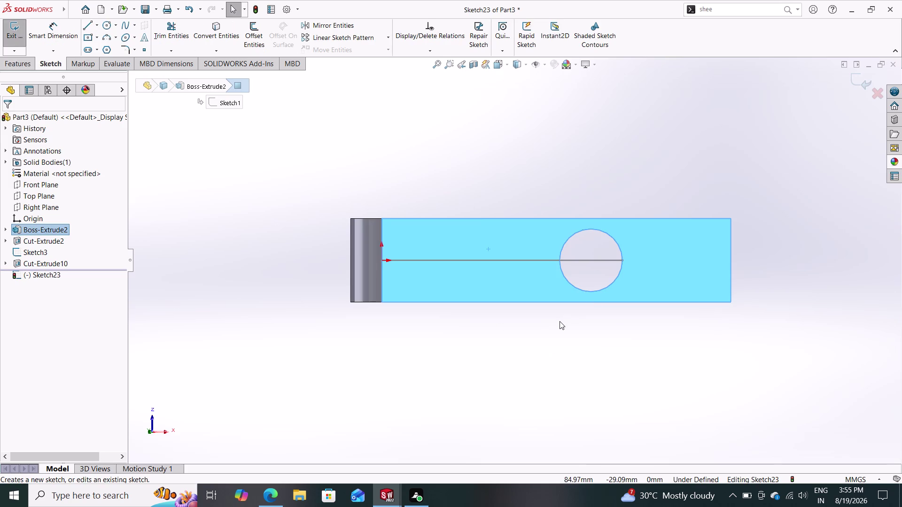
key(Escape)
key(Escape)
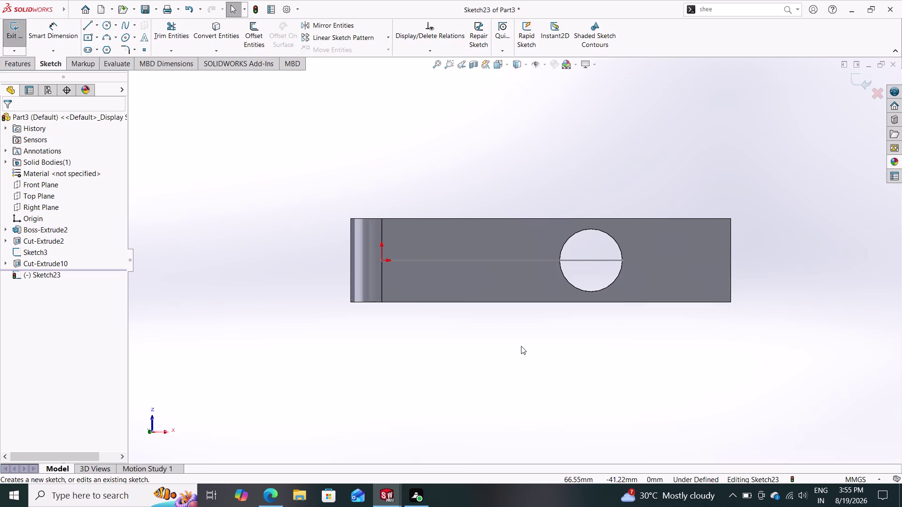
key(ctrl+z)
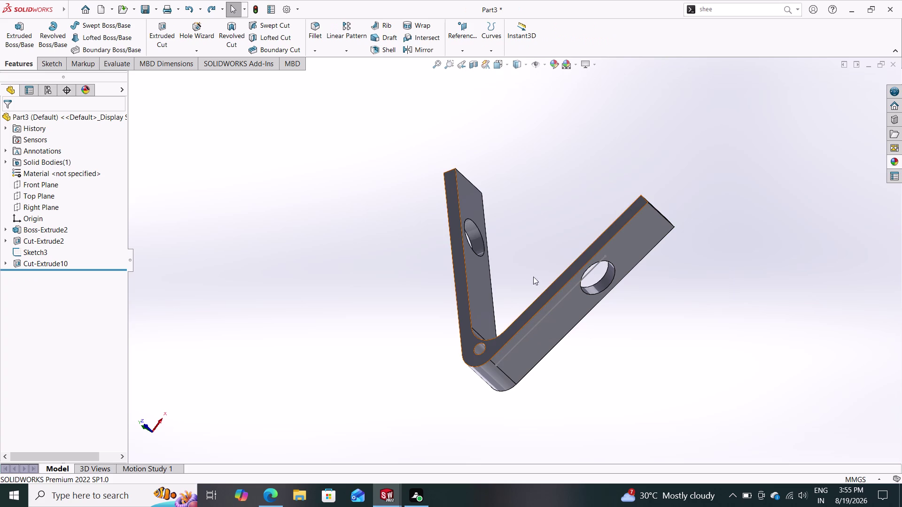
middle_drag(526, 257, 549, 369)
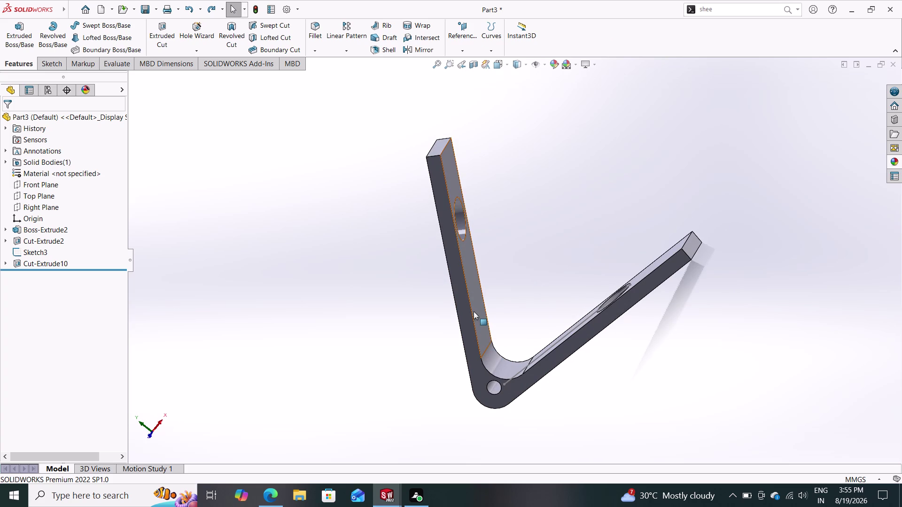
click(473, 288)
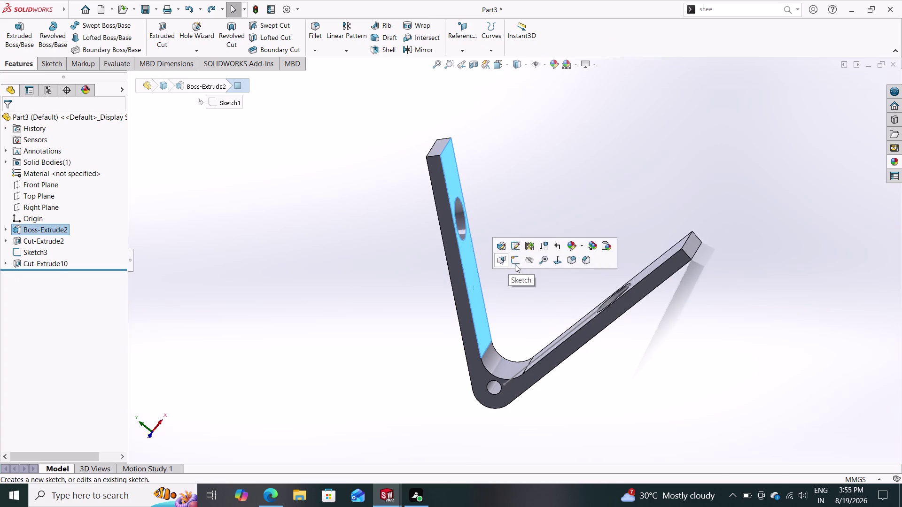
click(516, 264)
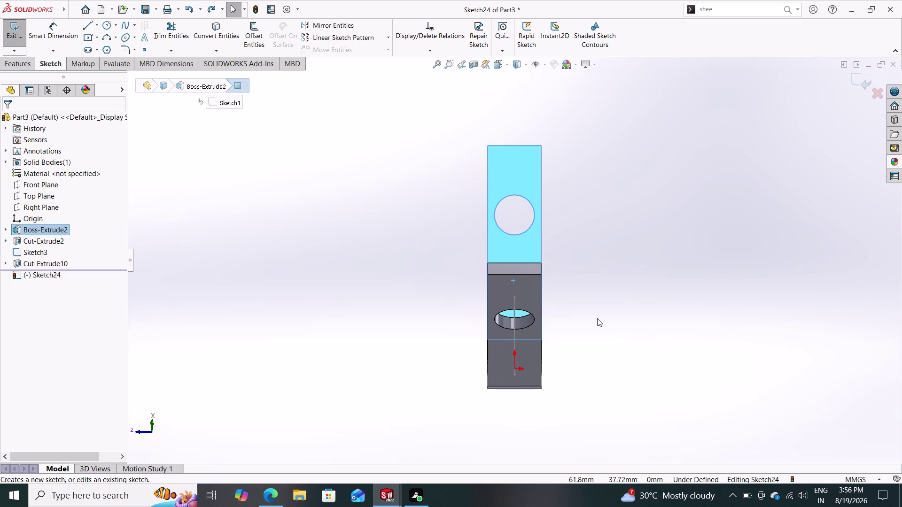
Inspect the arms from several angles and discard the empty Sketch24.
key(Escape)
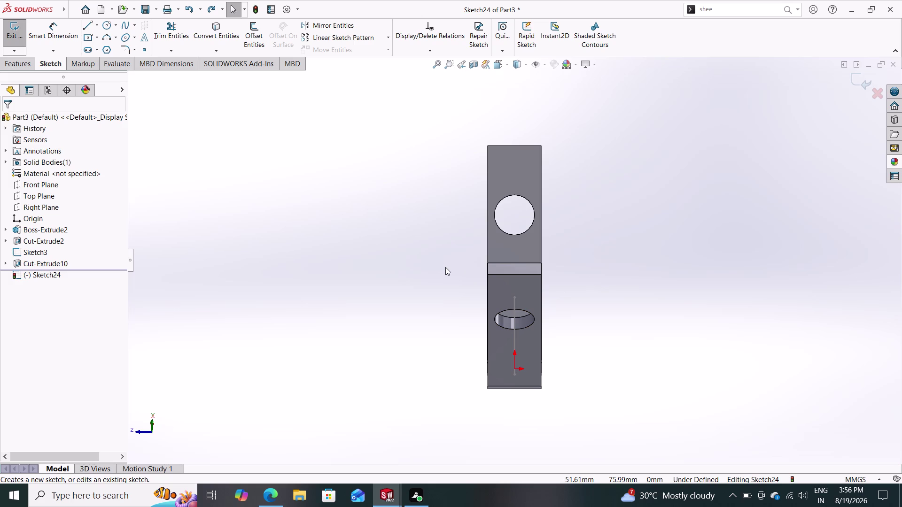
middle_drag(615, 260, 588, 265)
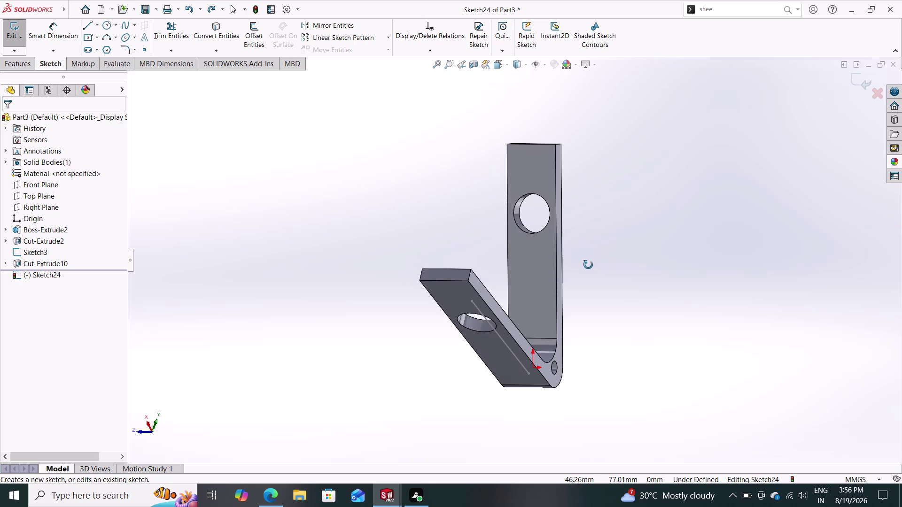
middle_drag(588, 265, 617, 277)
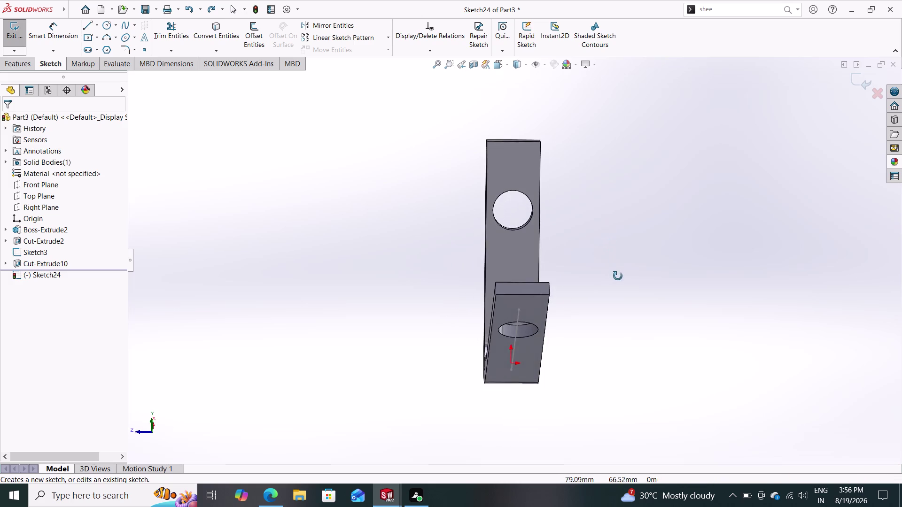
middle_drag(618, 277, 614, 191)
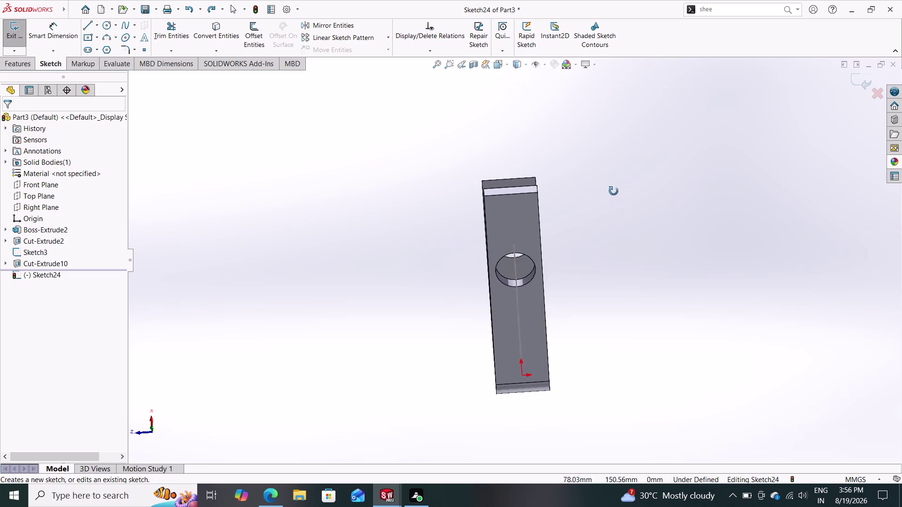
middle_drag(613, 191, 616, 178)
middle_click(593, 233)
middle_drag(597, 234, 623, 240)
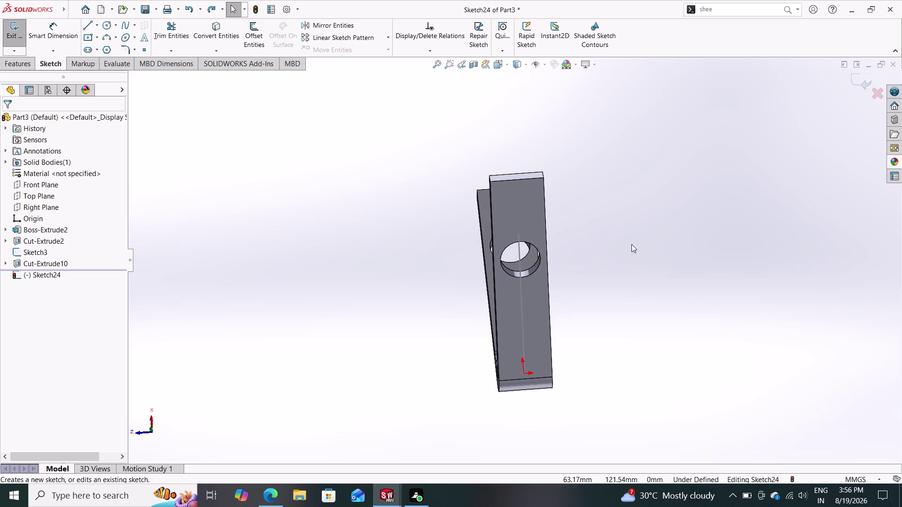
middle_drag(623, 241, 702, 294)
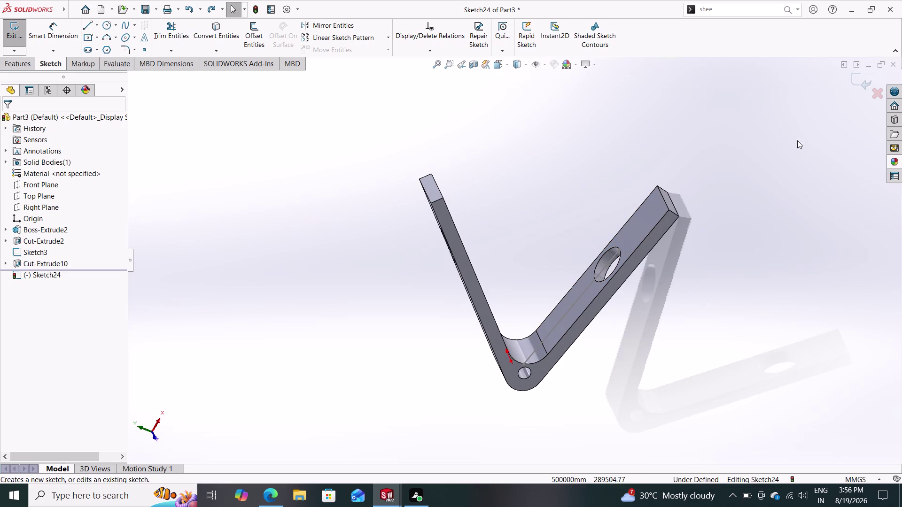
click(858, 85)
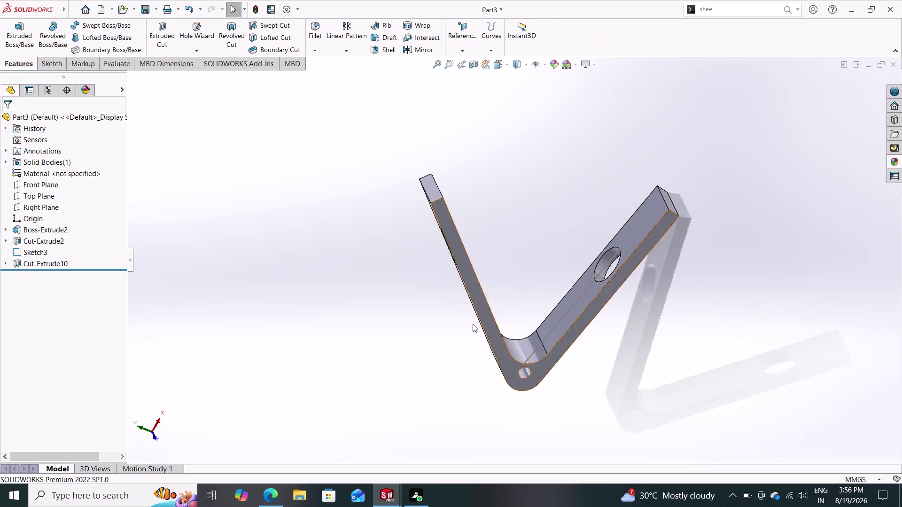
Undo Cut-Extrude10 to reopen Sketch17 and edit its 100 mm offset dimension.
click(567, 311)
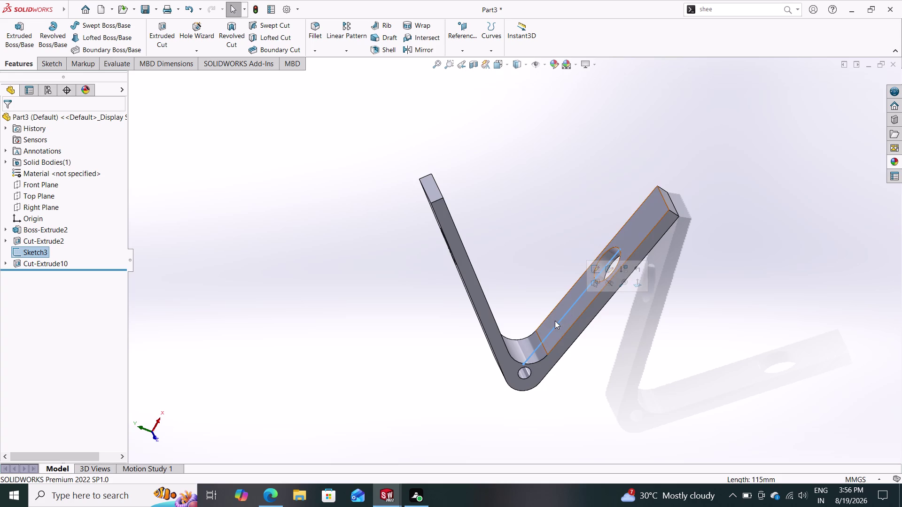
key(Escape)
key(Escape)
middle_drag(642, 336, 549, 339)
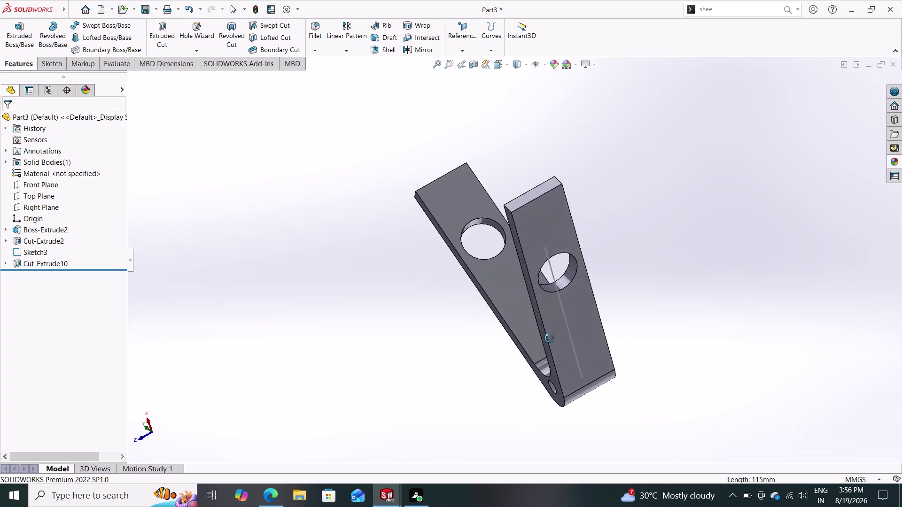
middle_drag(549, 339, 496, 347)
key(ctrl+z)
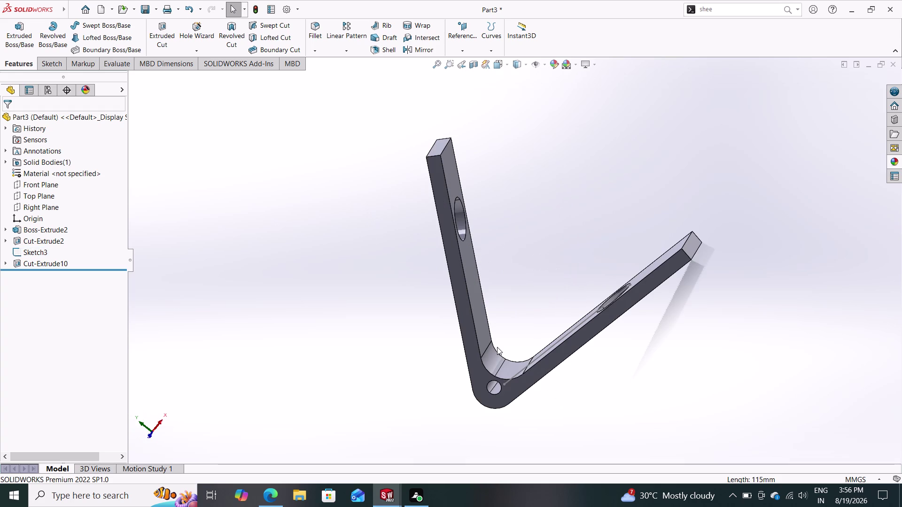
key(ctrl+z)
key(ctrl+z)
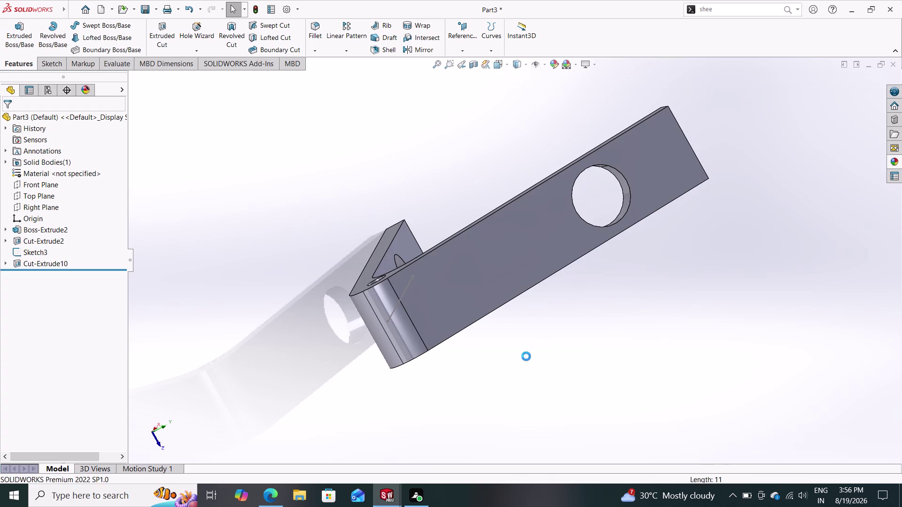
double_click(505, 363)
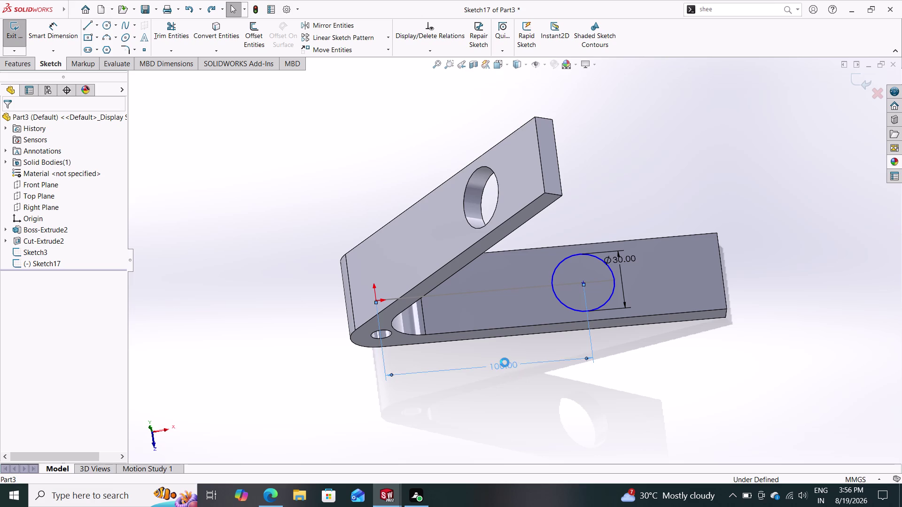
Change the hole offset to 90 mm and finish Sketch17.
text(90)
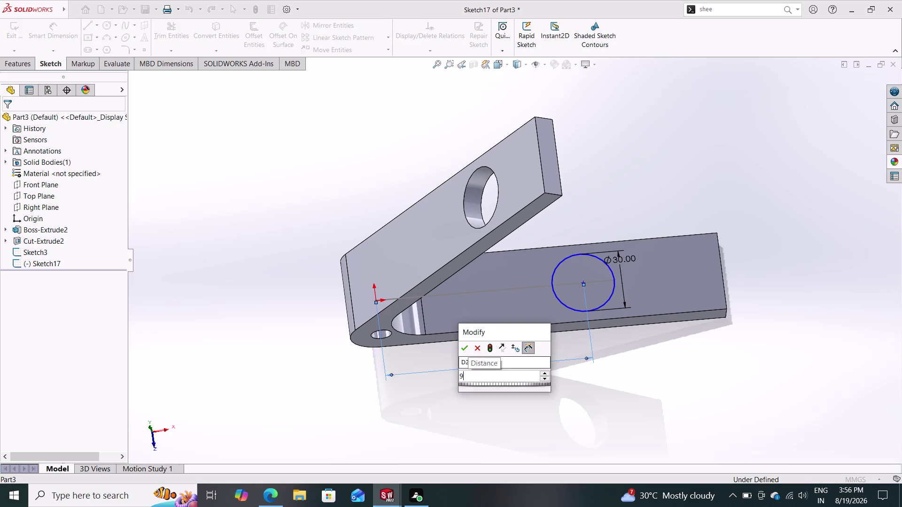
key(Return)
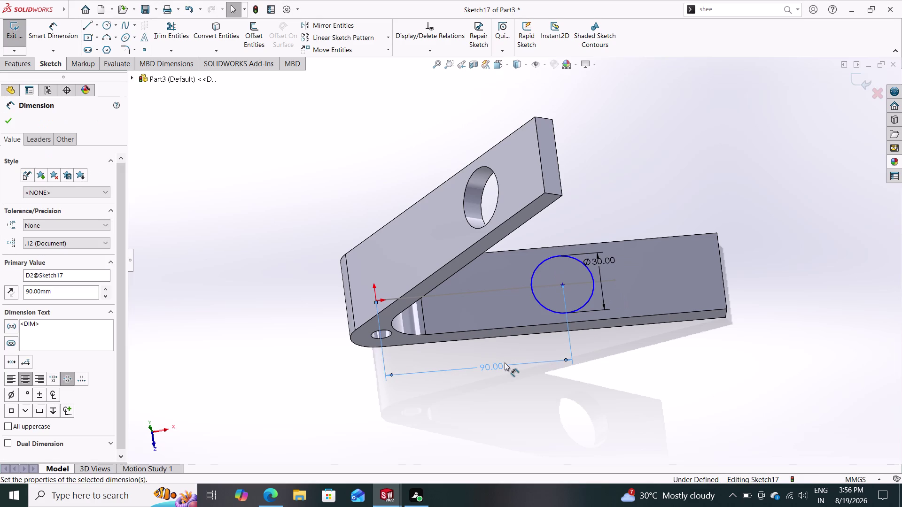
click(4, 123)
middle_drag(673, 374, 572, 358)
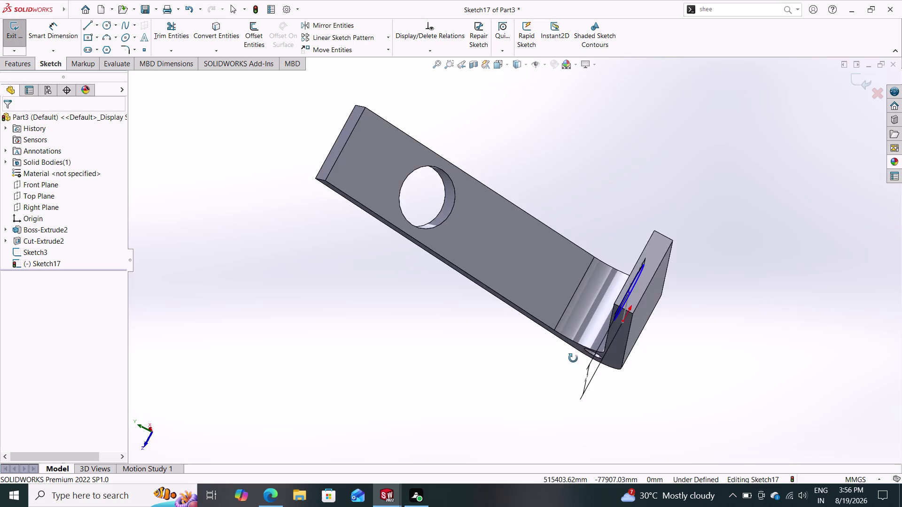
middle_drag(572, 358, 568, 361)
click(519, 272)
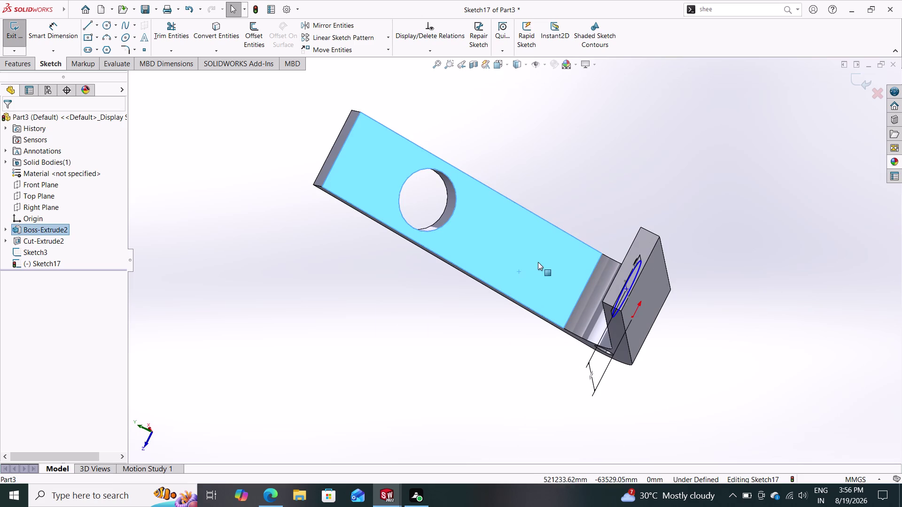
click(859, 81)
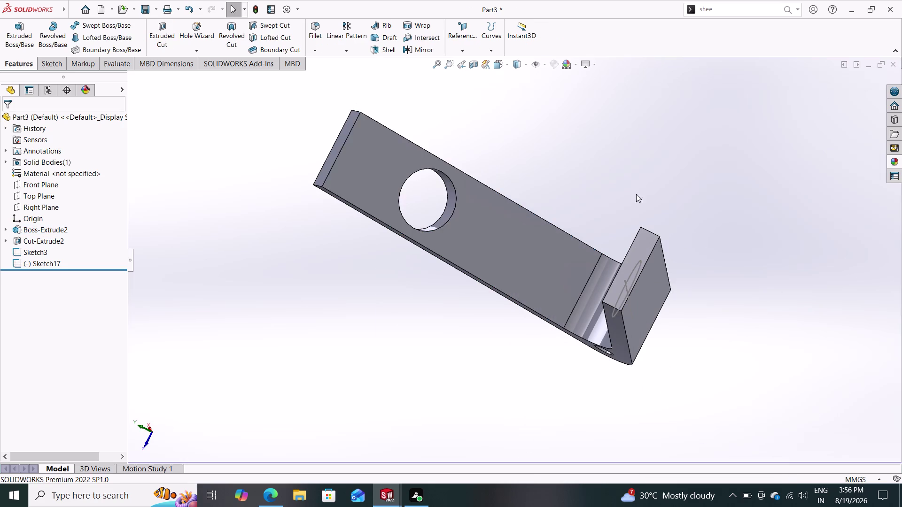
Start a brief Sketch25 on the arm face, then discard it and reopen Sketch17.
click(496, 252)
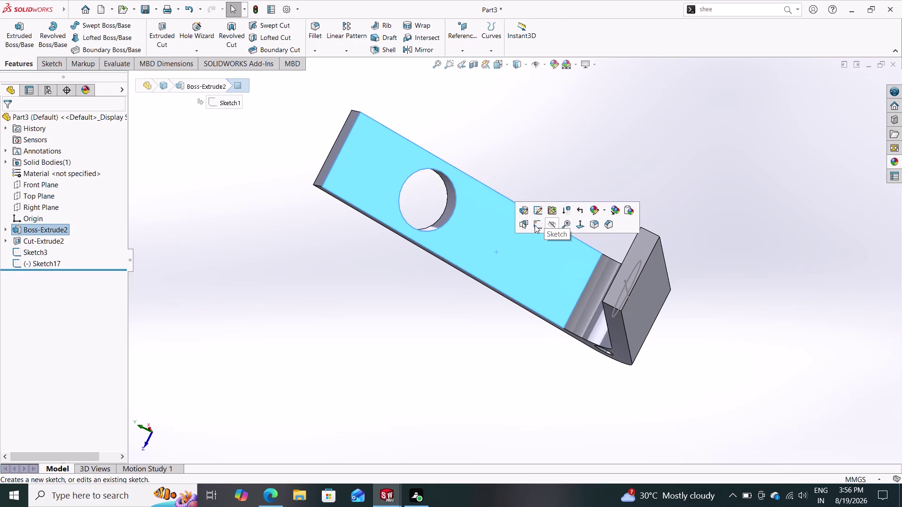
click(535, 224)
key(Escape)
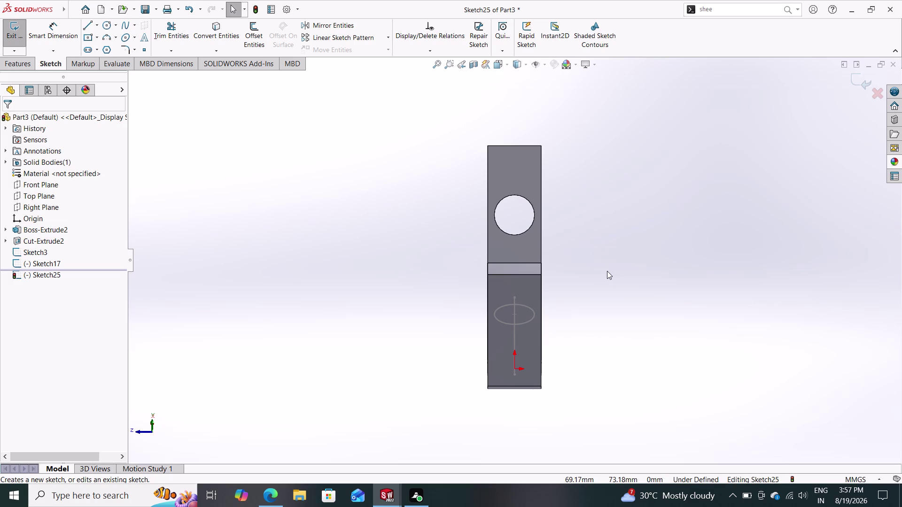
middle_drag(607, 271, 522, 366)
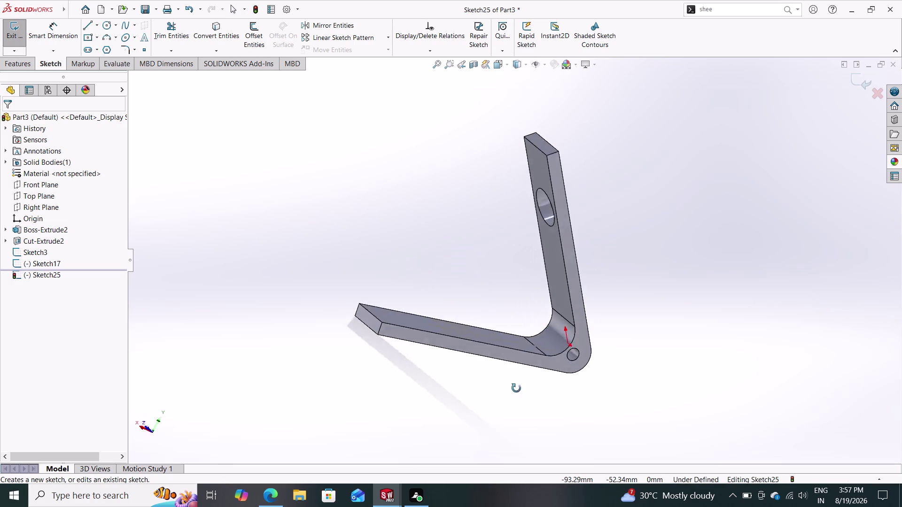
middle_drag(522, 366, 631, 275)
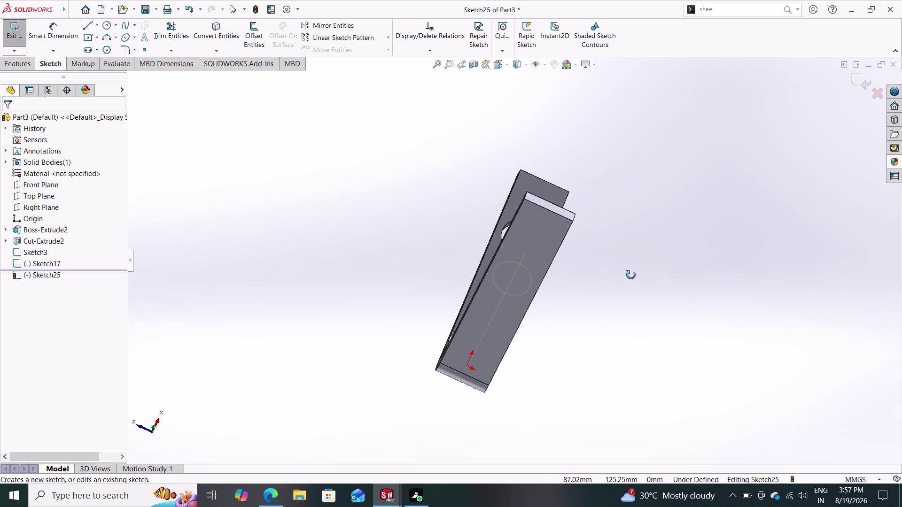
middle_drag(631, 275, 633, 267)
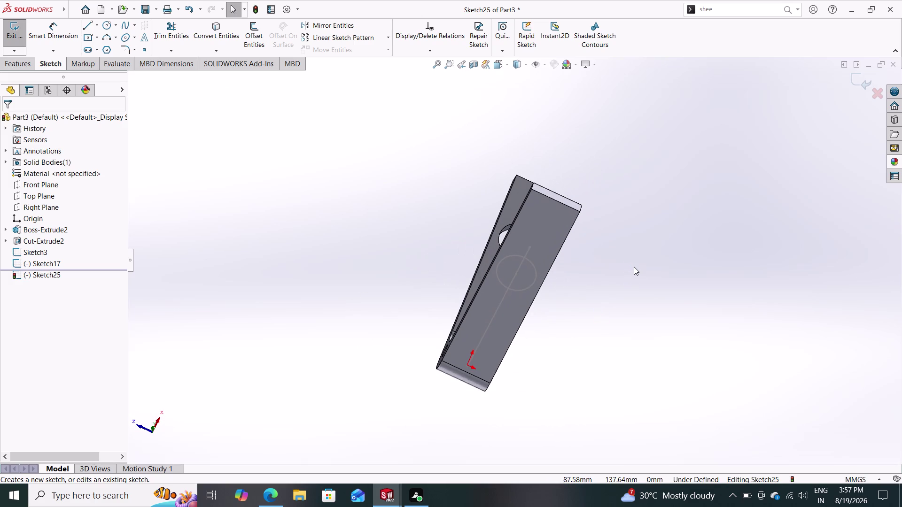
key(ctrl+z)
key(ctrl+z)
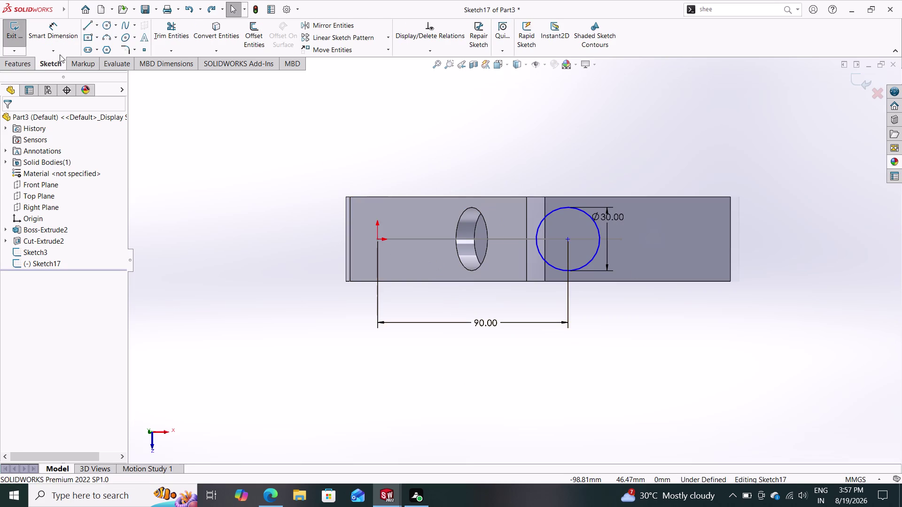
Cut Sketch17's 30 mm circle Blind 40 mm as Cut-Extrude11 and inspect the hole.
click(17, 68)
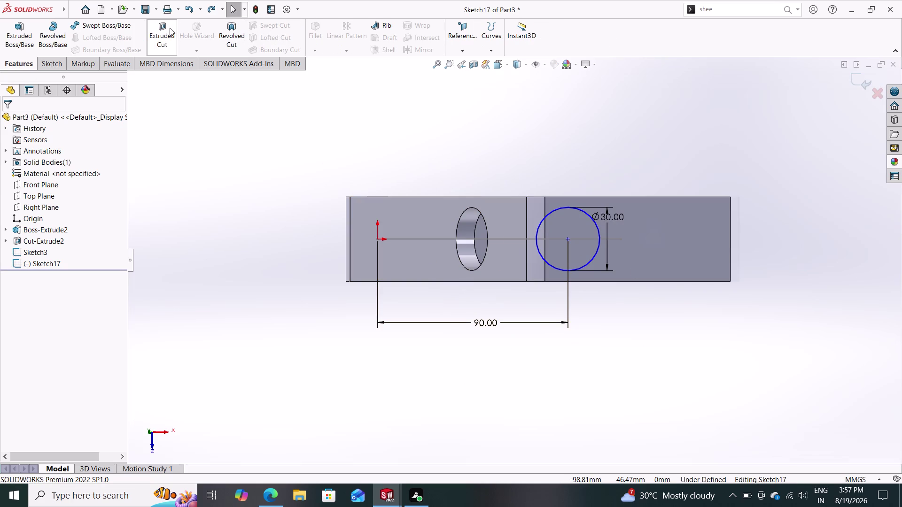
click(166, 27)
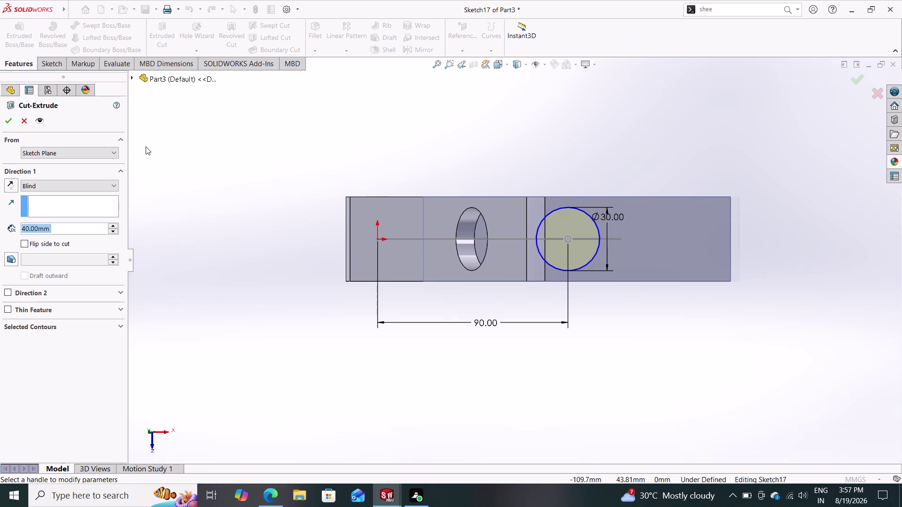
click(5, 116)
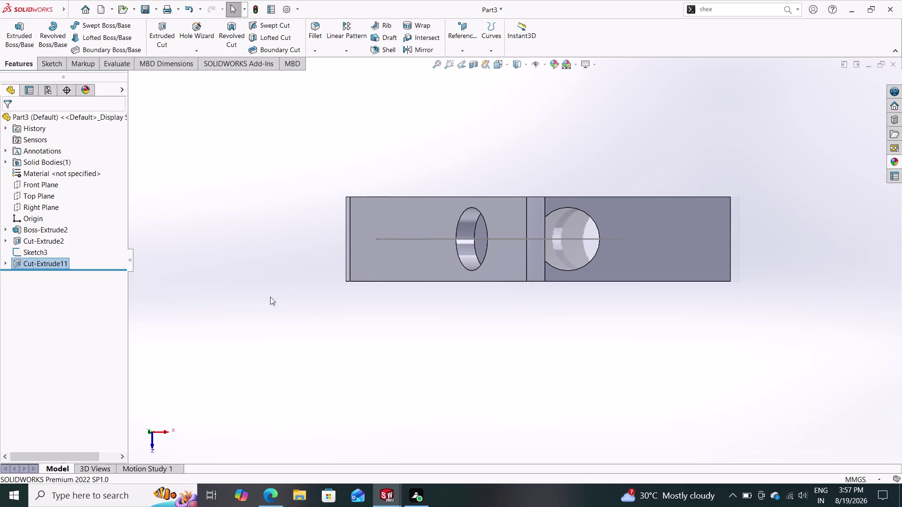
middle_drag(266, 297, 206, 246)
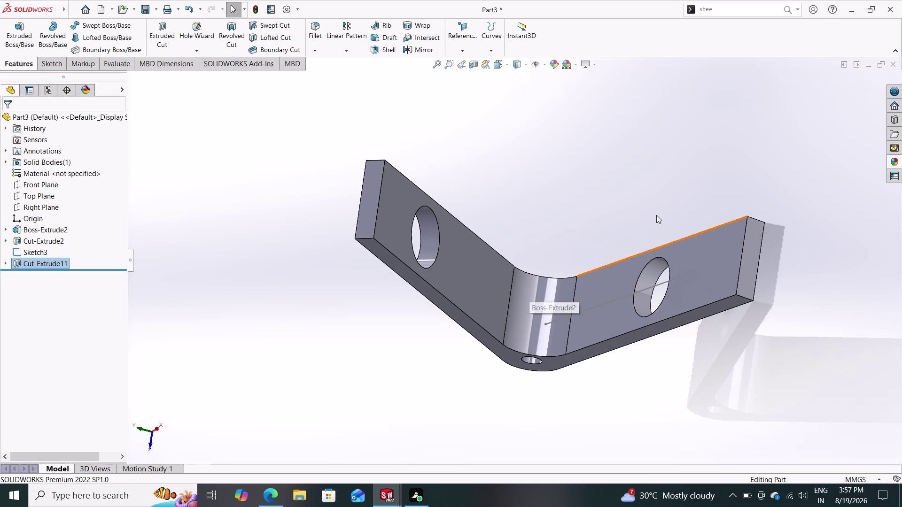
click(484, 301)
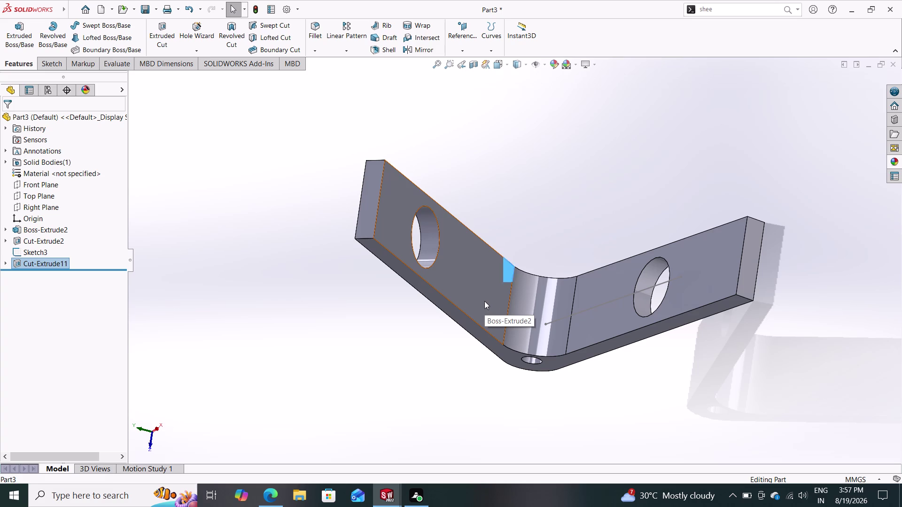
click(522, 270)
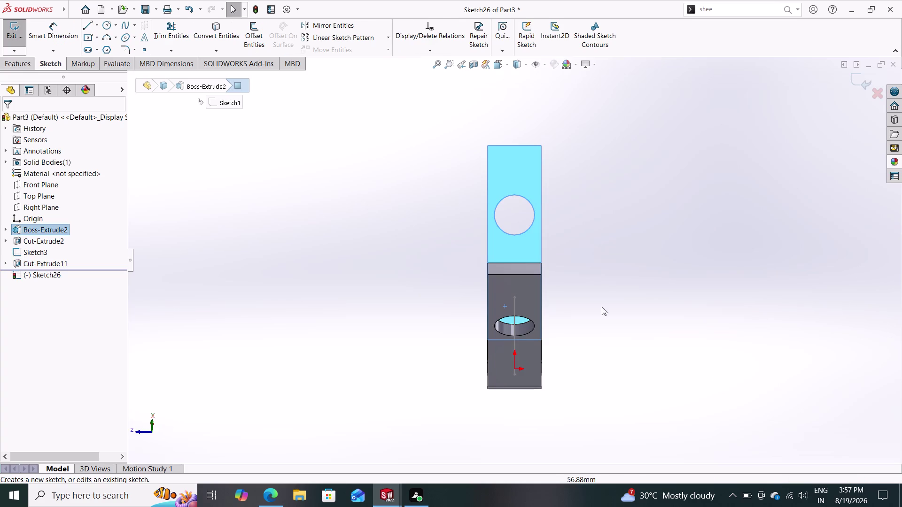
key(Escape)
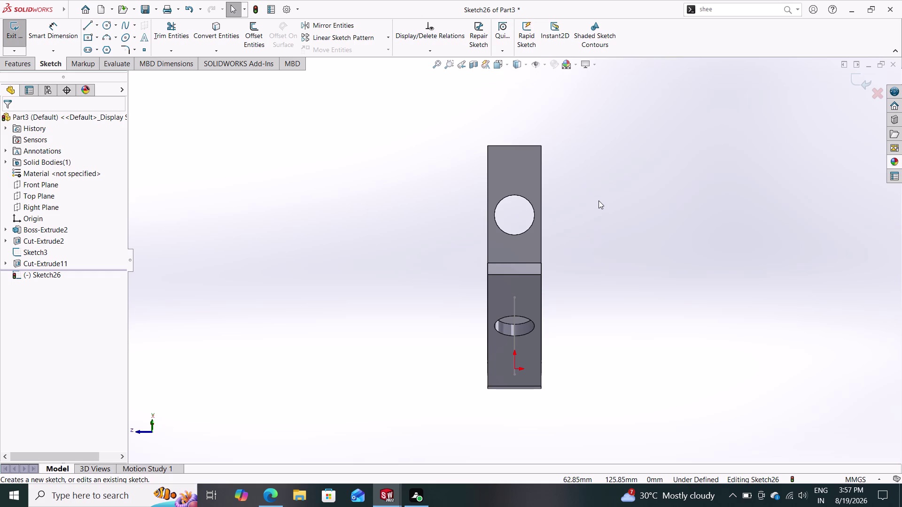
middle_drag(603, 218, 658, 254)
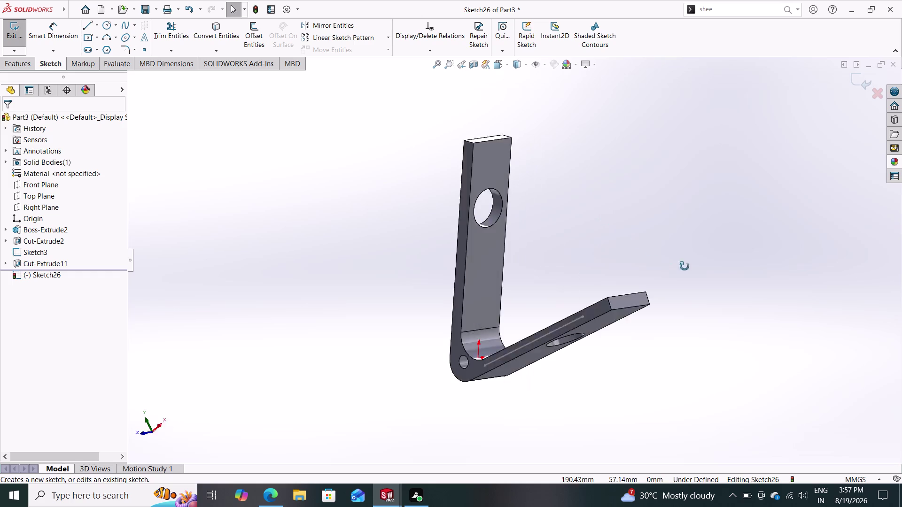
middle_drag(659, 254, 647, 283)
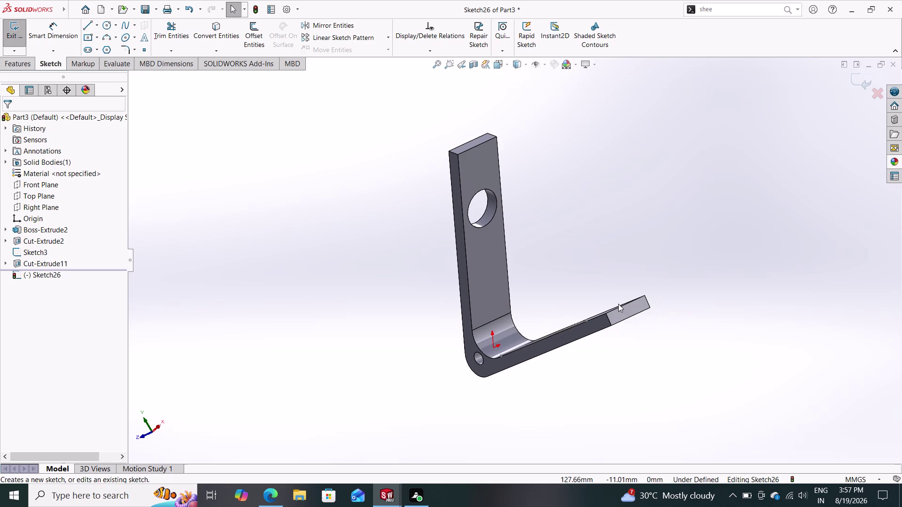
click(624, 310)
click(862, 82)
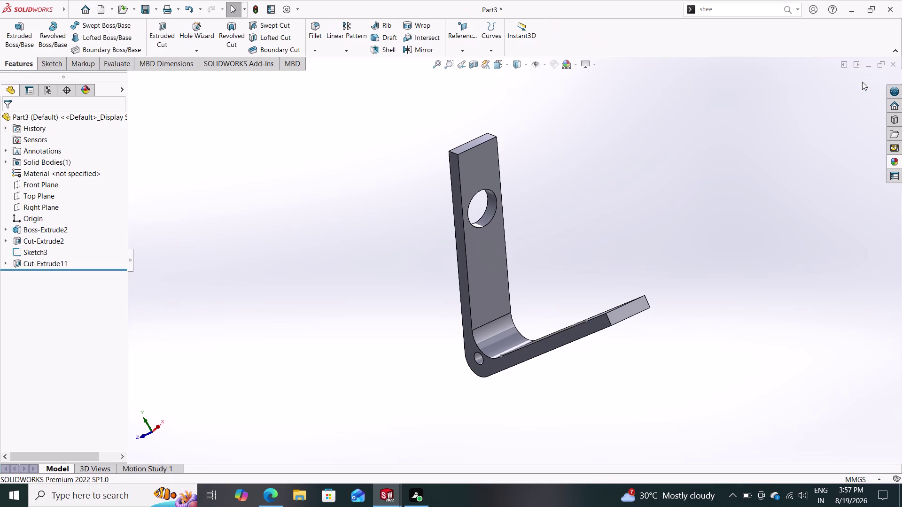
click(624, 313)
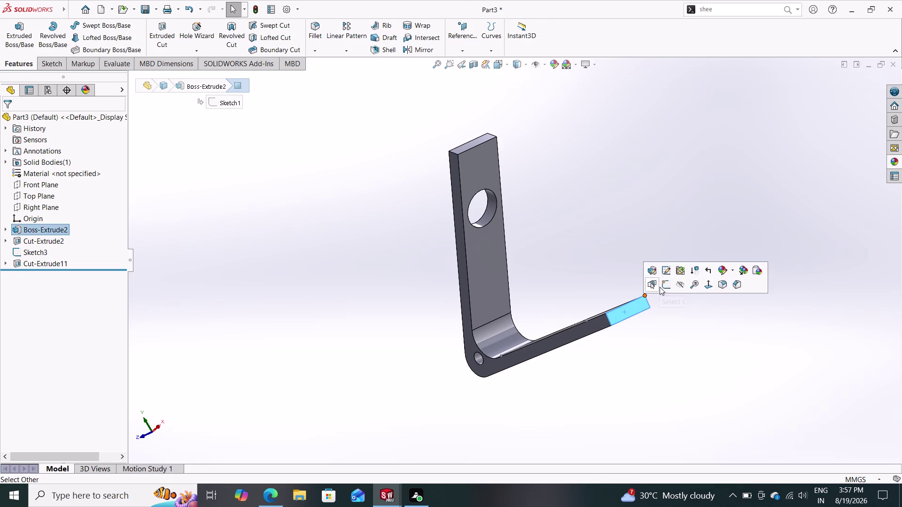
Open Sketch27 on the short arm's end face and orbit around the bent arm.
click(664, 286)
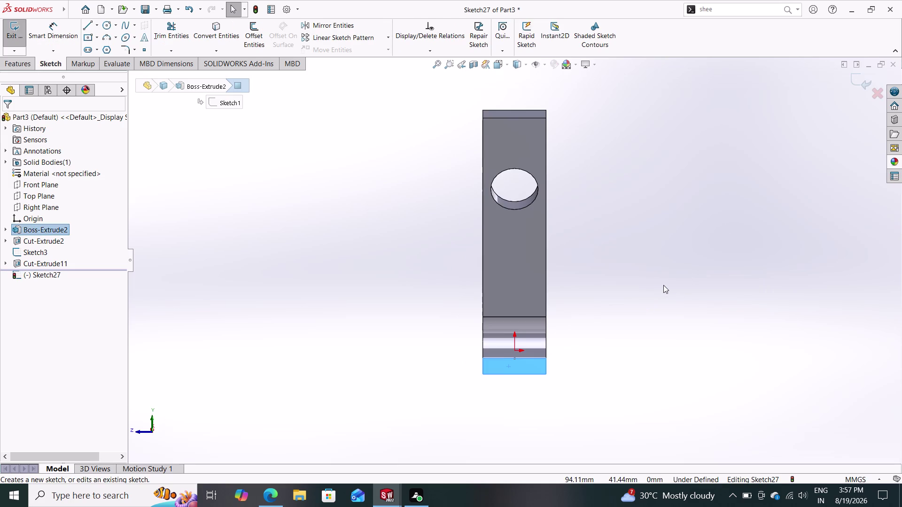
key(Escape)
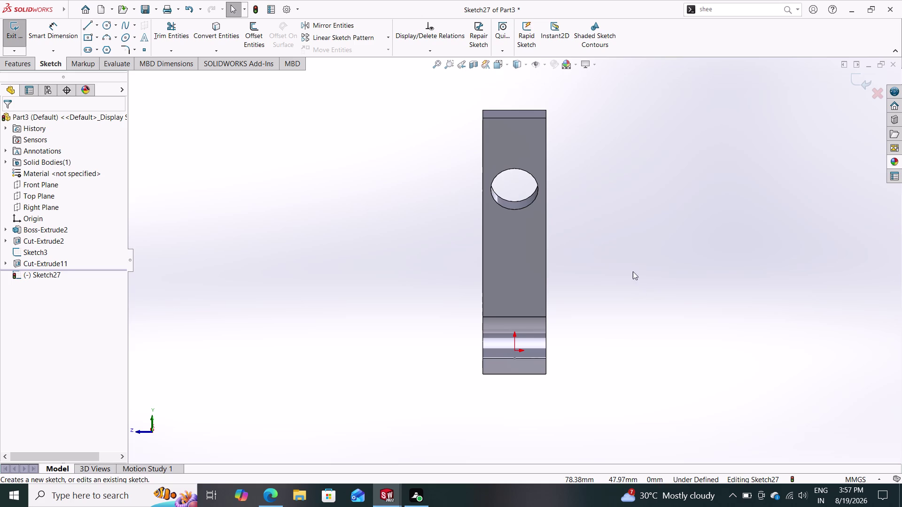
middle_drag(578, 271, 593, 342)
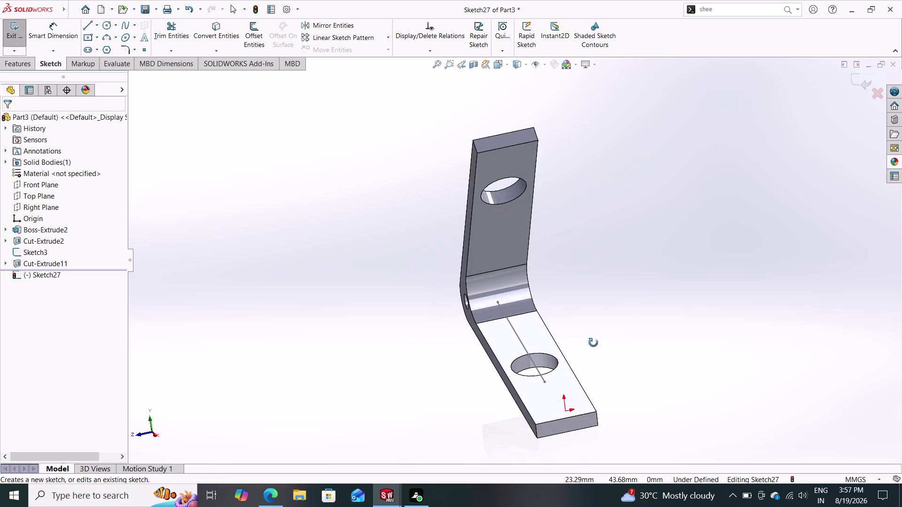
middle_drag(594, 343, 673, 327)
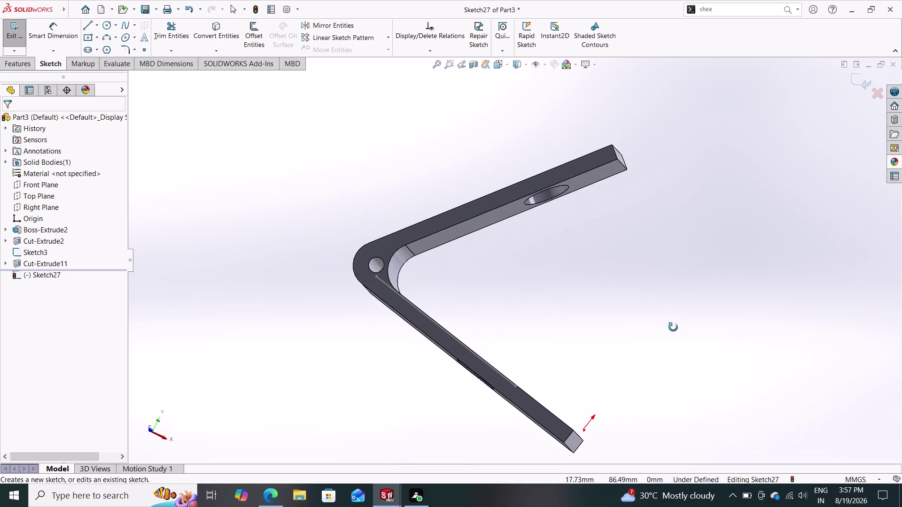
middle_drag(673, 328, 641, 360)
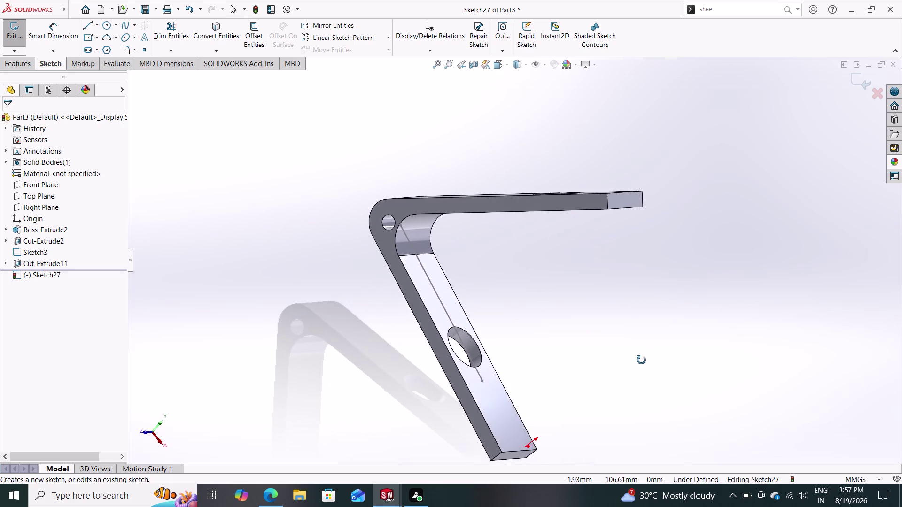
middle_drag(641, 360, 682, 315)
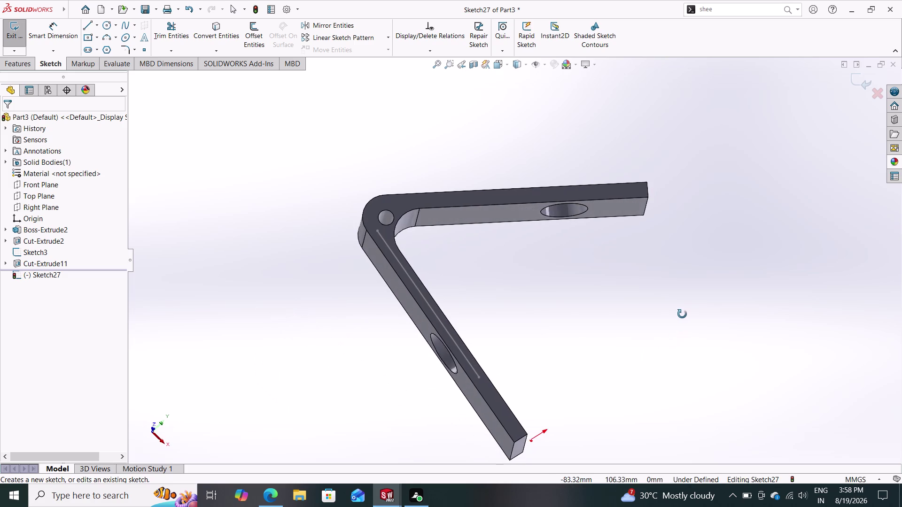
middle_drag(682, 314, 596, 343)
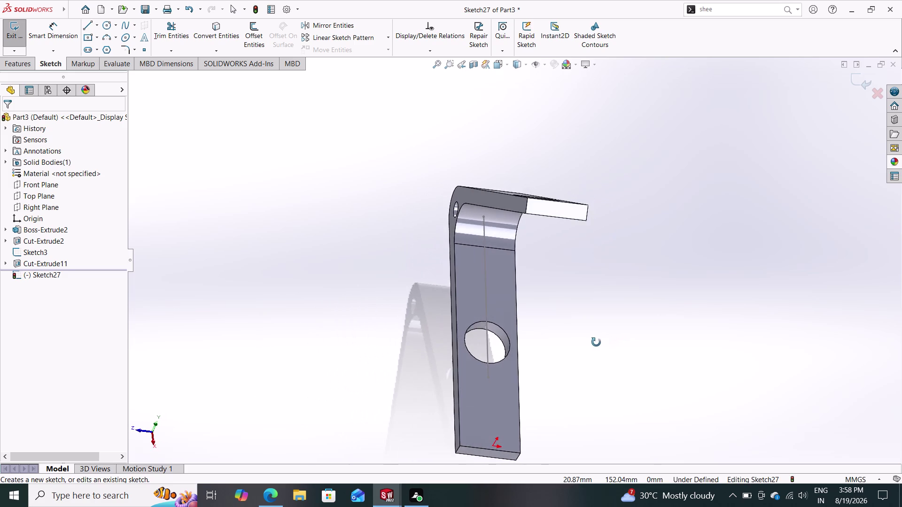
middle_drag(596, 343, 576, 329)
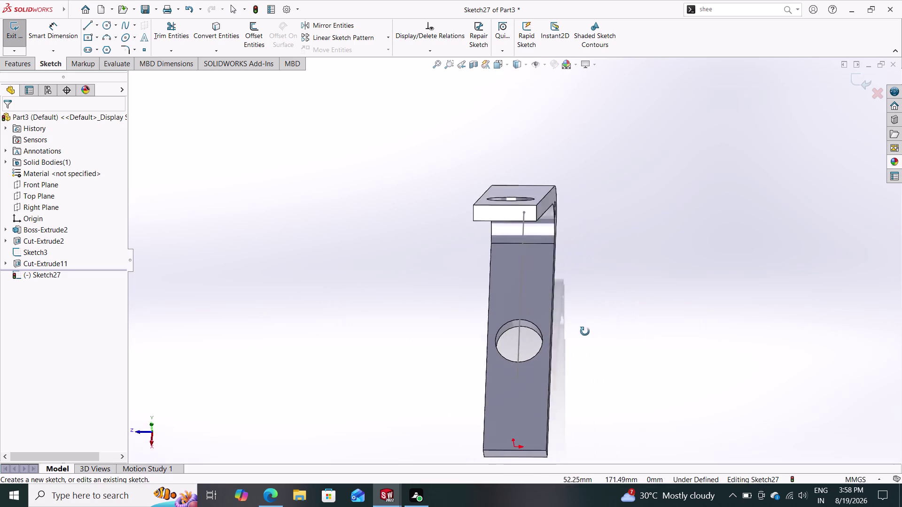
middle_drag(577, 329, 646, 319)
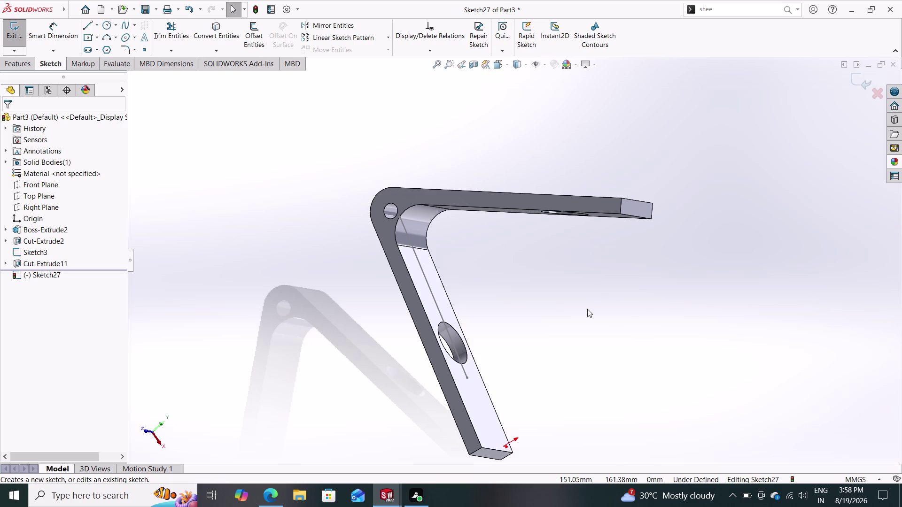
middle_drag(587, 309, 605, 439)
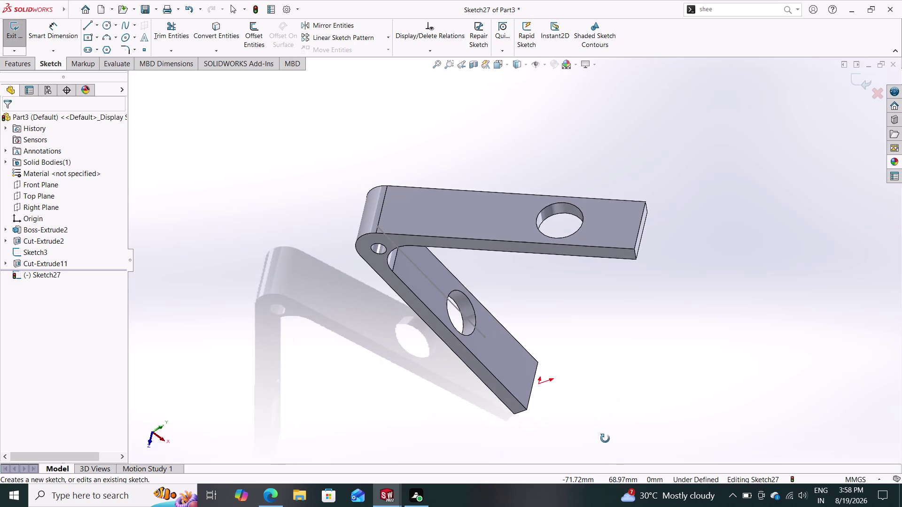
middle_drag(604, 439, 603, 472)
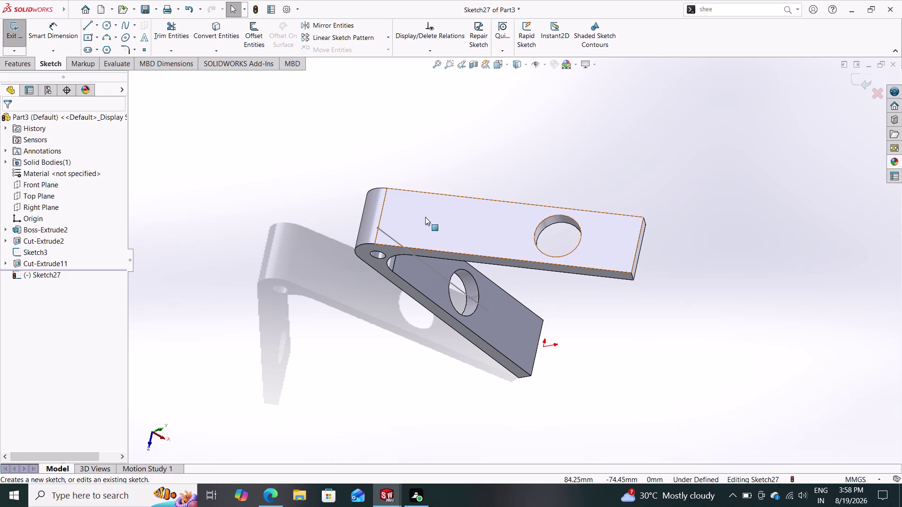
Select Cut-Extrude2 in the feature tree and display the bent arm's dimensions.
click(70, 230)
click(59, 229)
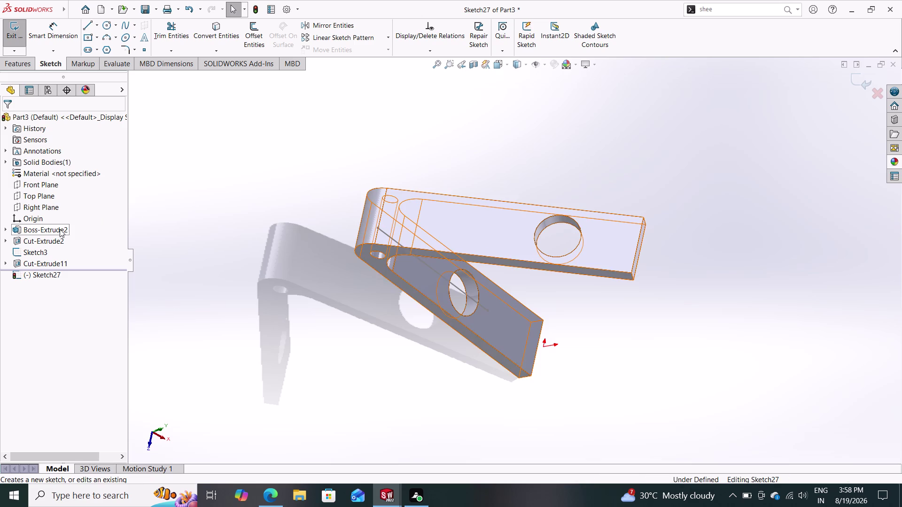
click(56, 240)
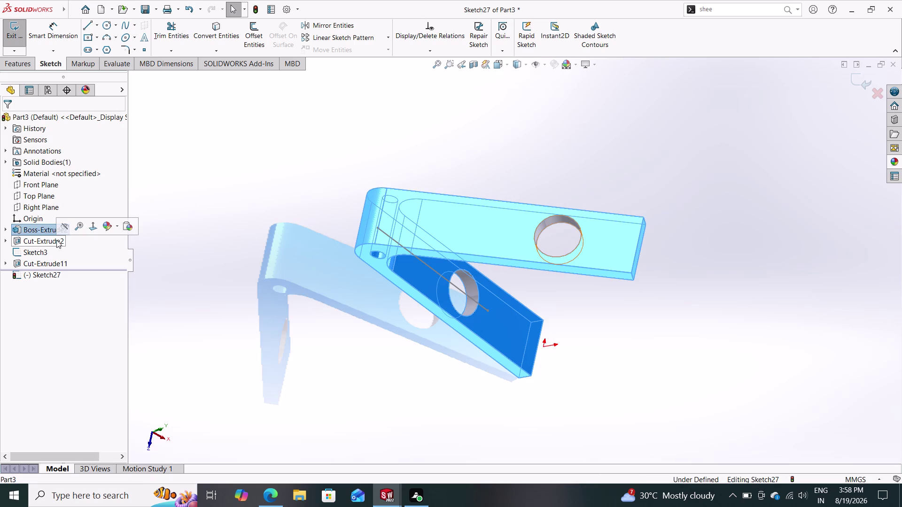
drag(45, 241, 37, 240)
click(13, 241)
click(14, 240)
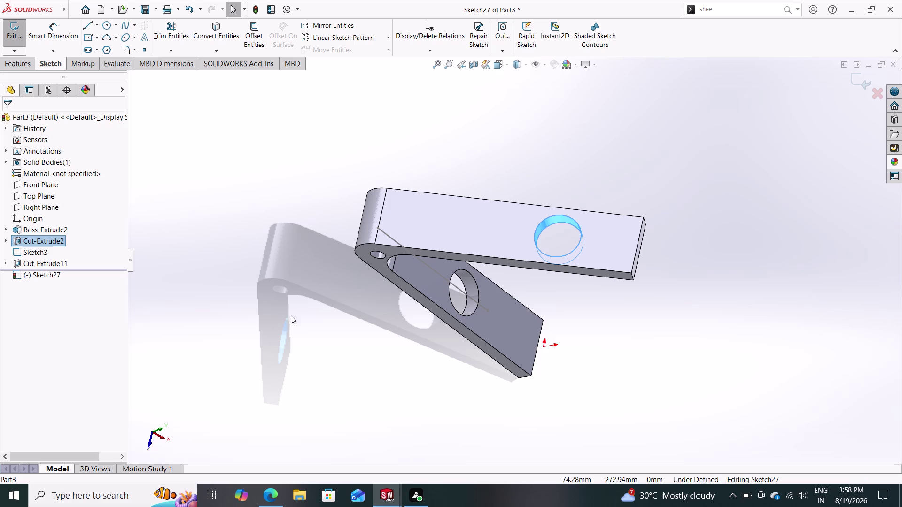
key(Escape)
key(Escape)
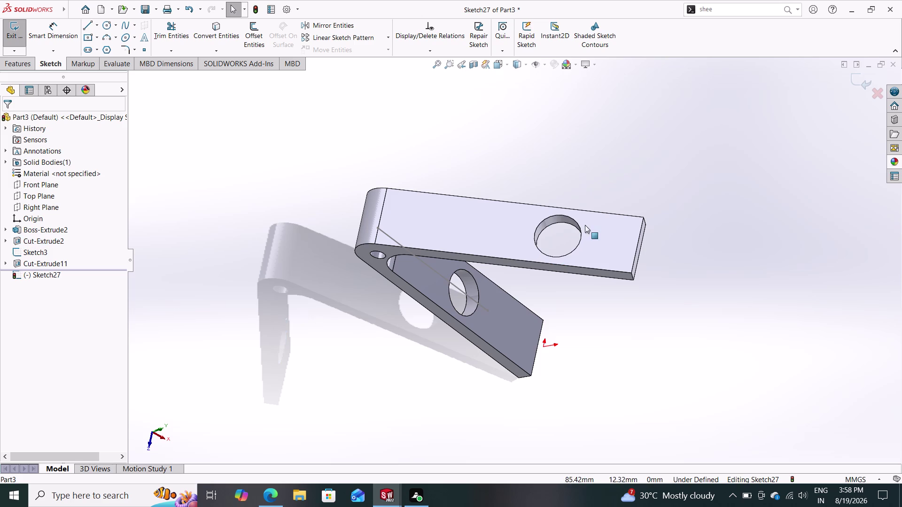
double_click(564, 227)
double_click(571, 215)
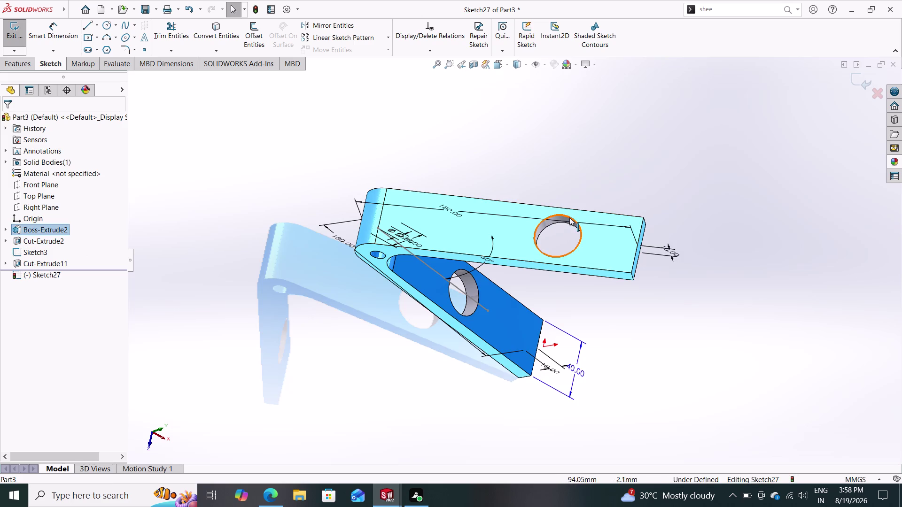
middle_drag(232, 336, 271, 340)
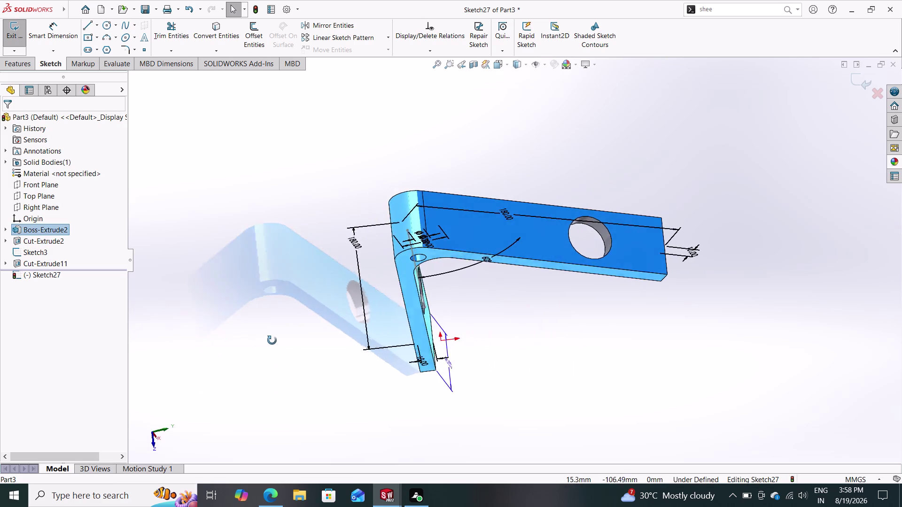
middle_drag(271, 341, 235, 255)
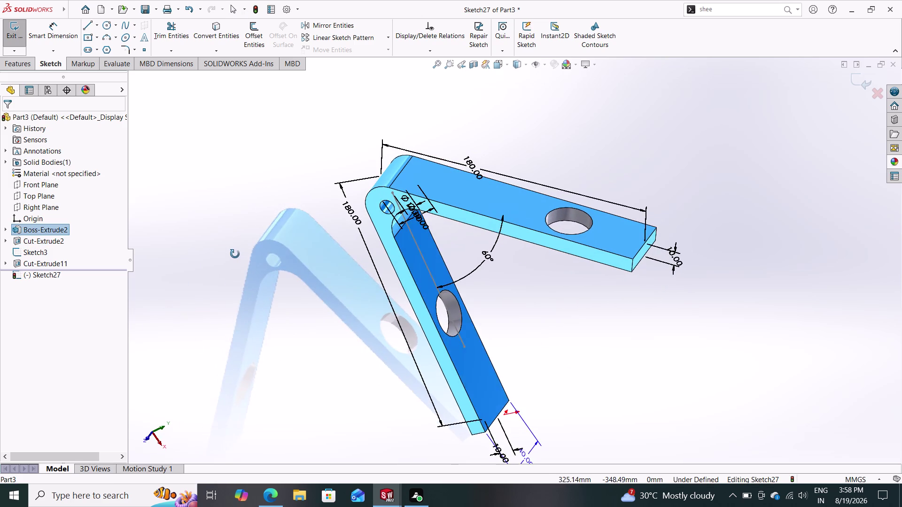
middle_drag(235, 255, 252, 261)
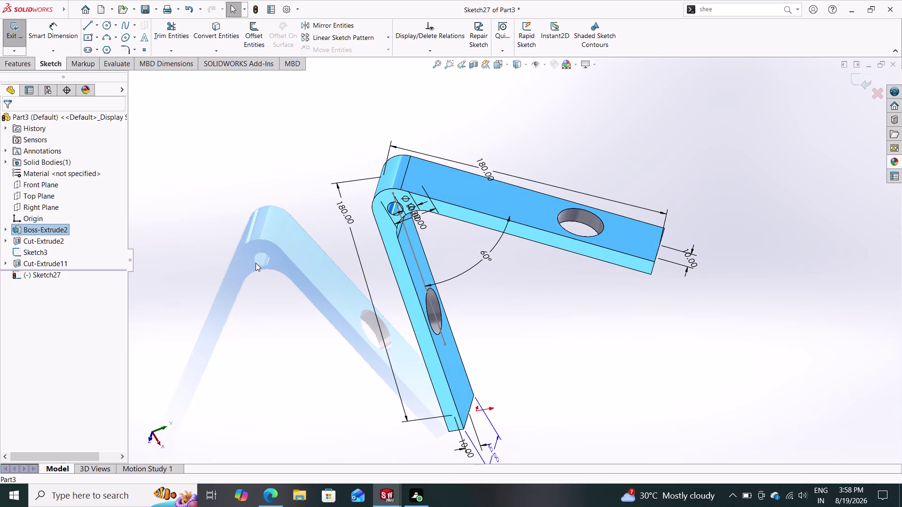
key(Escape)
key(Escape)
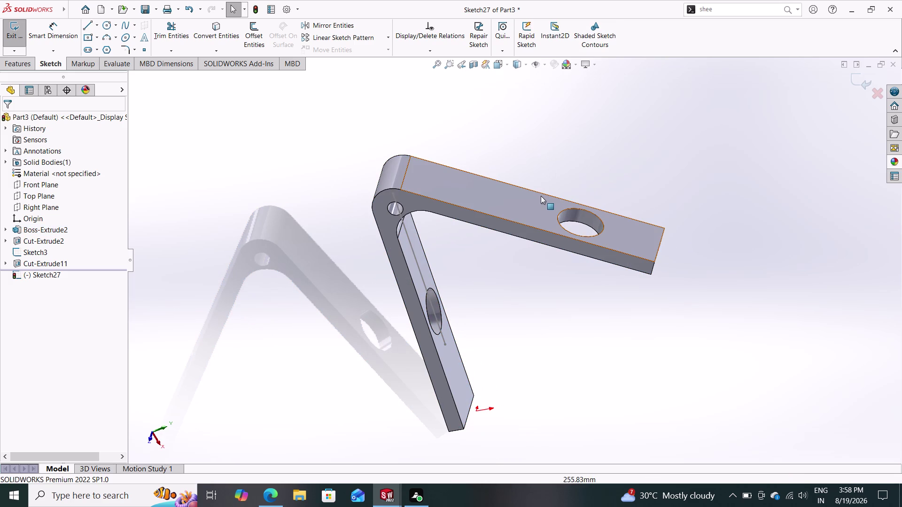
Show the upper hole cut's dimensions and open the 115 mm position dimension.
click(539, 198)
drag(544, 203, 548, 205)
click(549, 205)
double_click(570, 215)
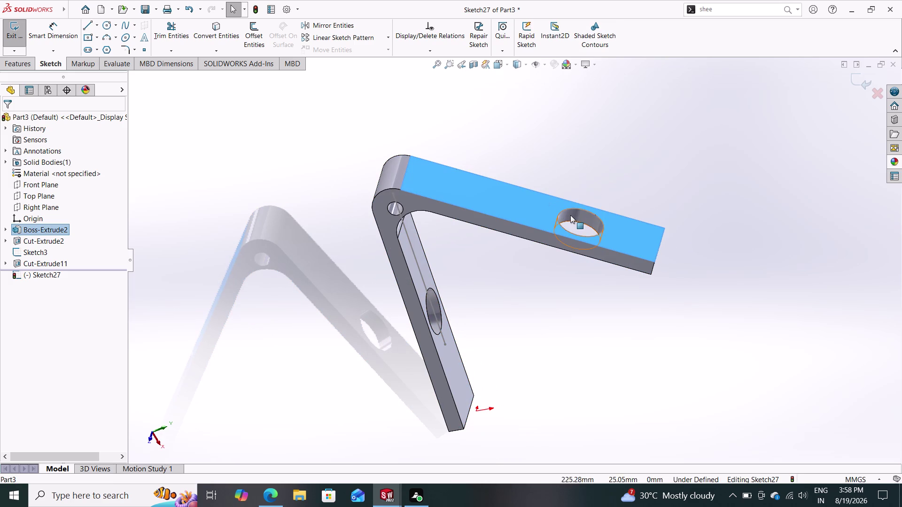
middle_drag(585, 186, 597, 173)
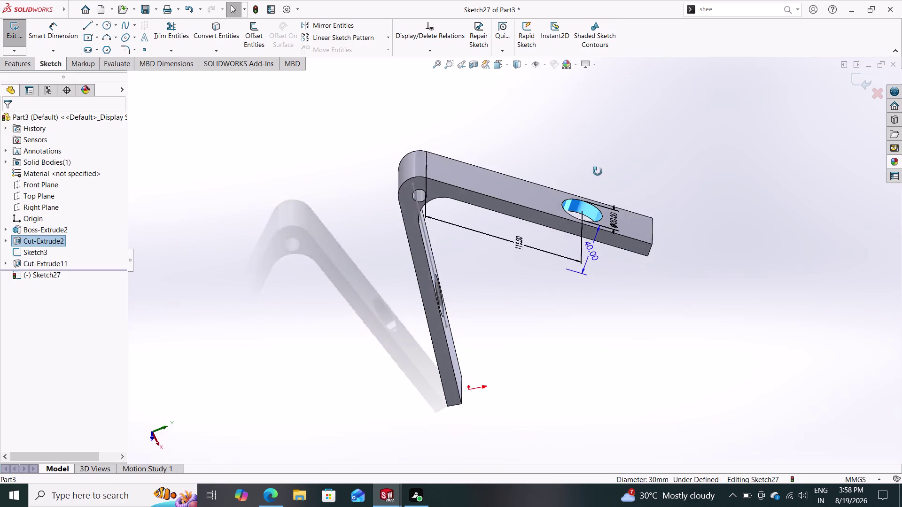
middle_drag(597, 173, 560, 203)
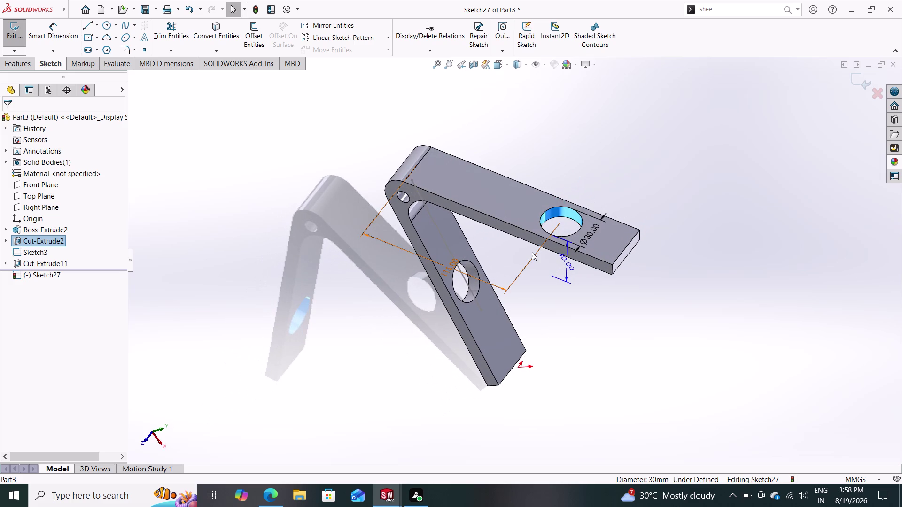
double_click(445, 267)
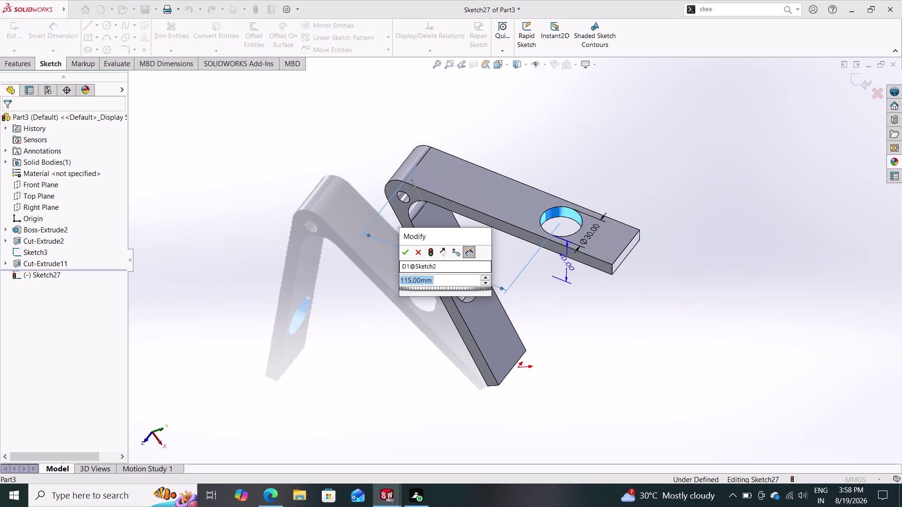
Set the upper arm hole's Sketch2 position dimension to 90 mm and accept it.
text(90)
key(Return)
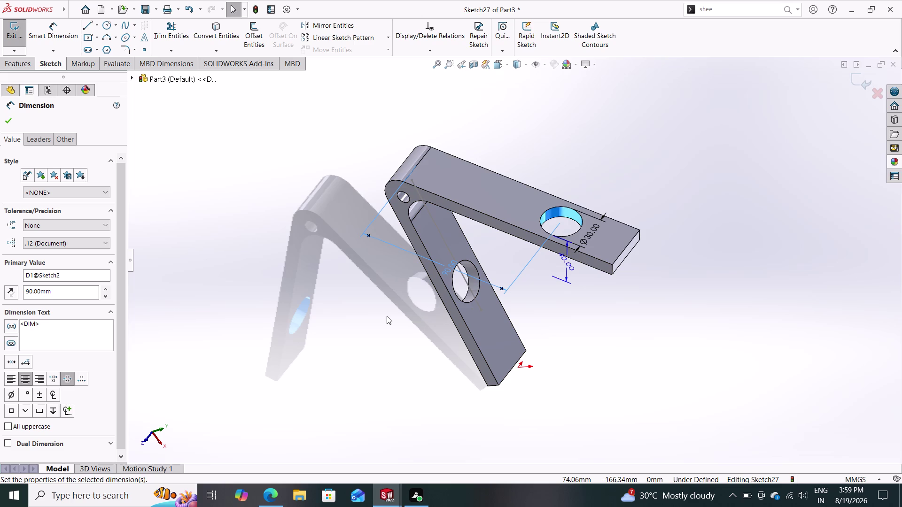
click(9, 115)
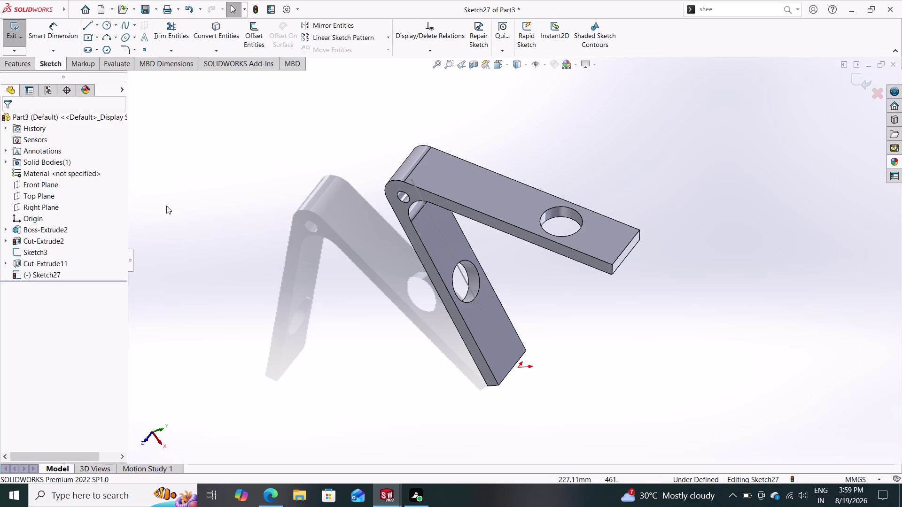
Exit the sketch so the part rebuilds with the upper arm's hole at 90 mm.
middle_drag(163, 205, 150, 237)
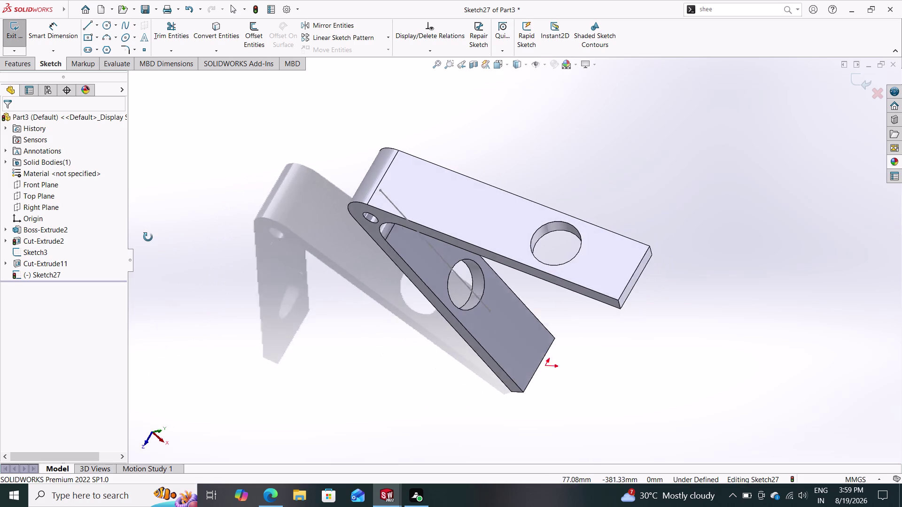
middle_drag(149, 238, 166, 219)
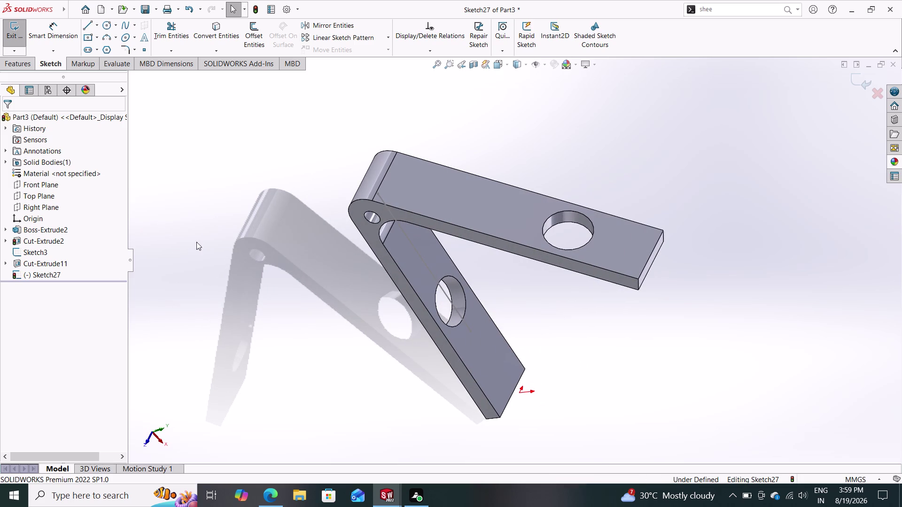
middle_drag(272, 294, 291, 223)
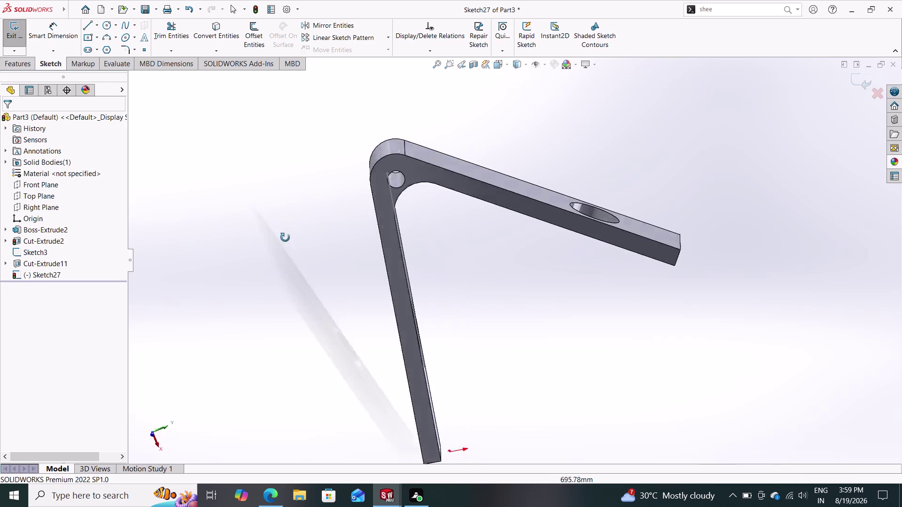
middle_drag(291, 224, 288, 305)
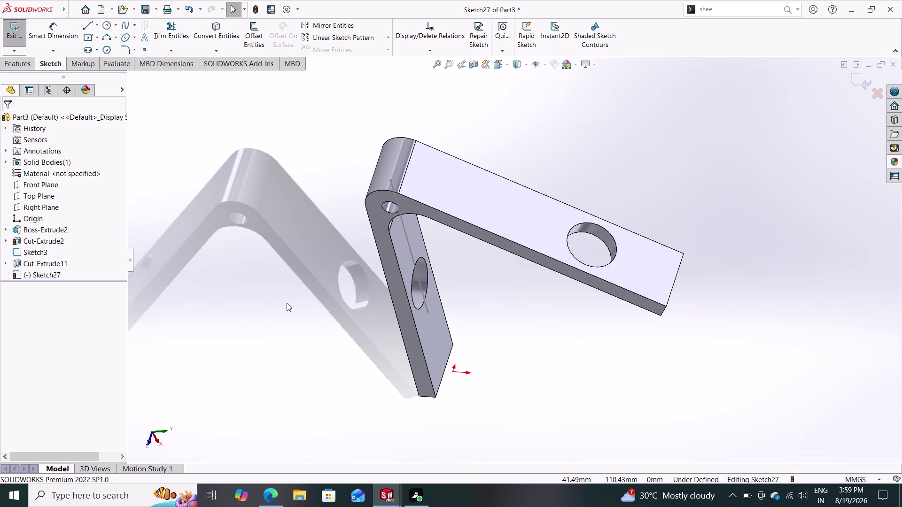
click(400, 230)
key(Escape)
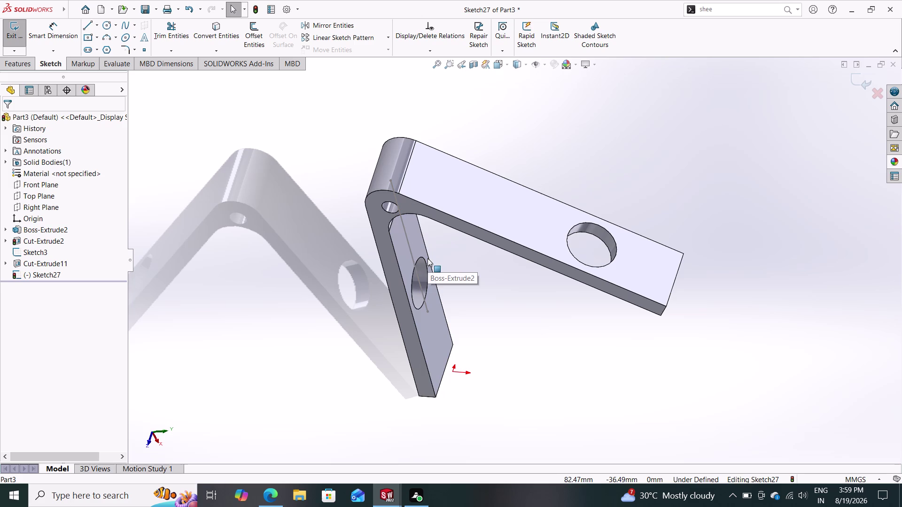
key(Escape)
click(438, 310)
click(453, 296)
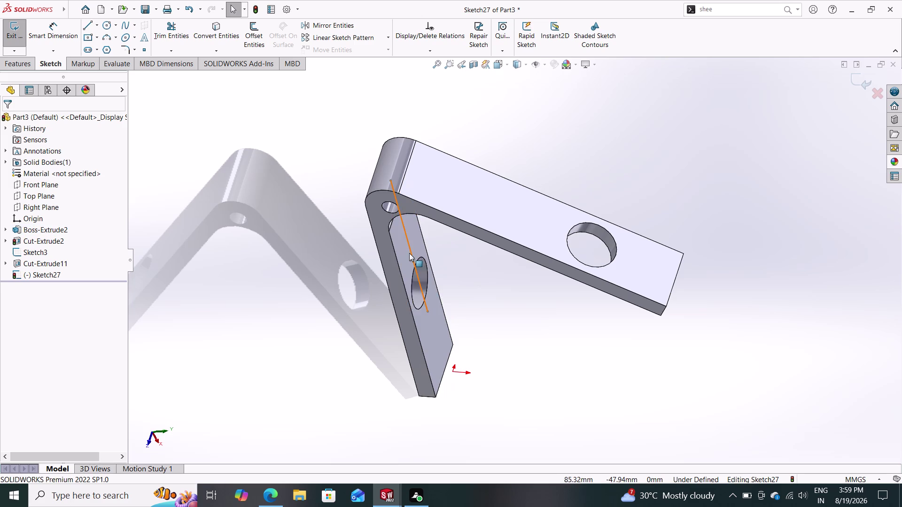
click(861, 79)
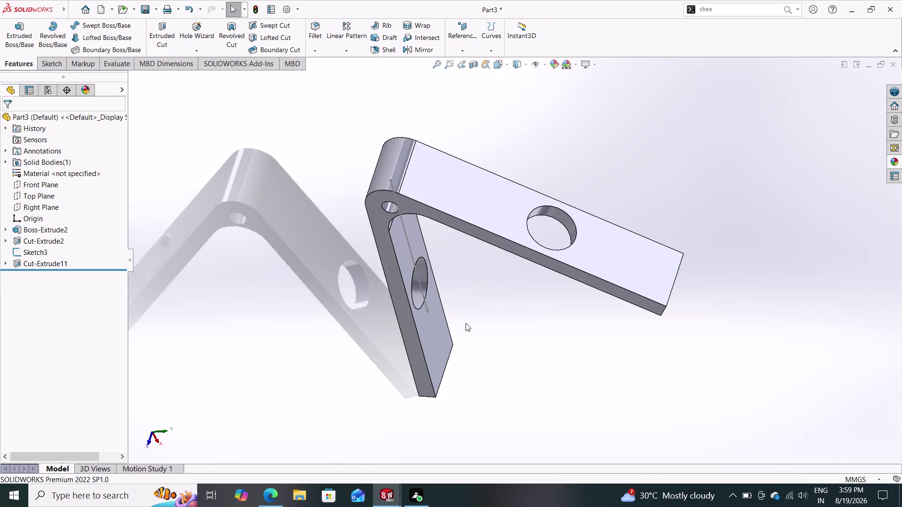
middle_drag(518, 326, 496, 284)
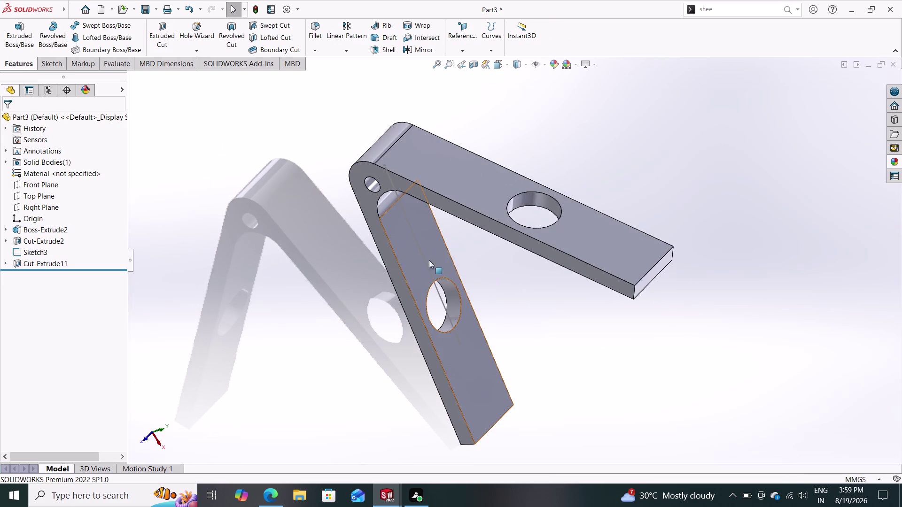
Open Sketch28 on the lower arm's flat face, then exit it empty.
click(418, 250)
click(460, 222)
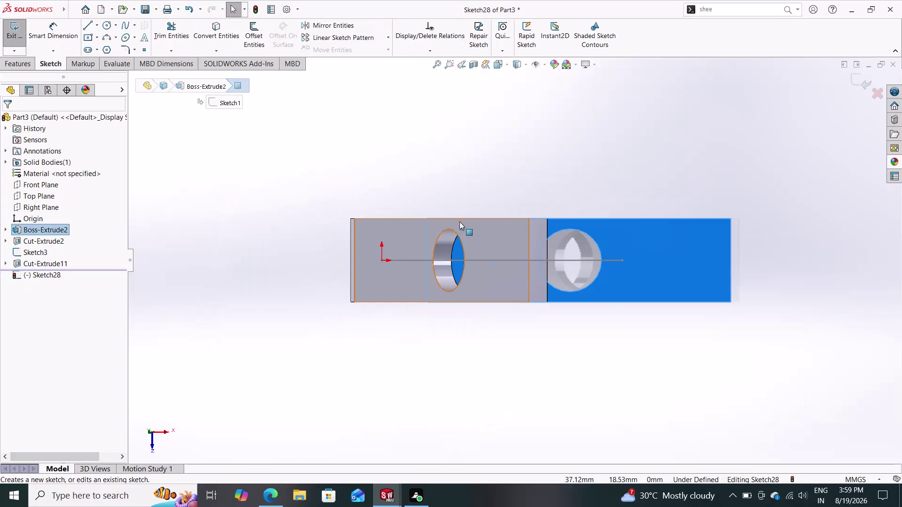
key(Escape)
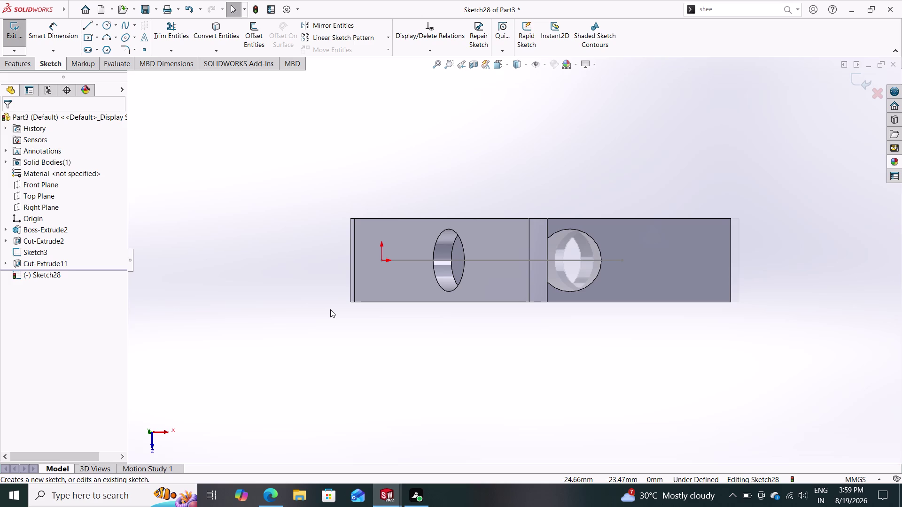
middle_drag(370, 307, 384, 285)
middle_drag(378, 343, 363, 299)
click(448, 328)
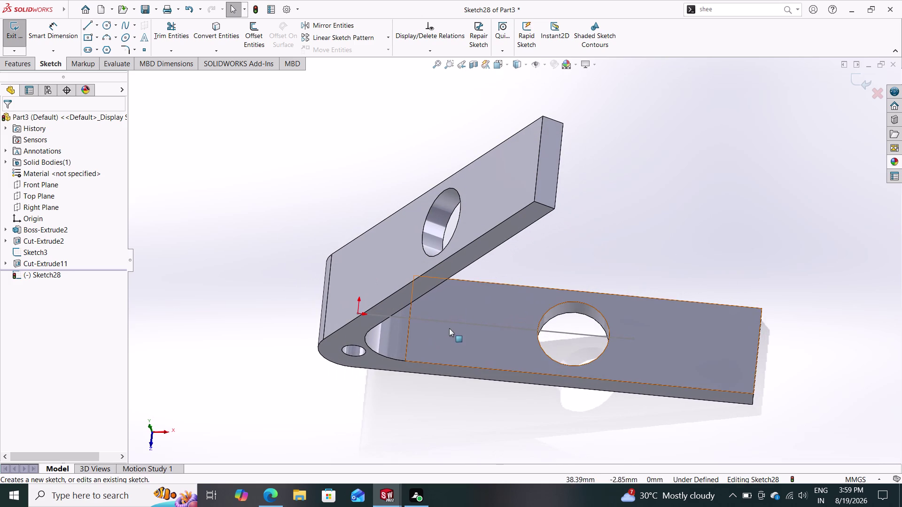
click(449, 328)
key(Escape)
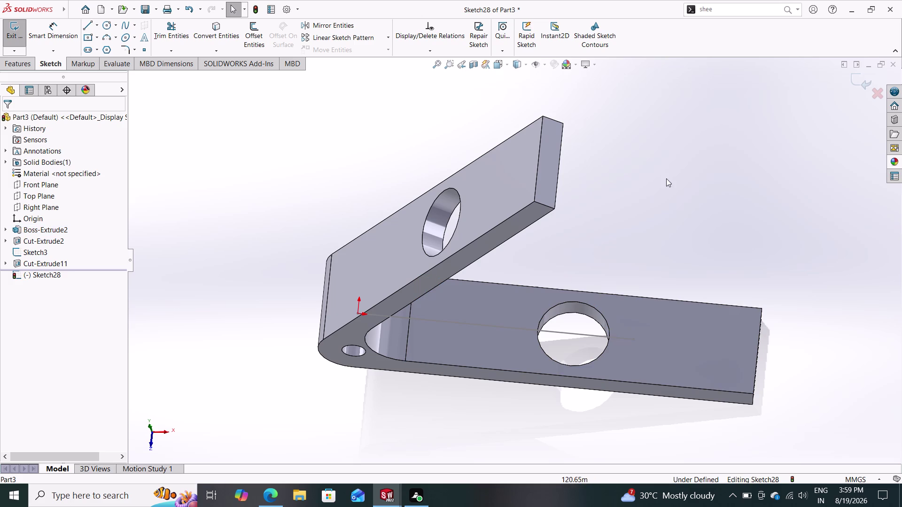
click(868, 82)
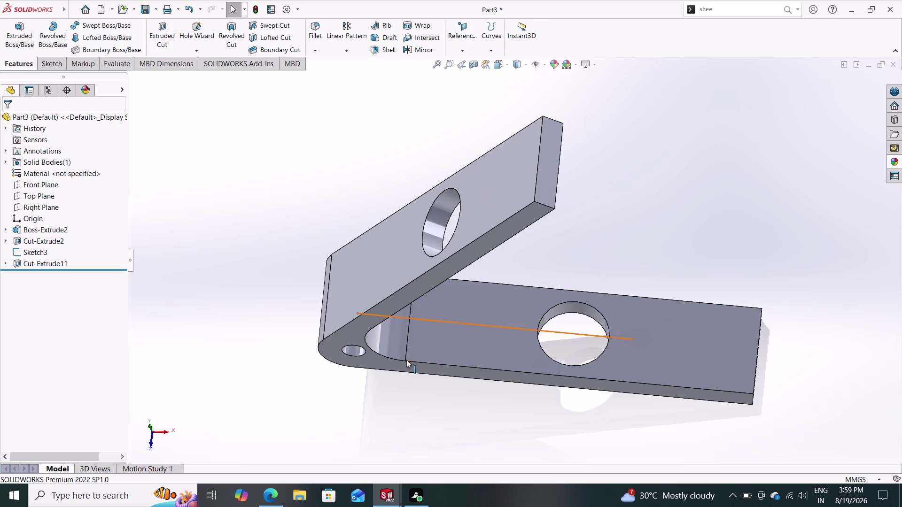
Reselect the lower arm's flat face and start Sketch29 on it.
click(448, 332)
click(487, 298)
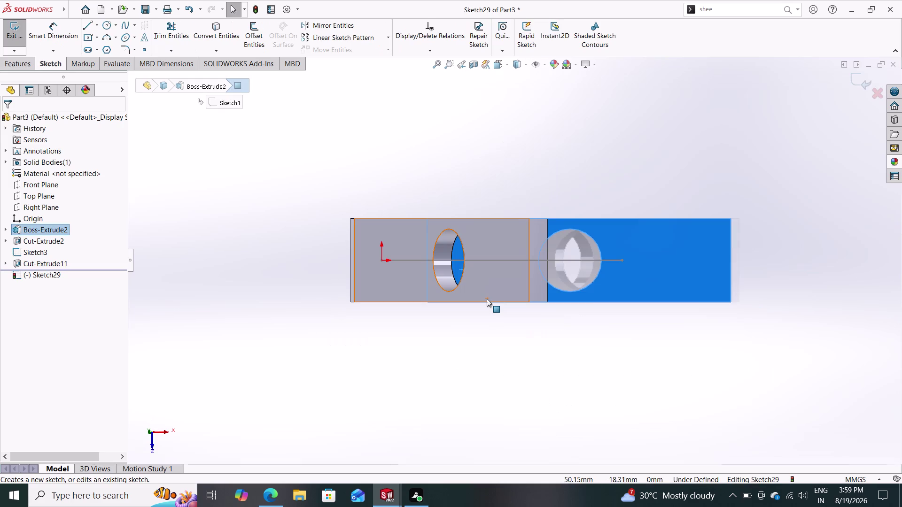
key(Escape)
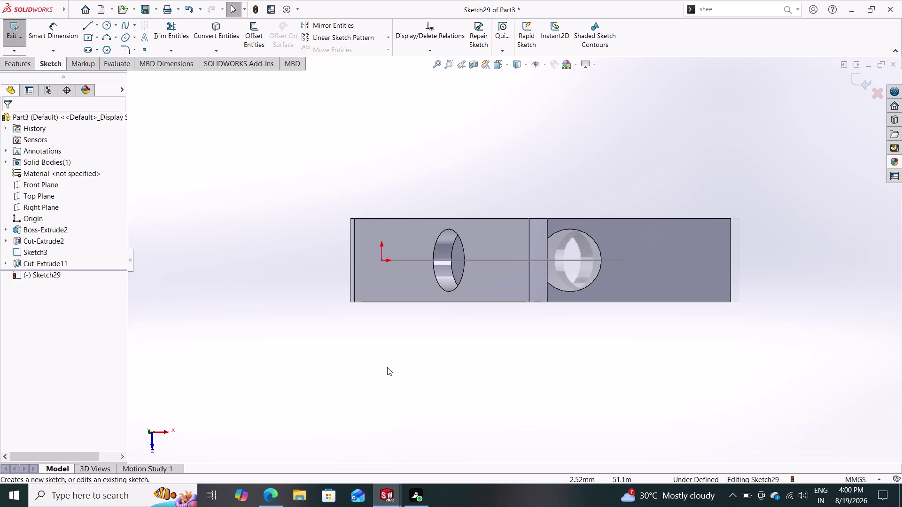
middle_drag(381, 361, 383, 304)
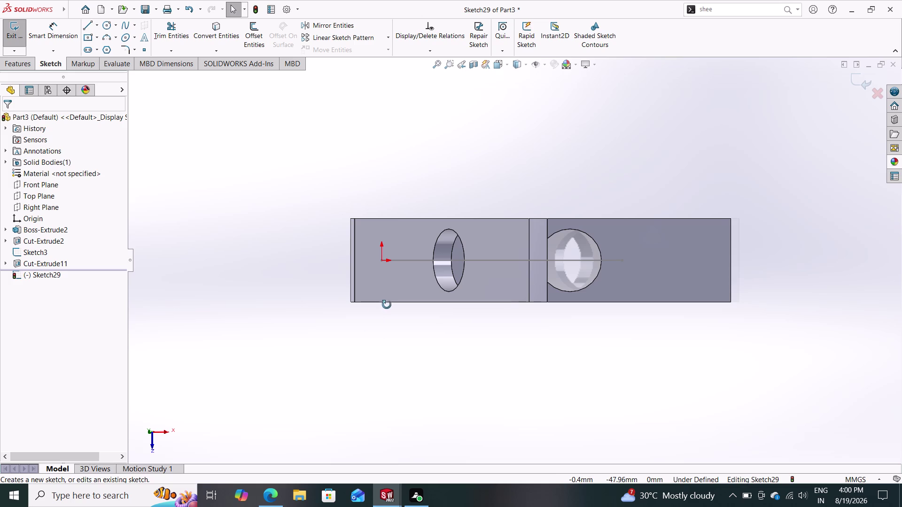
middle_drag(412, 338, 416, 333)
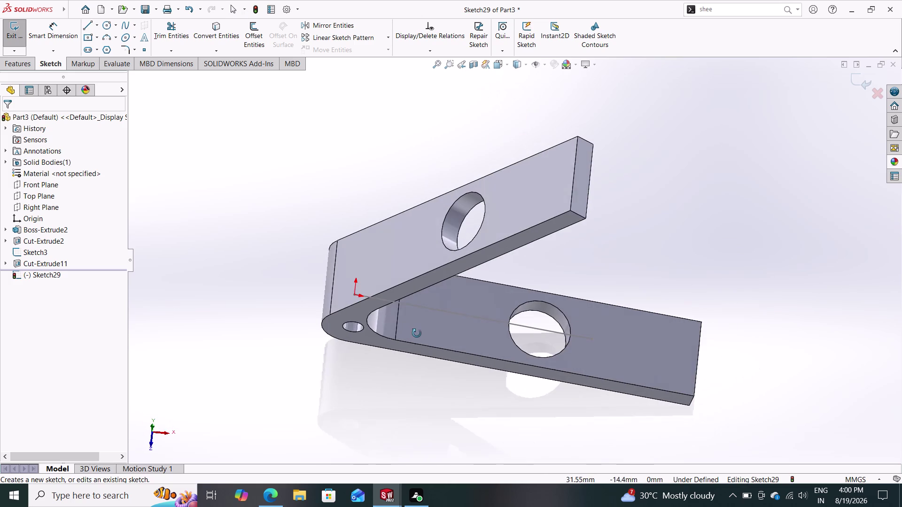
Try to delete the 115 mm Sketch3 line across the lower arm.
middle_drag(417, 333, 418, 333)
click(525, 328)
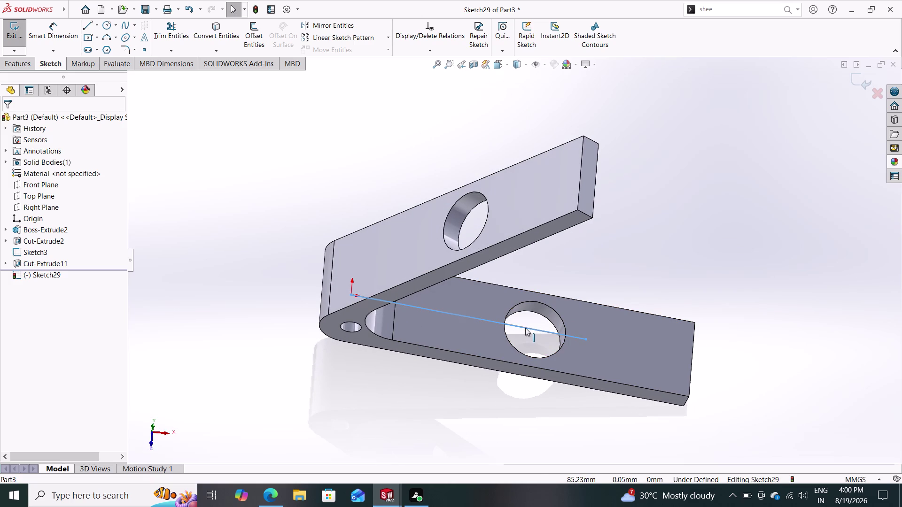
key(Delete)
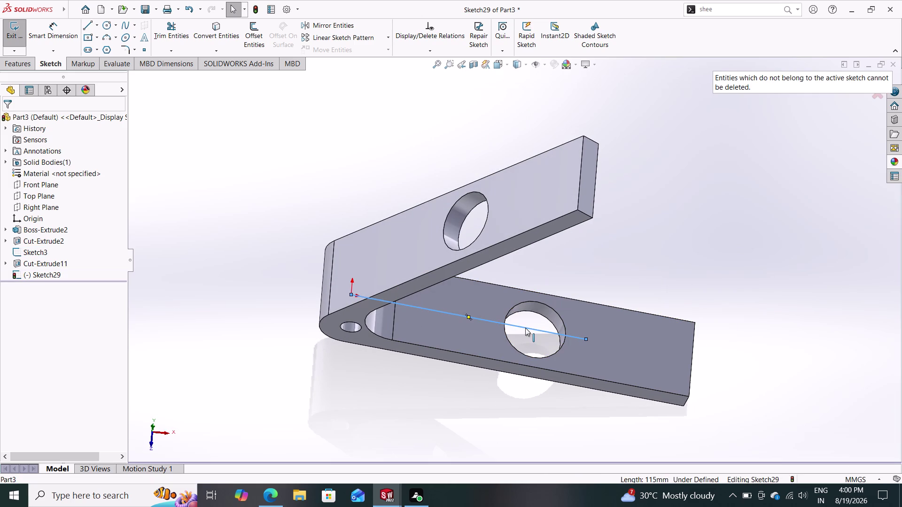
key(Escape)
key(Escape)
key(Escape)
click(529, 327)
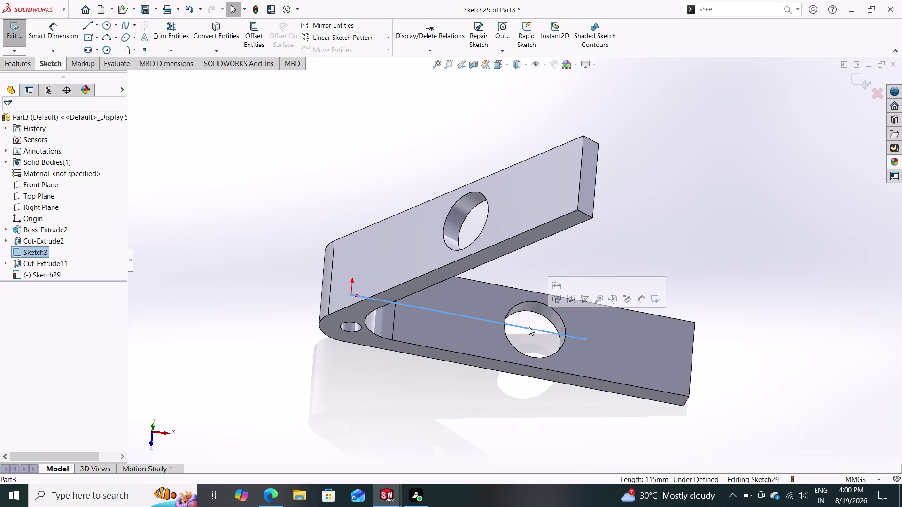
right_click(529, 326)
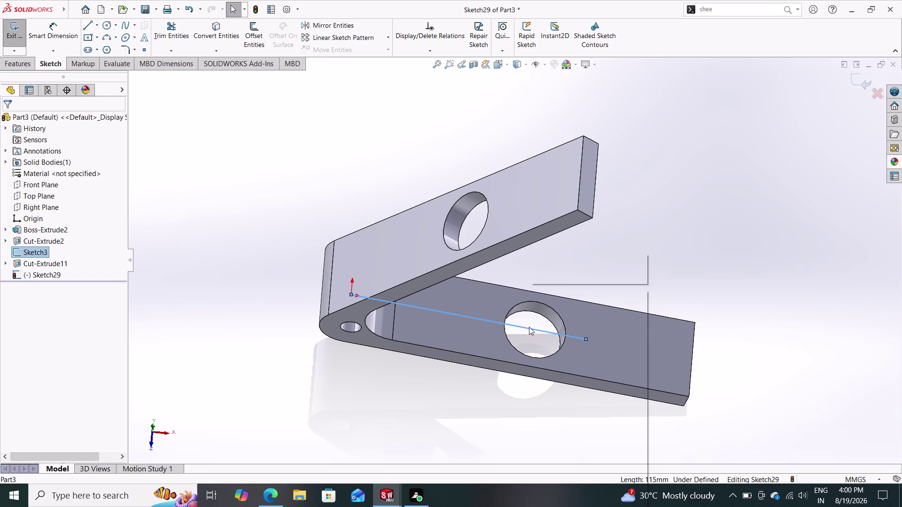
key(Escape)
Retry deleting the line, then exit Sketch29 to bring up Discard Changes.
drag(612, 272, 347, 506)
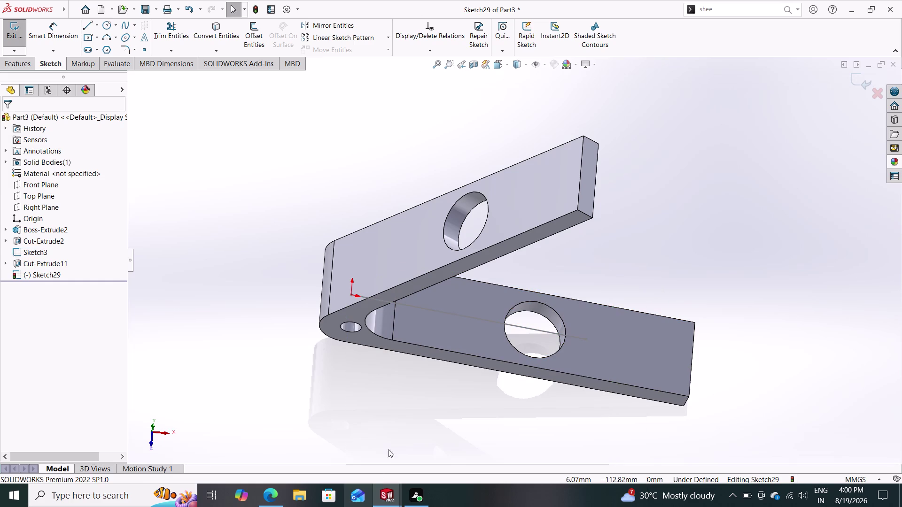
click(512, 324)
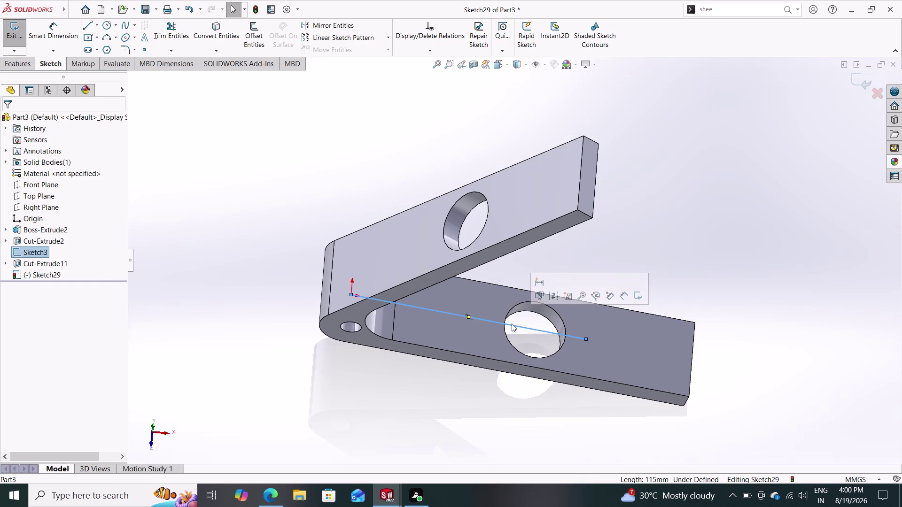
key(Delete)
key(Delete)
key(Delete)
key(Delete)
key(Delete)
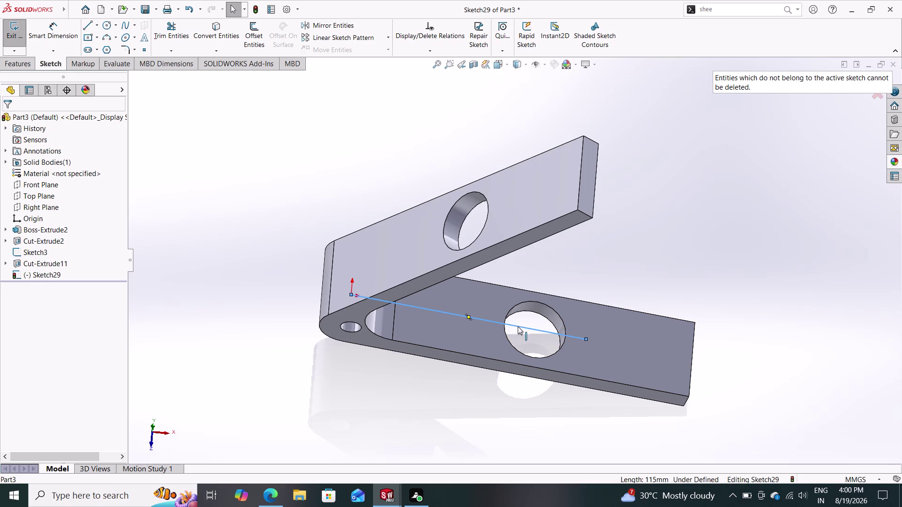
click(873, 95)
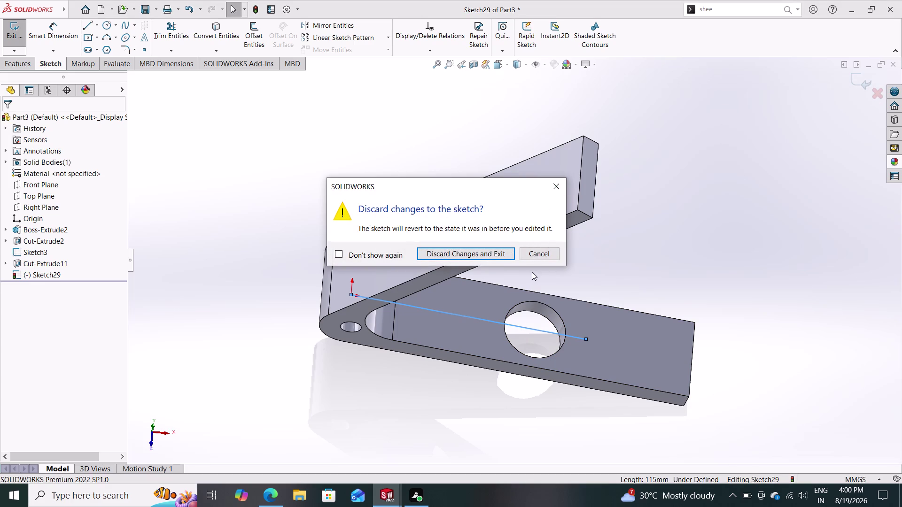
Discard Sketch29, delete Sketch3 with its dependent cut, then undo that deletion.
click(490, 250)
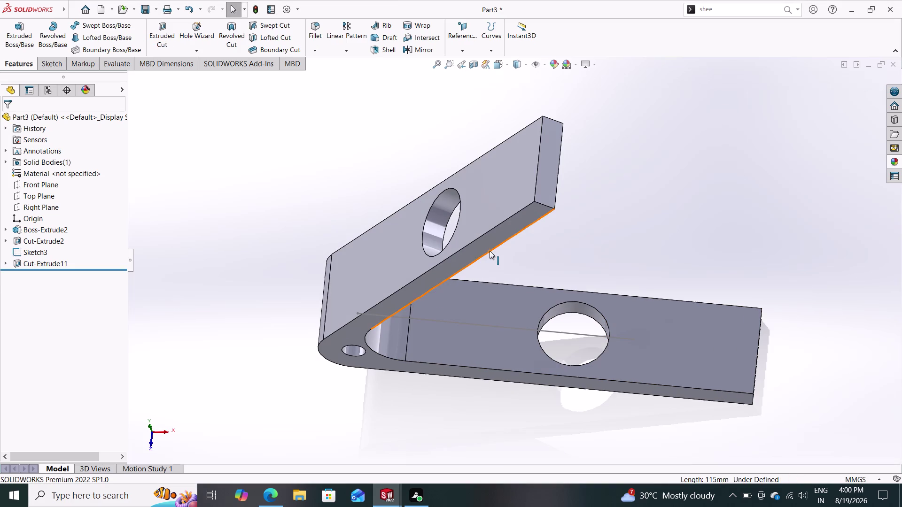
click(579, 334)
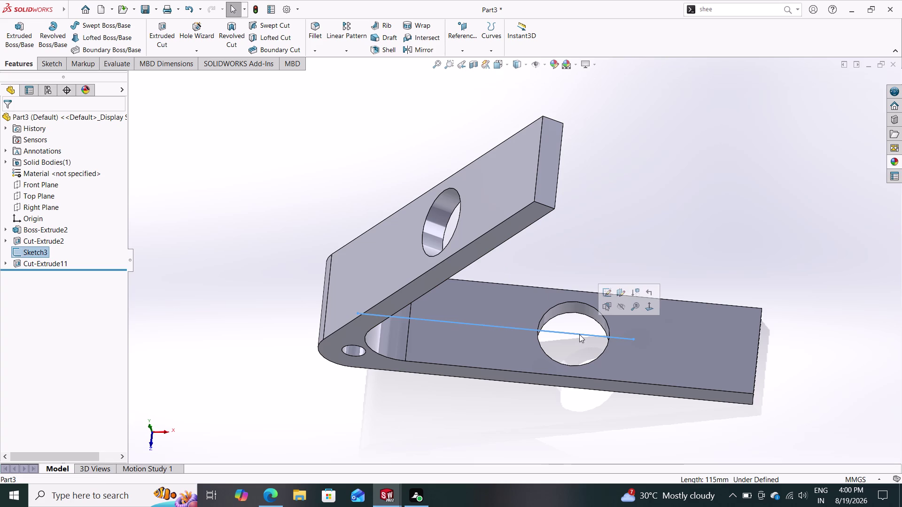
key(Delete)
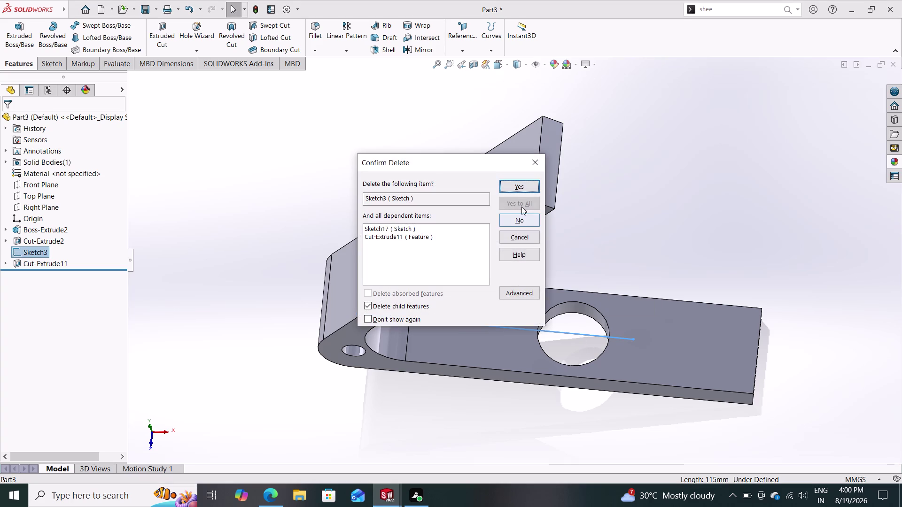
click(520, 185)
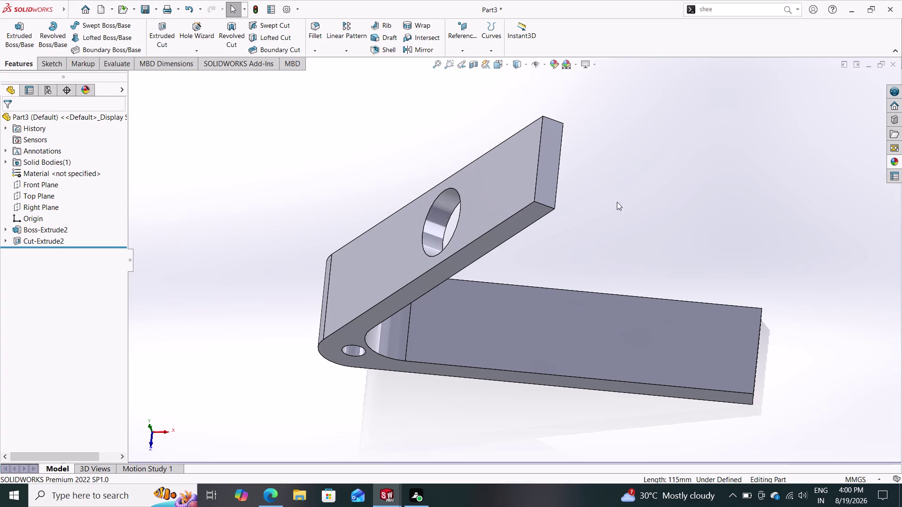
middle_drag(611, 205, 641, 168)
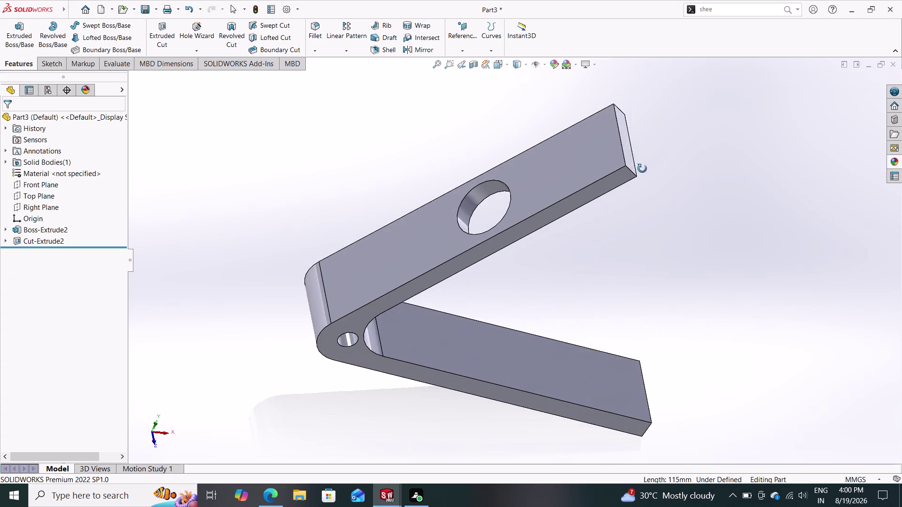
middle_drag(642, 169, 620, 178)
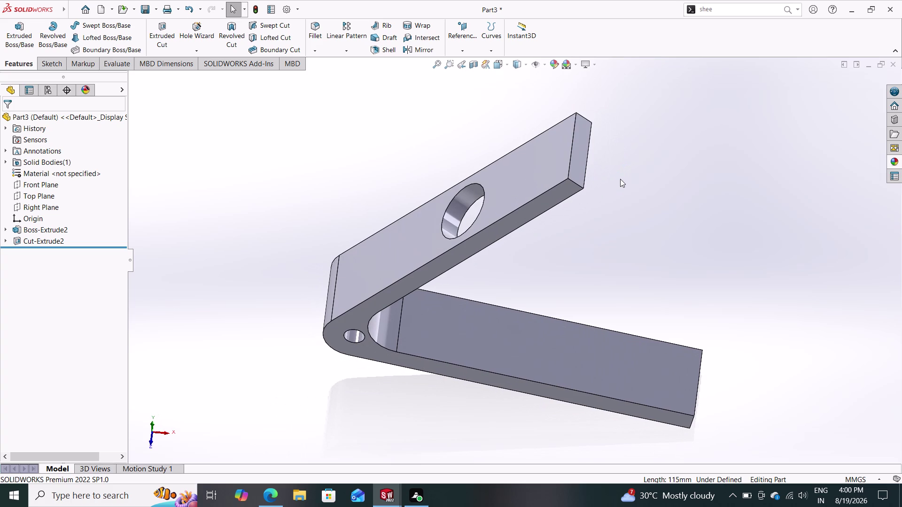
key(ctrl+z)
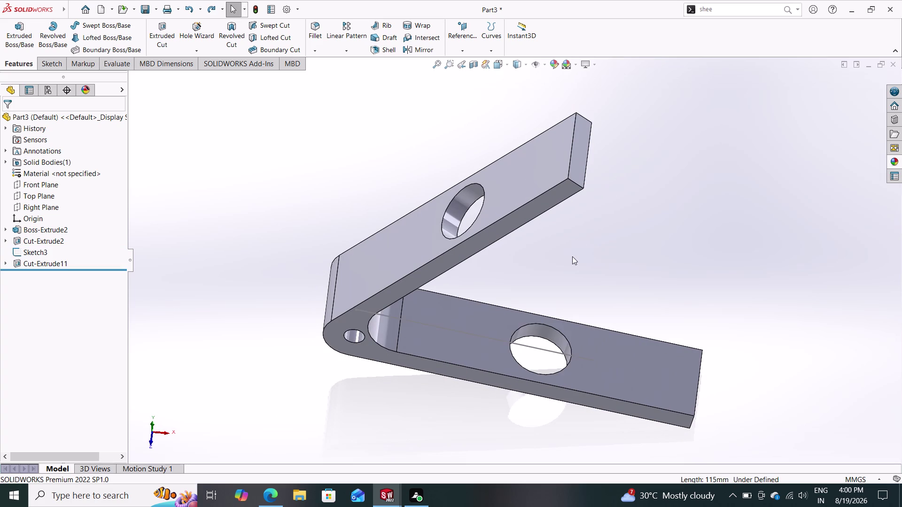
Hide Sketch3's 115 mm line, keeping the lower arm's large hole.
click(542, 349)
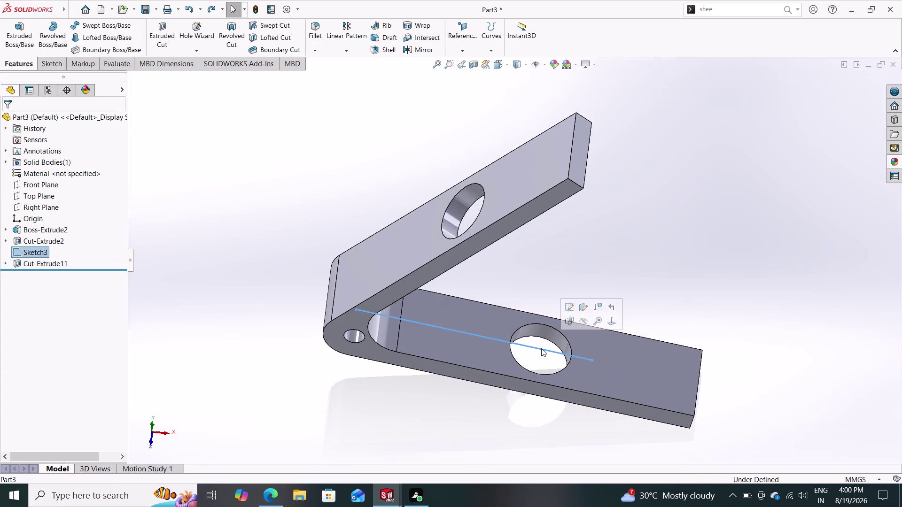
click(584, 318)
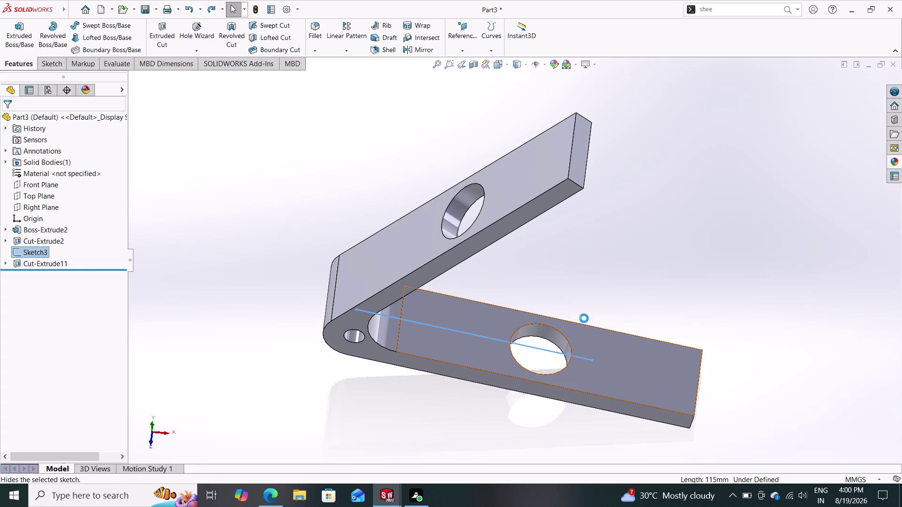
middle_drag(600, 250, 581, 255)
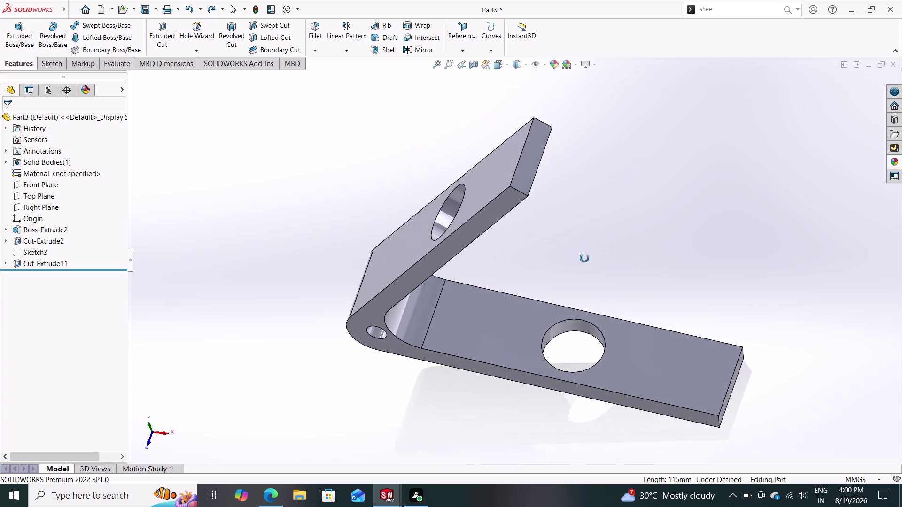
middle_drag(581, 255, 595, 287)
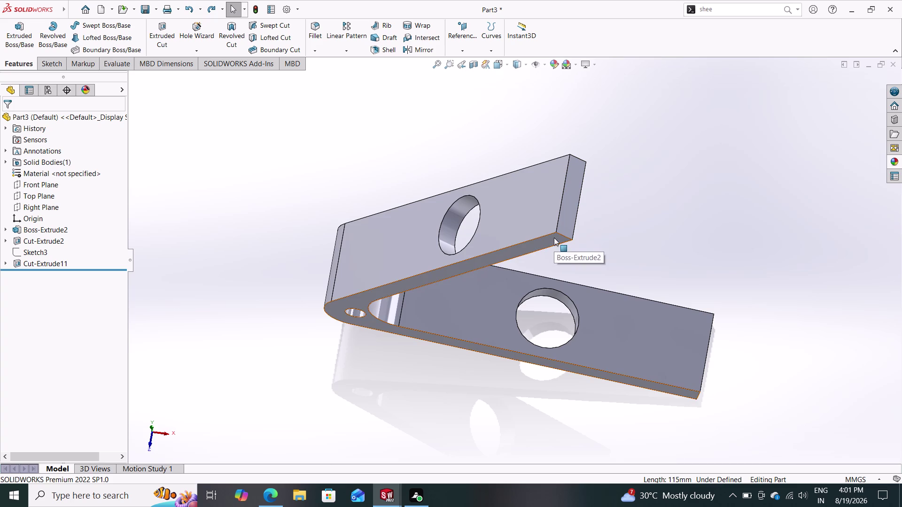
middle_drag(516, 248, 566, 235)
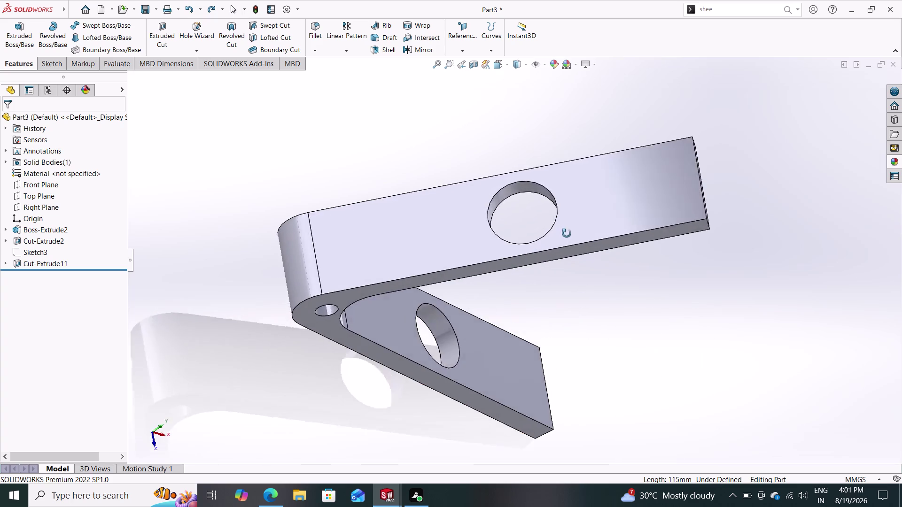
middle_drag(566, 234, 457, 183)
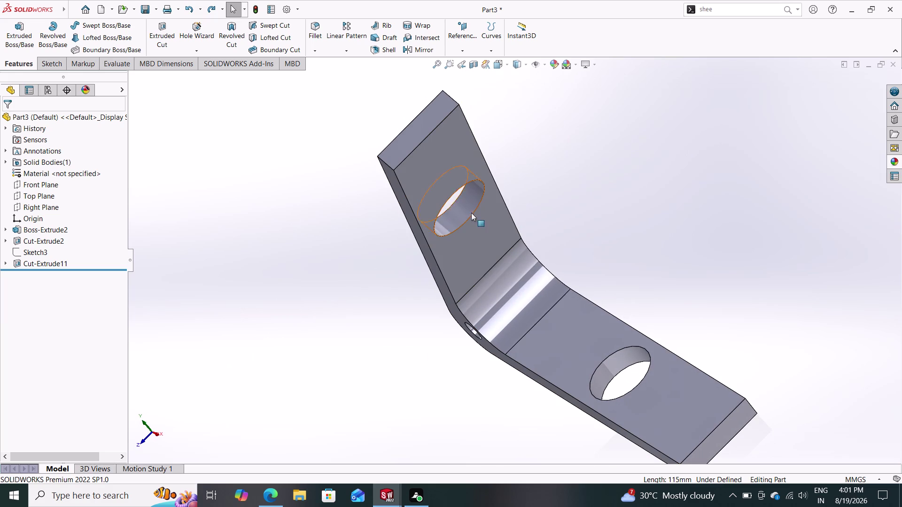
middle_drag(434, 226, 523, 254)
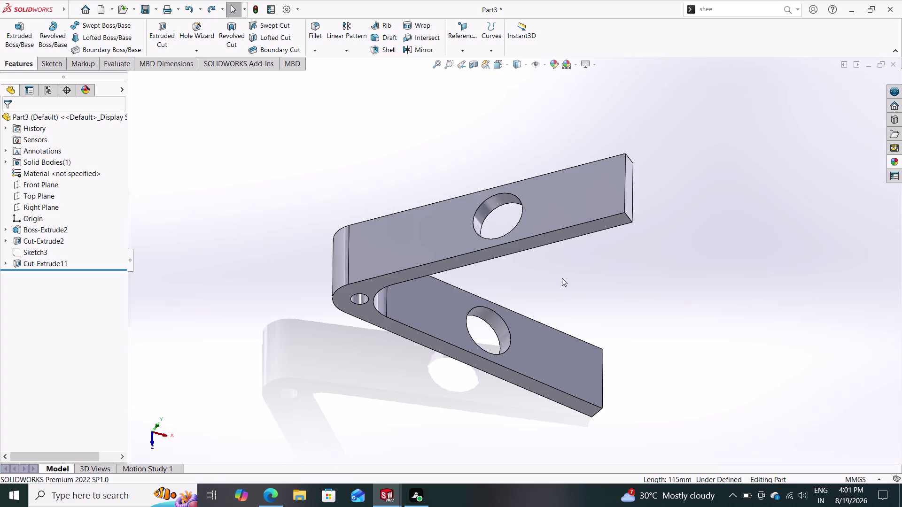
middle_drag(559, 235, 527, 238)
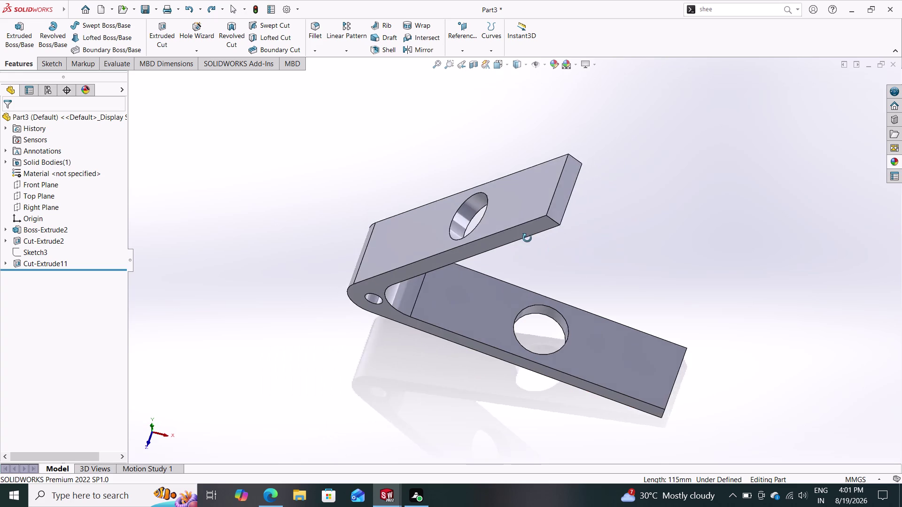
middle_drag(527, 238, 550, 276)
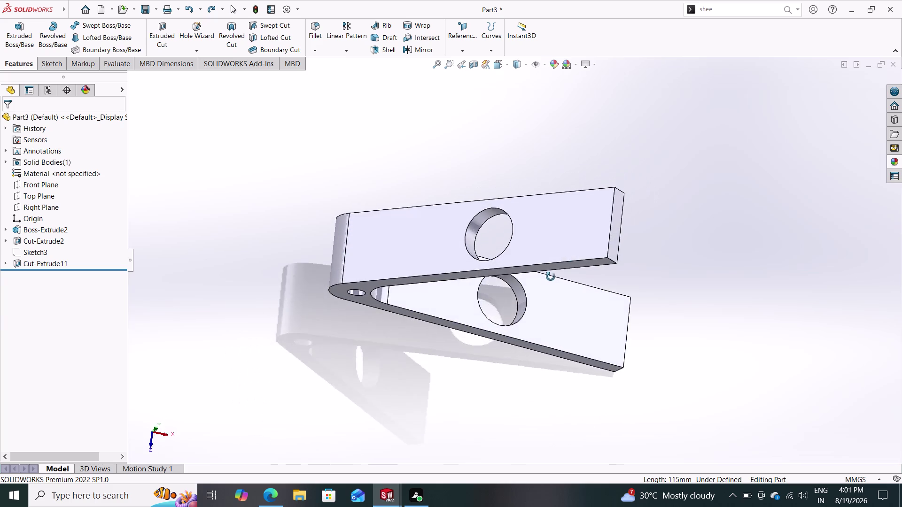
middle_drag(550, 276, 572, 220)
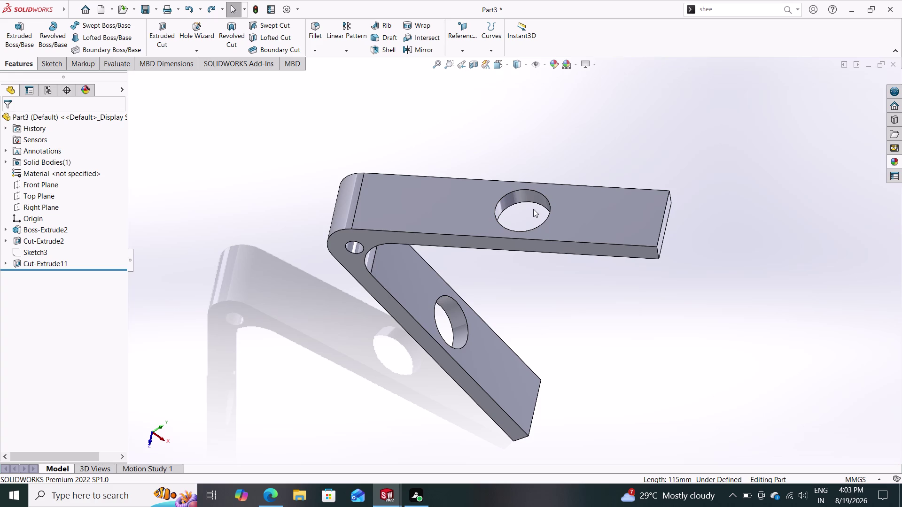
Open the material options from Material <not specified> in the FeatureManager tree.
middle_drag(500, 234, 435, 213)
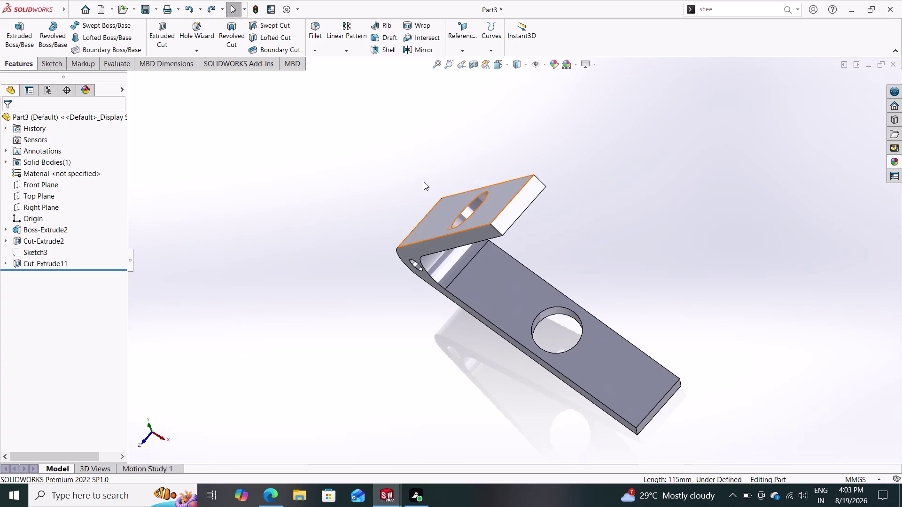
middle_drag(429, 180, 435, 191)
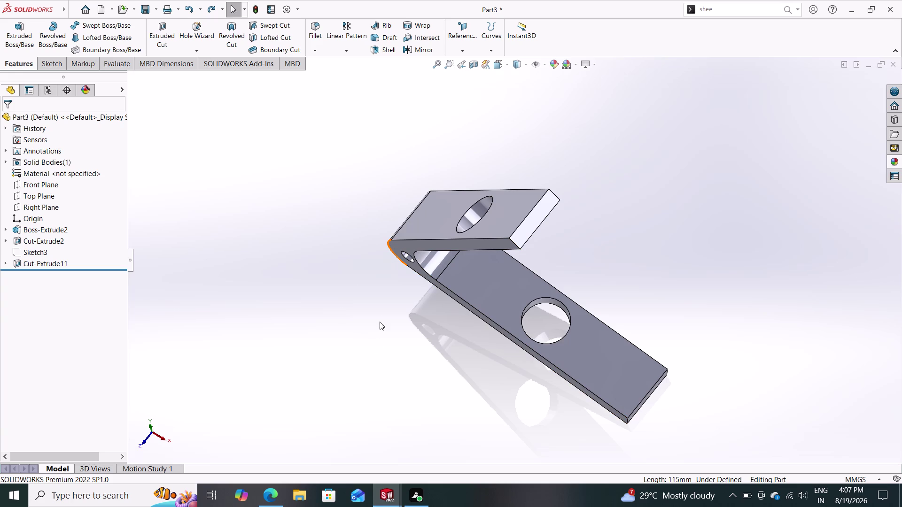
middle_drag(385, 306, 498, 251)
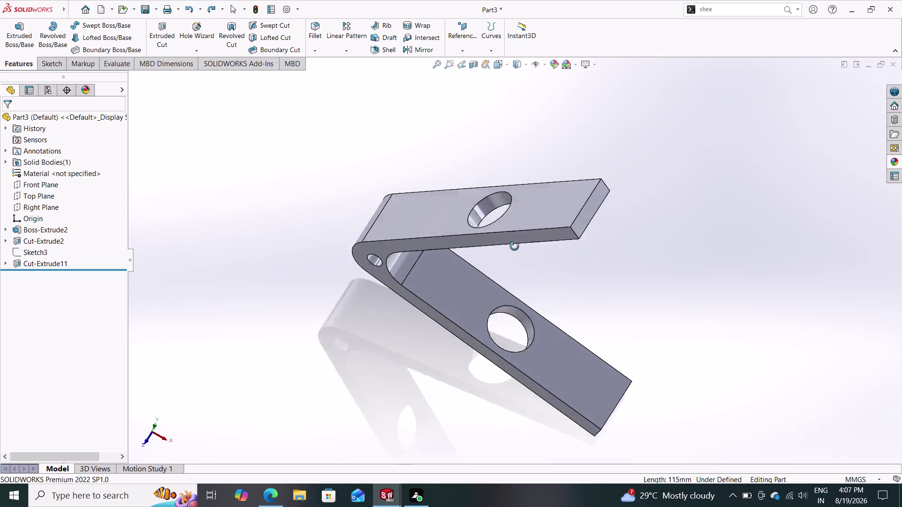
middle_drag(499, 252, 519, 266)
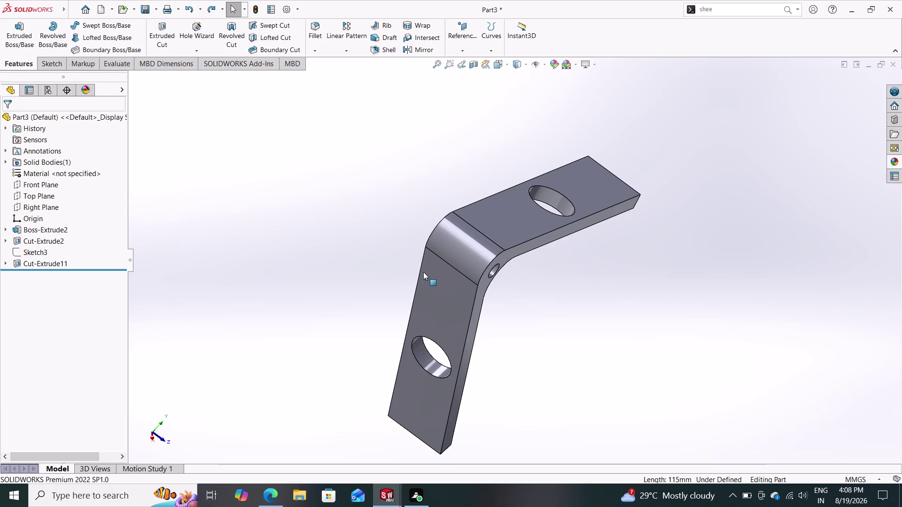
click(45, 176)
right_click(44, 176)
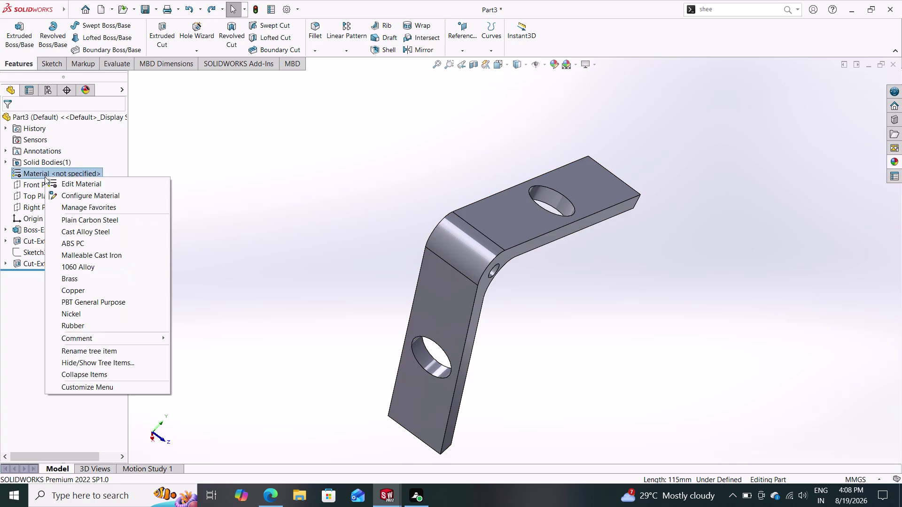
click(59, 182)
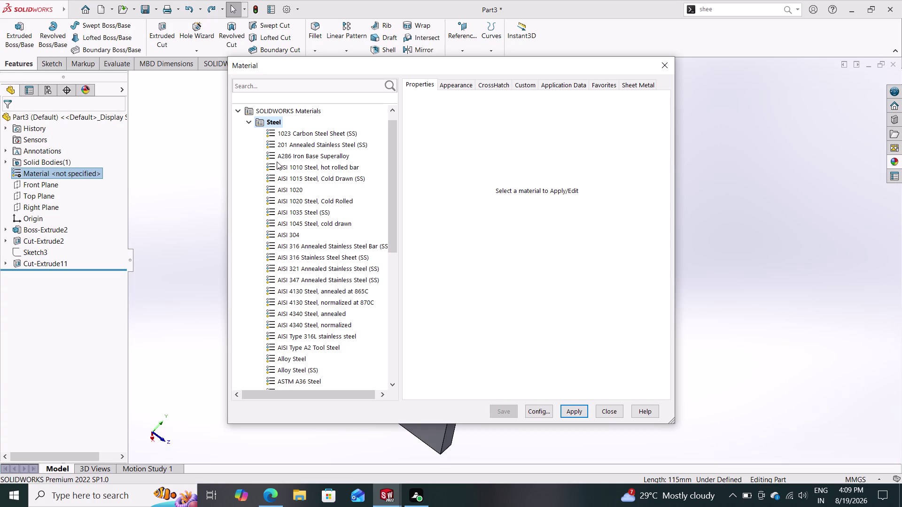
click(323, 133)
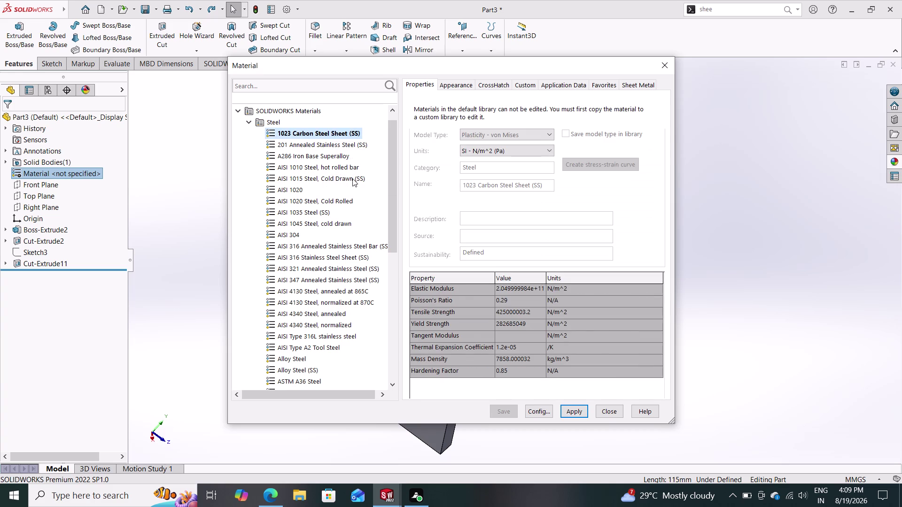
click(575, 406)
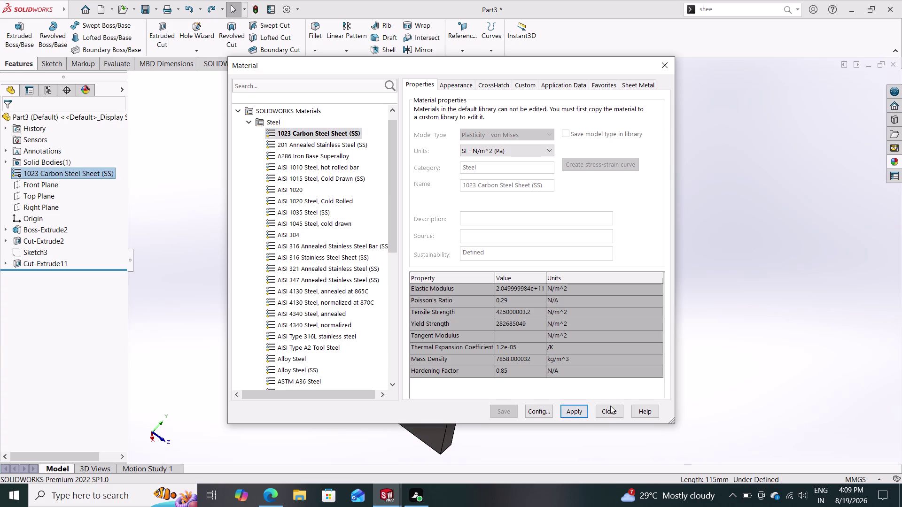
click(610, 407)
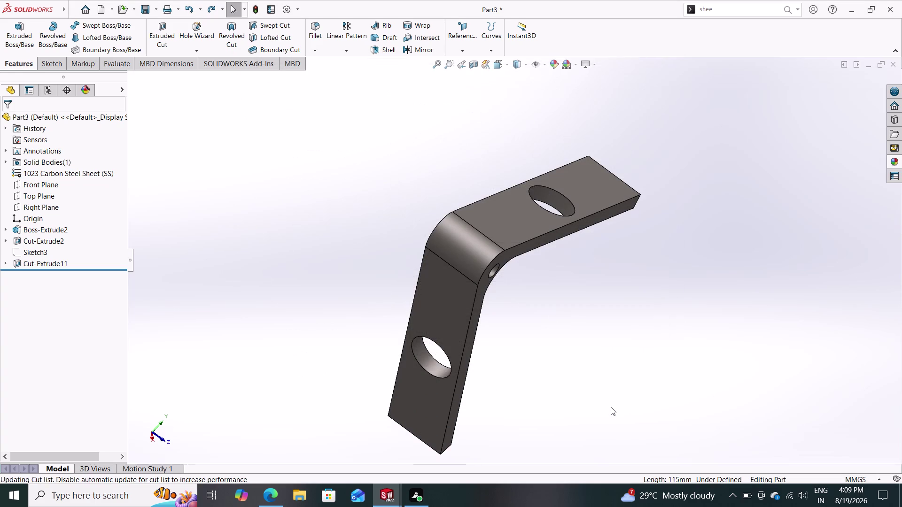
middle_drag(603, 404, 444, 346)
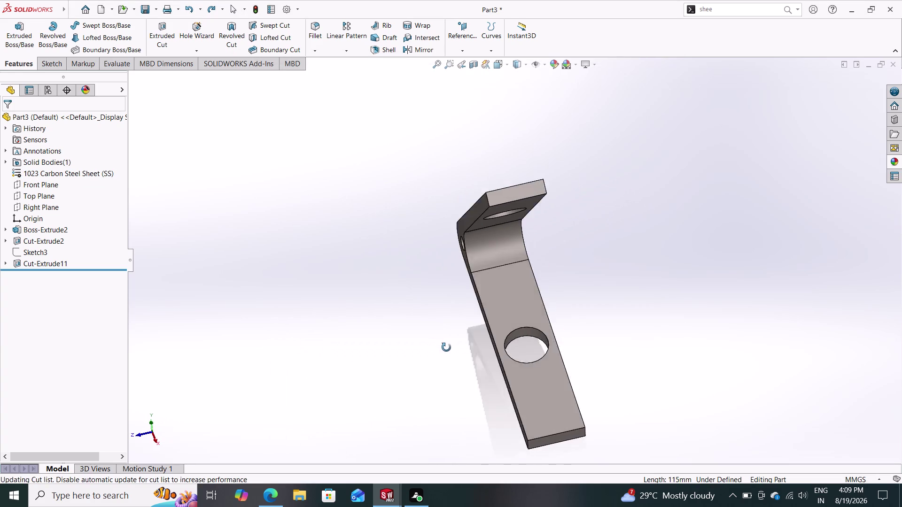
Start the empty Sketch30 on the flat face of Boss-Extrude2.
middle_drag(444, 346, 474, 382)
click(470, 278)
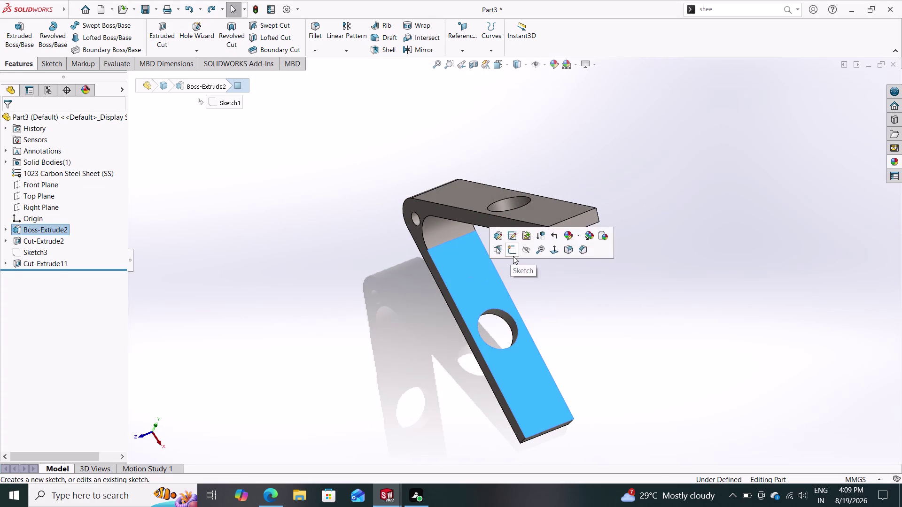
click(513, 256)
key(Escape)
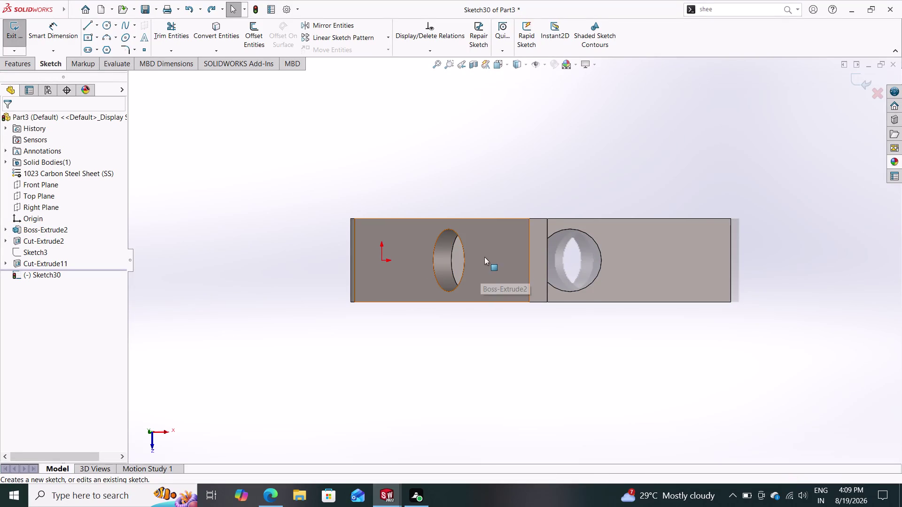
middle_drag(459, 288, 476, 263)
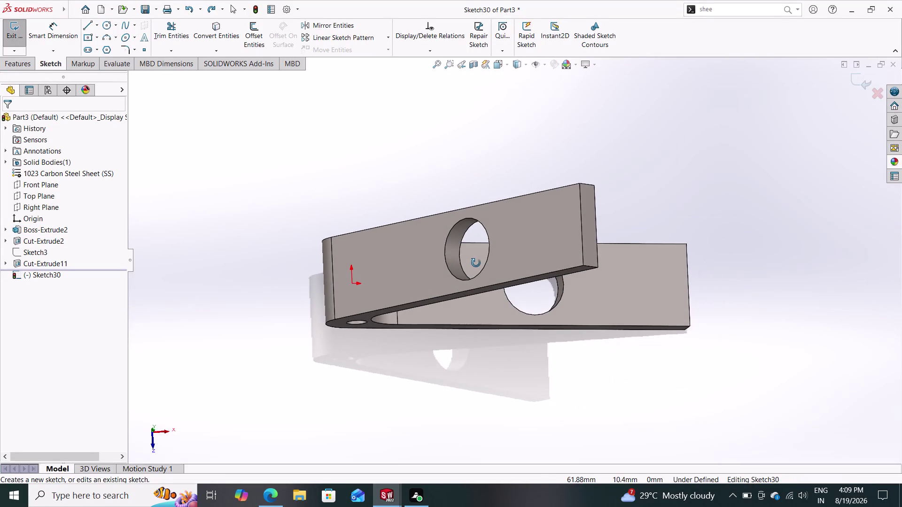
middle_drag(475, 263, 482, 274)
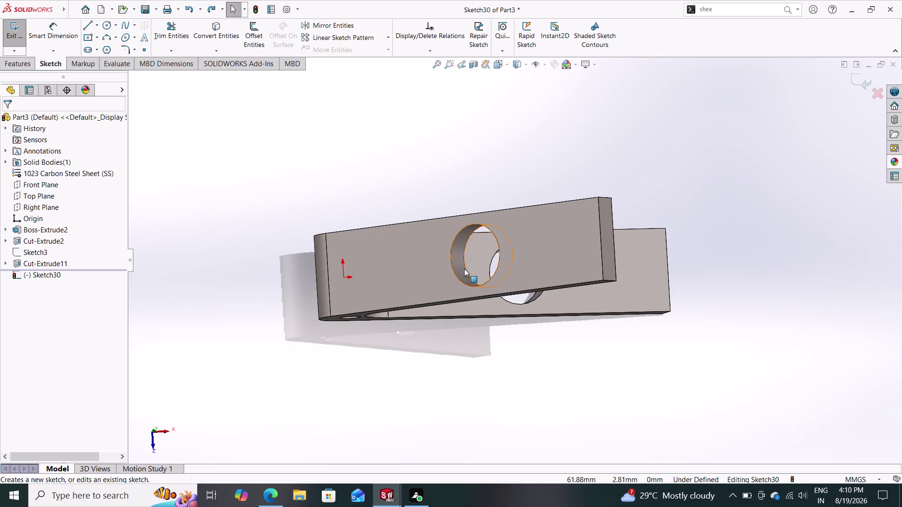
middle_drag(443, 349, 448, 275)
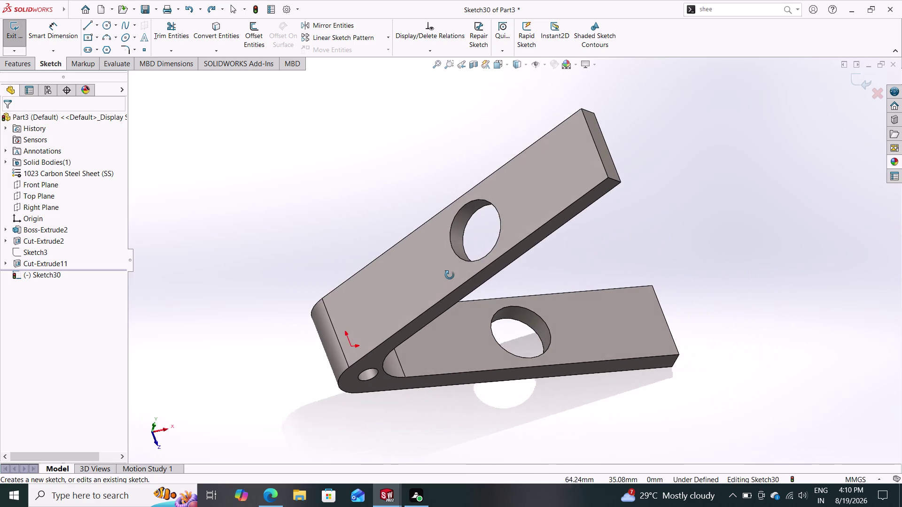
Open the Appearances, Scenes, and Decals library showing the metal finishes.
middle_drag(449, 275, 443, 235)
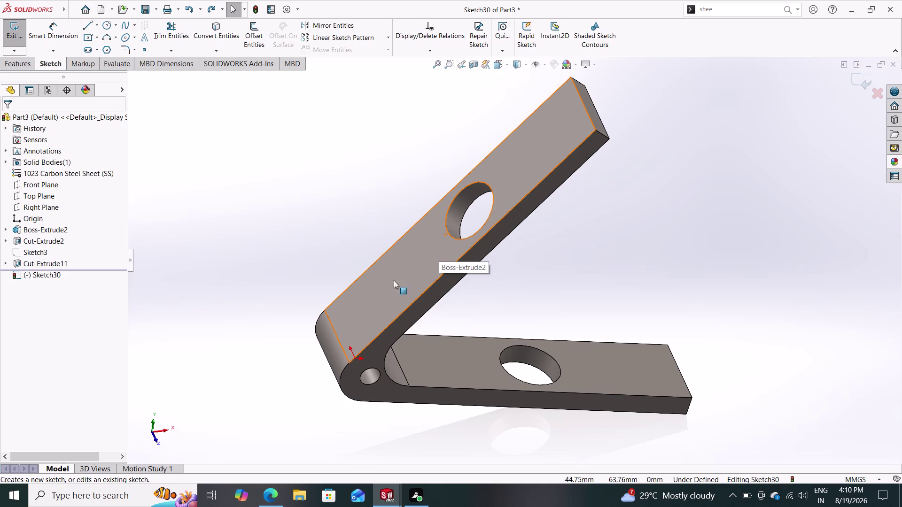
middle_drag(370, 288, 418, 309)
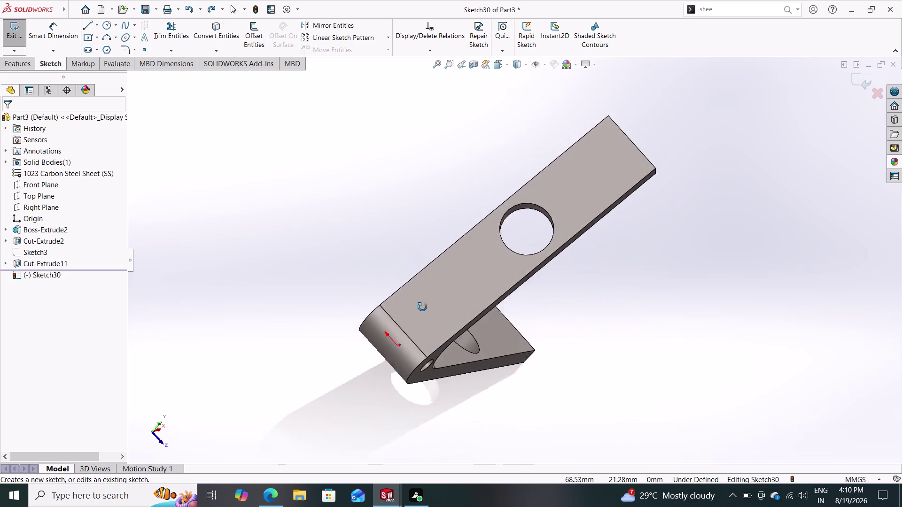
middle_drag(418, 308, 470, 261)
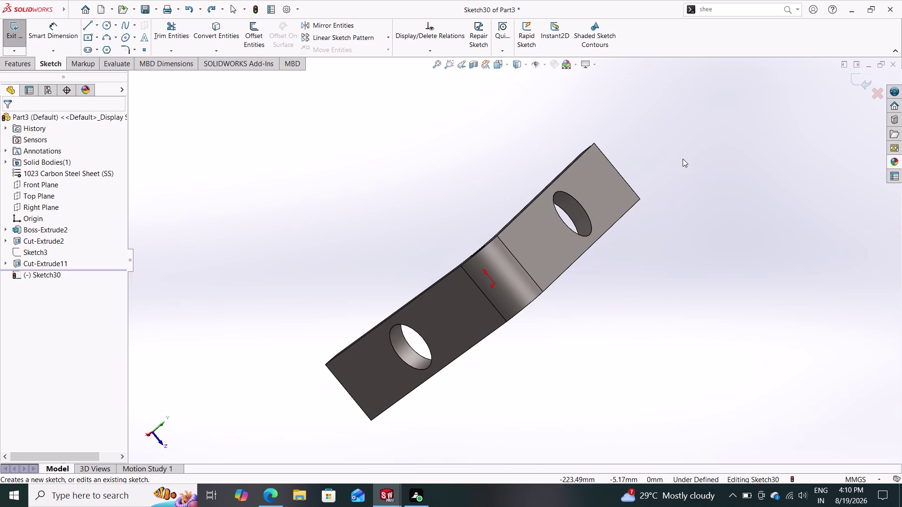
click(891, 159)
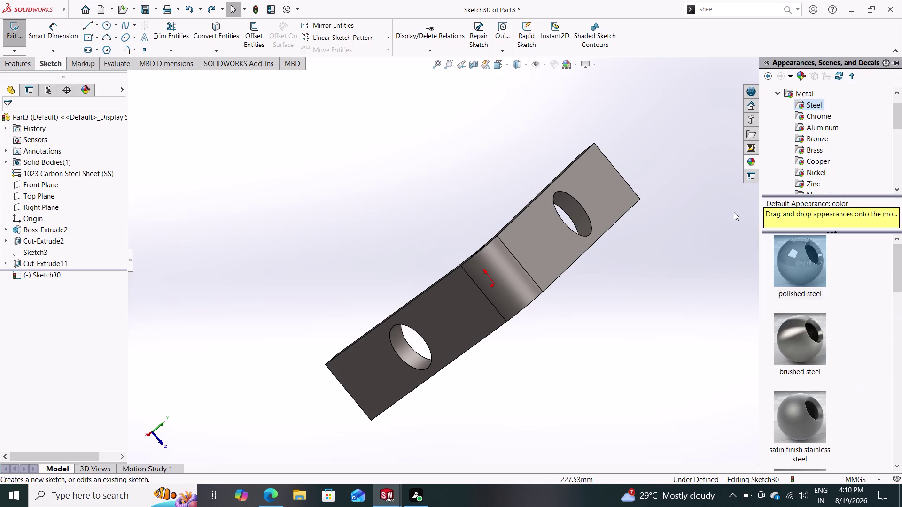
Apply the black car paint from Painted > Car to the whole part.
click(806, 328)
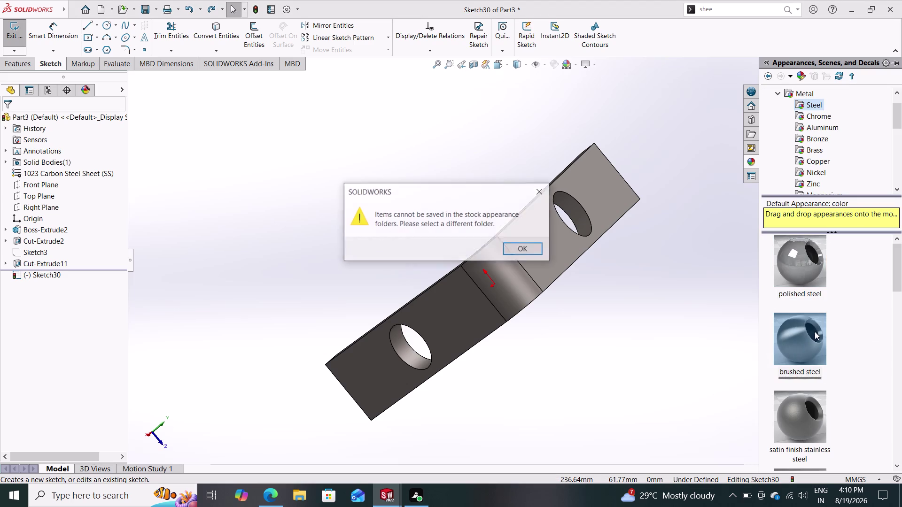
click(525, 250)
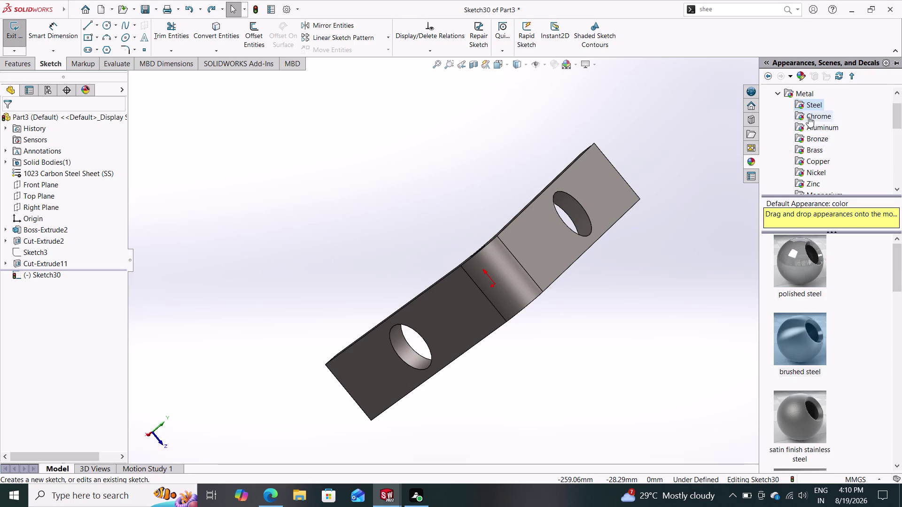
click(780, 92)
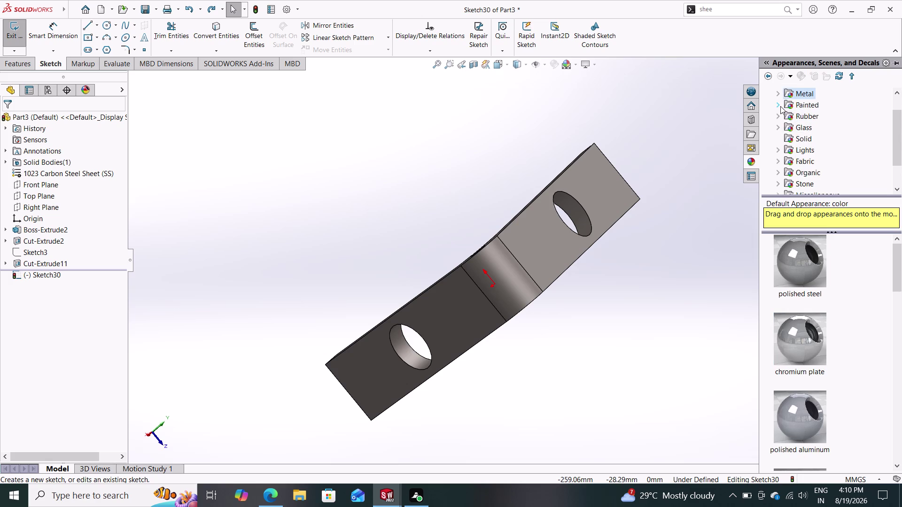
click(778, 105)
click(817, 115)
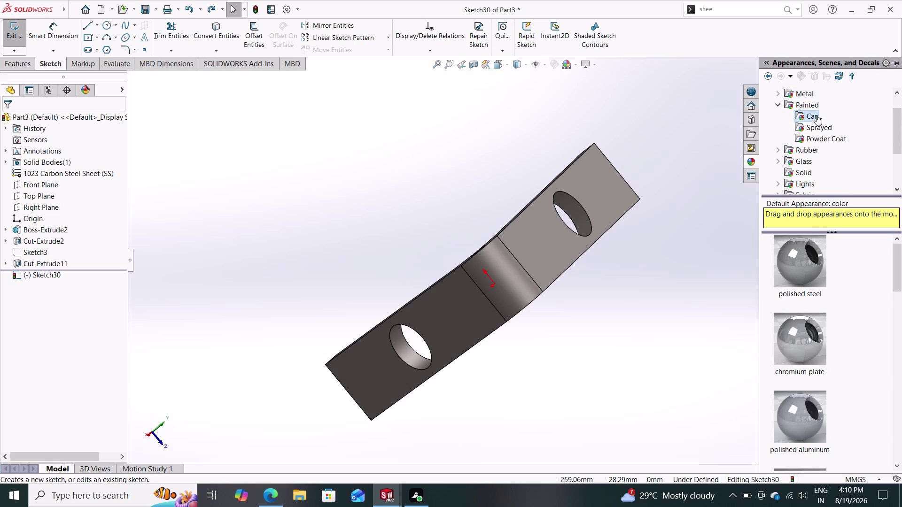
drag(806, 266, 556, 236)
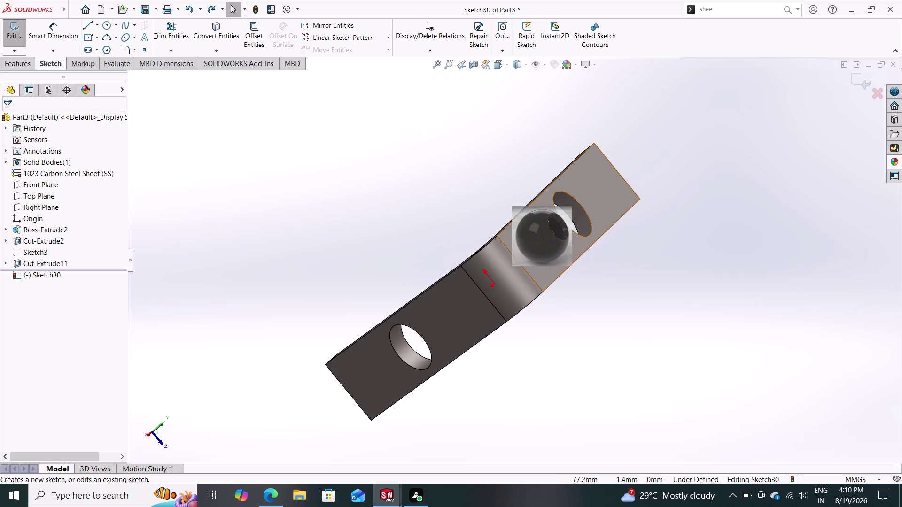
drag(556, 235, 555, 237)
click(566, 234)
middle_drag(672, 268, 577, 256)
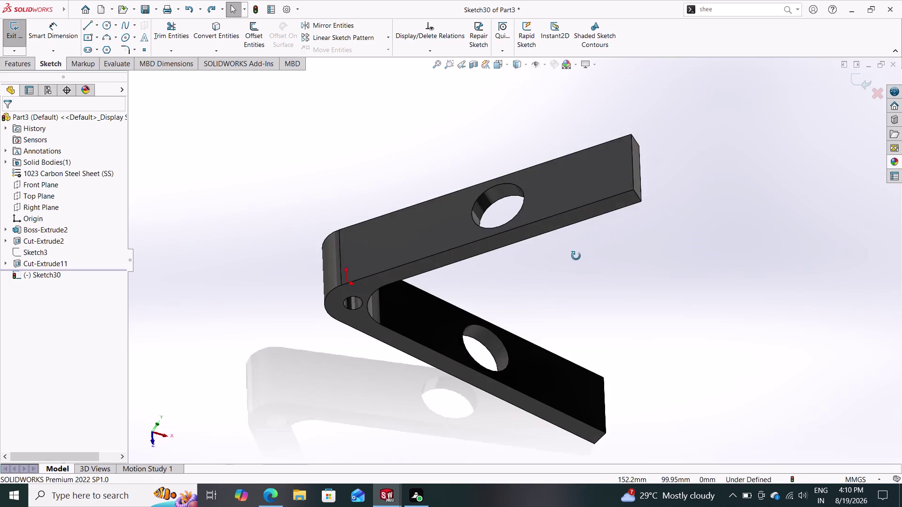
middle_drag(577, 256, 590, 237)
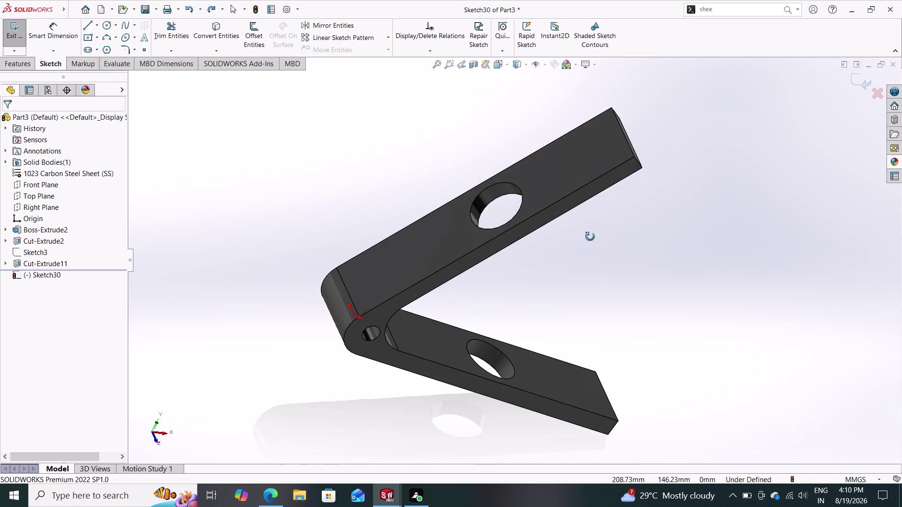
middle_drag(589, 236, 583, 222)
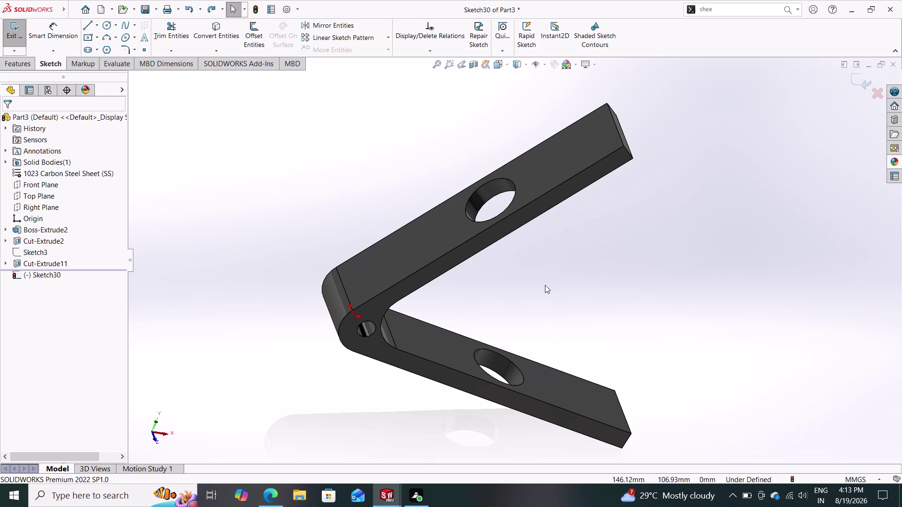
Turn on shading of closed sketch contours while Sketch30 stays open.
middle_drag(520, 281, 514, 259)
middle_drag(541, 263, 481, 268)
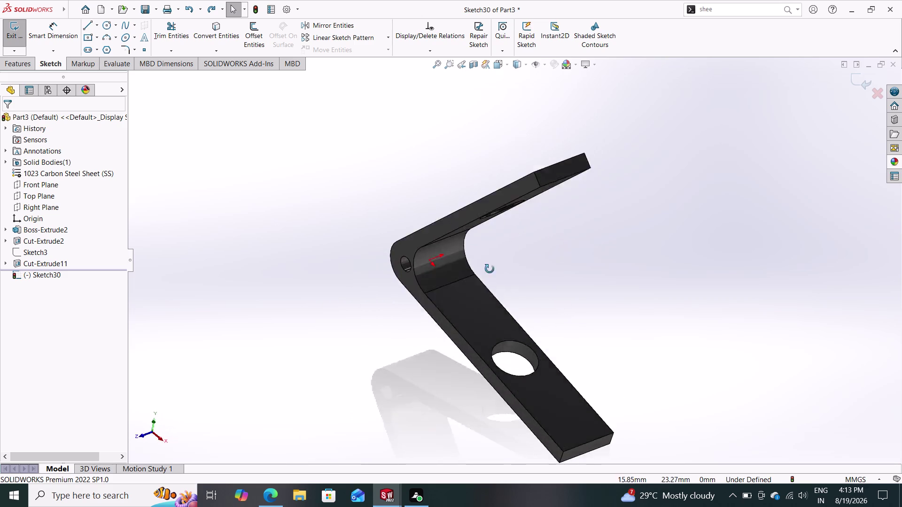
middle_drag(482, 268, 517, 265)
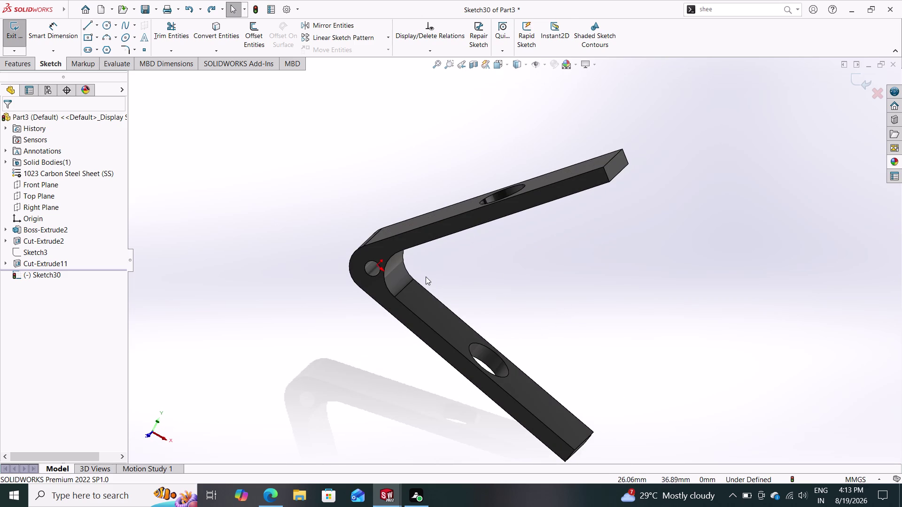
click(597, 28)
click(597, 28)
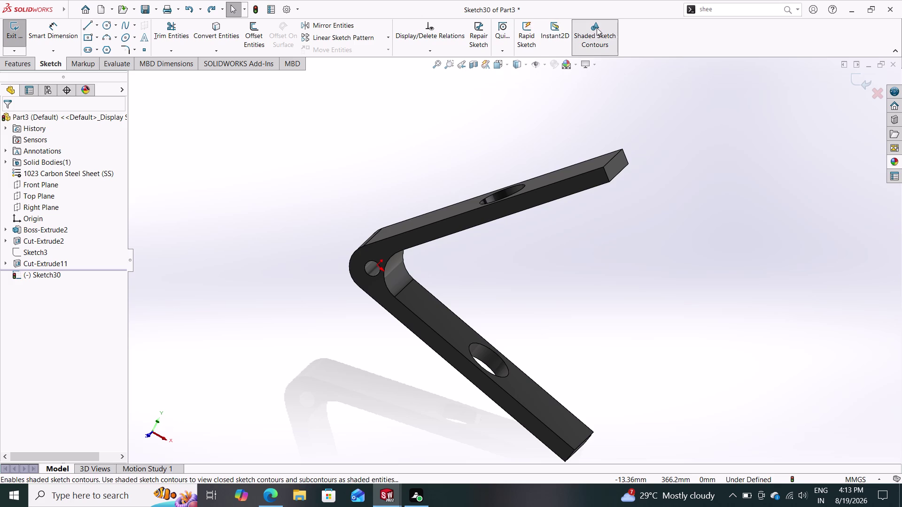
click(596, 36)
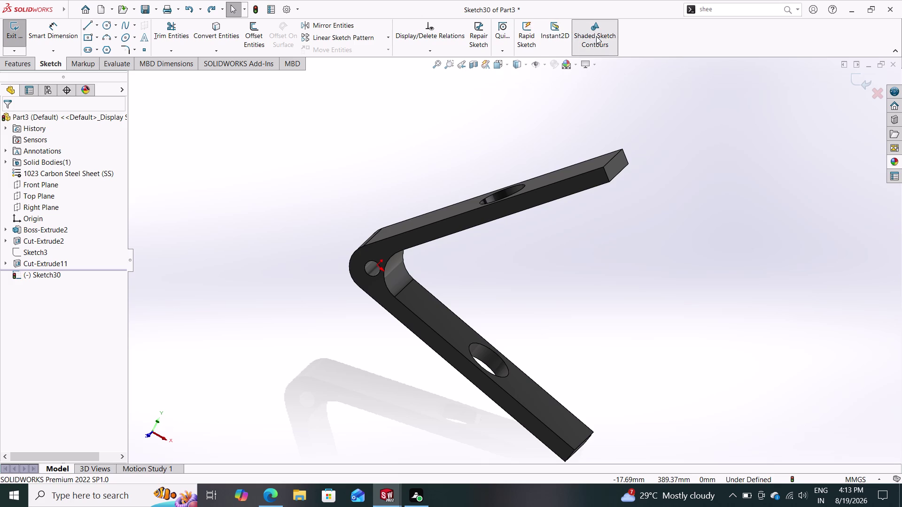
middle_drag(381, 182, 491, 196)
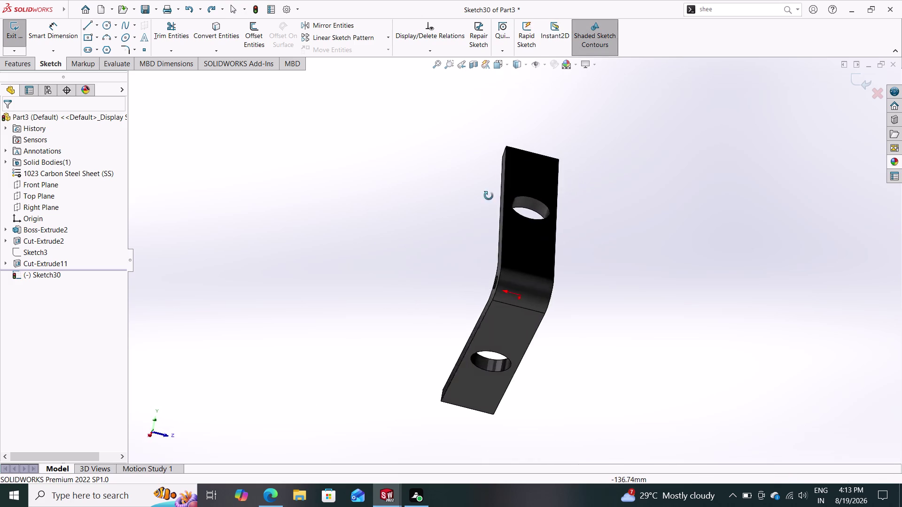
middle_drag(491, 196, 480, 195)
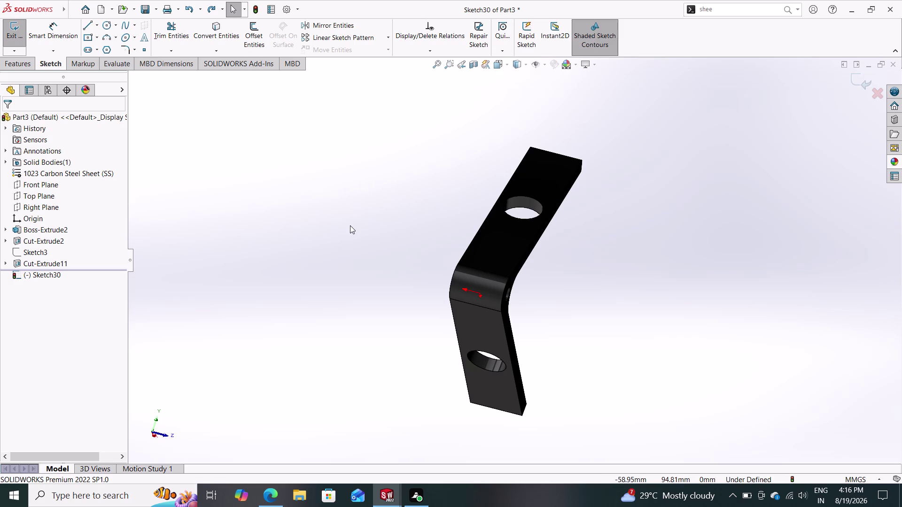
middle_drag(387, 254, 403, 261)
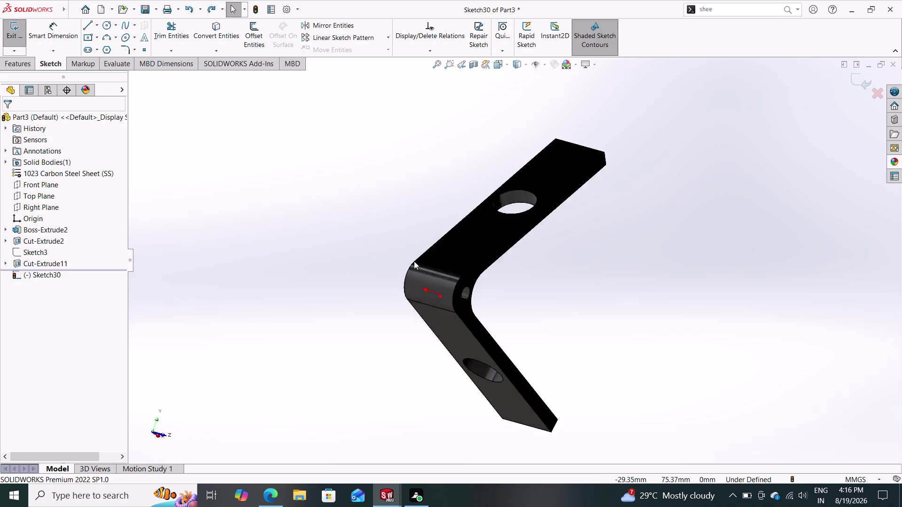
middle_drag(424, 234, 536, 280)
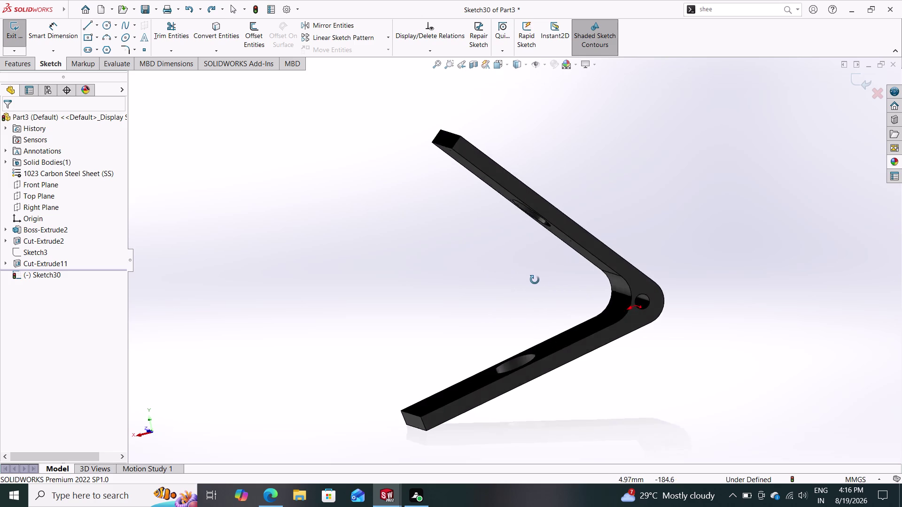
middle_drag(536, 280, 516, 273)
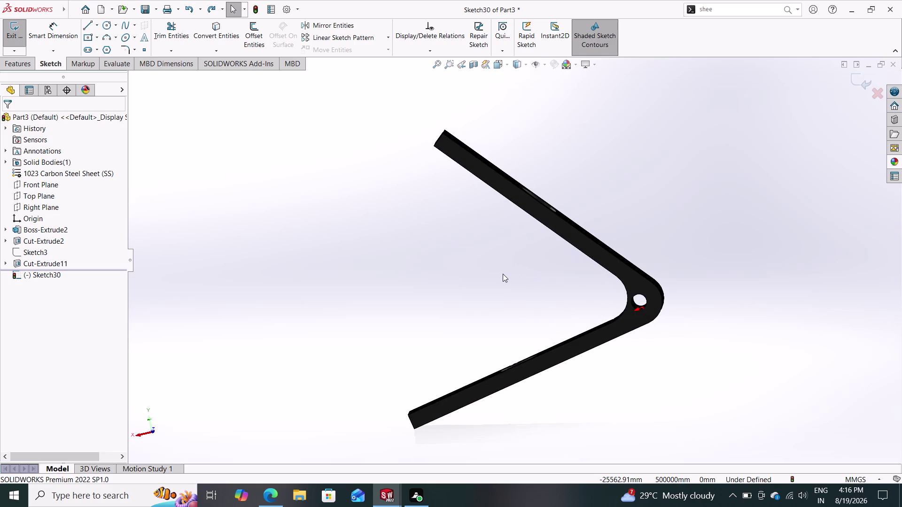
middle_drag(502, 274, 523, 283)
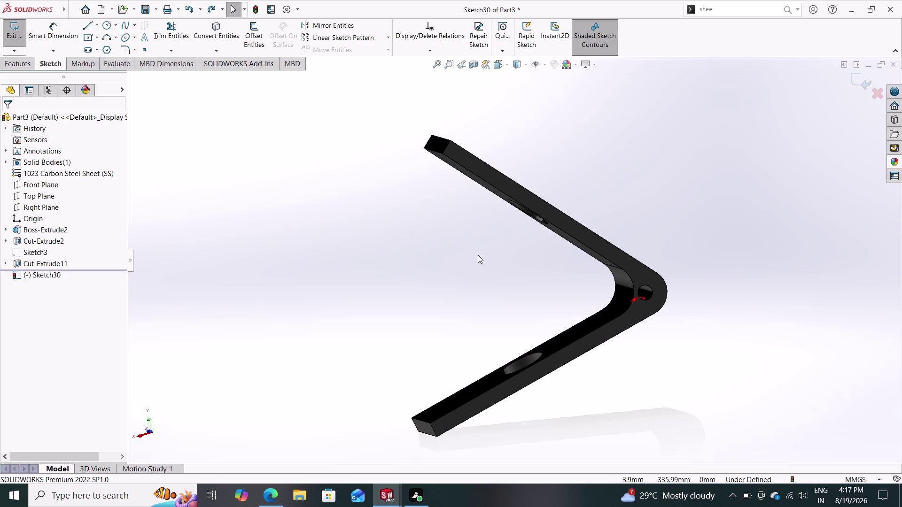
middle_drag(466, 260, 578, 259)
middle_drag(511, 248, 543, 251)
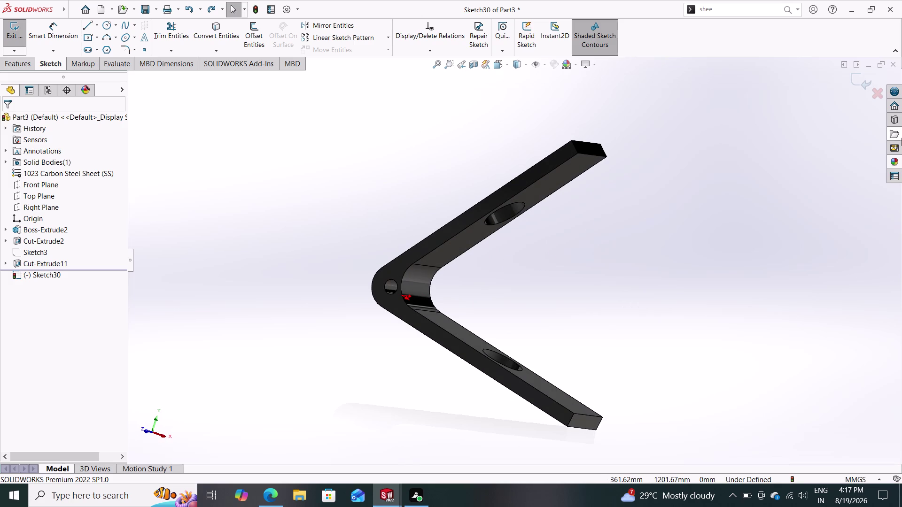
click(895, 166)
drag(794, 348, 484, 362)
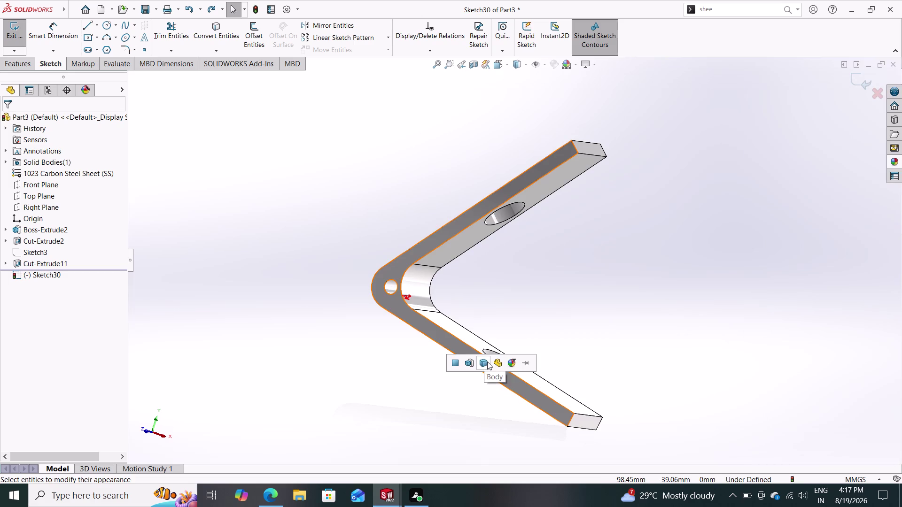
click(494, 361)
middle_drag(593, 306, 489, 358)
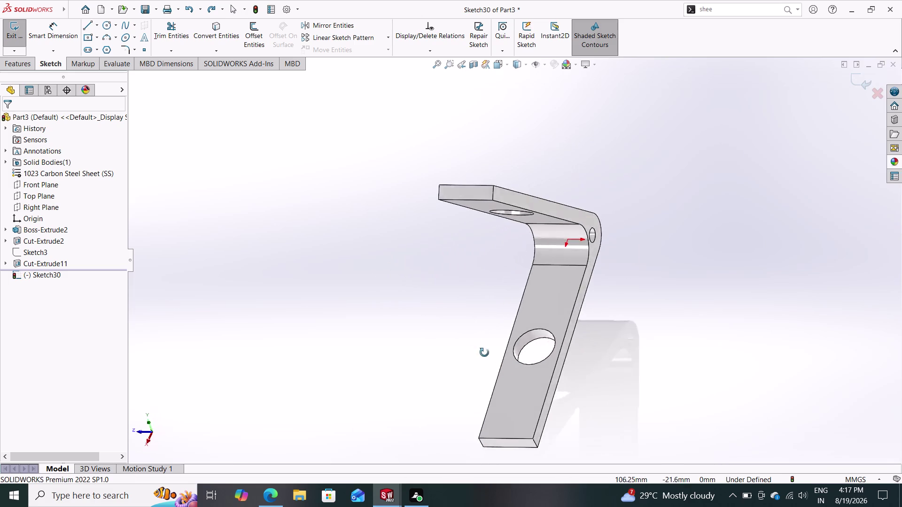
middle_drag(489, 358, 636, 286)
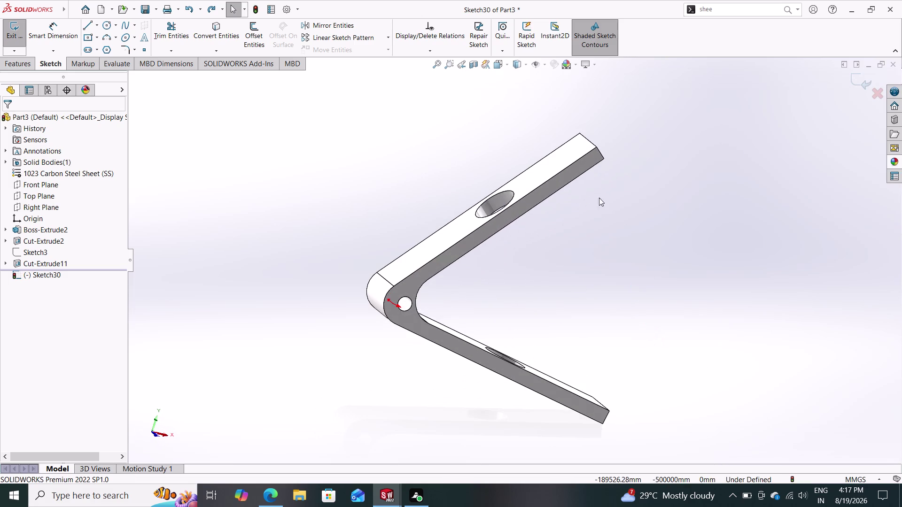
click(574, 62)
click(582, 85)
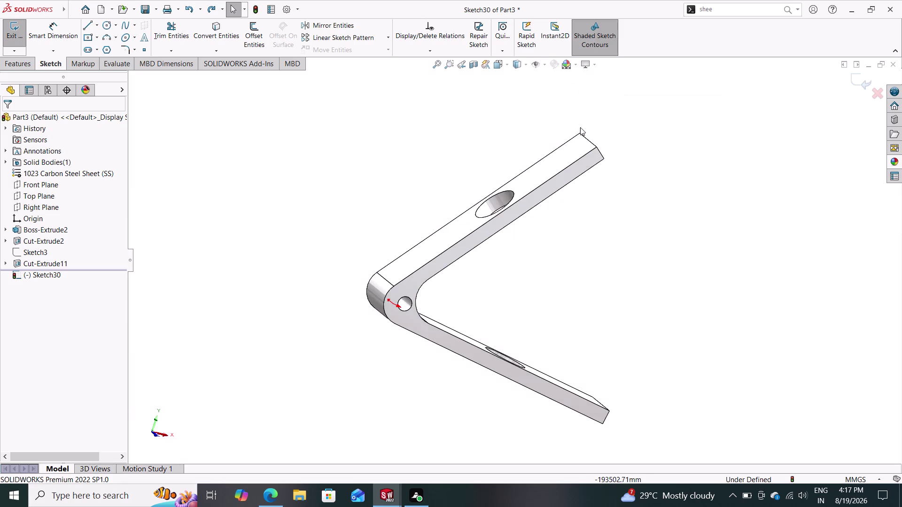
middle_drag(580, 165, 590, 95)
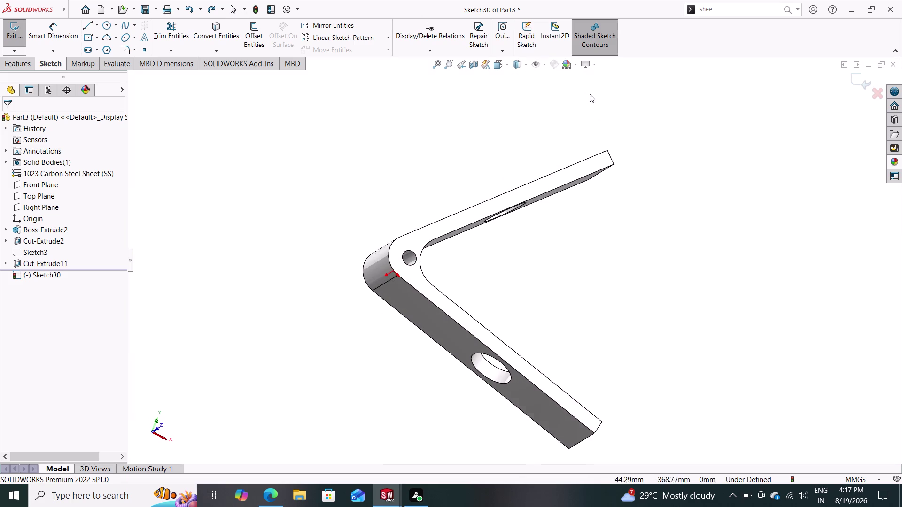
middle_drag(632, 178, 585, 306)
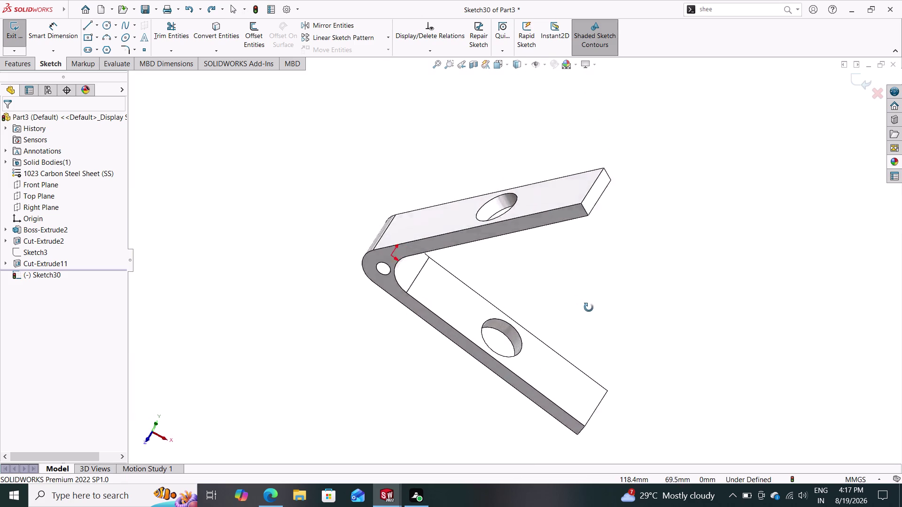
middle_drag(585, 306, 602, 272)
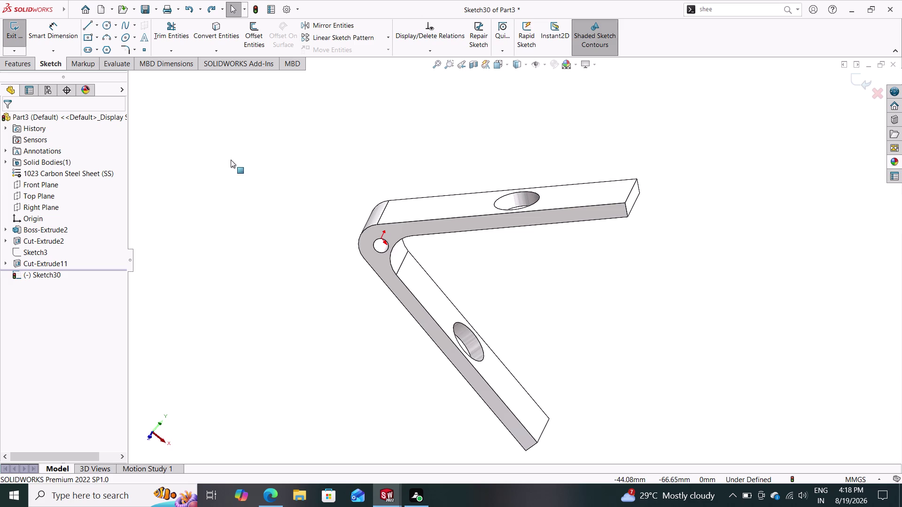
Save the part as 'mech 7', deleting the empty Sketch30.
click(155, 9)
click(161, 32)
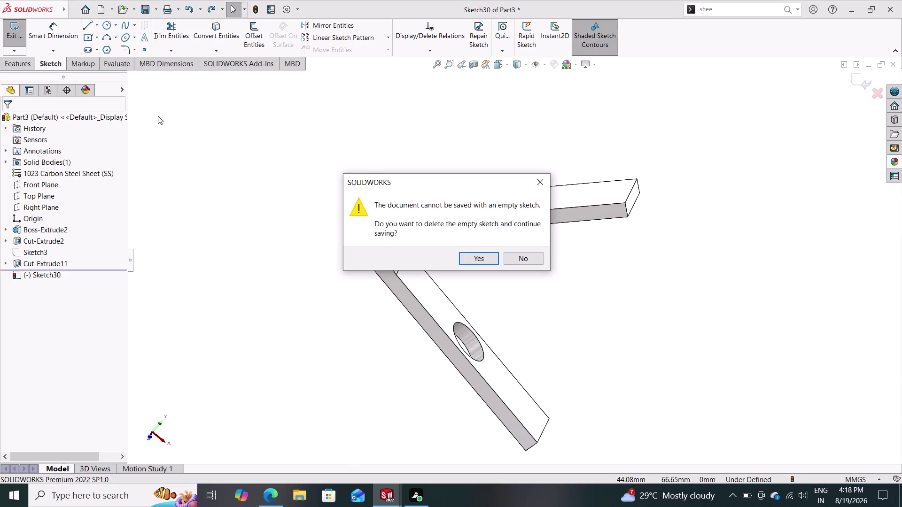
click(479, 255)
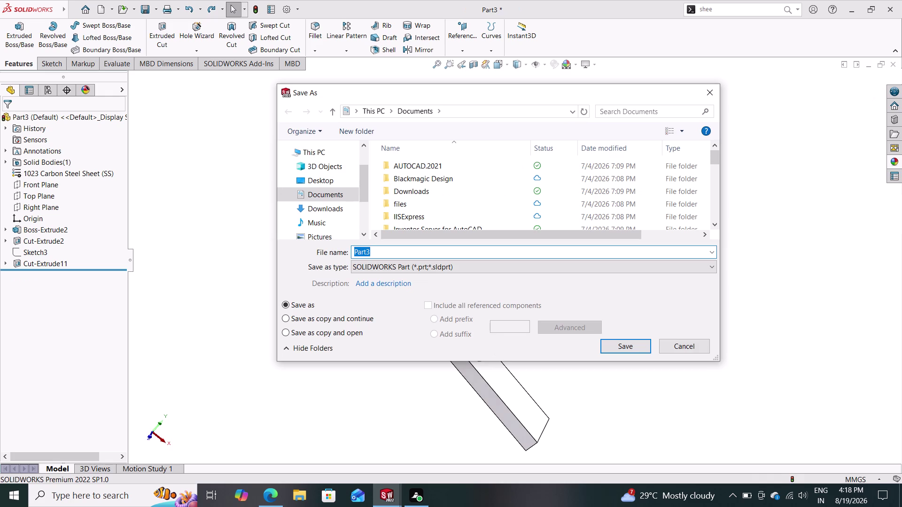
text(mech)
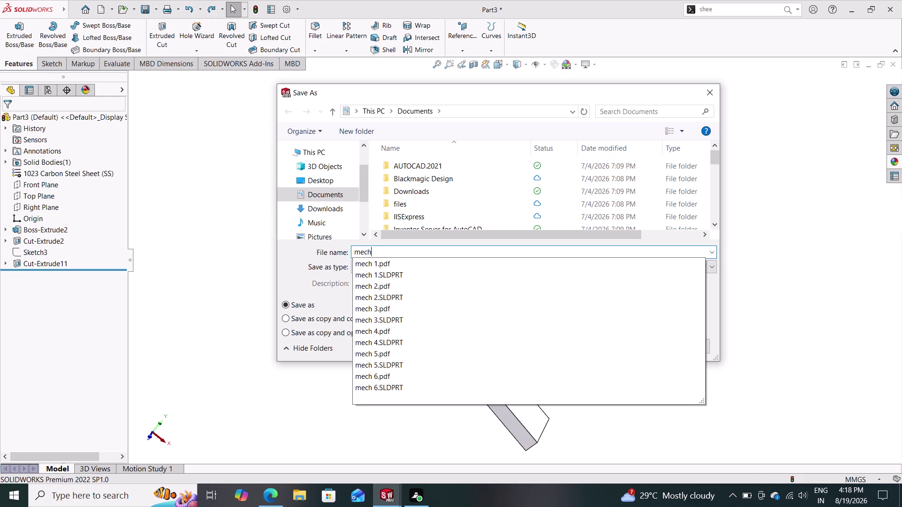
key(space)
key(7)
click(620, 350)
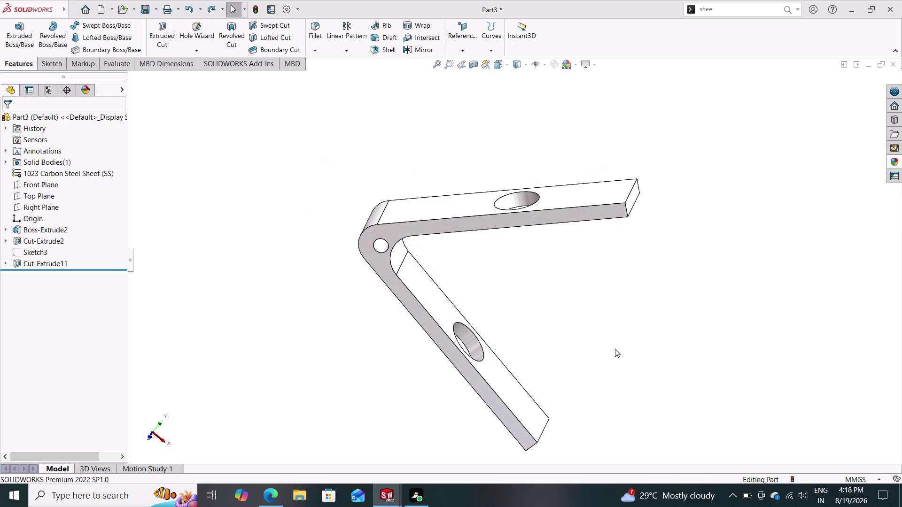
click(449, 207)
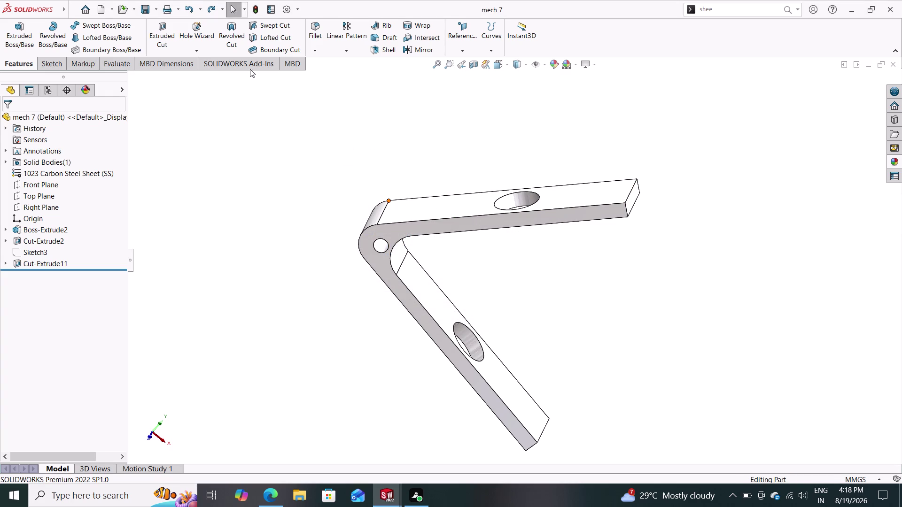
click(158, 8)
Save a copy of part 'mech 7' as an Adobe PDF file.
click(167, 31)
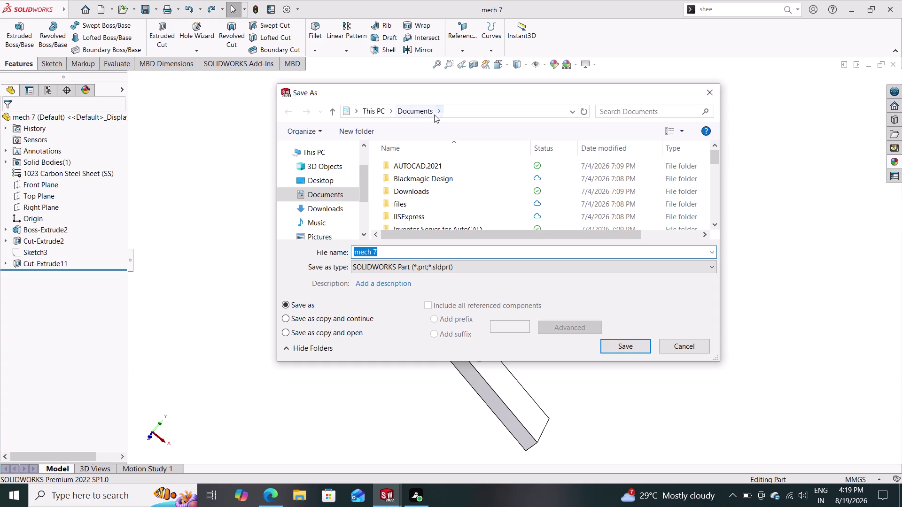
click(441, 266)
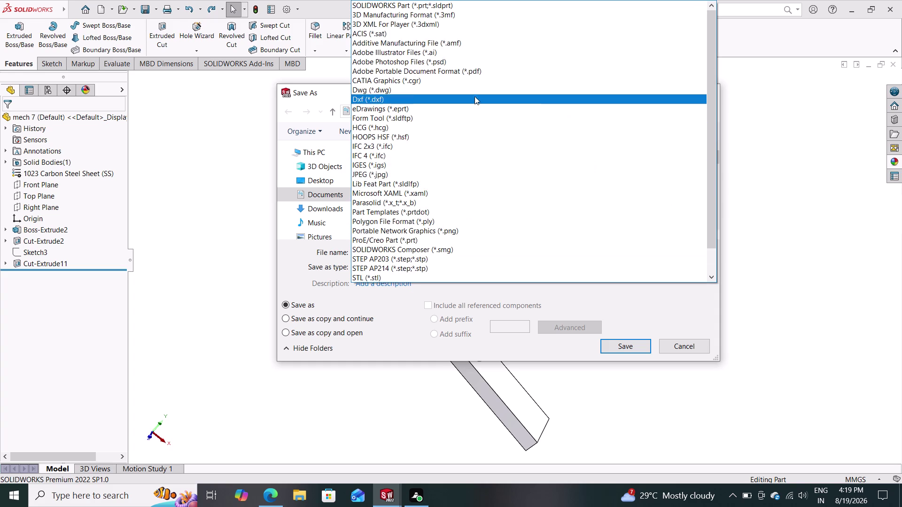
click(486, 68)
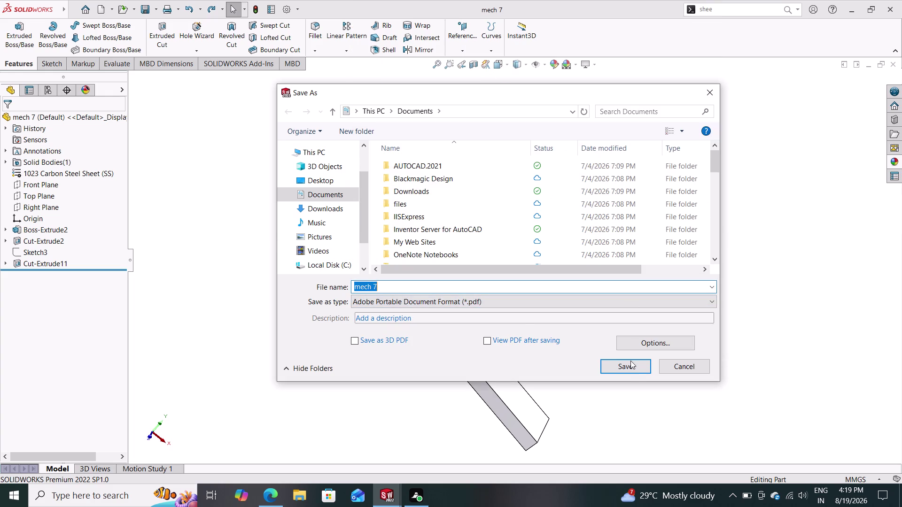
click(629, 370)
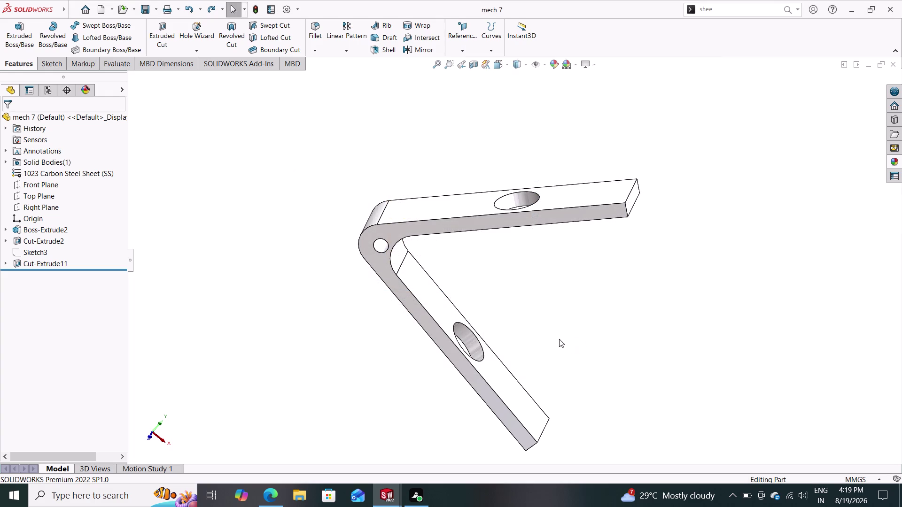